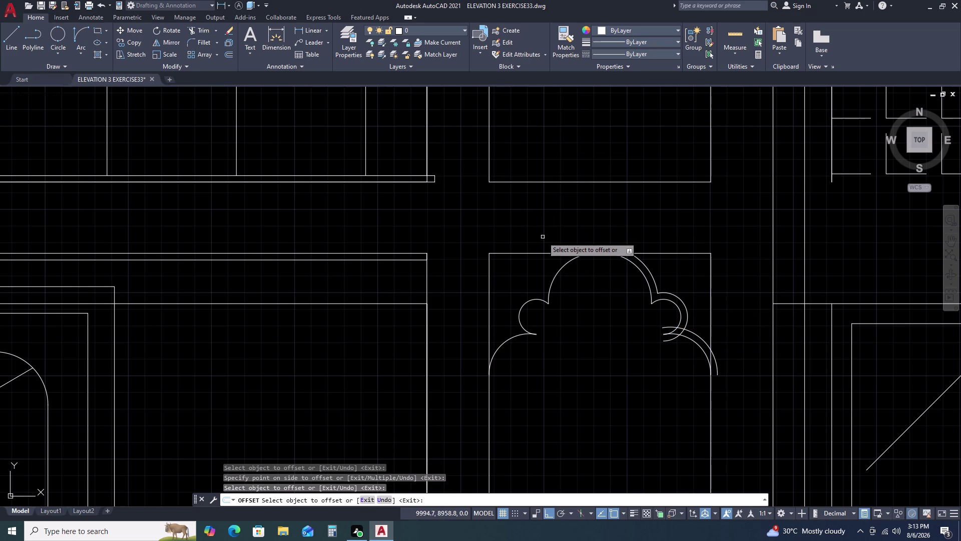
Offset the arch curve outward to create its second outline.
click(556, 274)
click(553, 257)
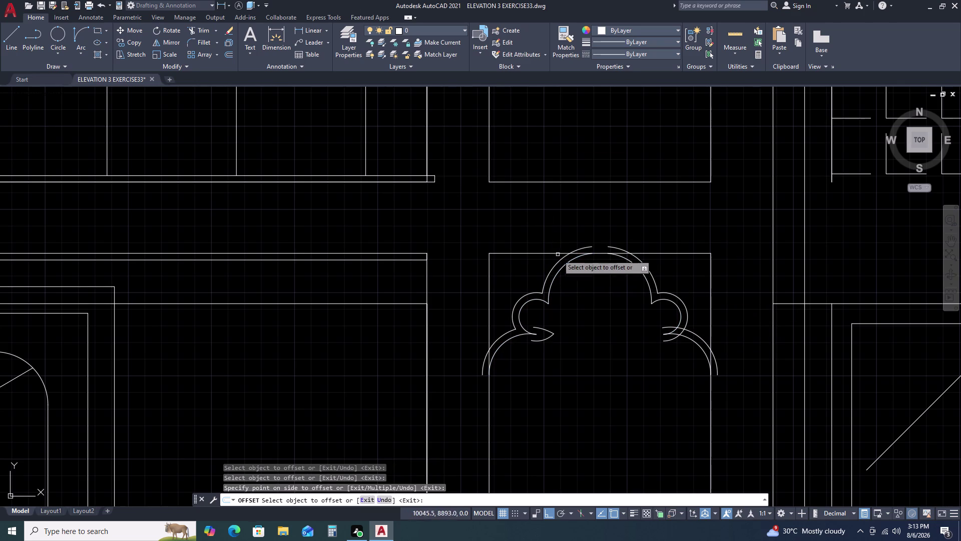
key(Escape)
Erase the stray offset fragment left near the arch's left cusp.
click(548, 334)
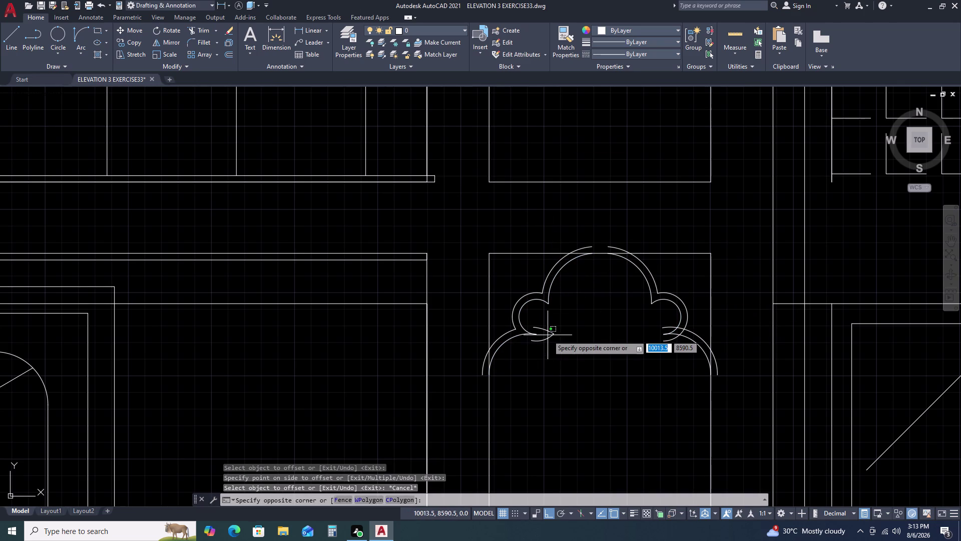
click(541, 319)
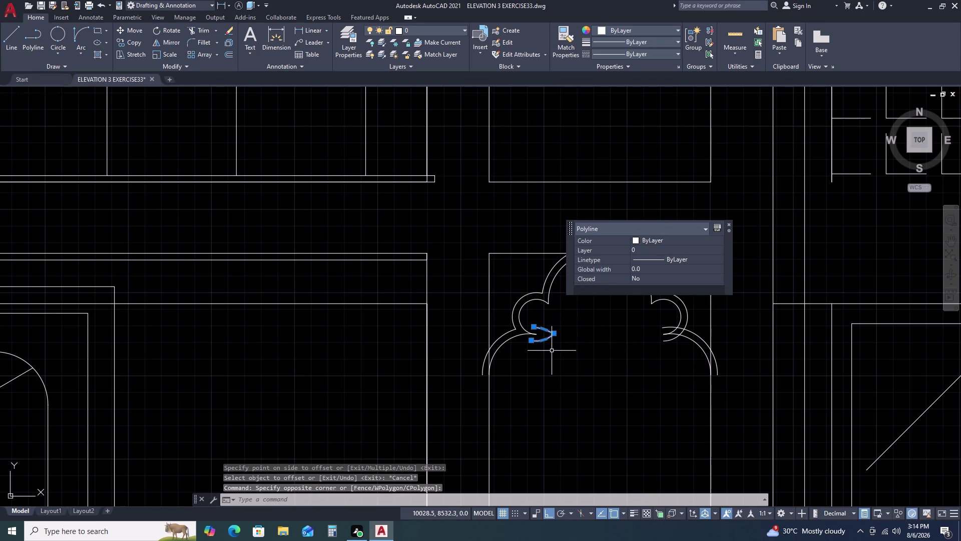
key(Delete)
scroll(up, 3)
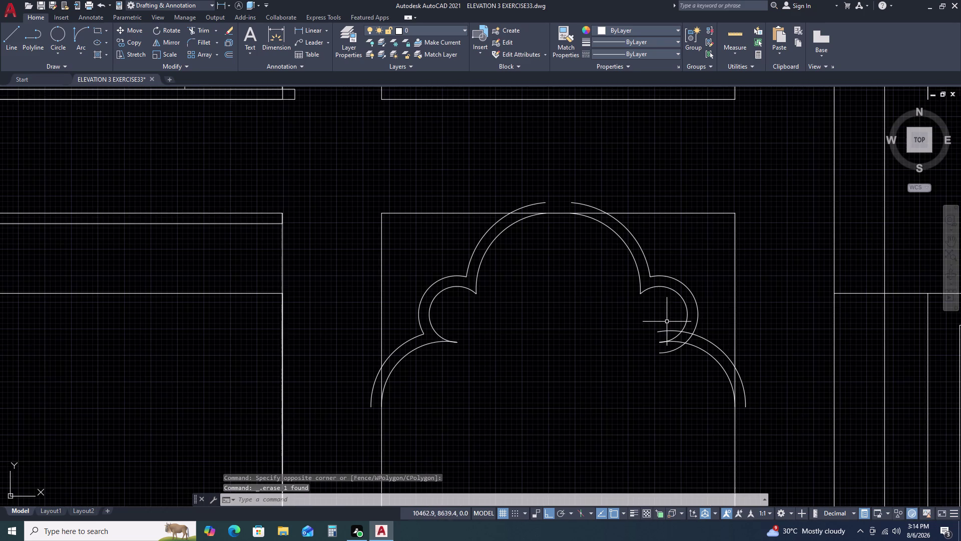
scroll(up, 3)
text(TR)
key(space)
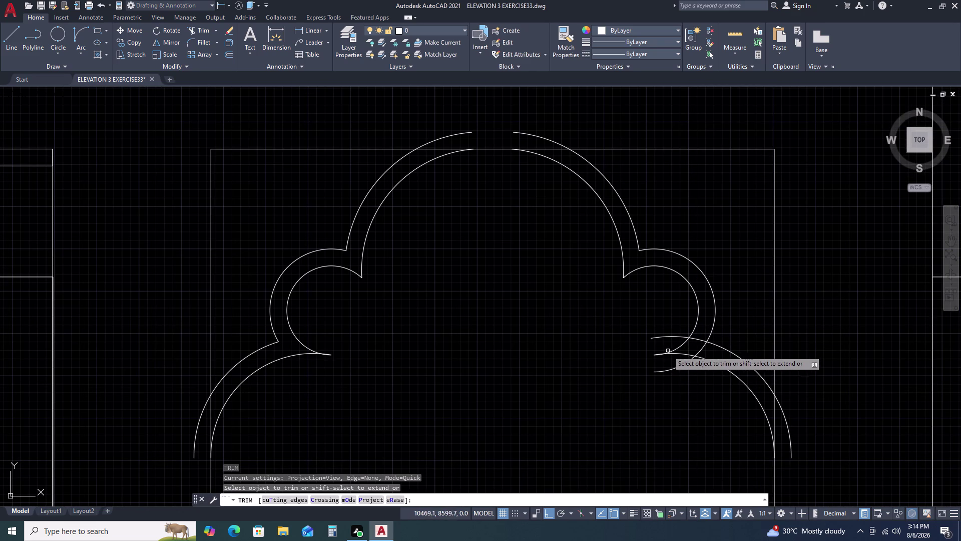
Trim the overlapping arc ends at the right cusp and lower right.
click(660, 336)
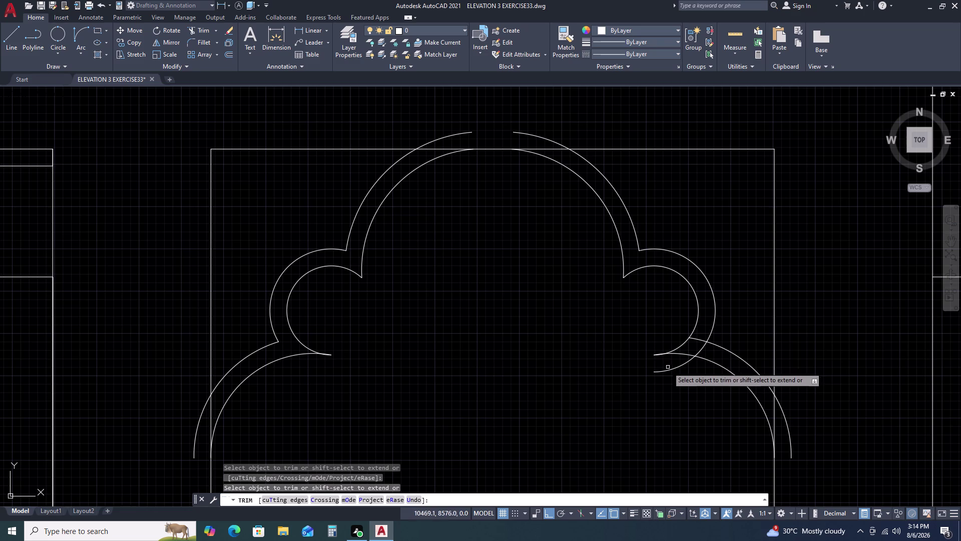
click(669, 370)
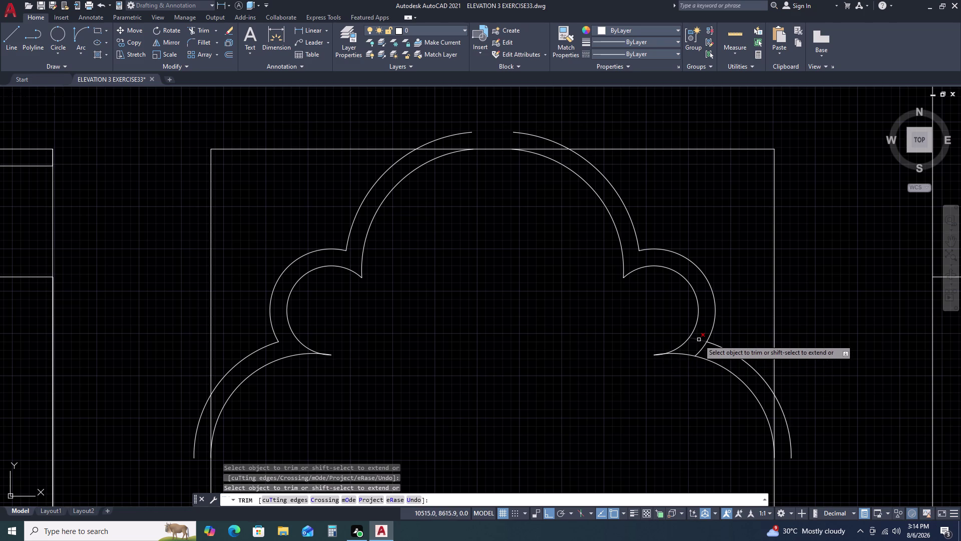
click(699, 340)
click(703, 347)
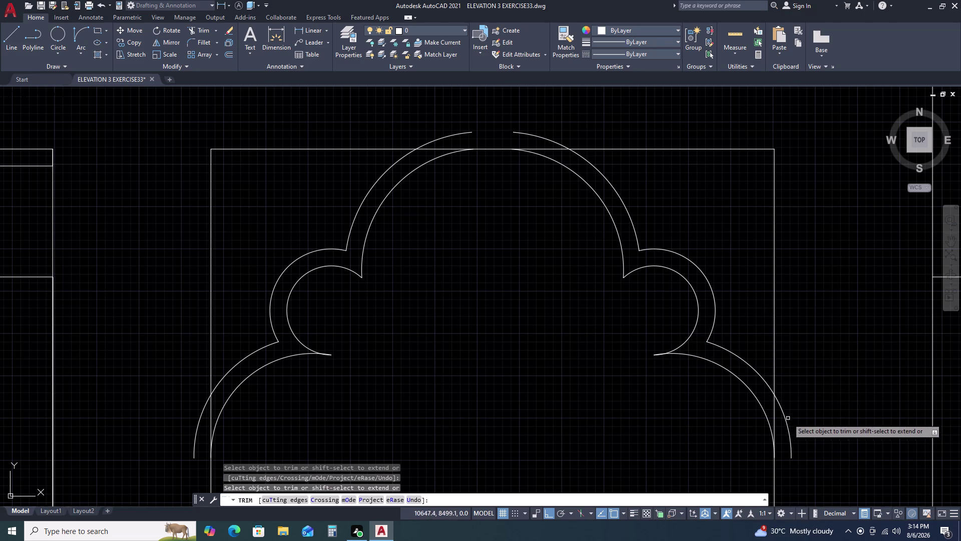
click(787, 417)
Fence-trim the remaining overlaps, including the outer arc at the panel top.
click(783, 442)
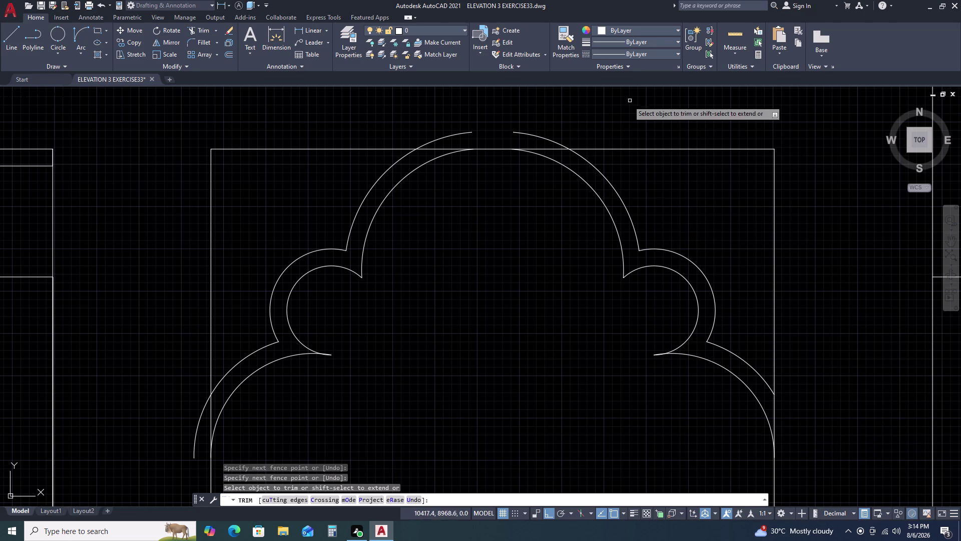
click(464, 131)
click(462, 135)
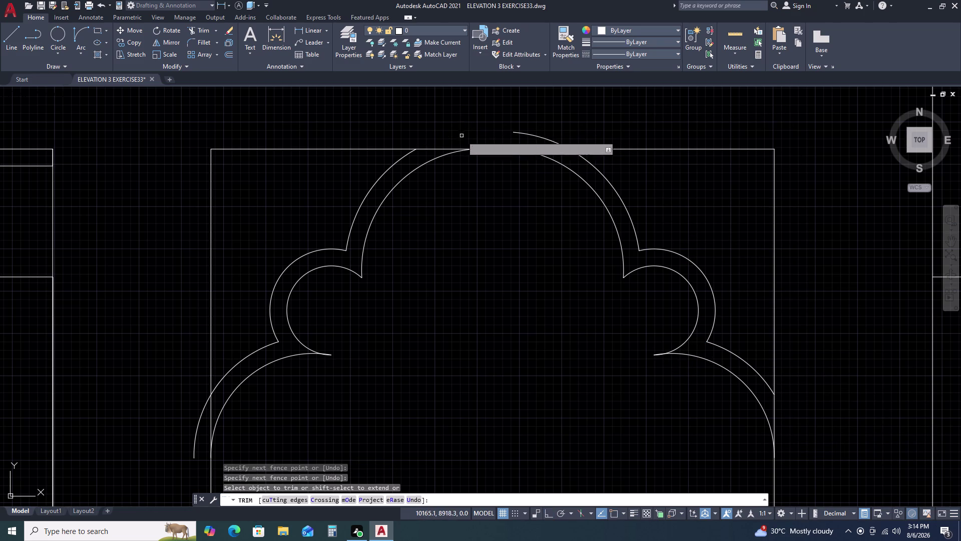
click(521, 133)
scroll(down, 3)
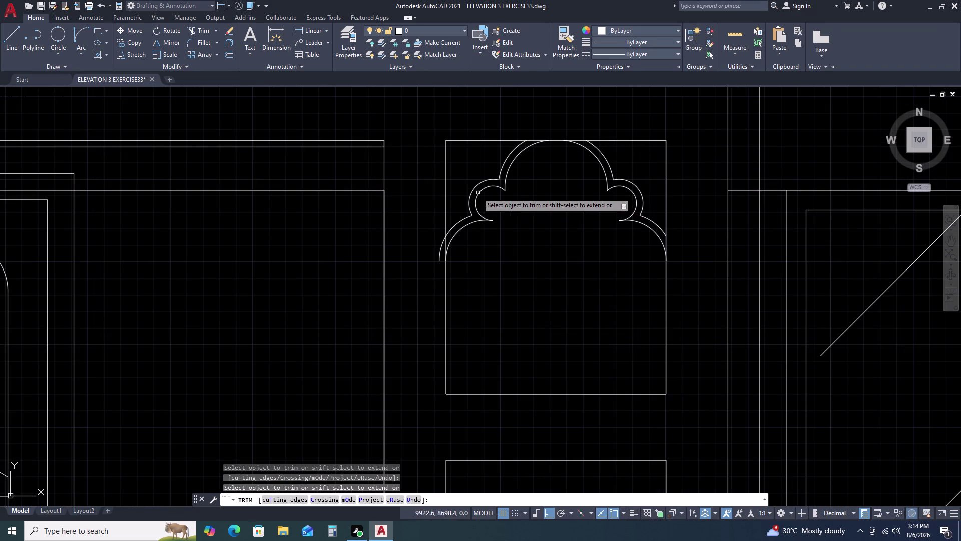
click(440, 253)
key(Escape)
Zoom out to the drawing extents, then return to the previous arch view.
scroll(down, 3)
scroll(down, 3)
middle_drag(658, 305, 616, 225)
middle_click(606, 206)
middle_click(605, 205)
scroll(down, 3)
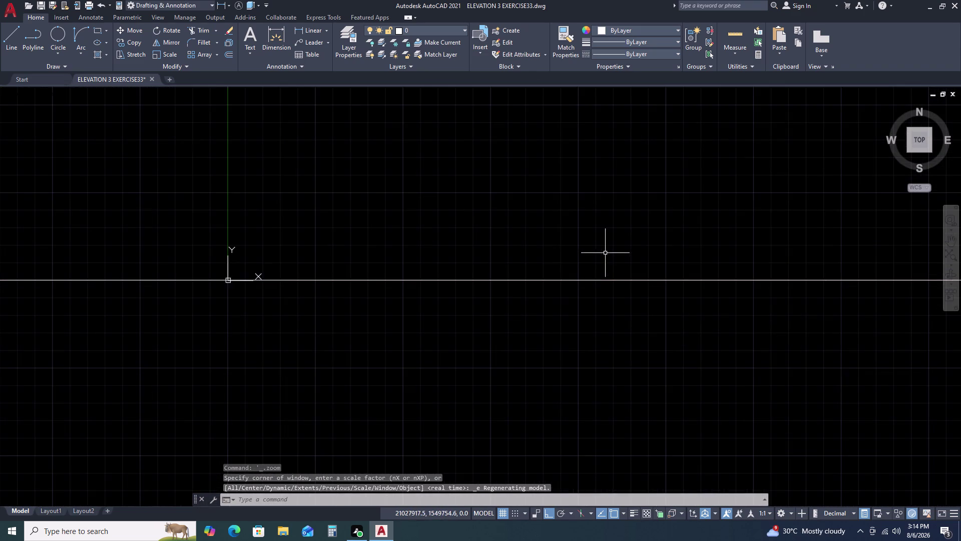
scroll(down, 3)
key(Escape)
key(Escape)
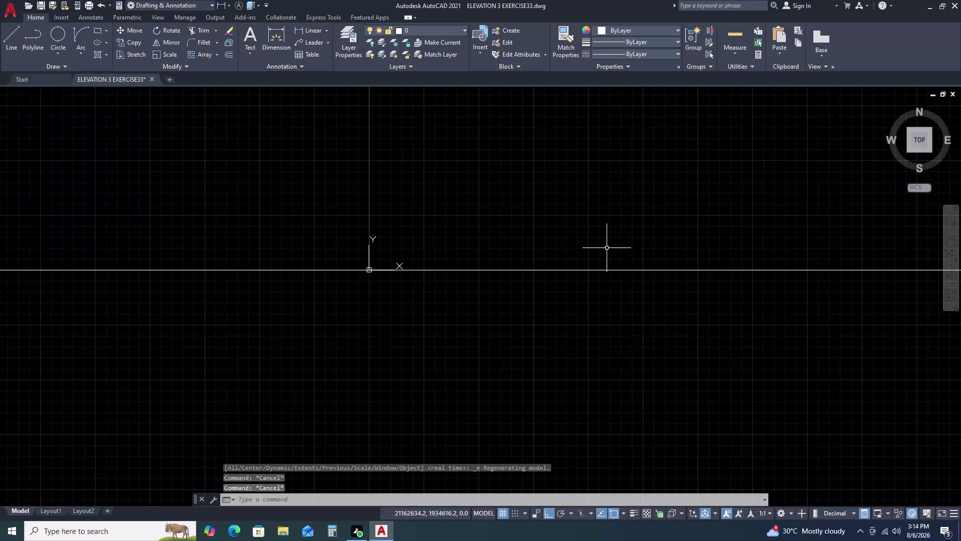
key(ctrl+z)
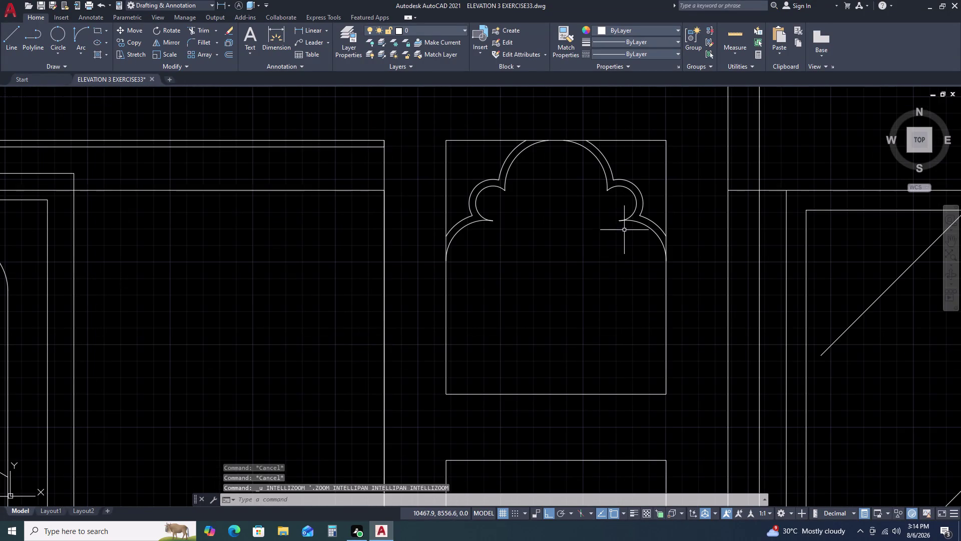
scroll(down, 3)
Save the drawing and pan across more of the elevation.
key(ctrl+s)
key(ctrl+s)
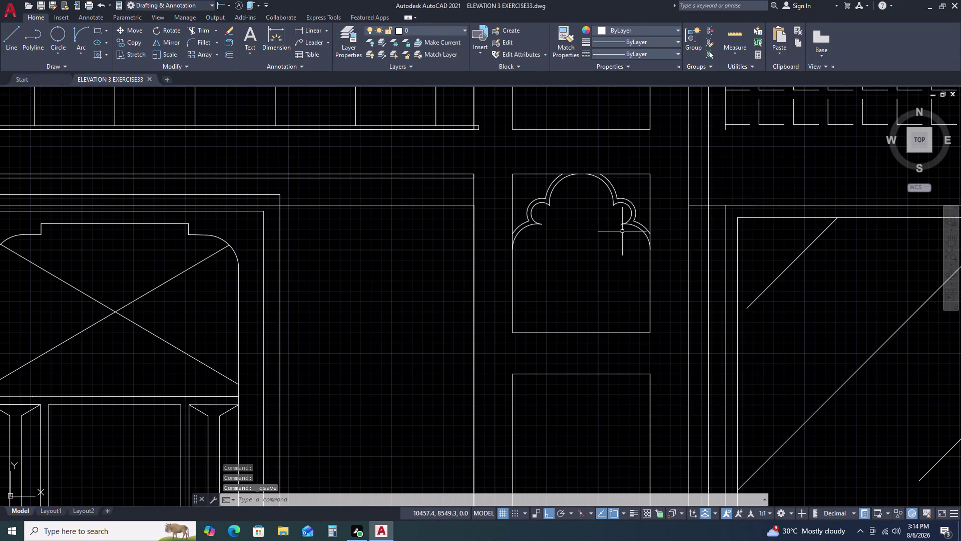
scroll(down, 3)
middle_drag(615, 309, 612, 292)
middle_drag(601, 258, 593, 228)
middle_drag(593, 224, 593, 220)
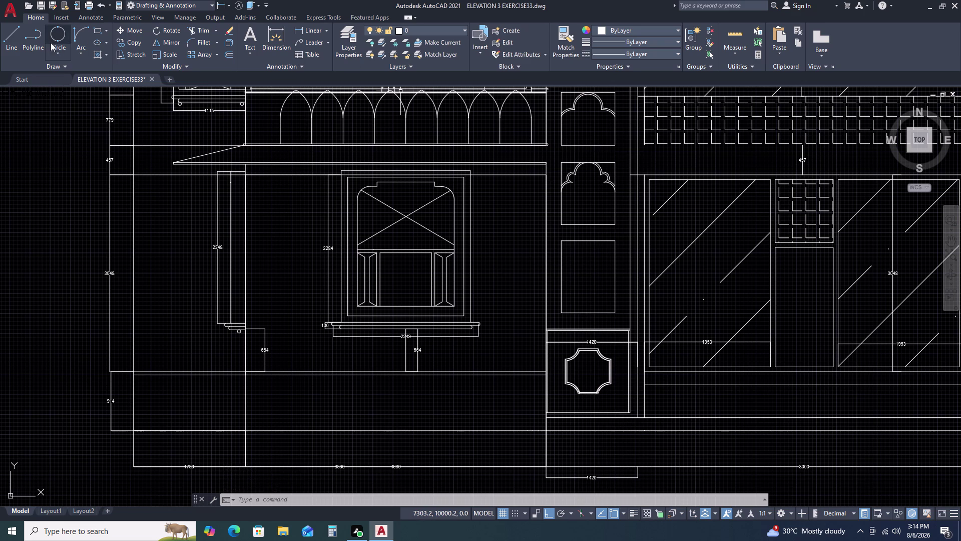
Draw the side arc rising from the lower panel's left edge.
click(76, 36)
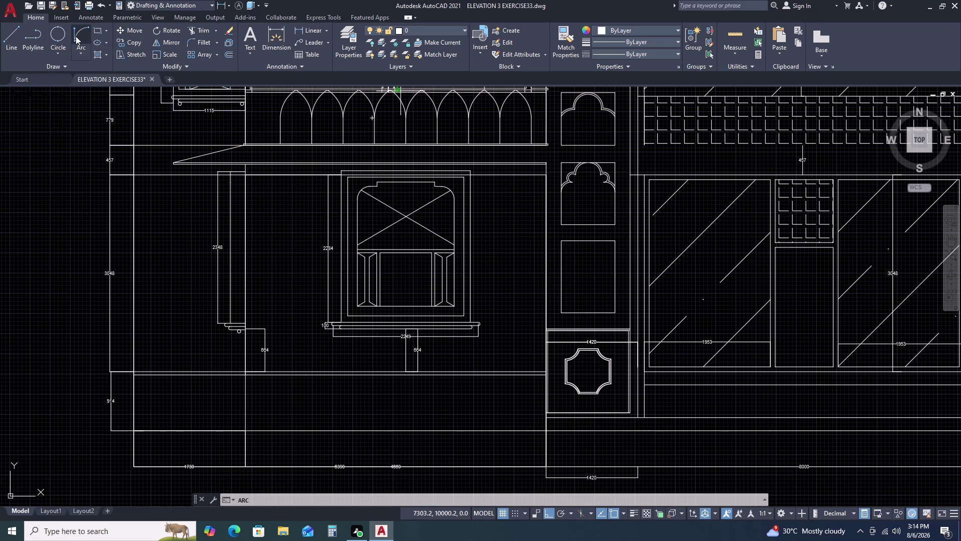
click(560, 275)
click(569, 263)
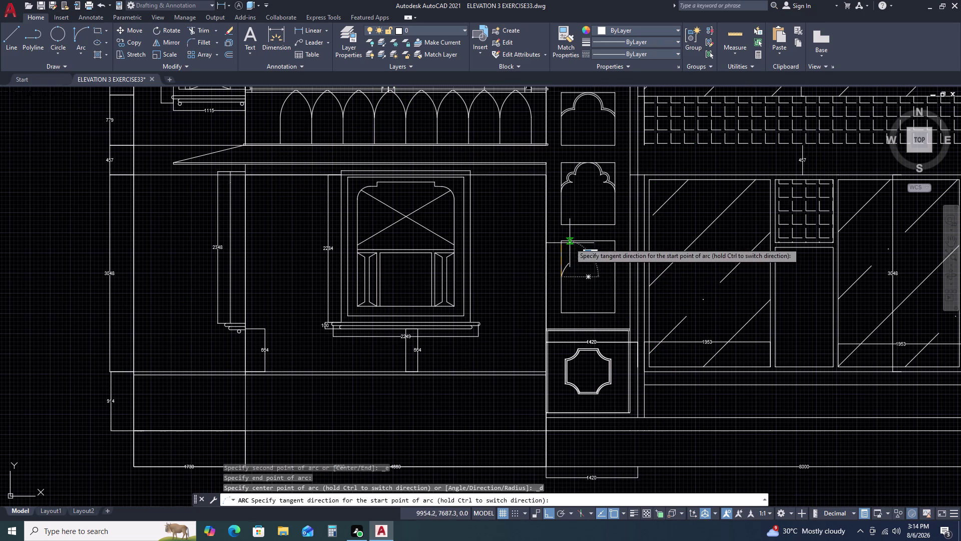
click(569, 243)
Draw the round lobe arc above the side arc.
key(space)
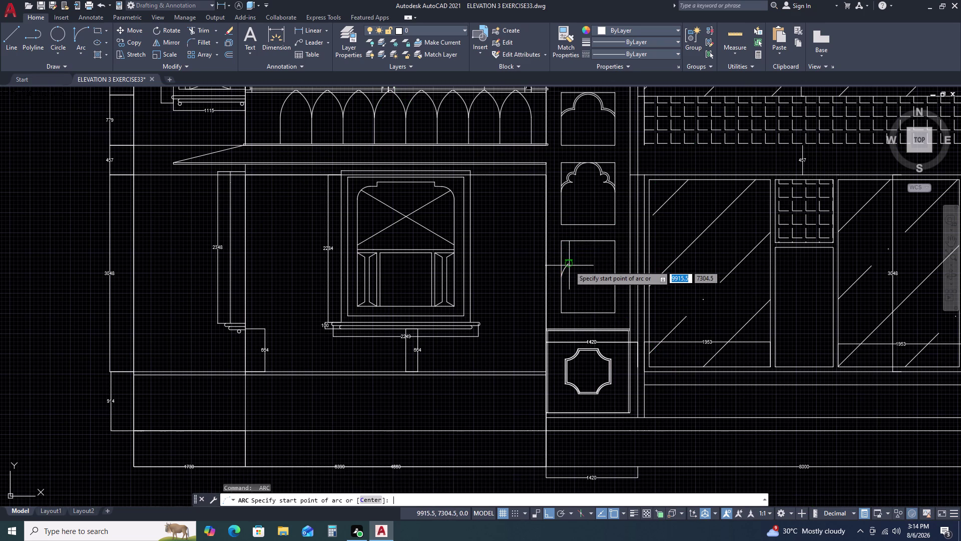
click(569, 266)
click(568, 262)
click(578, 258)
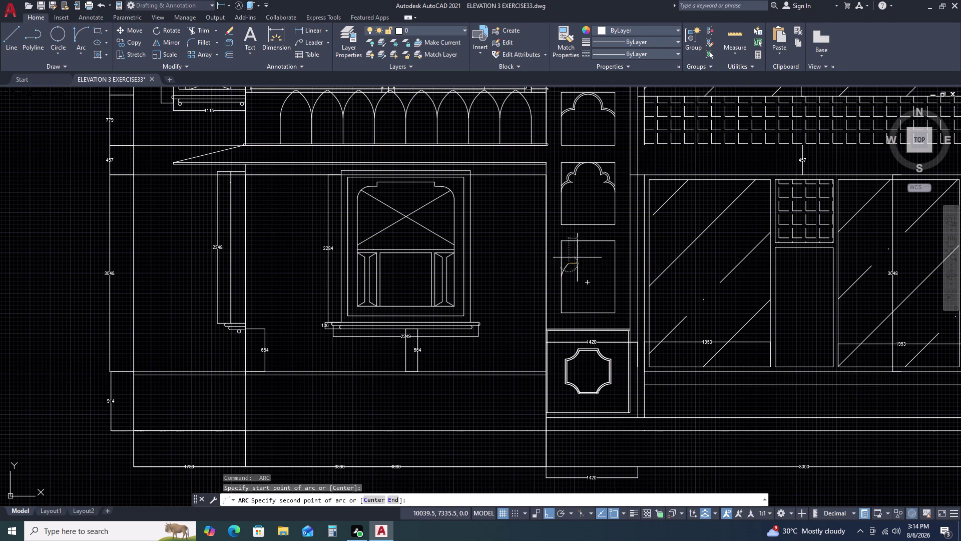
click(578, 244)
Zoom in on the new arcs and try grabbing the side arc's grips.
scroll(up, 3)
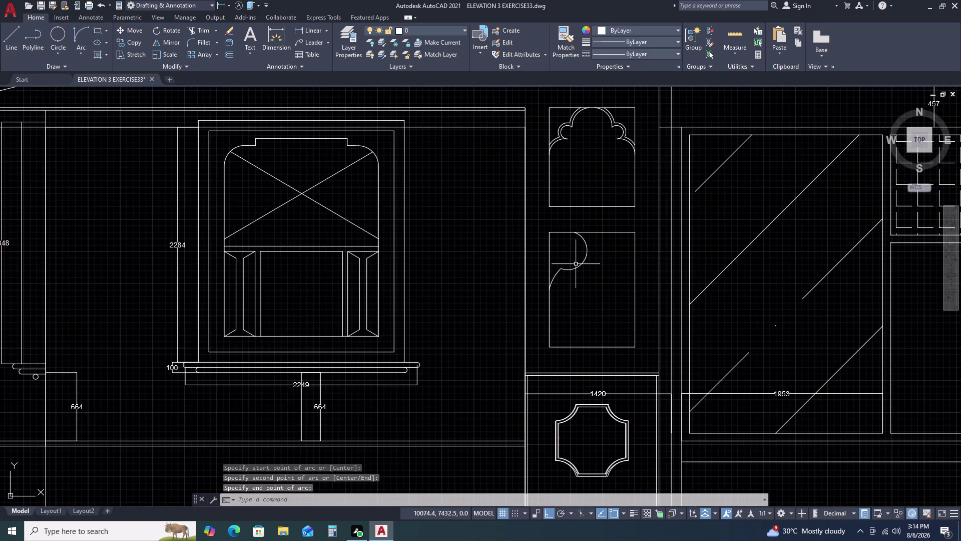
scroll(up, 3)
click(555, 265)
scroll(up, 3)
click(551, 288)
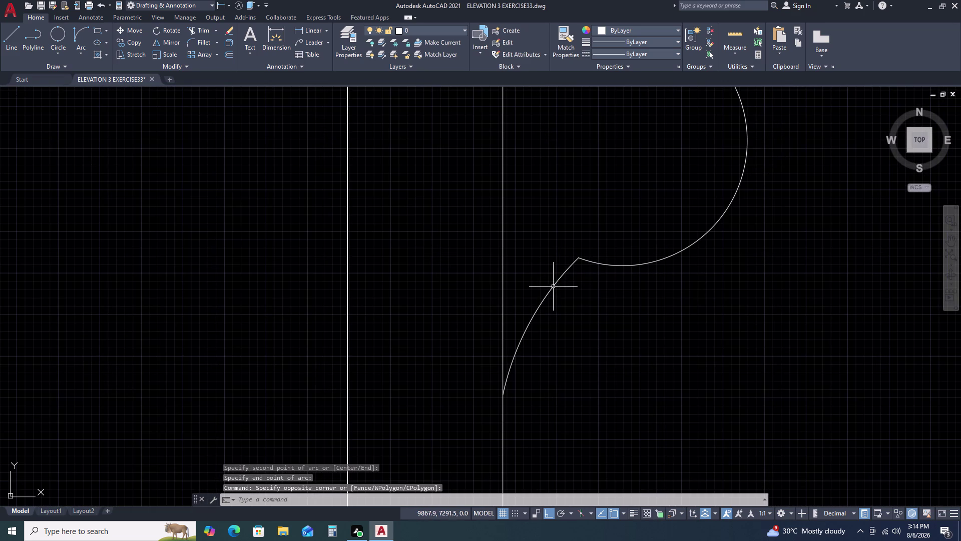
click(553, 287)
double_click(577, 258)
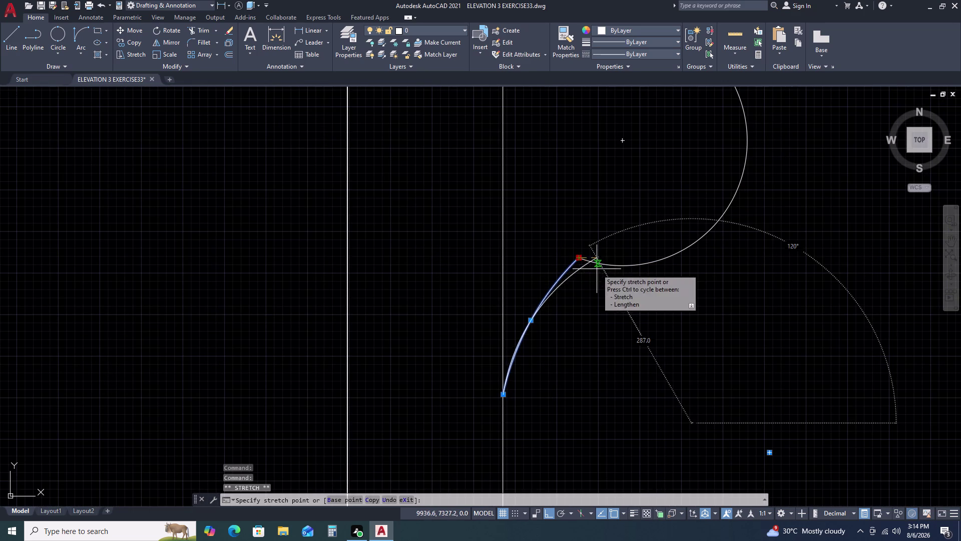
right_click(600, 274)
click(600, 273)
click(601, 277)
key(Escape)
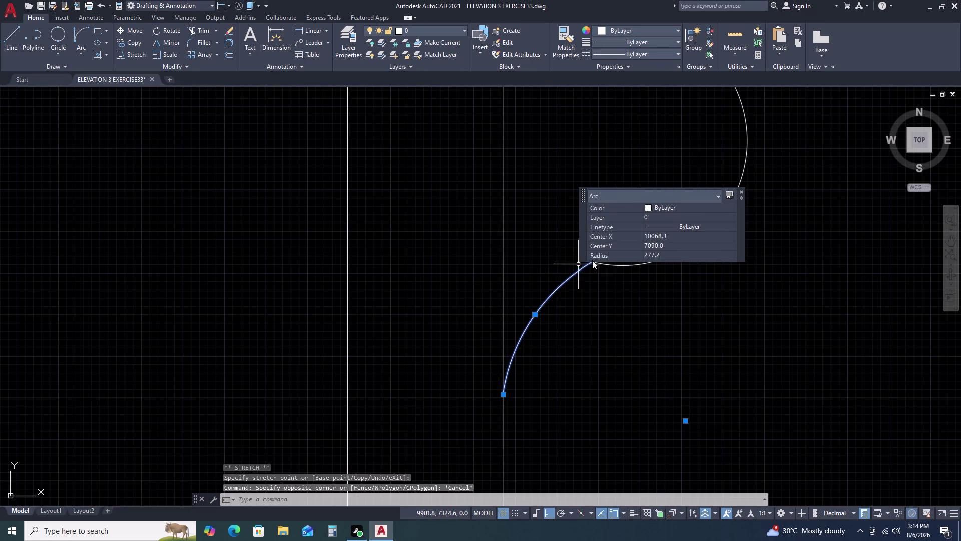
key(Escape)
Drag the side arc's upper end grip onto the lobe.
click(598, 257)
scroll(up, 3)
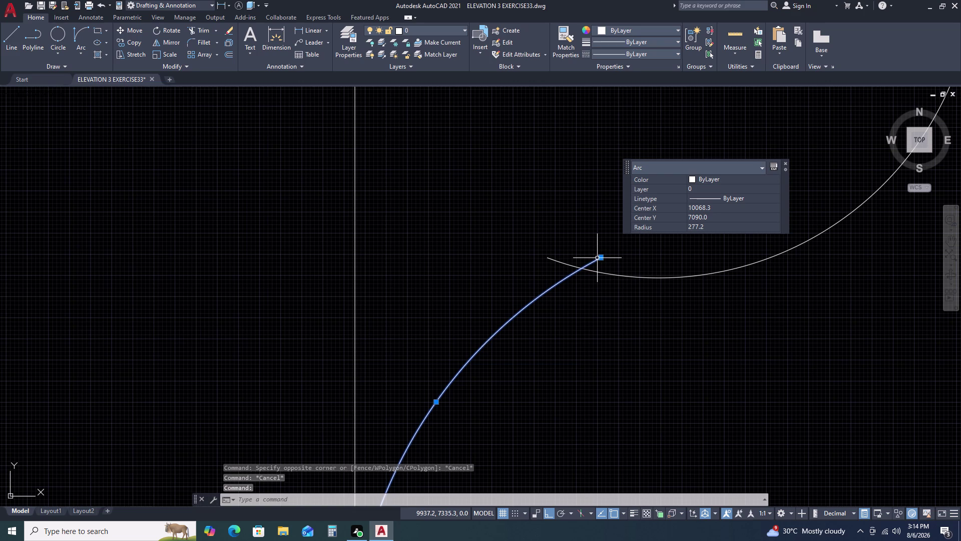
click(602, 257)
click(606, 273)
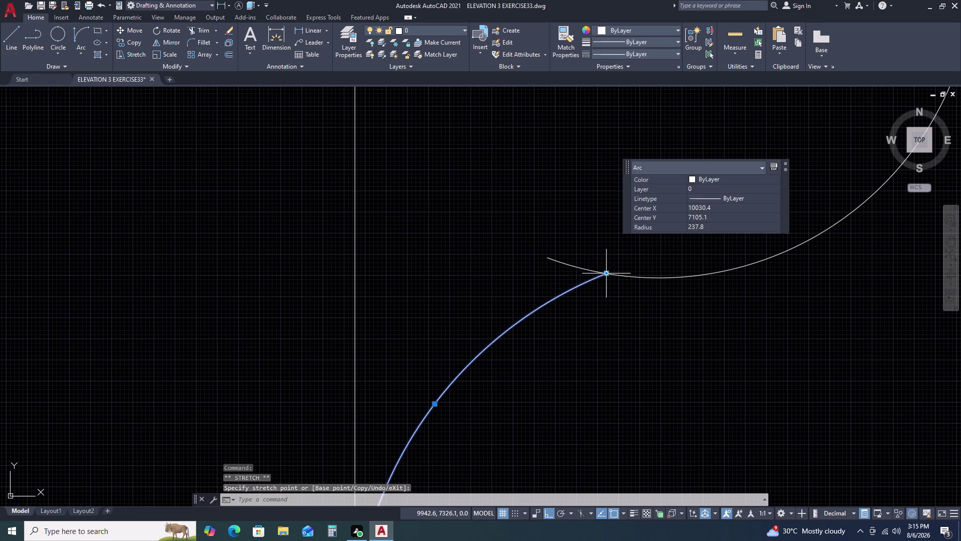
key(Escape)
scroll(down, 3)
scroll(down, 3)
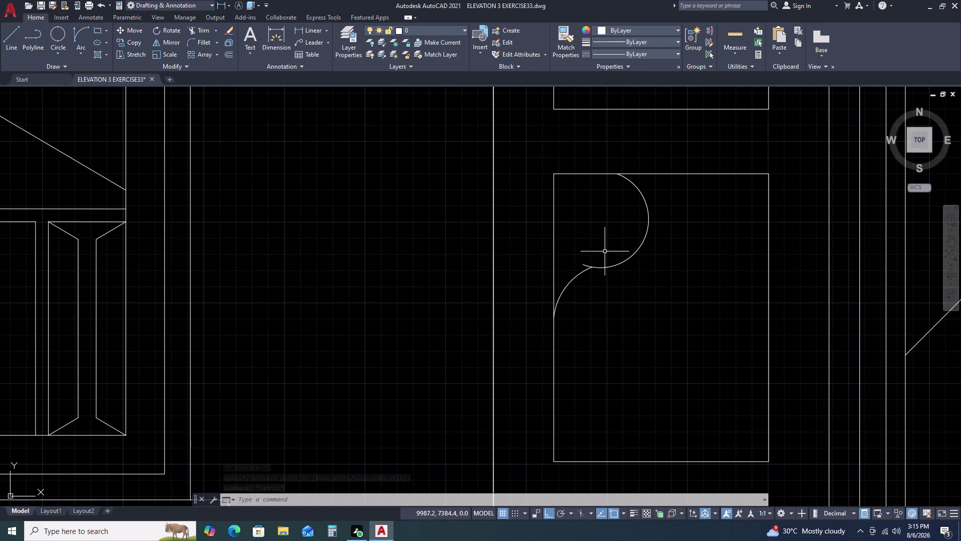
Reshape the side arc's curvature with its middle grip.
click(574, 273)
click(569, 289)
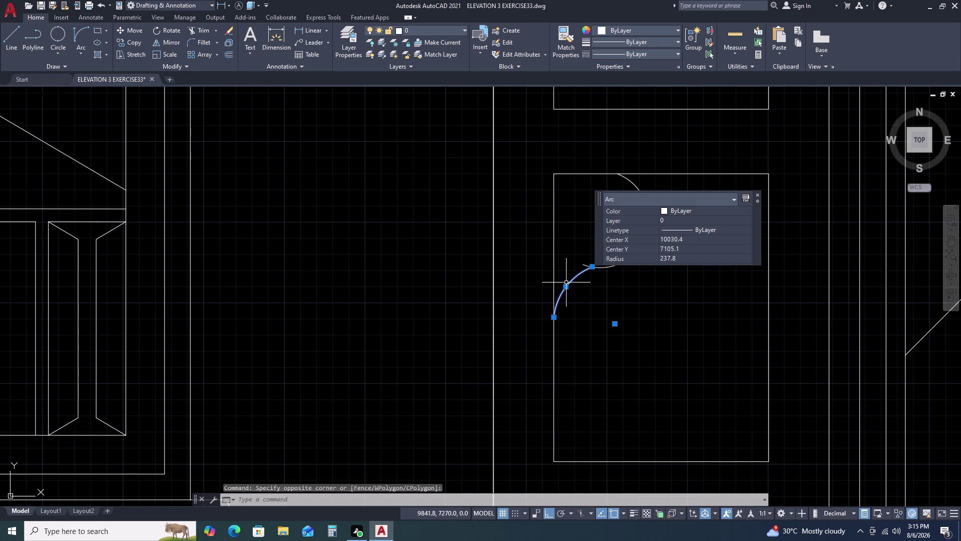
click(567, 286)
click(567, 286)
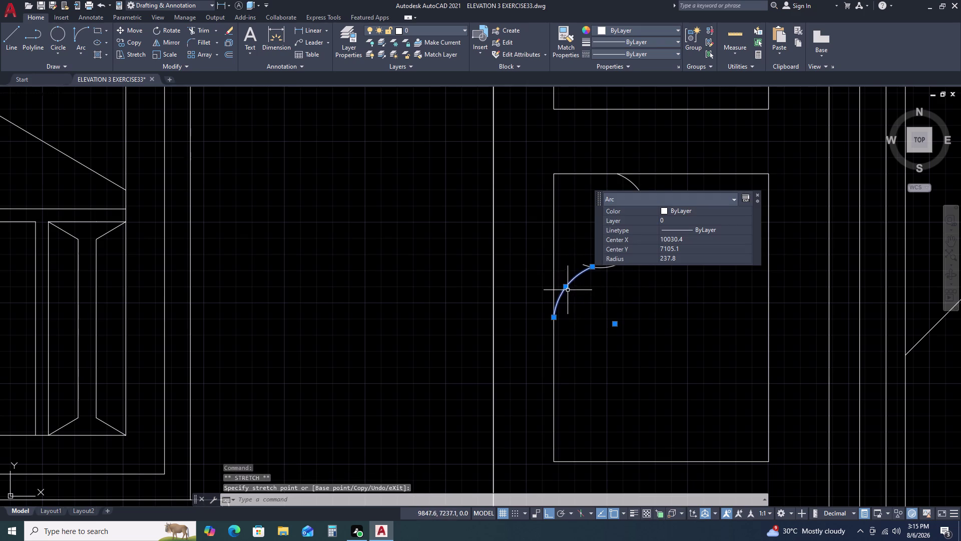
click(567, 288)
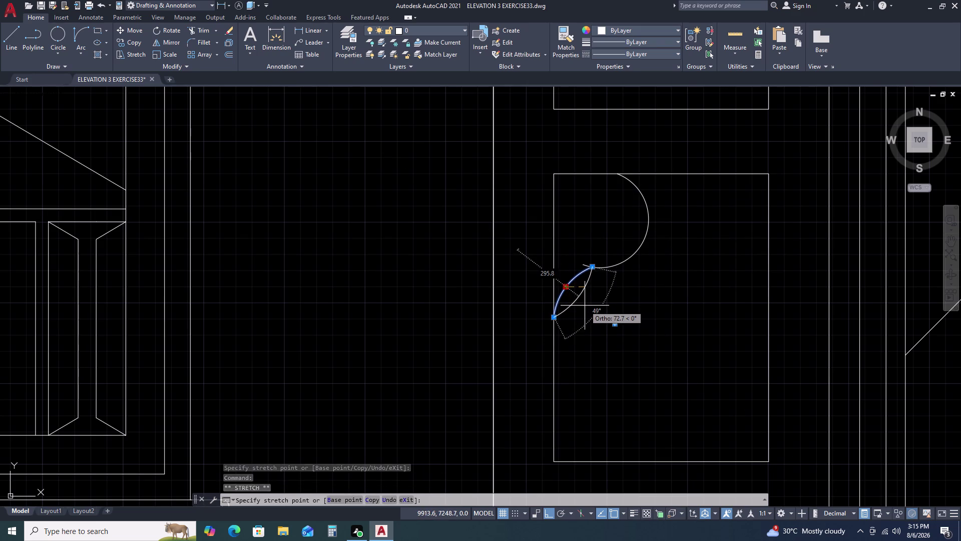
click(585, 306)
click(601, 269)
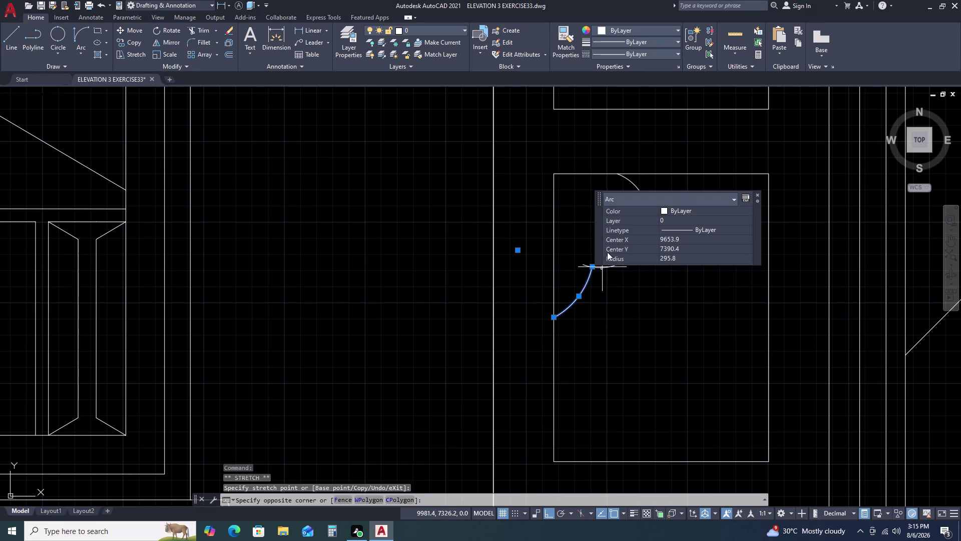
click(605, 256)
key(Escape)
key(Escape)
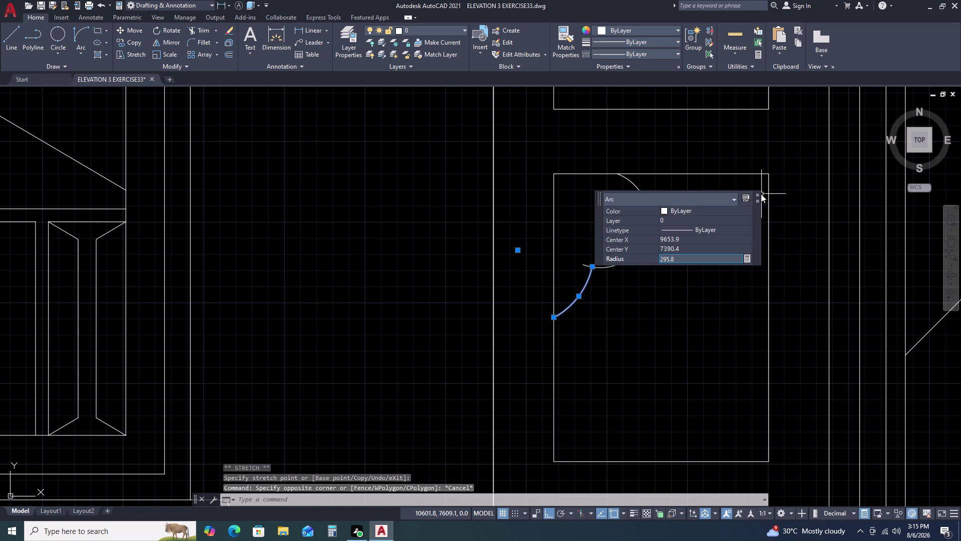
Select both arcs and try flipping the half-circle arc's curve.
click(760, 195)
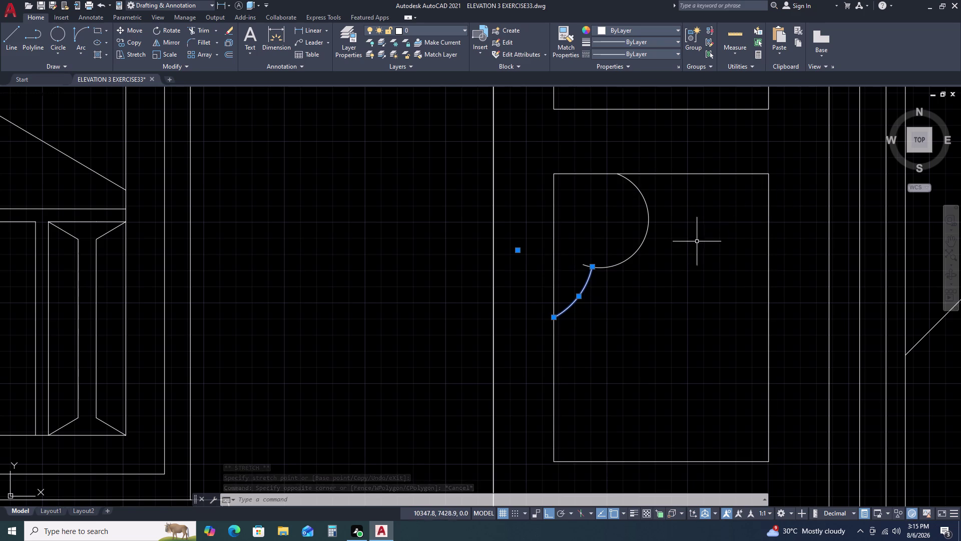
drag(659, 236, 653, 237)
click(635, 216)
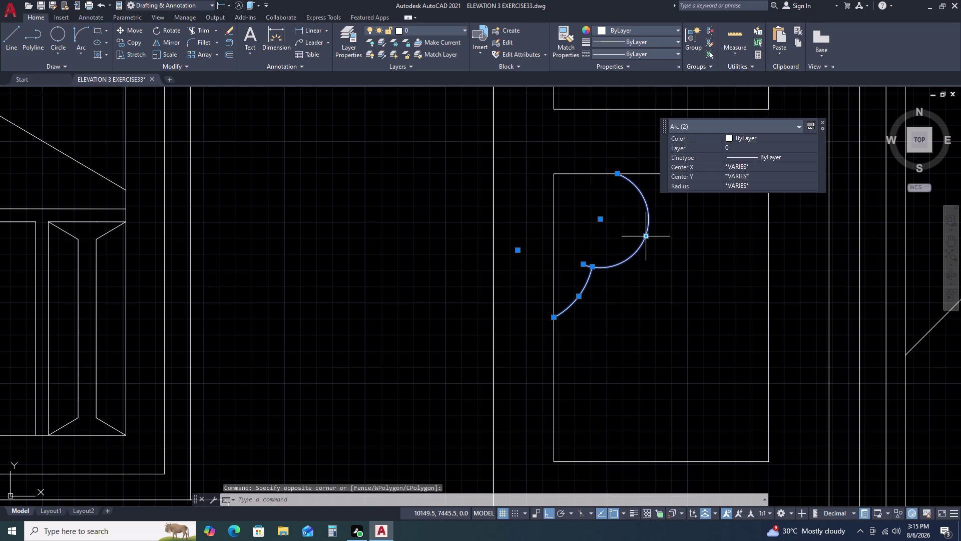
click(648, 238)
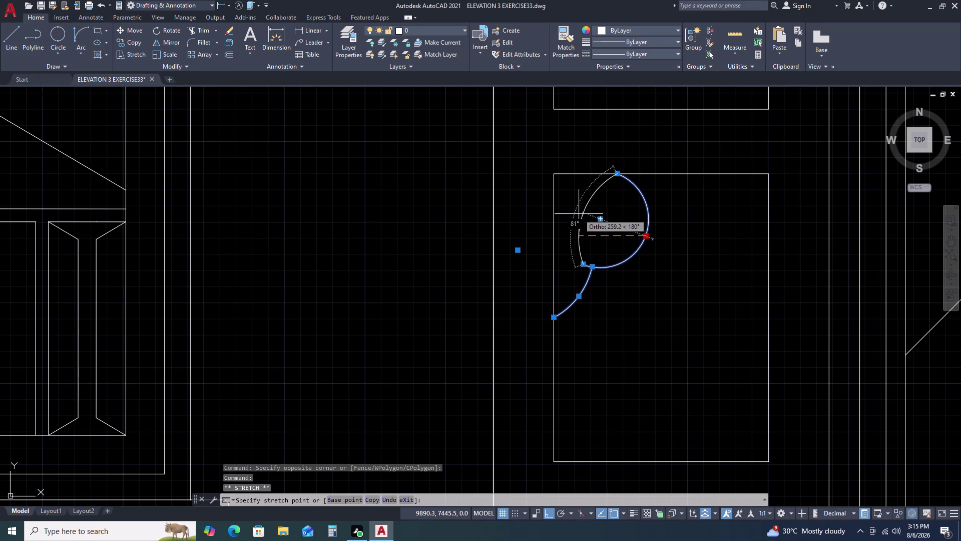
click(579, 205)
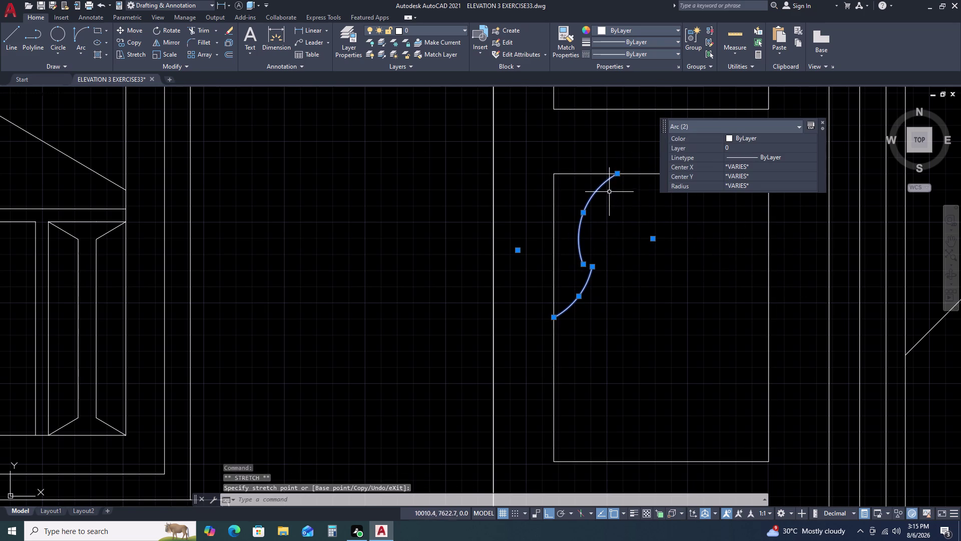
key(Escape)
Move the upper arc to a new position with MOVE.
click(600, 184)
text(M)
key(space)
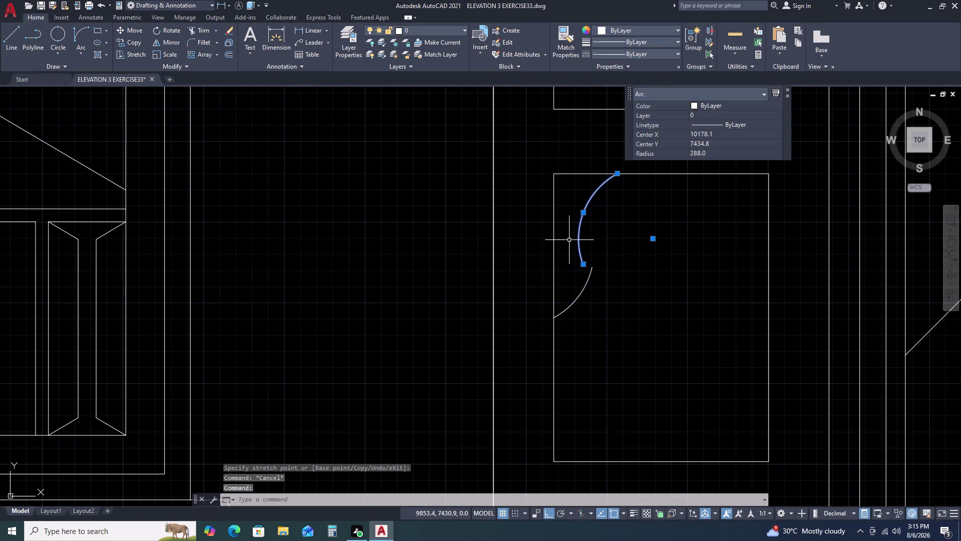
double_click(583, 266)
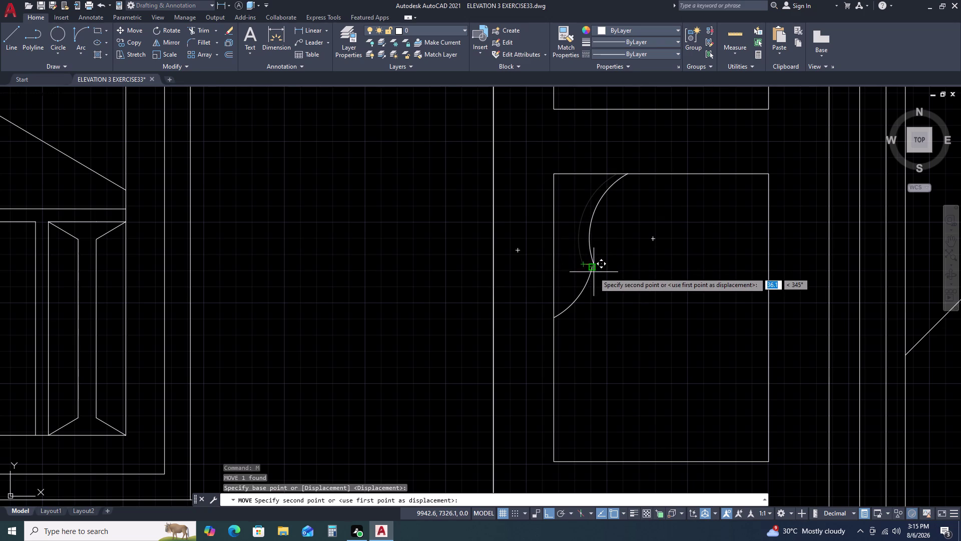
click(594, 267)
double_click(608, 195)
double_click(592, 204)
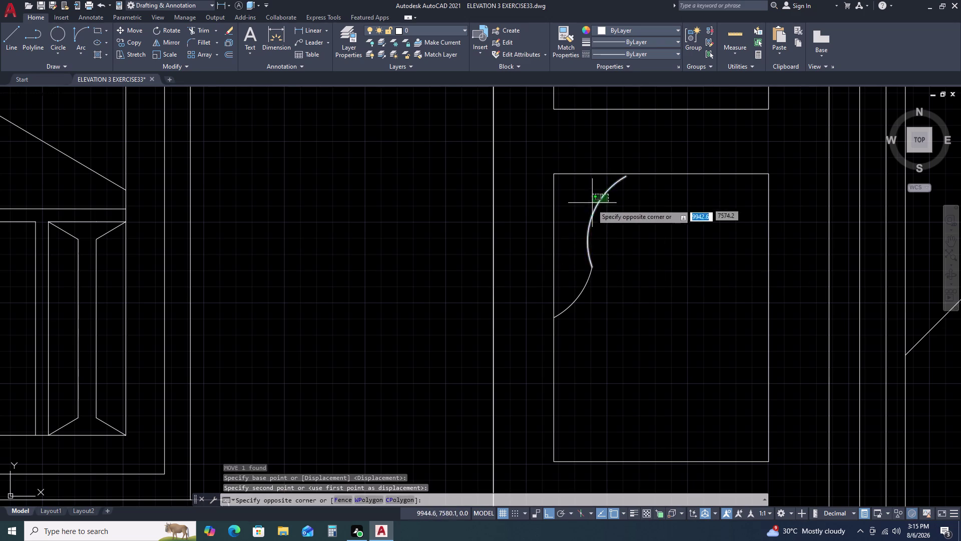
Recentre the view and reshape the upper arc to a smaller radius.
middle_drag(613, 188, 532, 229)
middle_click(528, 229)
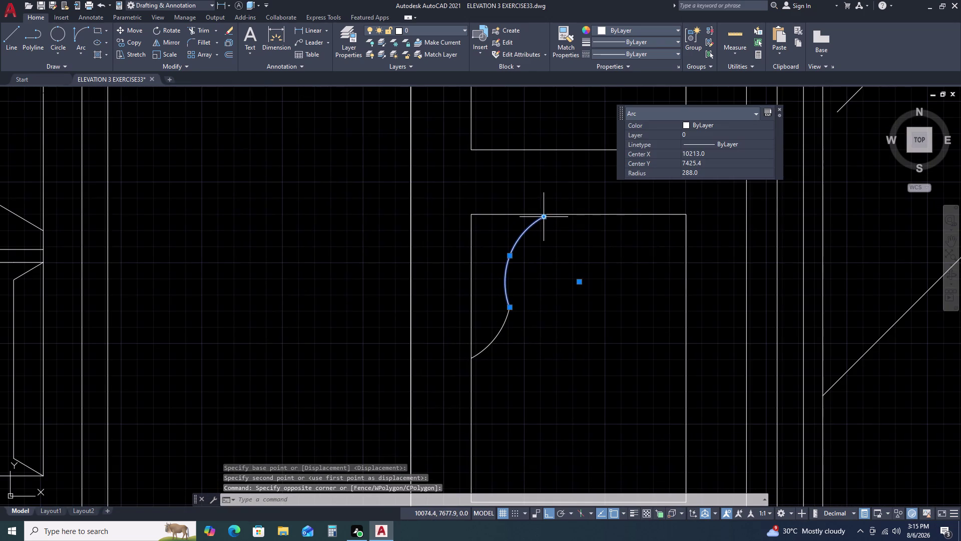
double_click(544, 218)
double_click(531, 248)
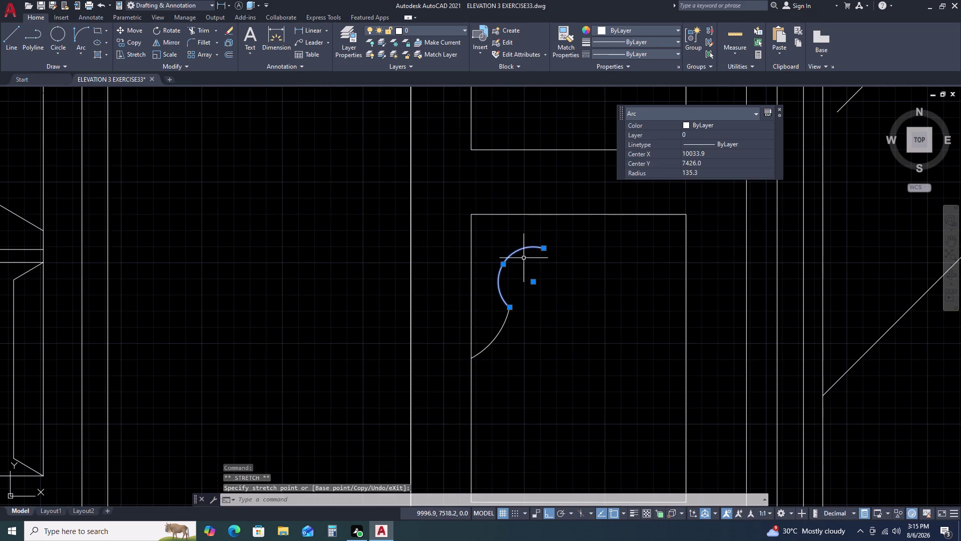
double_click(502, 264)
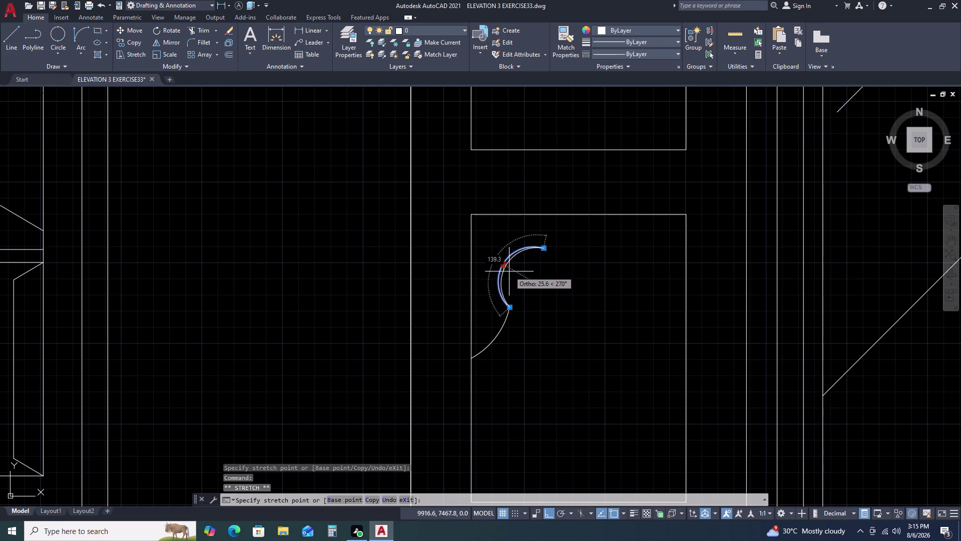
double_click(522, 284)
key(Escape)
Select the two trial arcs and delete them.
scroll(down, 3)
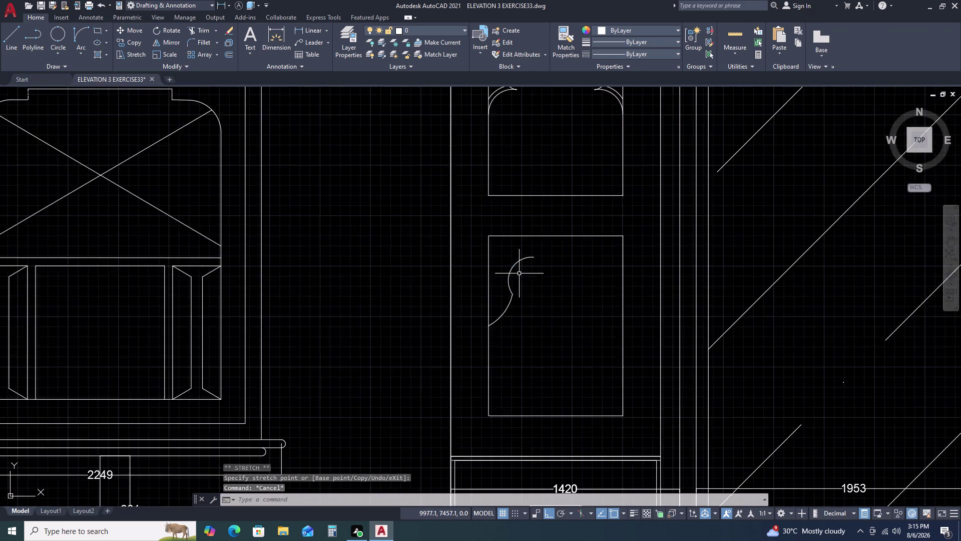
scroll(down, 3)
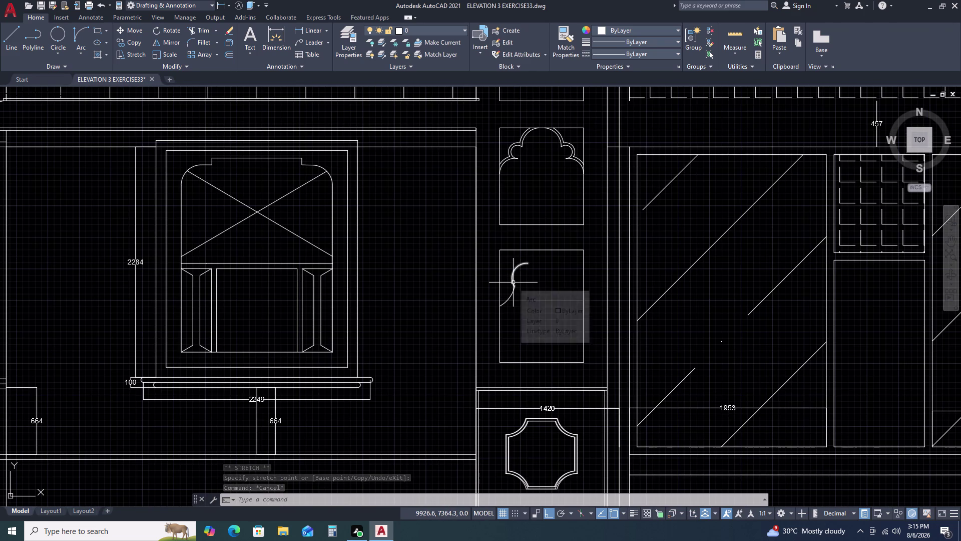
scroll(up, 3)
click(542, 256)
click(509, 313)
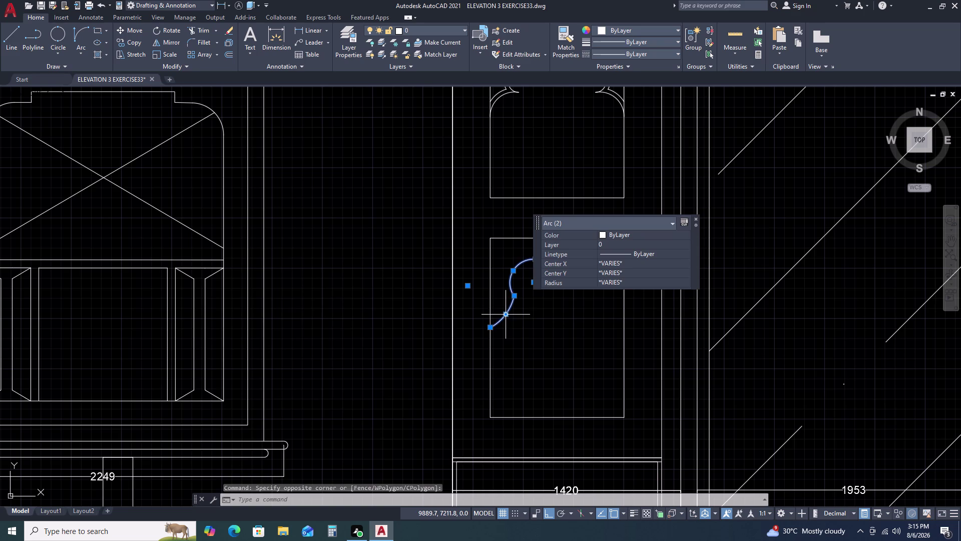
key(Delete)
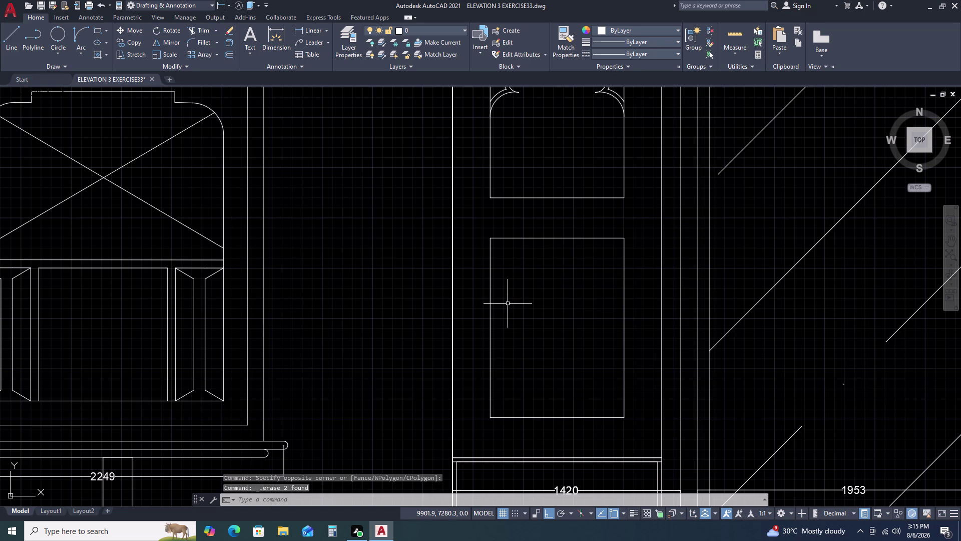
Draw a five-arc wavy polyline upward from the lower panel's left edge.
key(p)
key(l)
key(space)
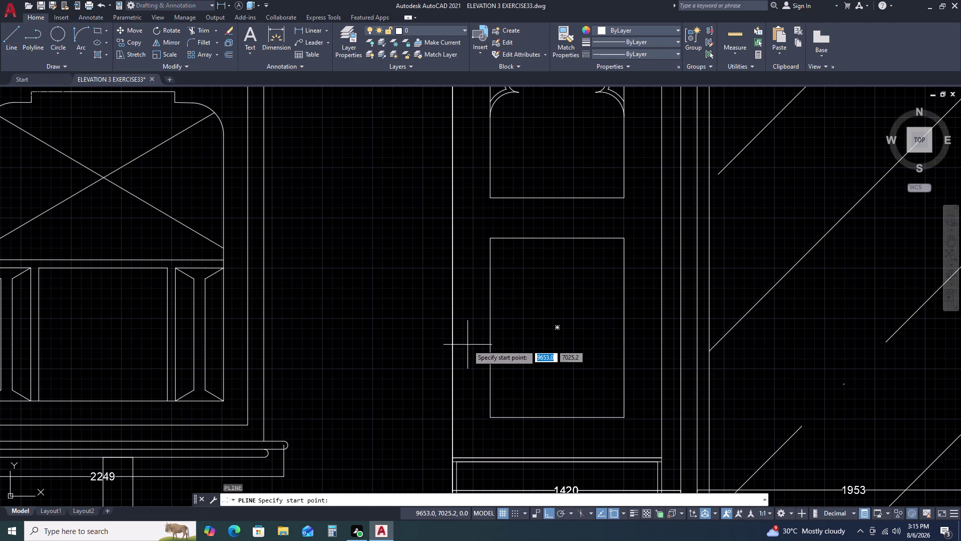
click(490, 319)
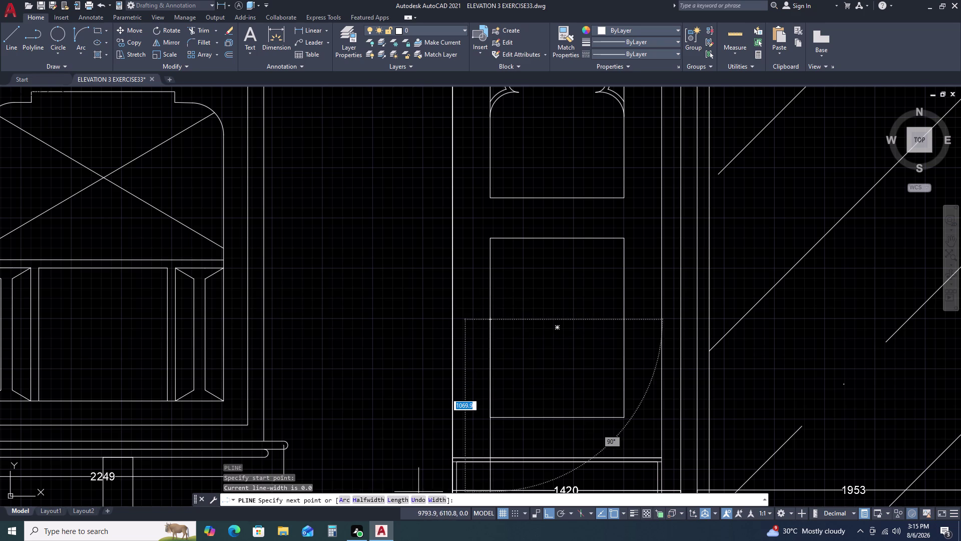
click(343, 498)
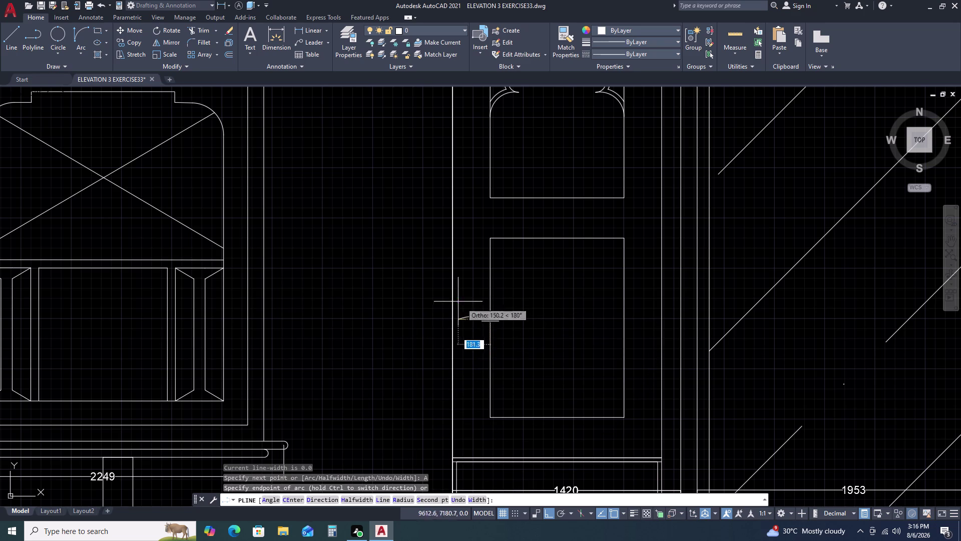
double_click(501, 302)
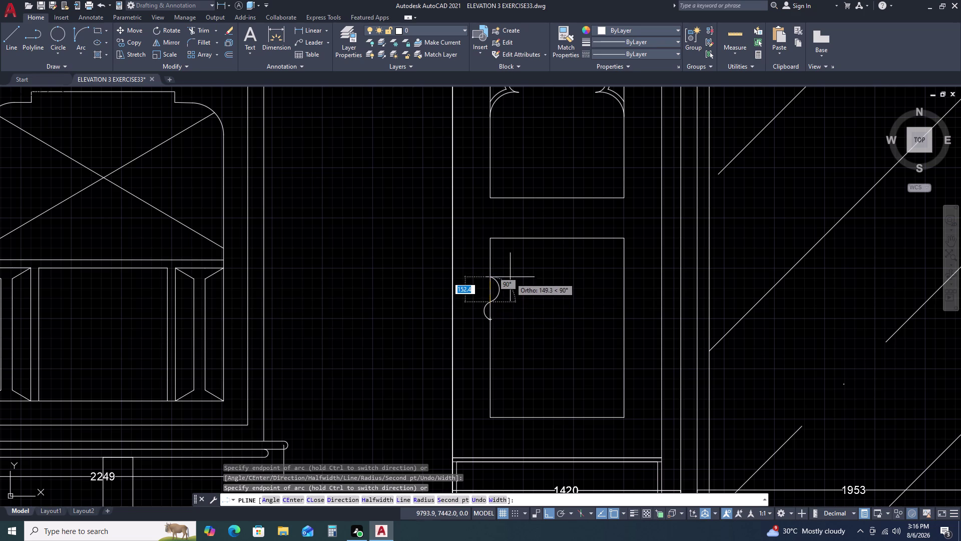
double_click(510, 276)
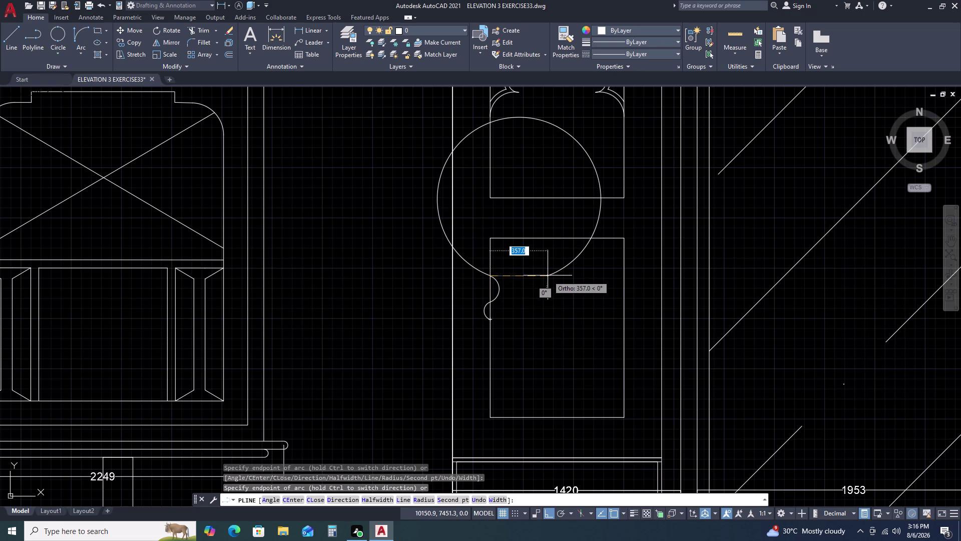
double_click(491, 264)
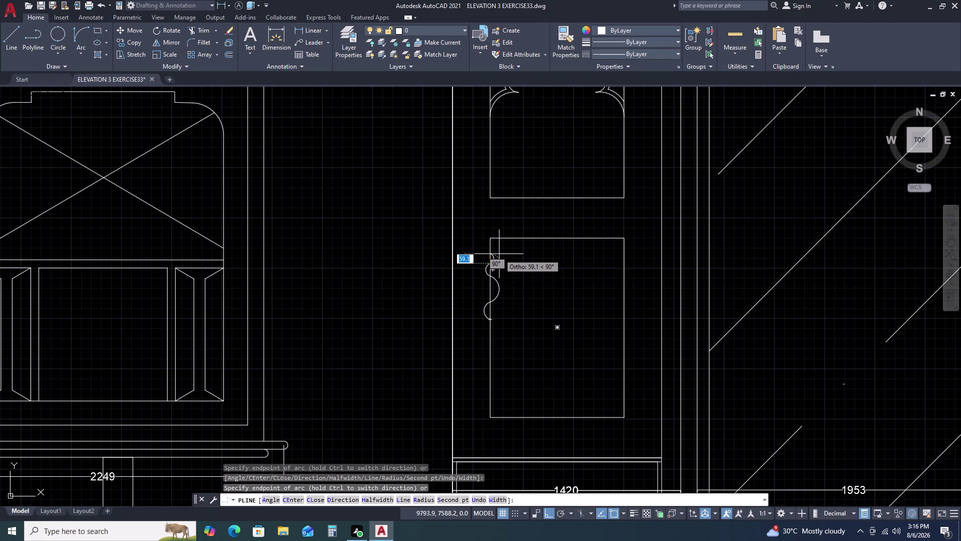
click(499, 254)
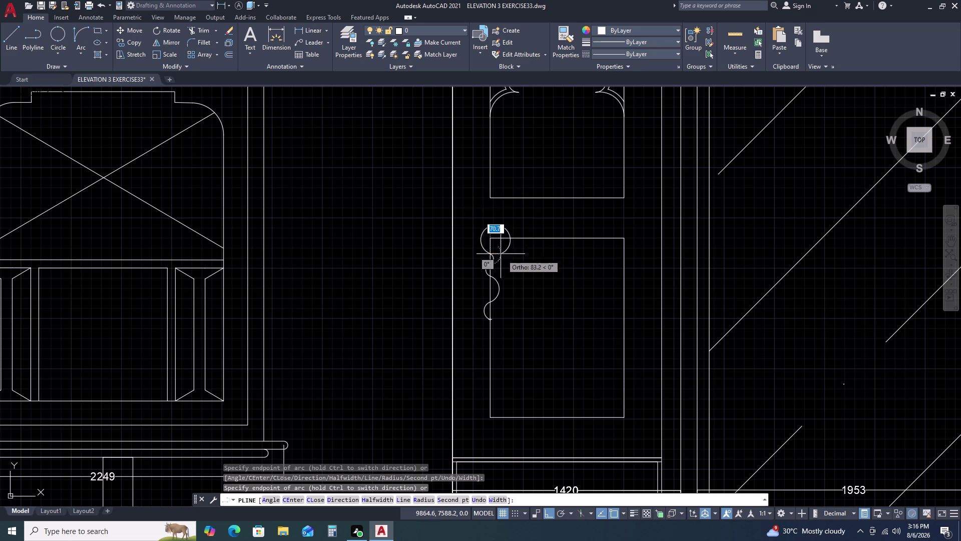
scroll(up, 3)
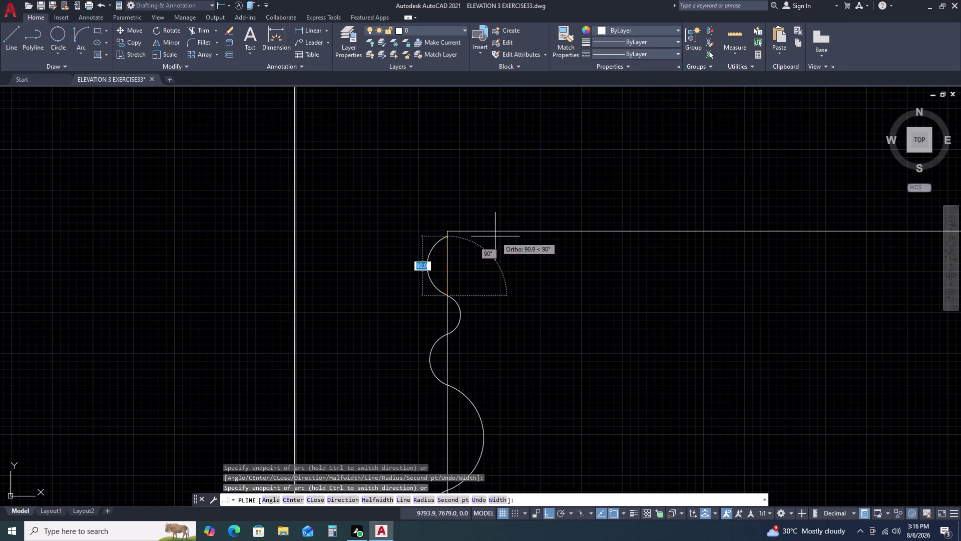
click(471, 254)
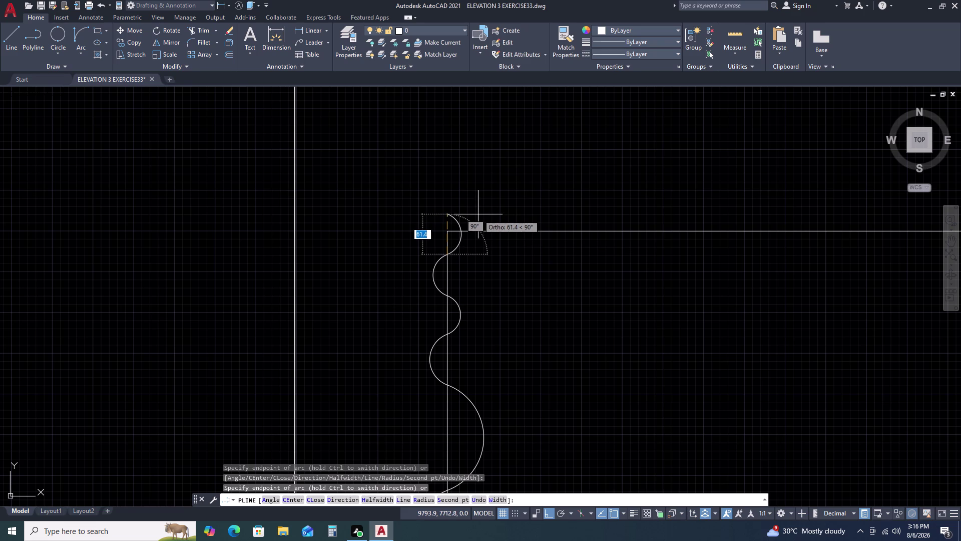
key(Escape)
scroll(down, 3)
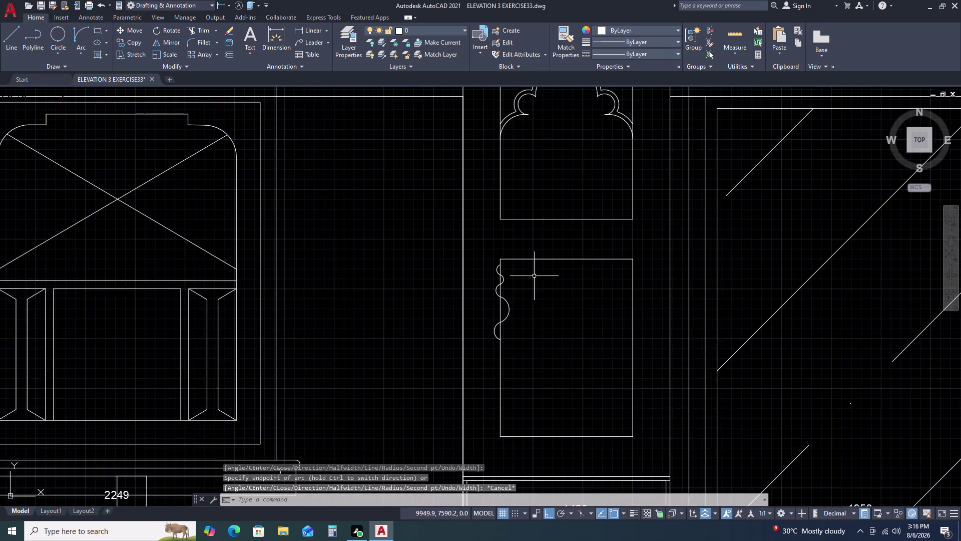
scroll(down, 3)
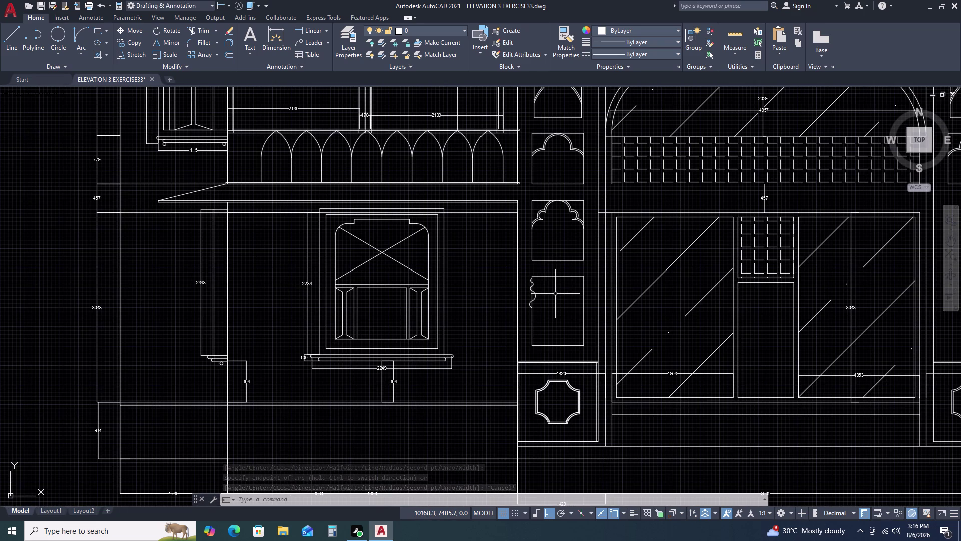
scroll(down, 3)
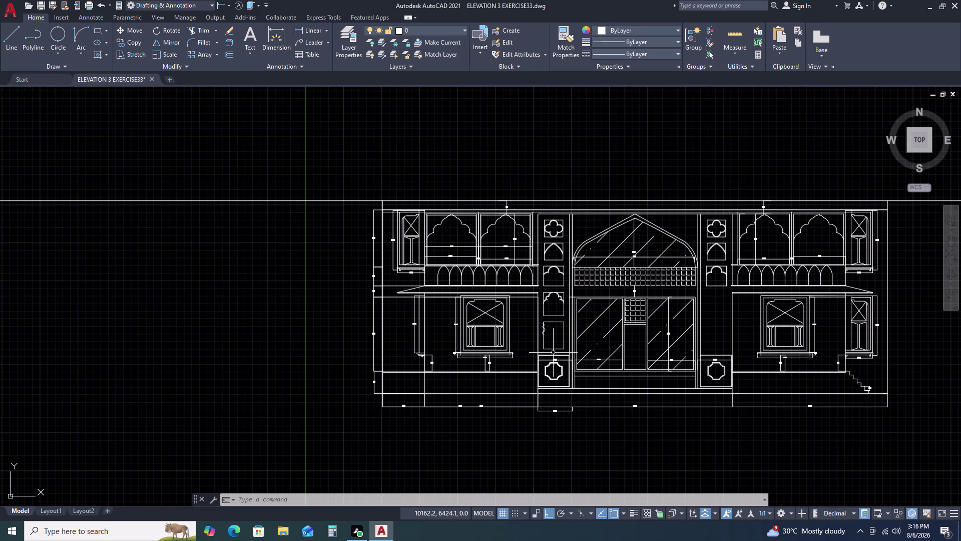
scroll(up, 3)
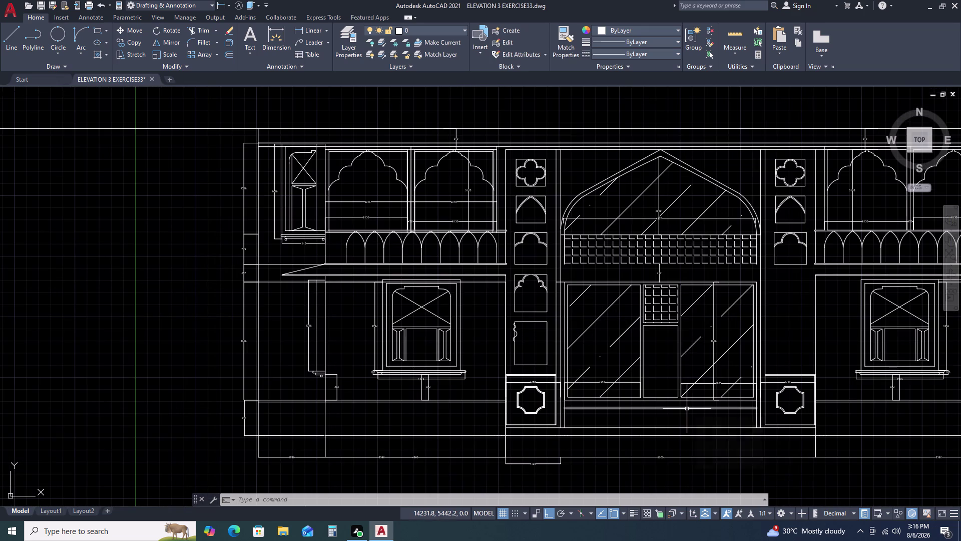
key(r)
key(e)
key(v)
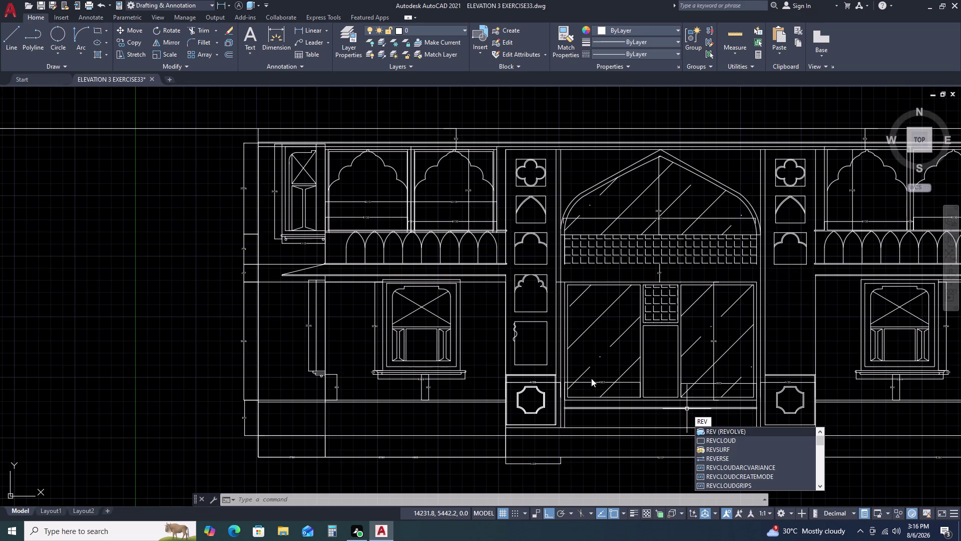
click(747, 441)
click(95, 340)
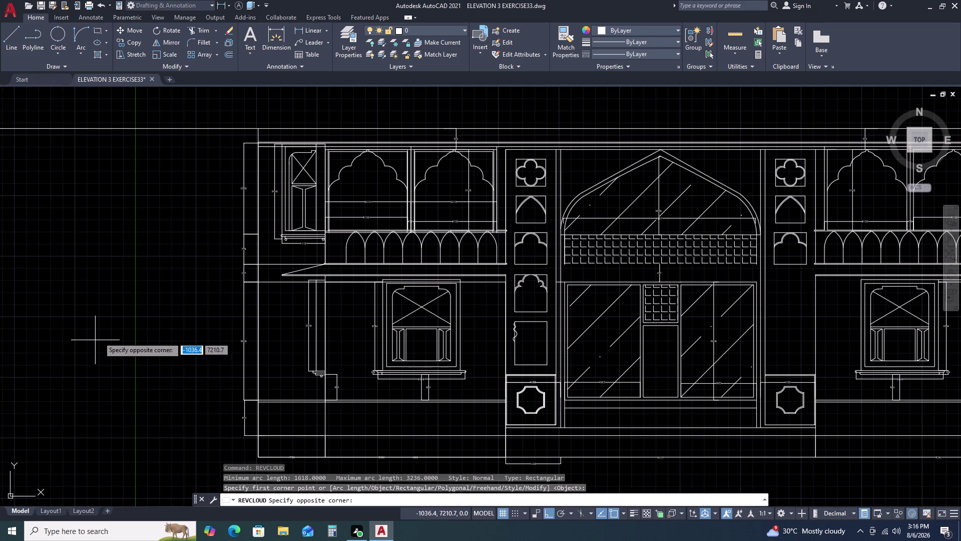
scroll(up, 3)
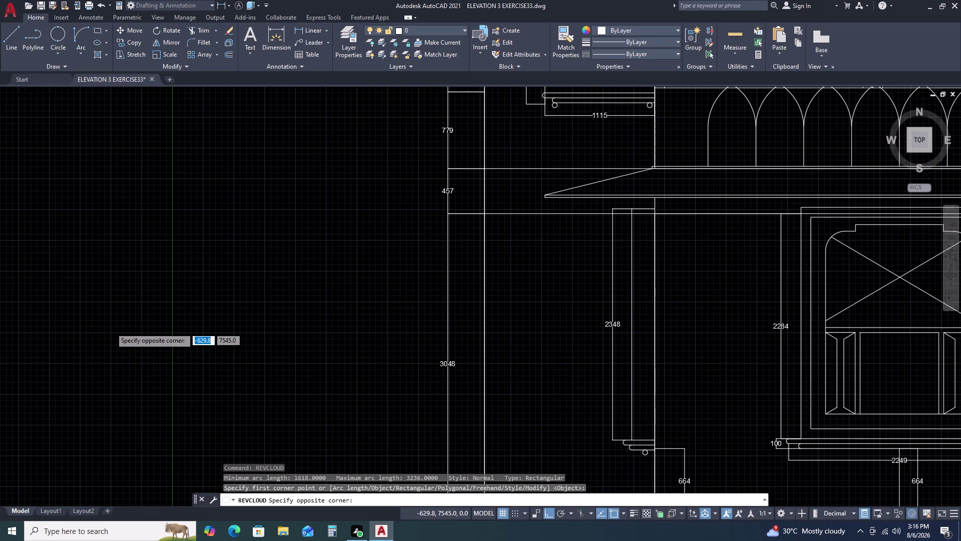
key(Escape)
key(Escape)
key(Escape)
key(Escape)
key(Escape)
key(Escape)
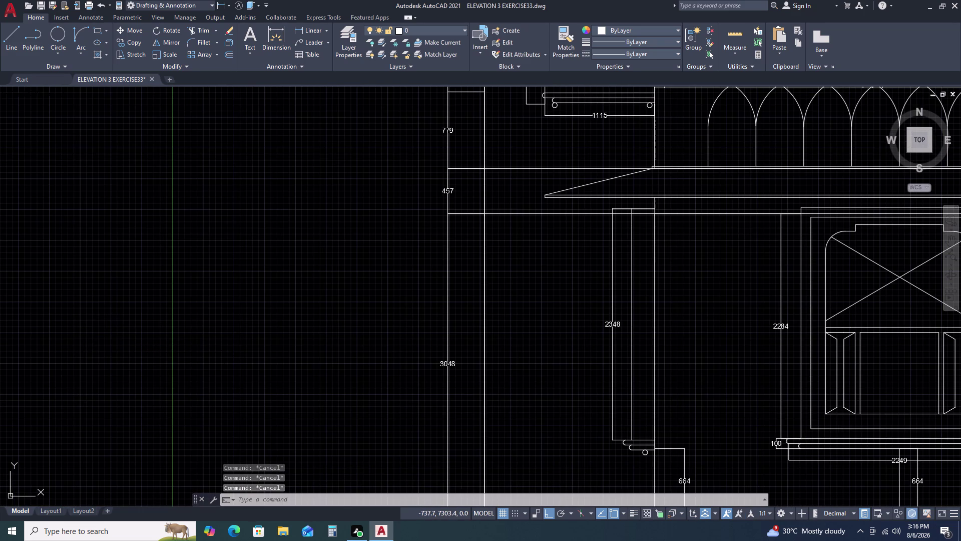
key(Escape)
key(Escape)
scroll(down, 3)
scroll(down, 3)
scroll(up, 3)
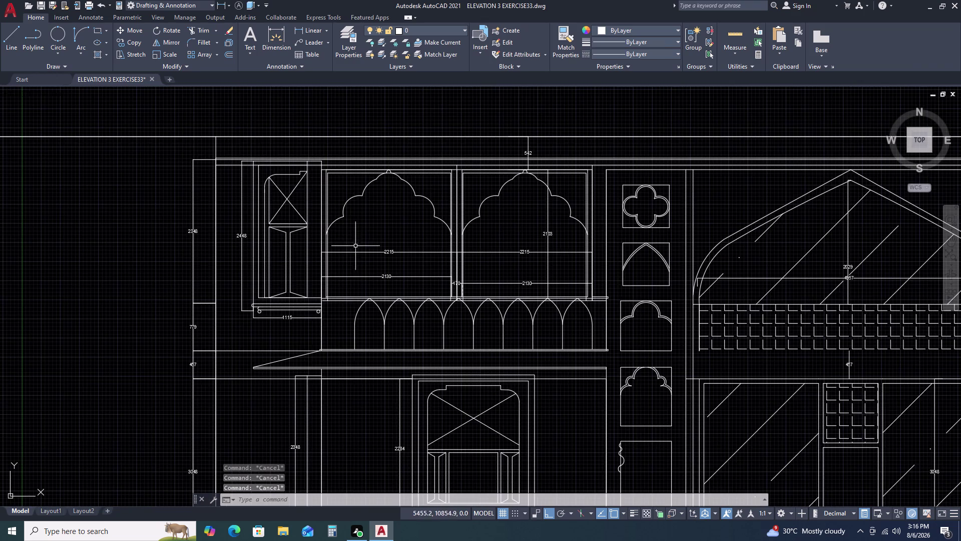
scroll(up, 3)
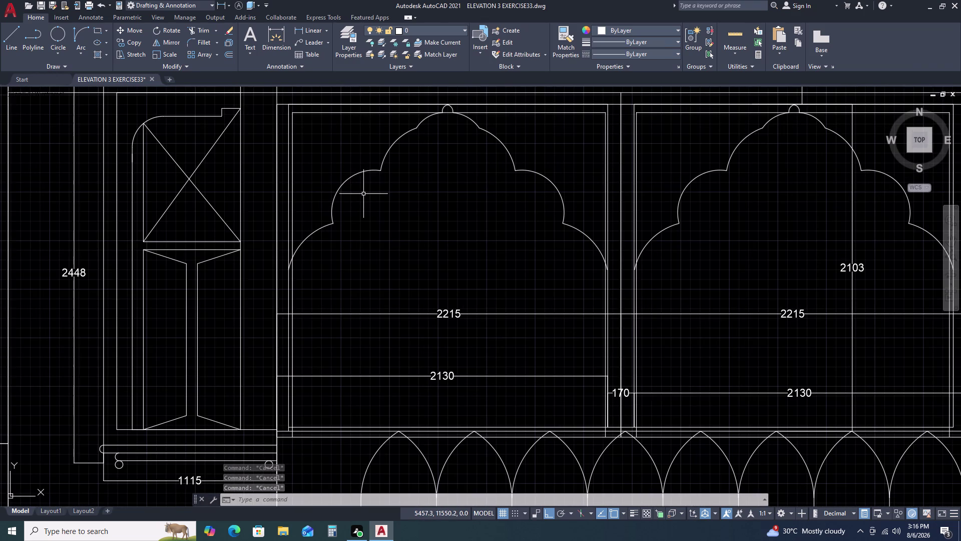
scroll(down, 3)
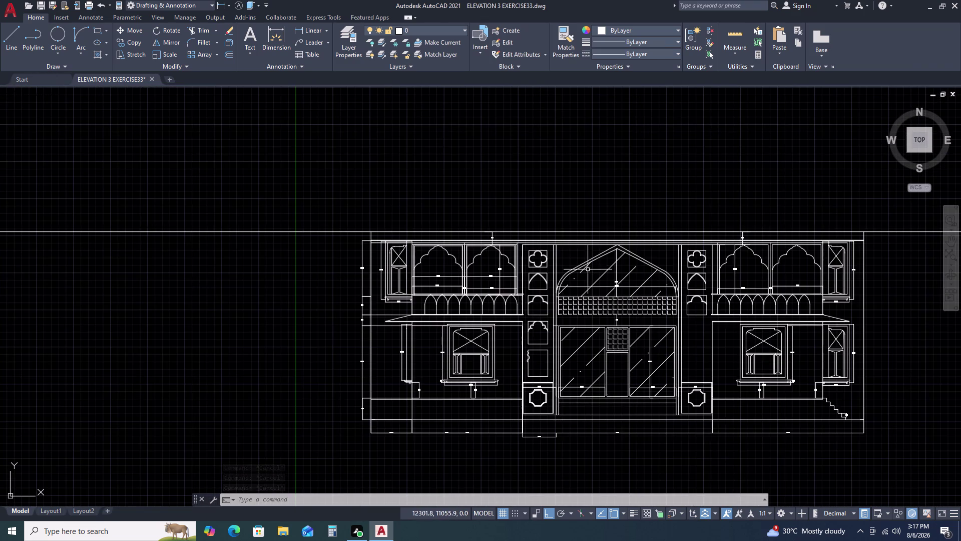
scroll(up, 3)
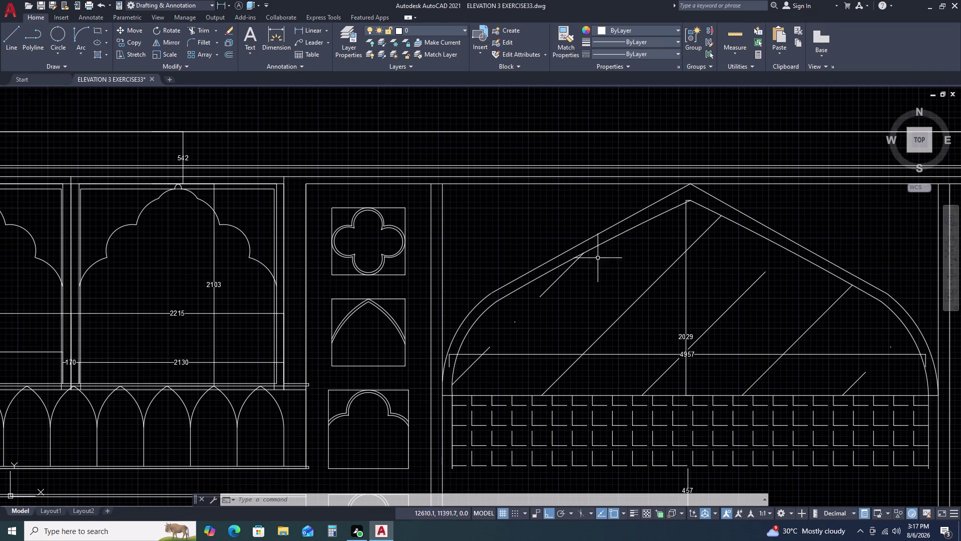
scroll(down, 3)
scroll(down, 3)
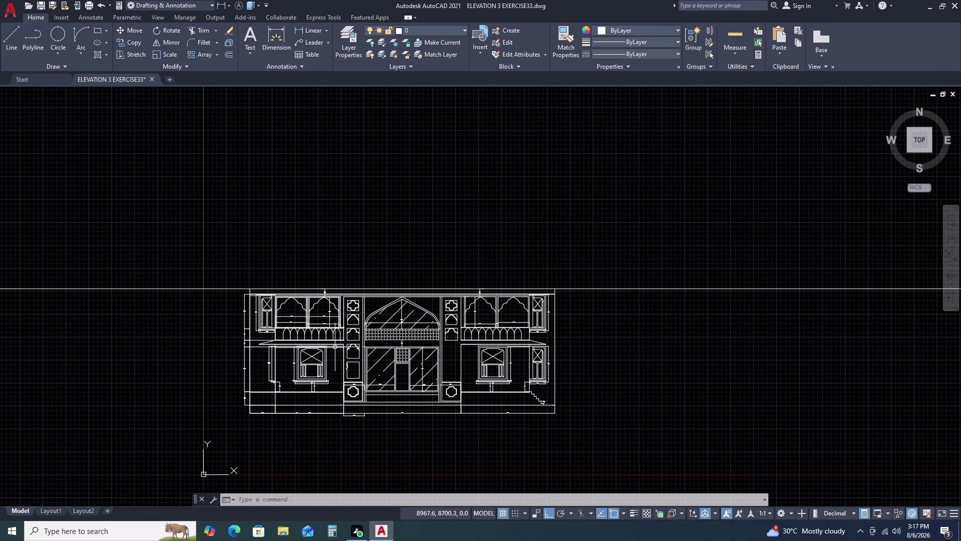
text(RE)
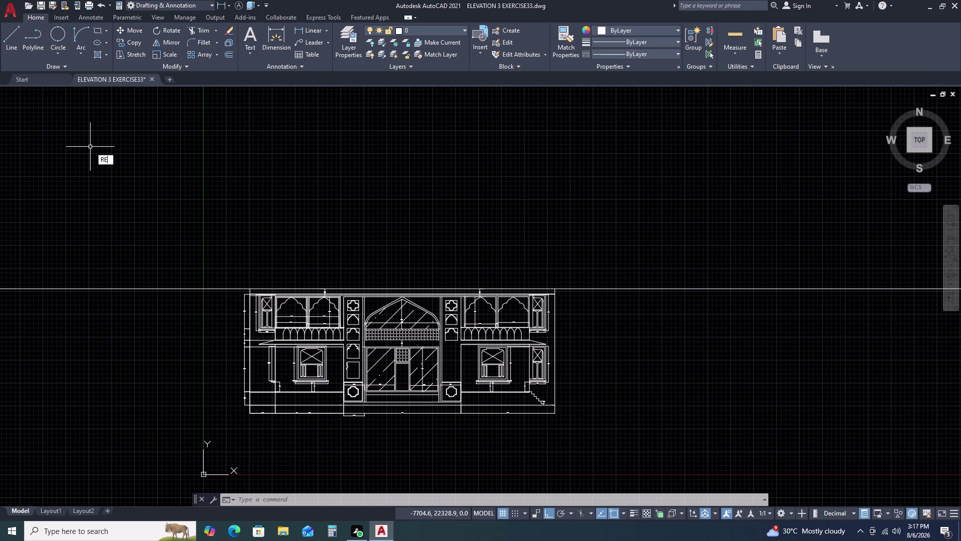
text(V)
key(space)
key(Escape)
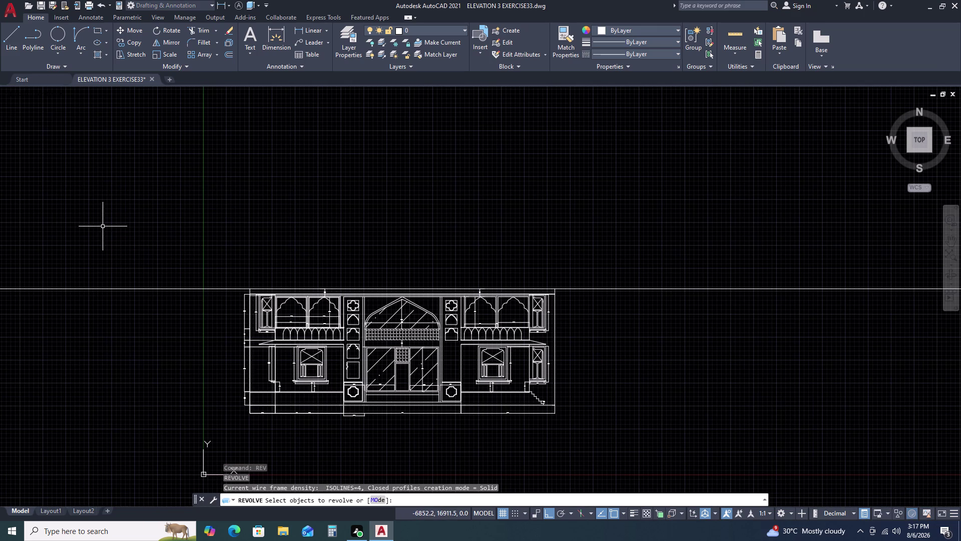
key(Escape)
key(Escape)
key(Escape)
key(Escape)
text(RE)
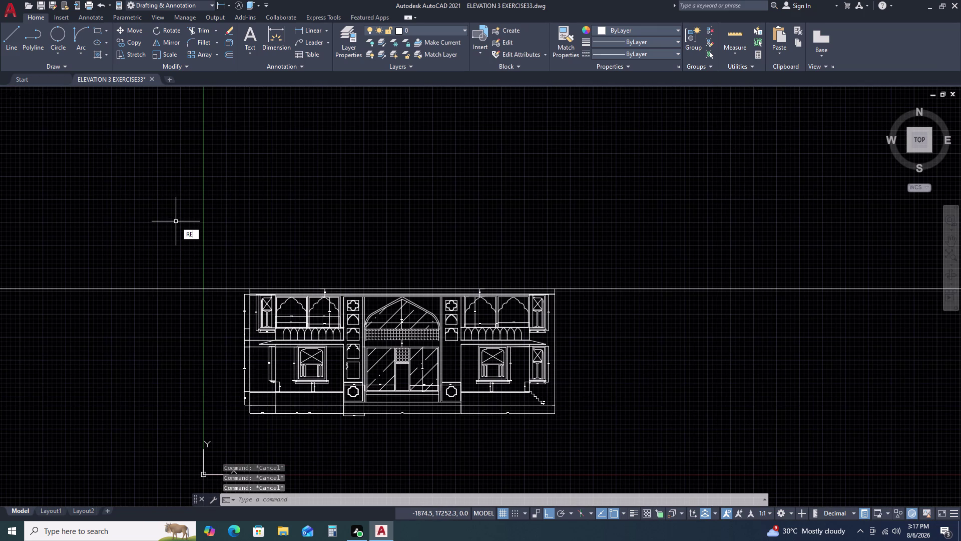
text(VC)
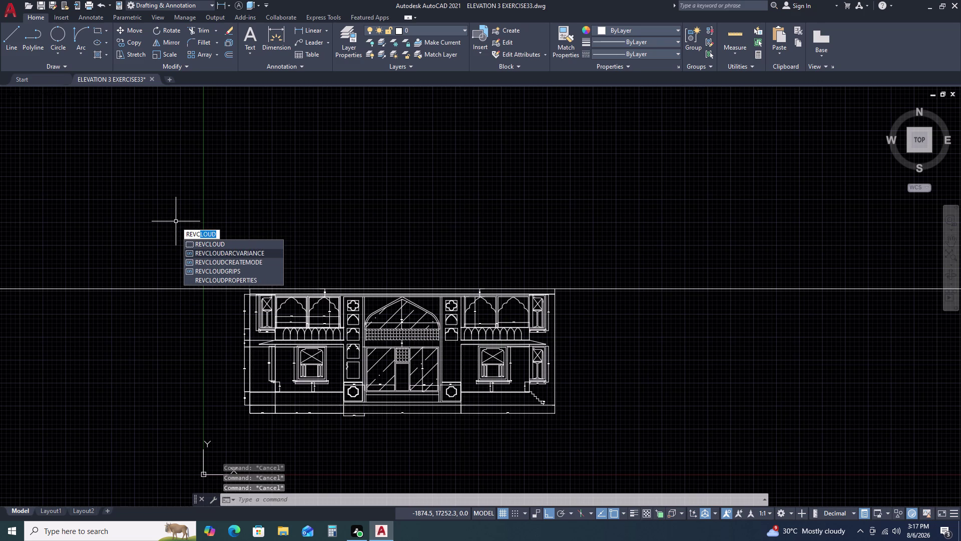
click(211, 243)
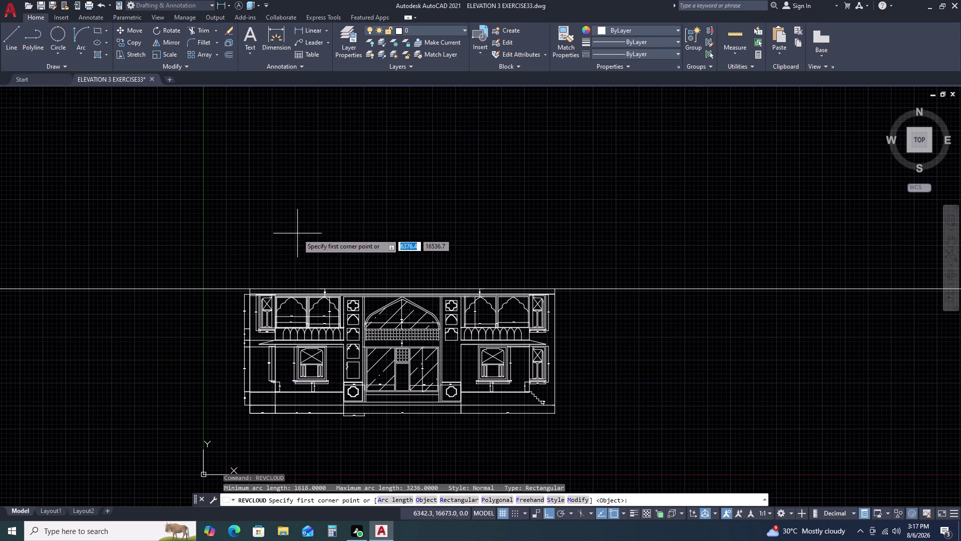
click(298, 238)
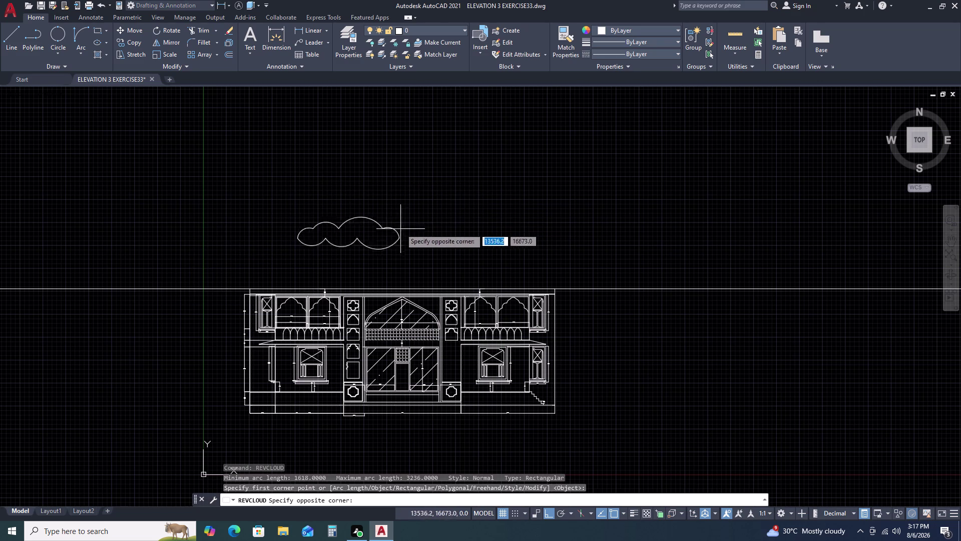
scroll(up, 3)
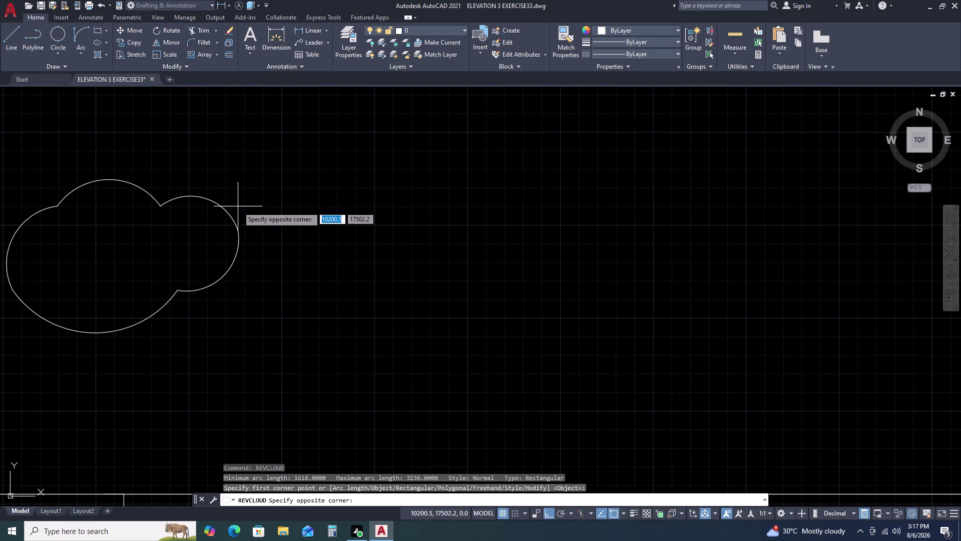
key(Escape)
scroll(down, 3)
scroll(down, 3)
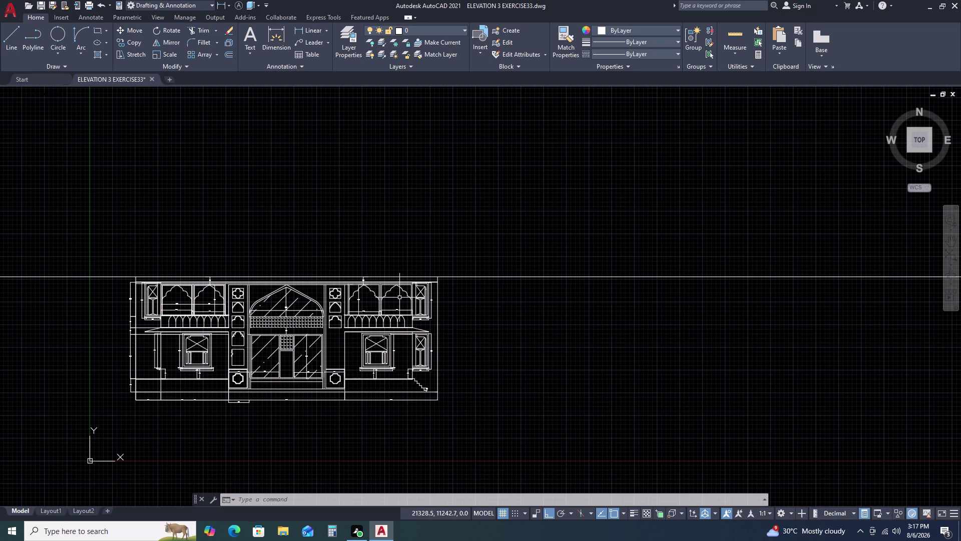
middle_drag(239, 380, 294, 357)
middle_click(359, 333)
scroll(up, 3)
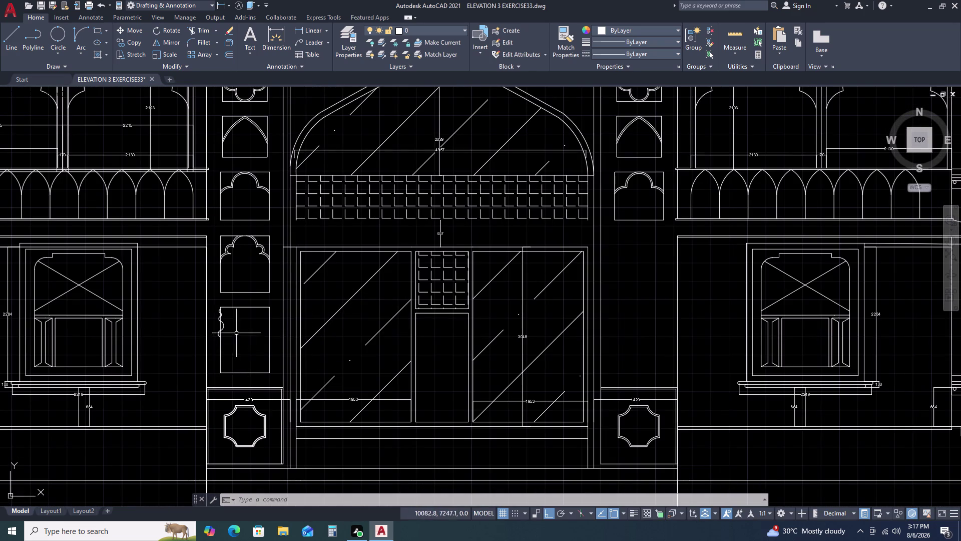
middle_drag(230, 328, 245, 319)
middle_drag(252, 313, 257, 308)
middle_click(259, 305)
scroll(down, 3)
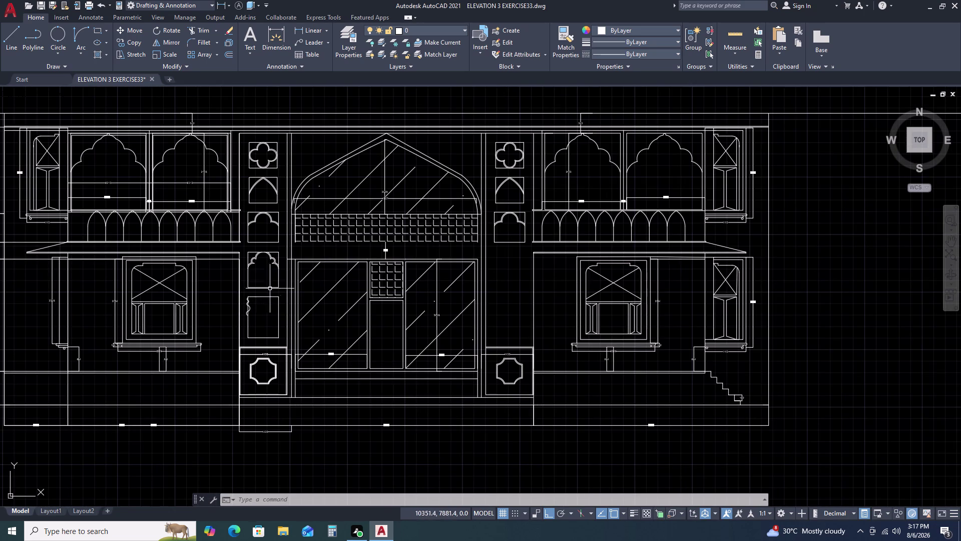
scroll(up, 3)
middle_drag(280, 178, 332, 183)
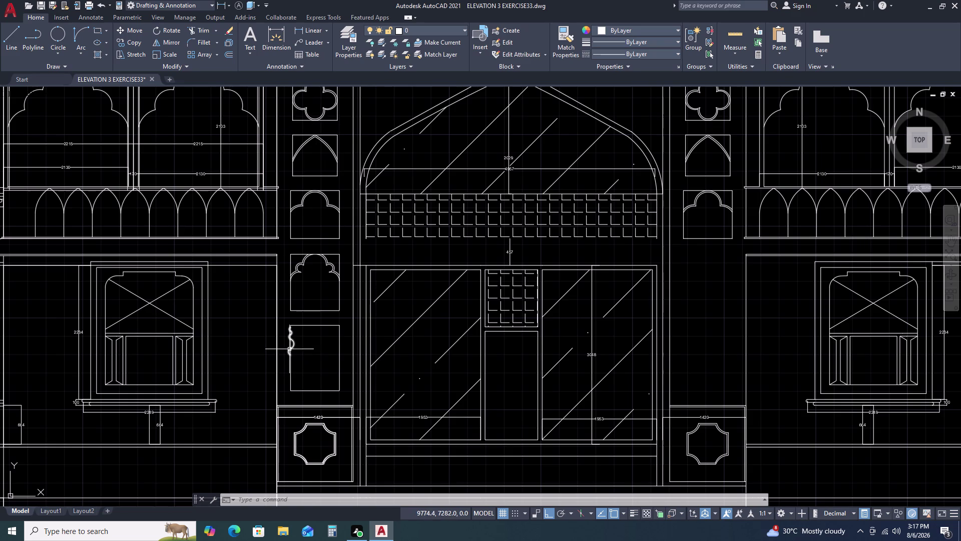
scroll(up, 3)
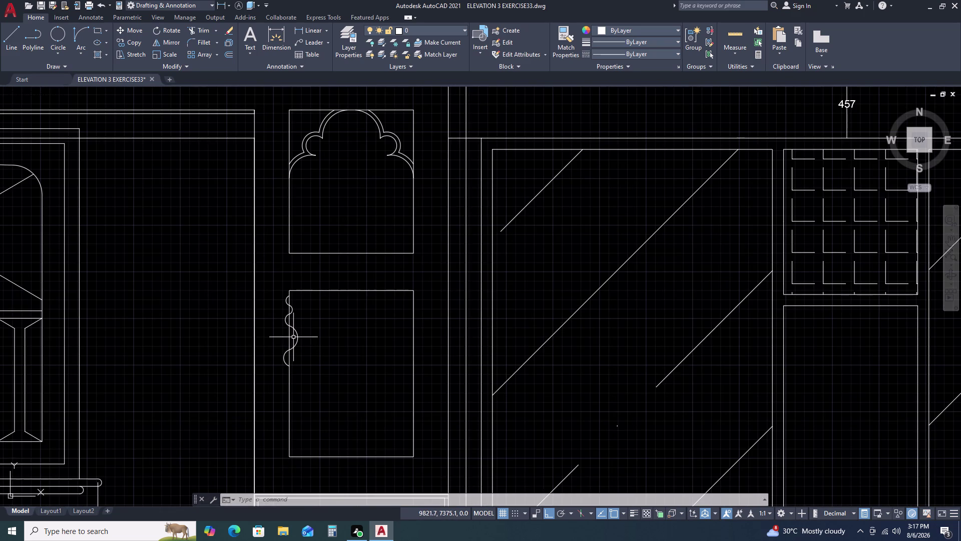
scroll(down, 3)
scroll(down, 3)
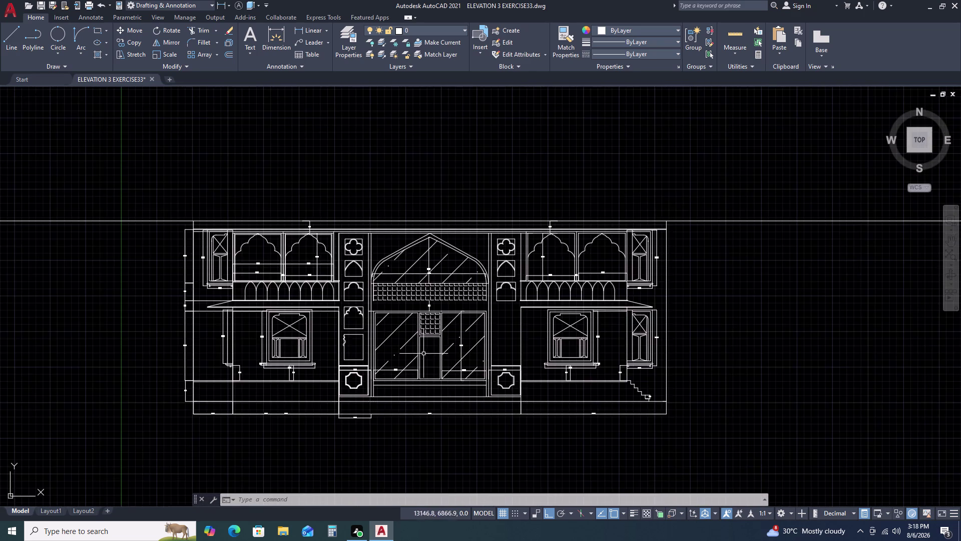
scroll(down, 3)
key(p)
key(l)
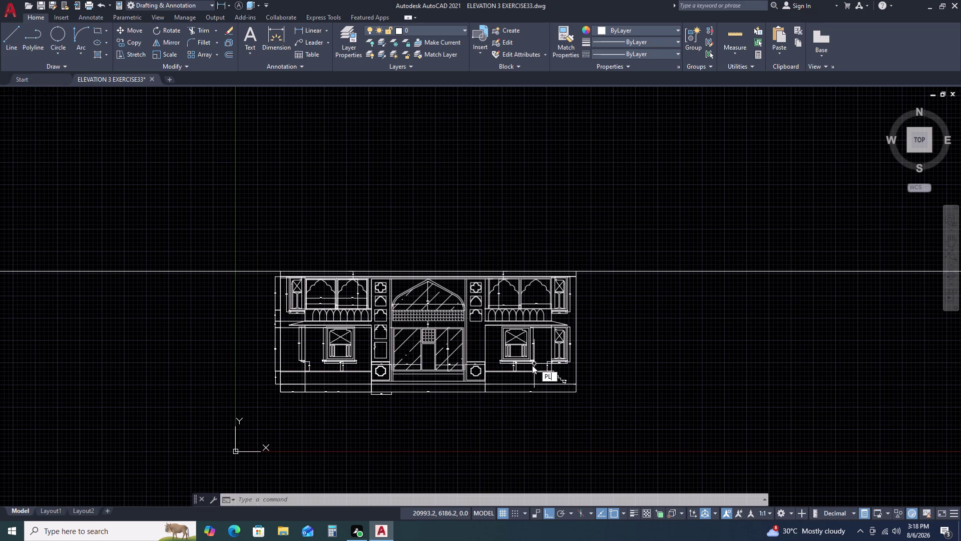
key(space)
click(614, 379)
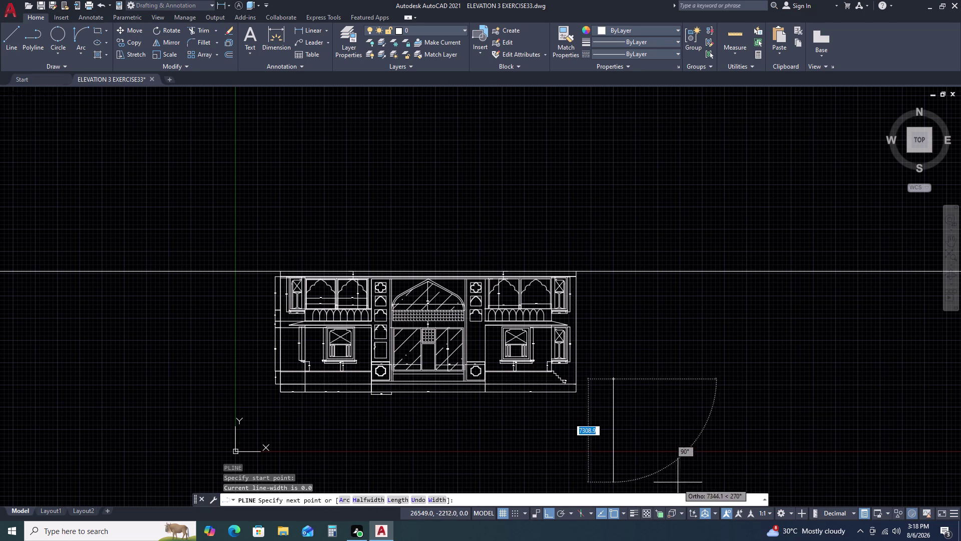
key(Escape)
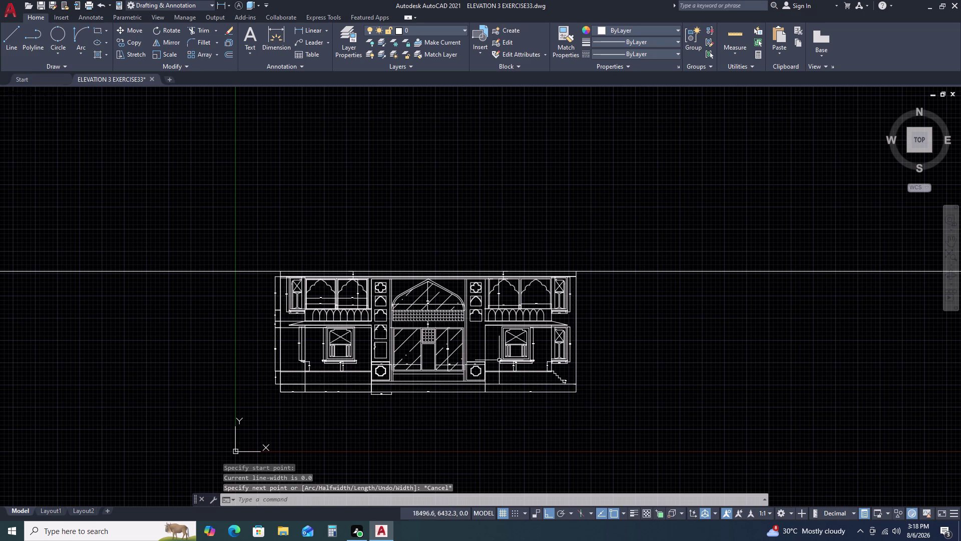
scroll(up, 3)
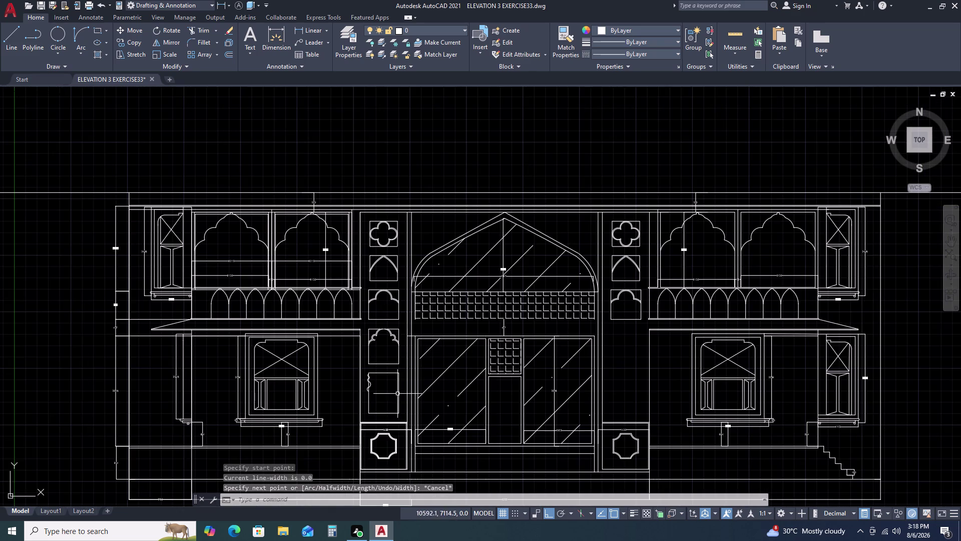
middle_drag(401, 383, 412, 361)
middle_drag(433, 321, 446, 300)
middle_click(450, 293)
scroll(up, 3)
middle_drag(414, 378, 423, 345)
middle_click(433, 306)
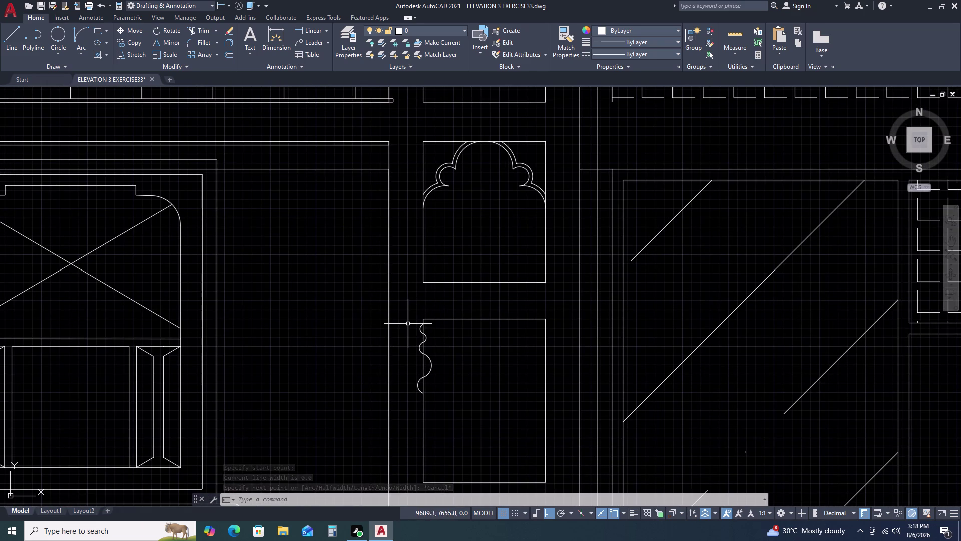
Select the wavy line and grab its top endpoint grip, then cancel the stretch.
click(421, 329)
scroll(up, 3)
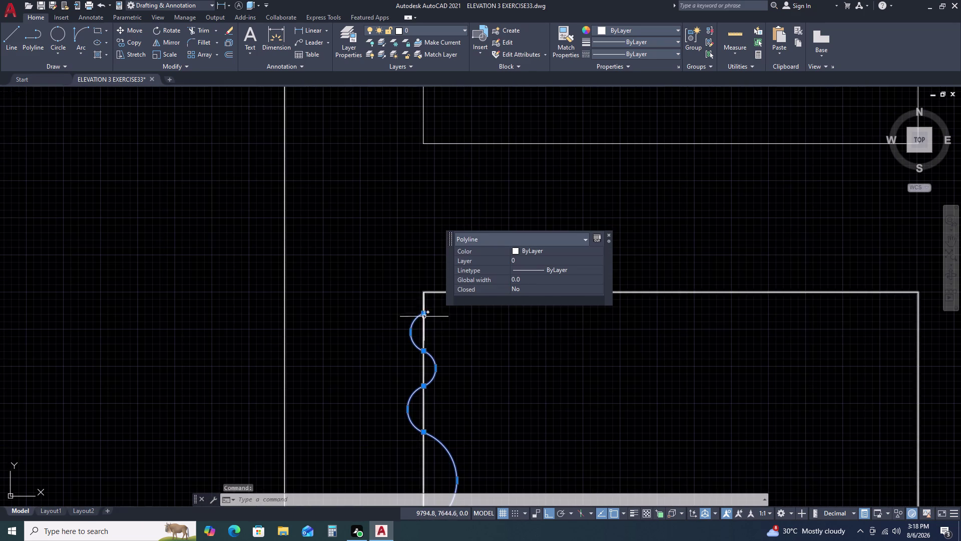
click(424, 312)
key(Escape)
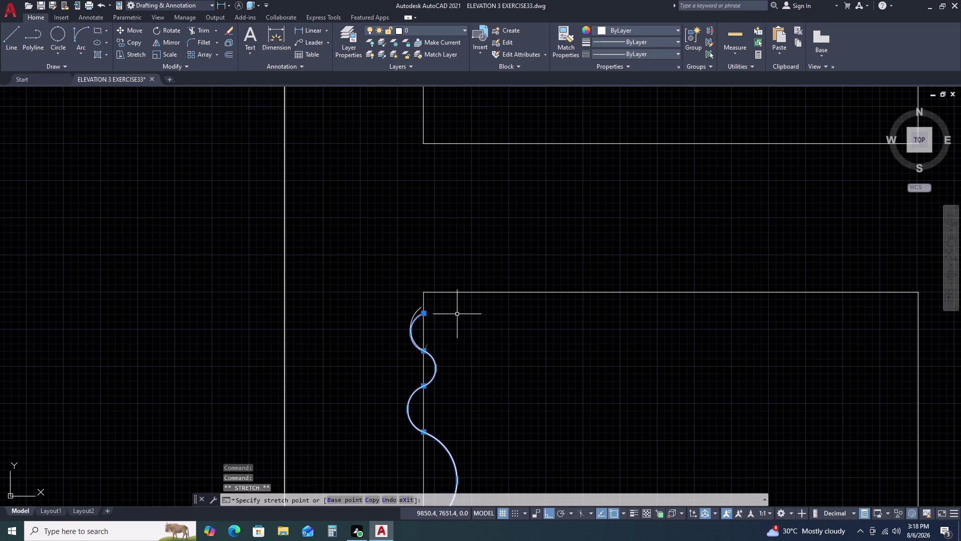
scroll(down, 3)
Rotate the wavy line about its lower end to a diagonal angle, with ortho off.
middle_drag(479, 381, 490, 343)
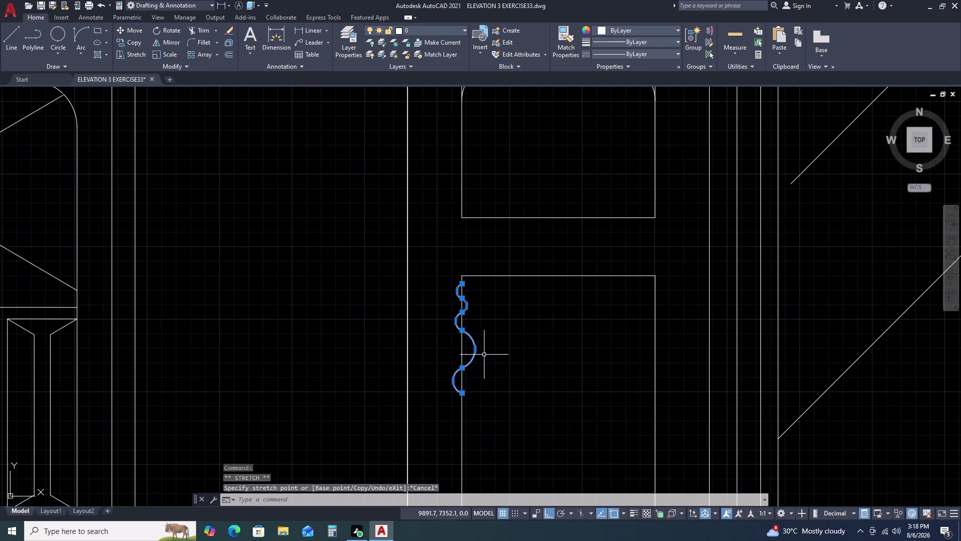
text(RO)
key(space)
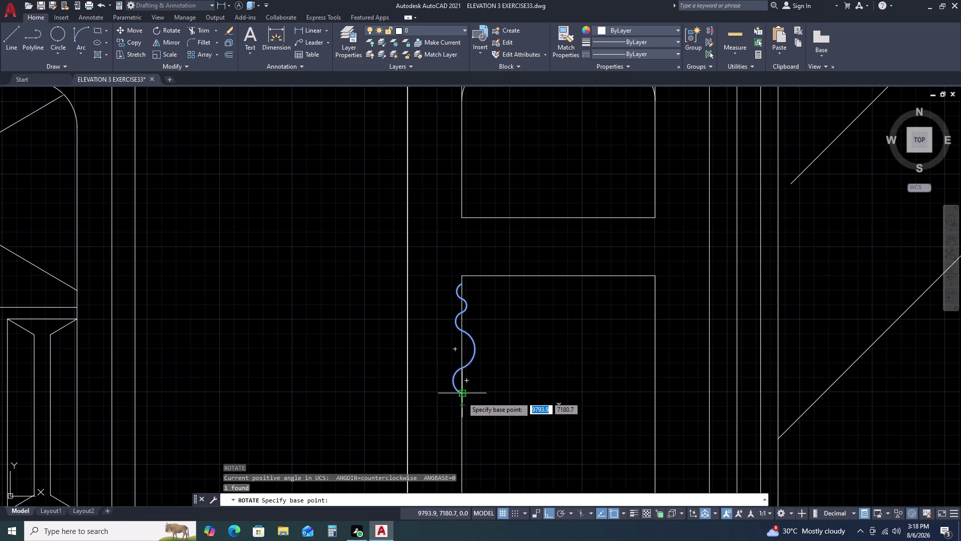
click(462, 397)
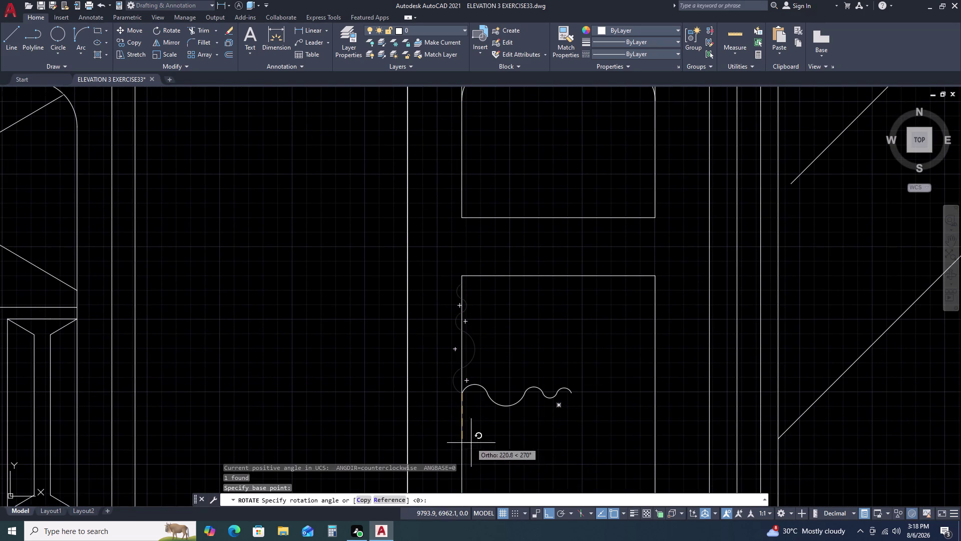
key(F8)
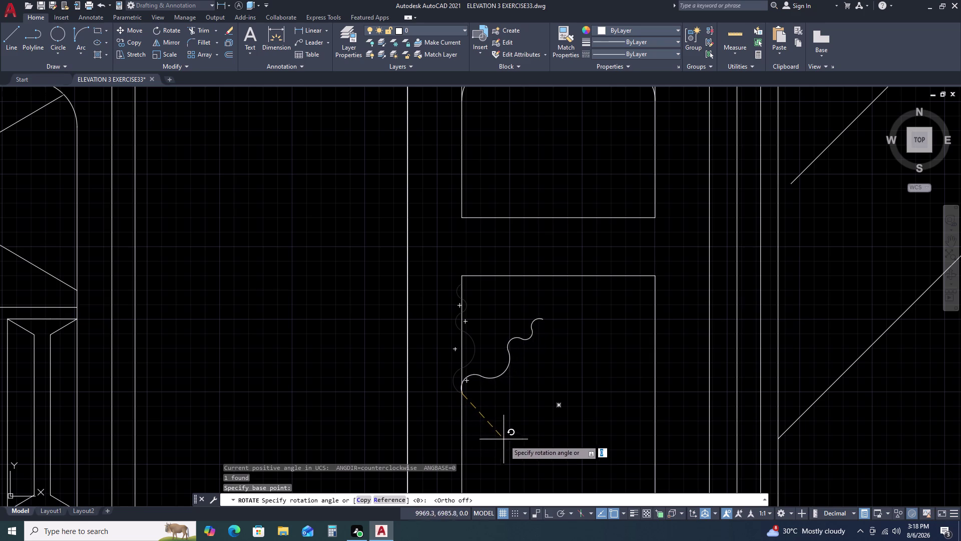
click(538, 449)
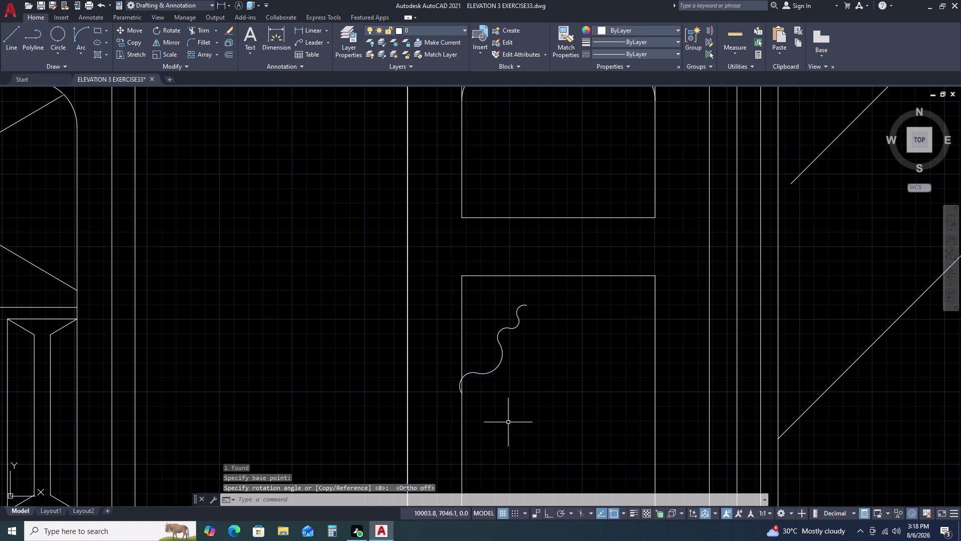
scroll(up, 3)
Drag the rotated wavy line's middle vertex downward, then cancel the stretch.
click(521, 308)
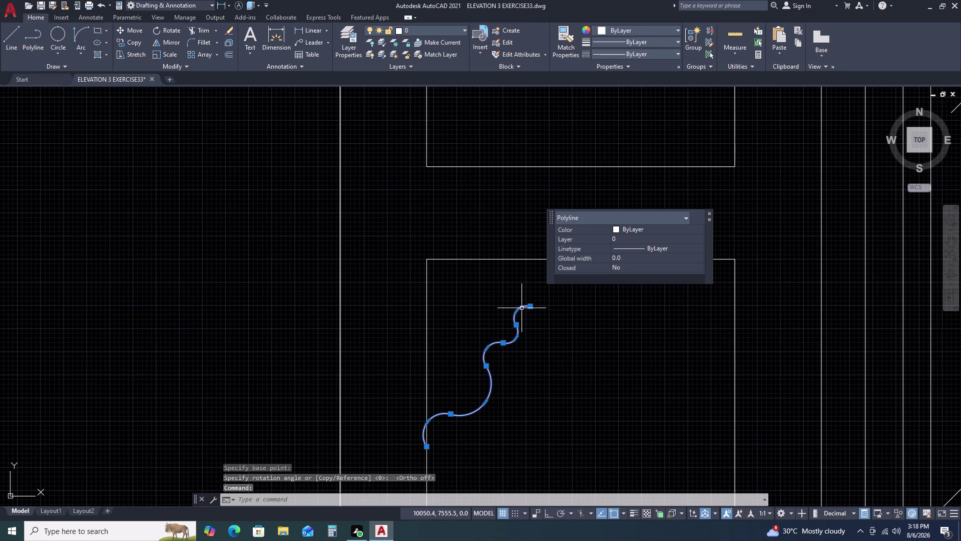
click(486, 368)
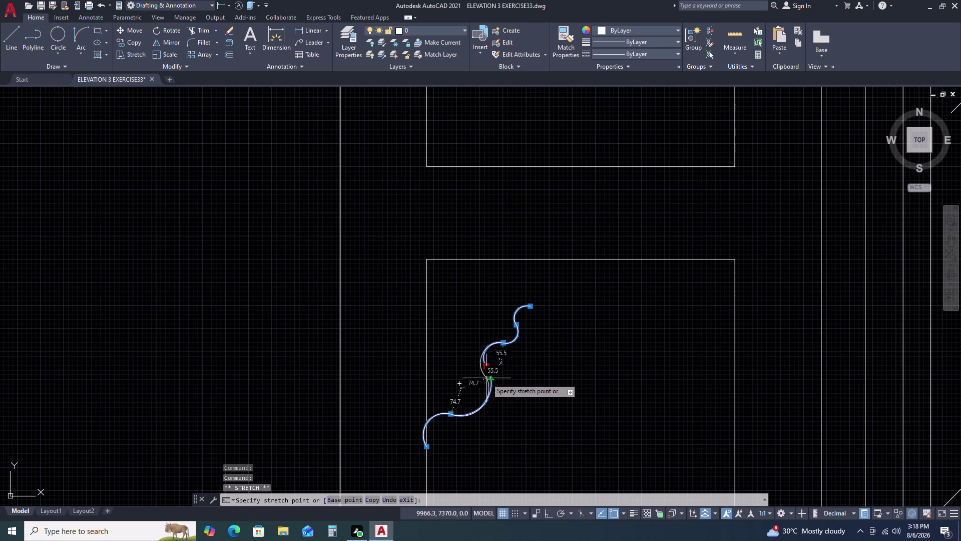
click(486, 383)
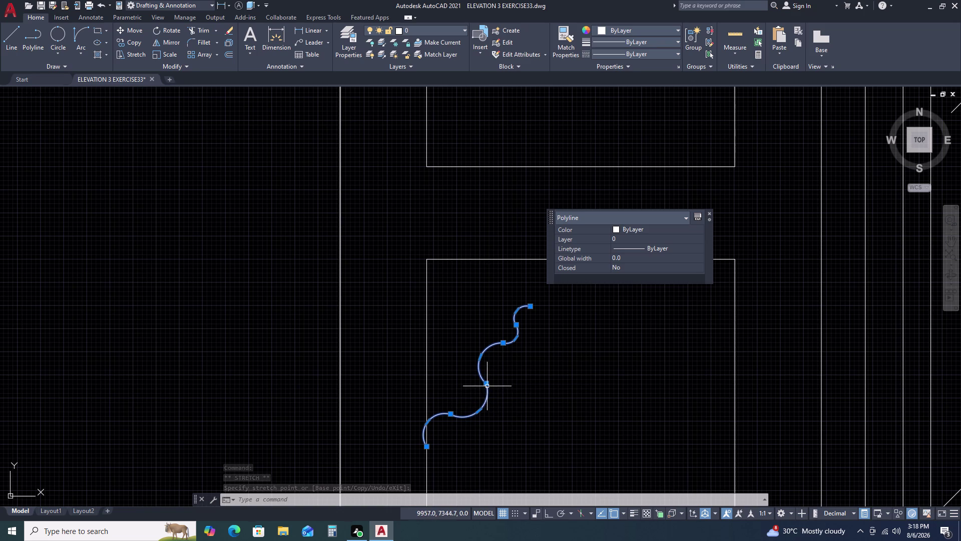
key(Escape)
Reposition two vertices of the wavy curve to adjust its bends, then clear the selection.
middle_drag(451, 417, 466, 365)
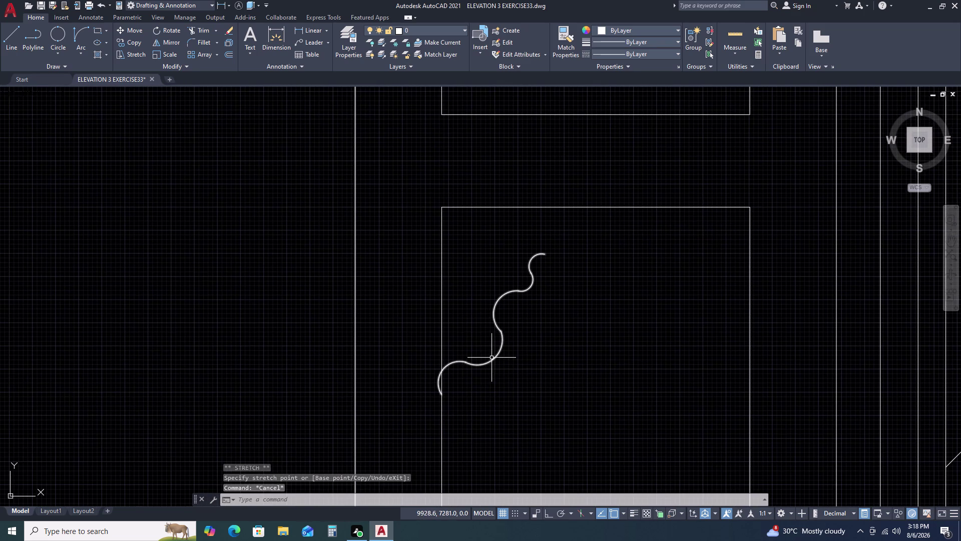
click(492, 358)
click(499, 359)
click(496, 357)
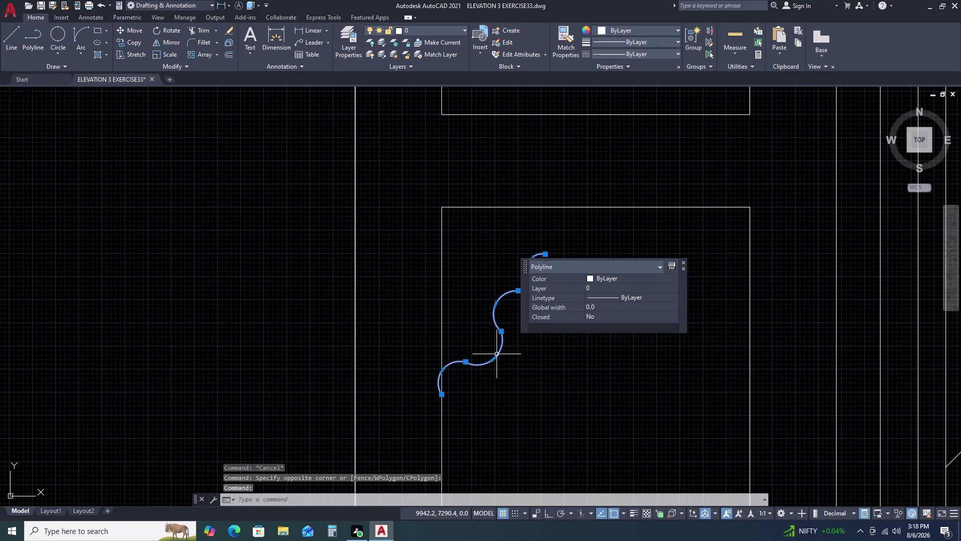
click(495, 357)
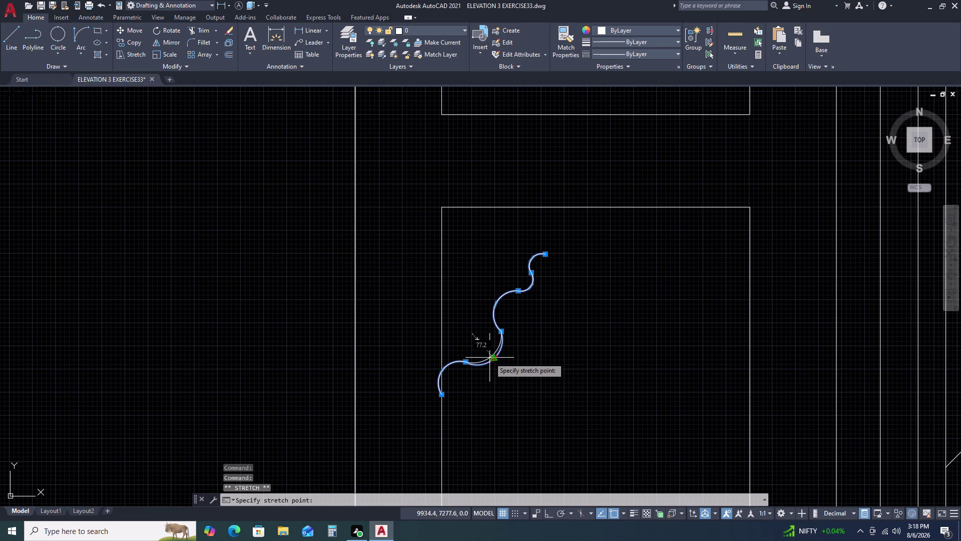
click(488, 359)
click(503, 331)
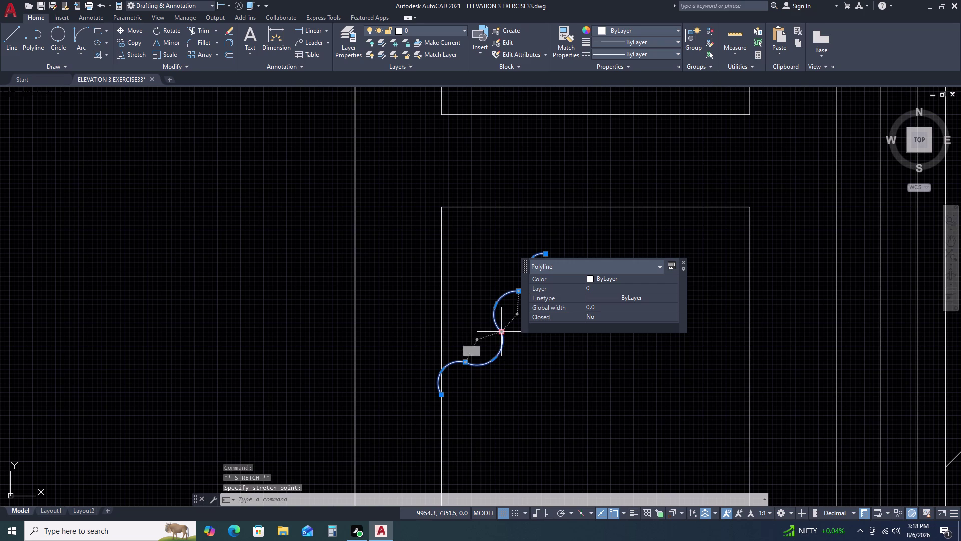
click(493, 334)
key(Escape)
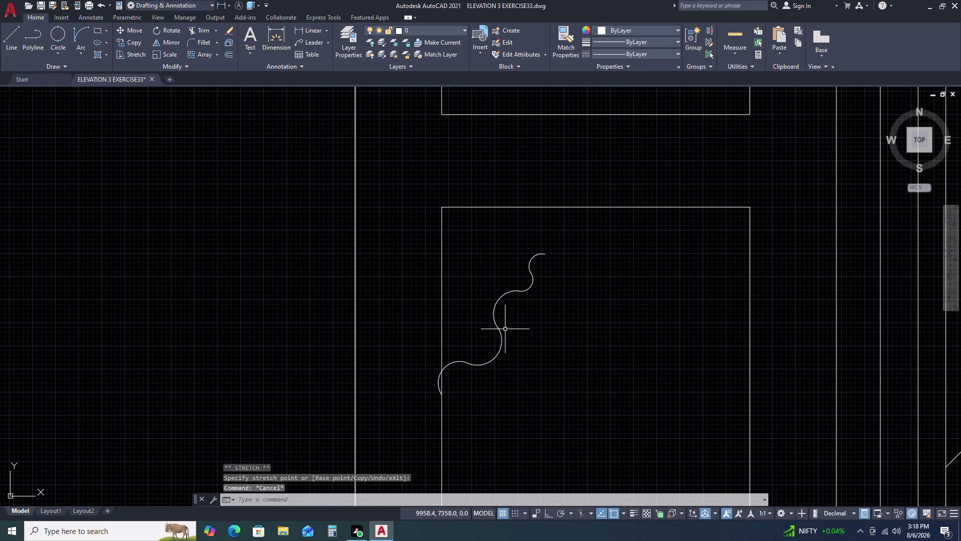
scroll(down, 3)
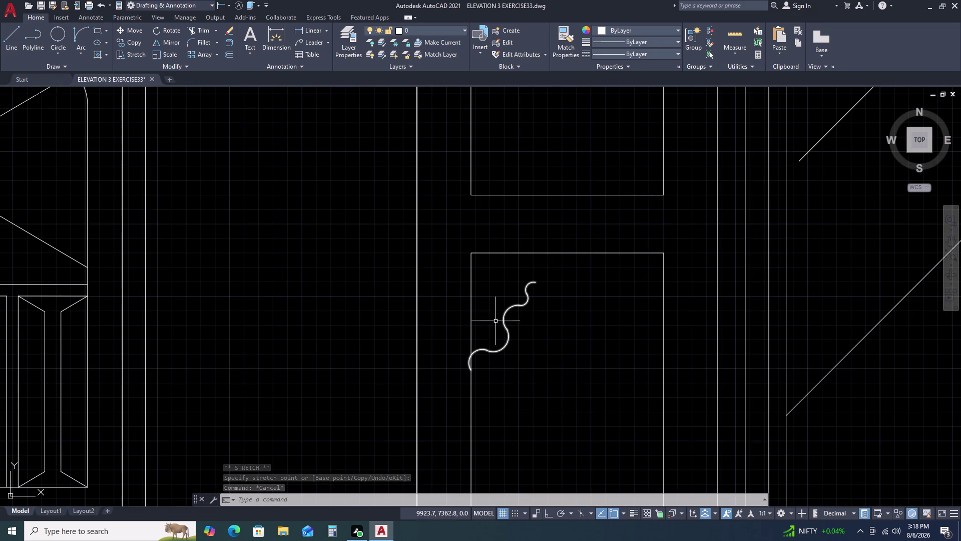
scroll(up, 3)
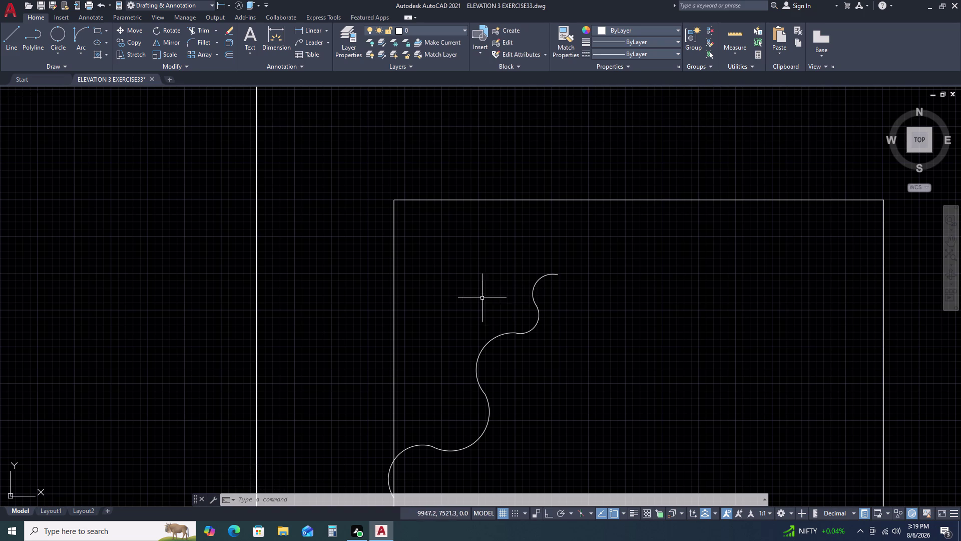
Draw a polyline arc curling down from the panel's top edge, right of the wavy curve.
text(PL)
key(space)
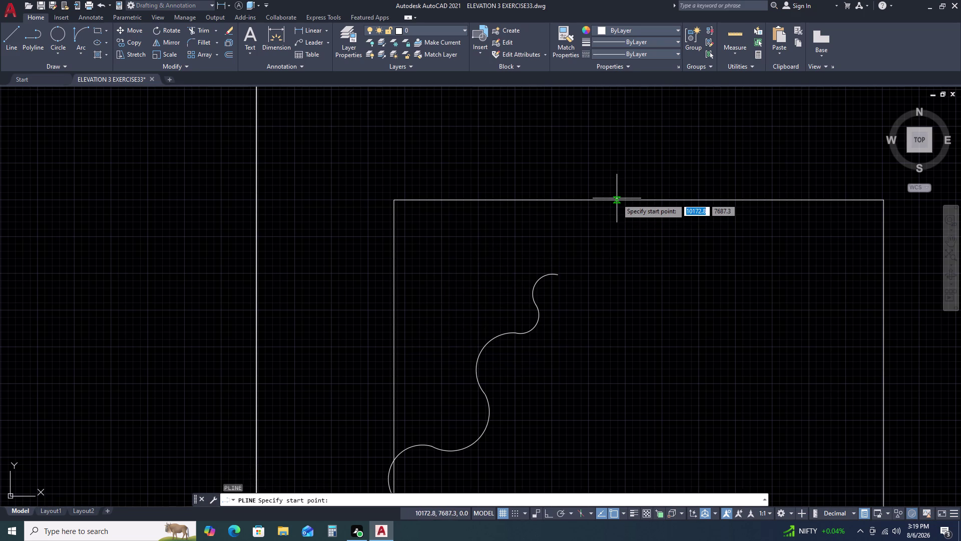
click(640, 198)
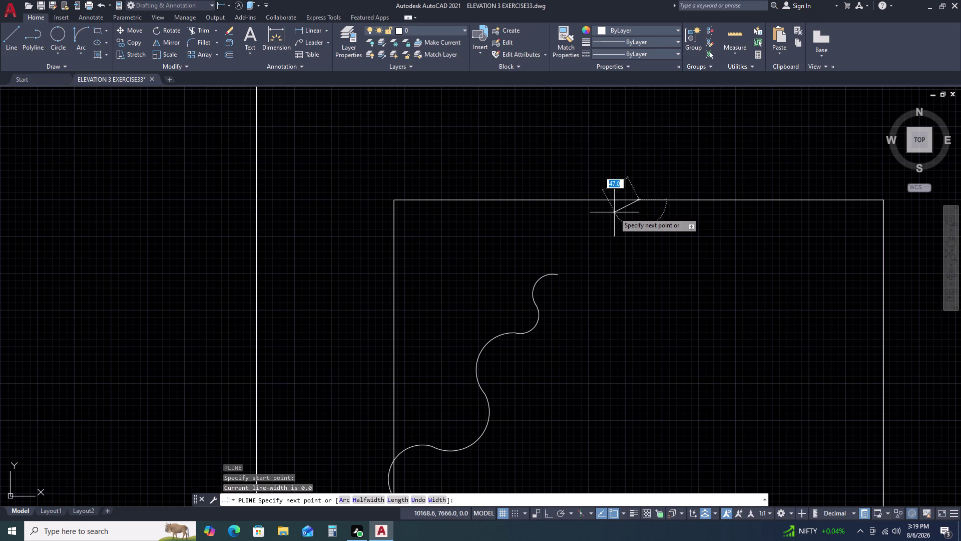
click(342, 496)
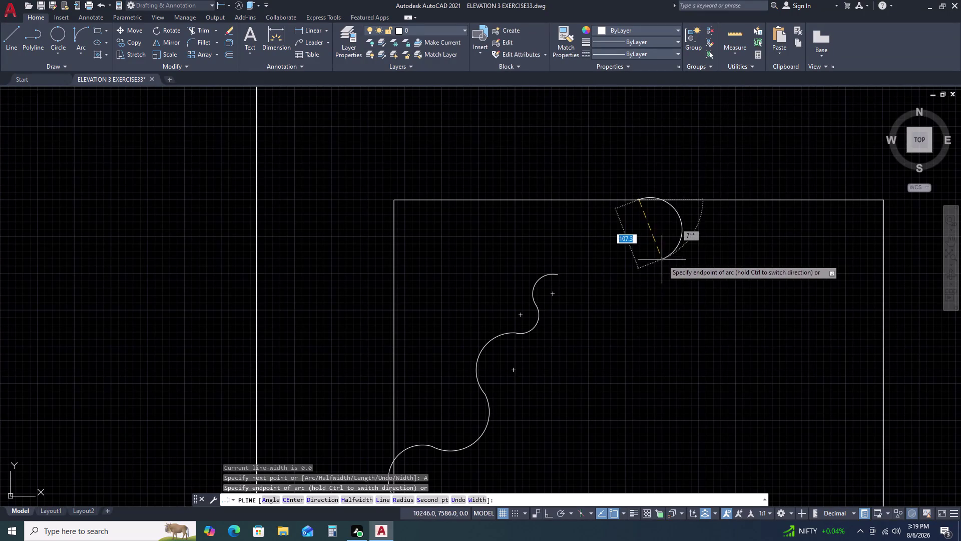
click(692, 237)
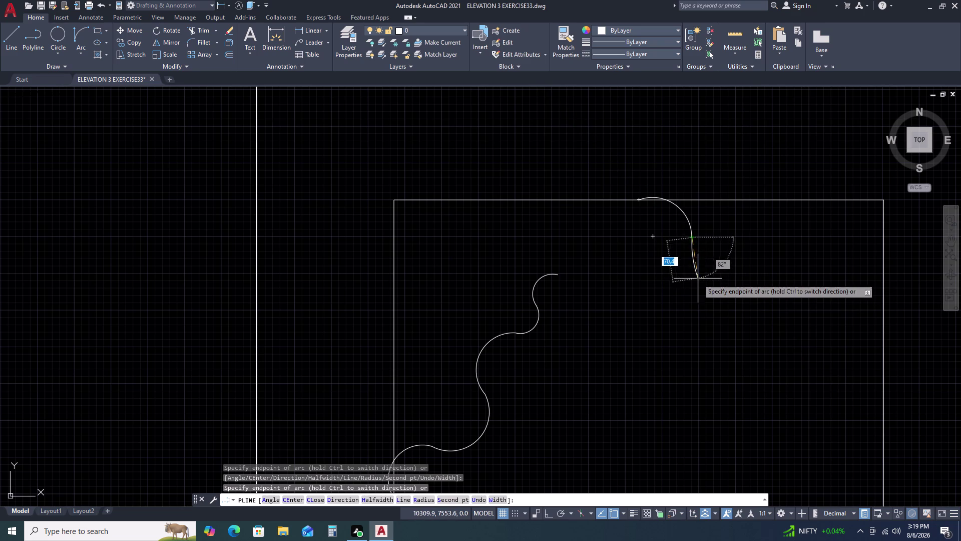
click(677, 273)
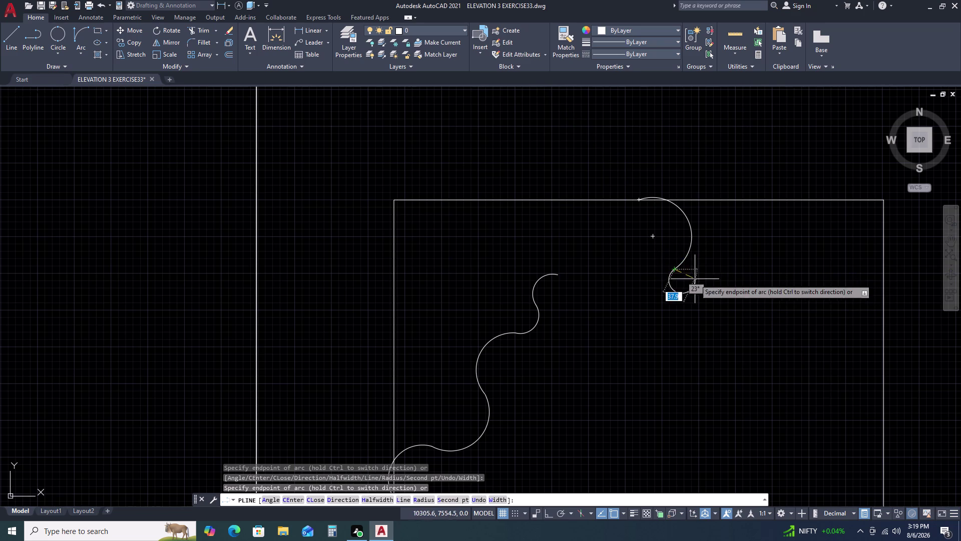
key(Escape)
middle_drag(486, 399, 488, 373)
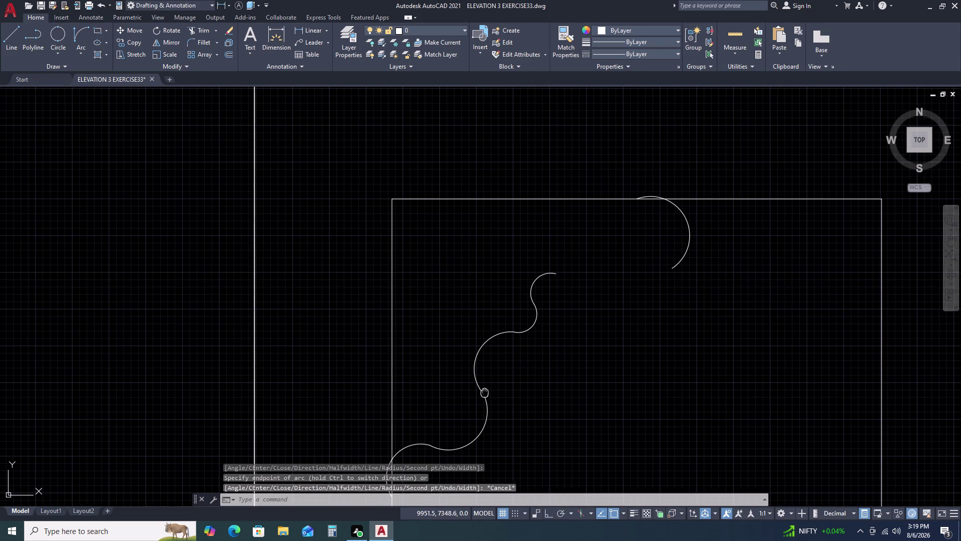
middle_drag(488, 374, 520, 303)
Move the wavy curve so its lower end snaps onto the panel's left edge.
click(458, 346)
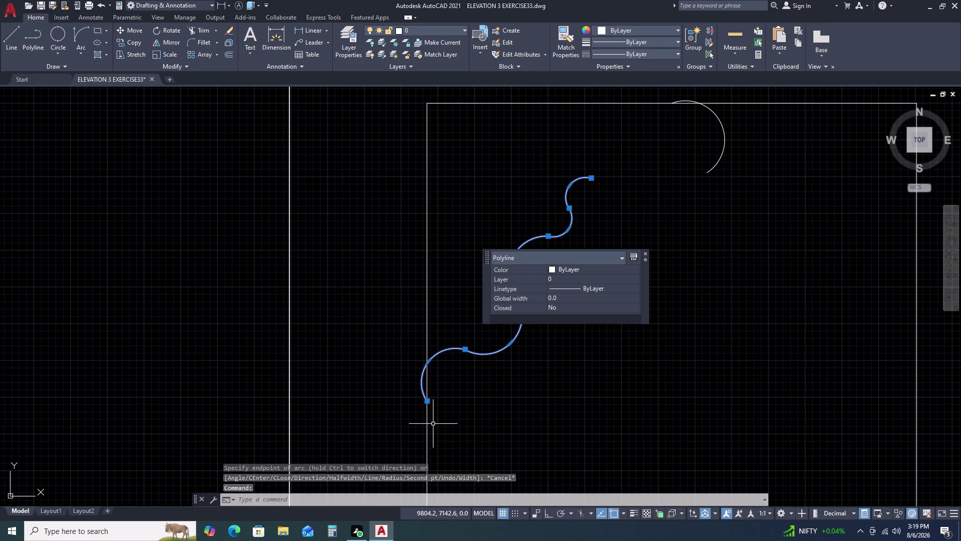
key(m)
key(space)
click(424, 402)
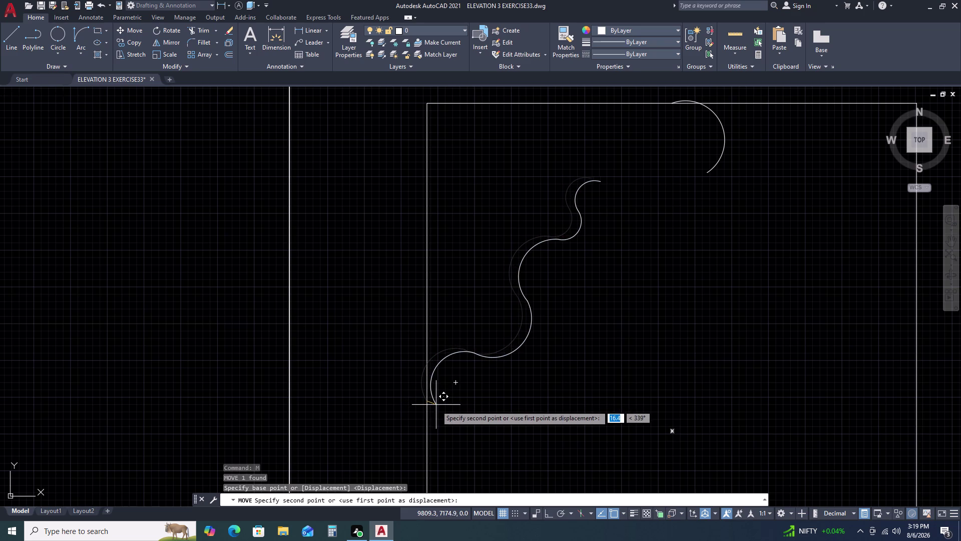
click(435, 408)
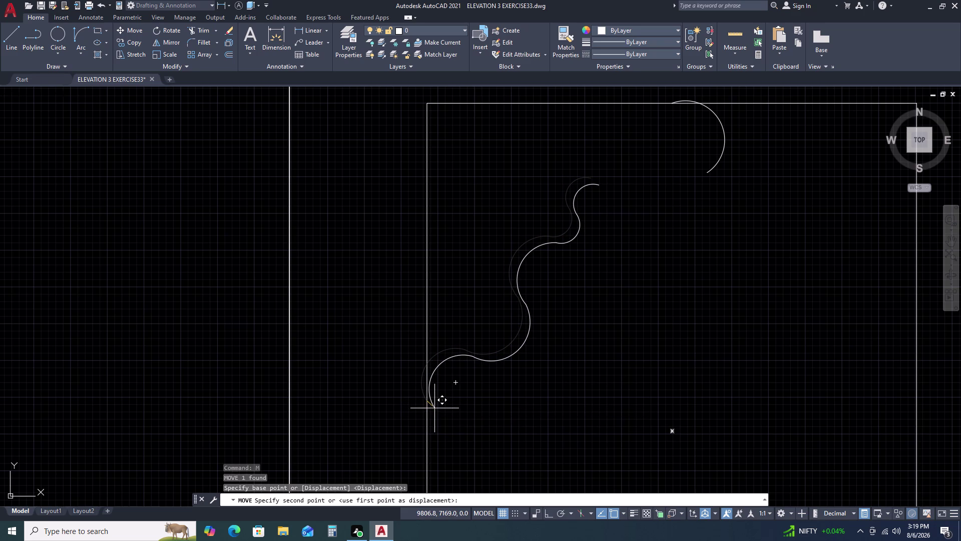
click(445, 355)
click(444, 374)
text(M)
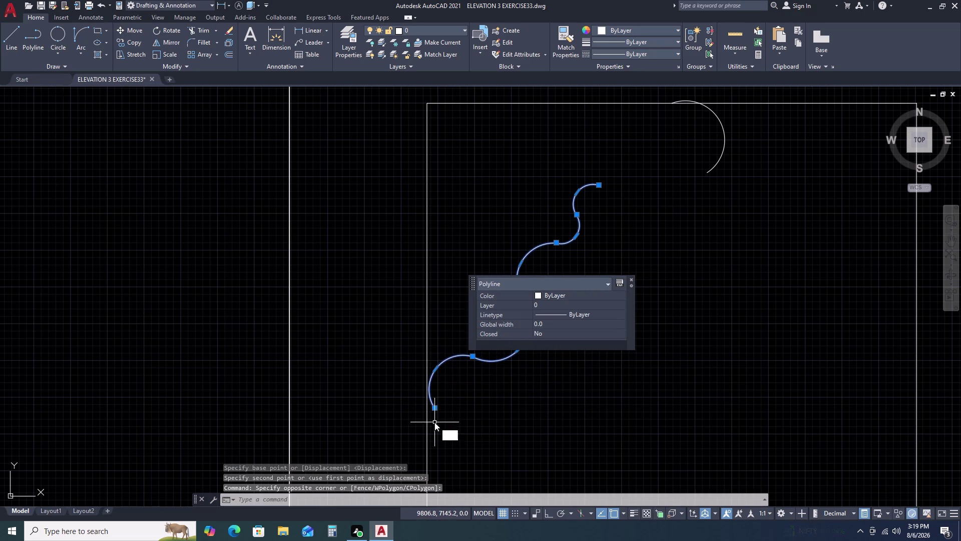
key(space)
click(431, 389)
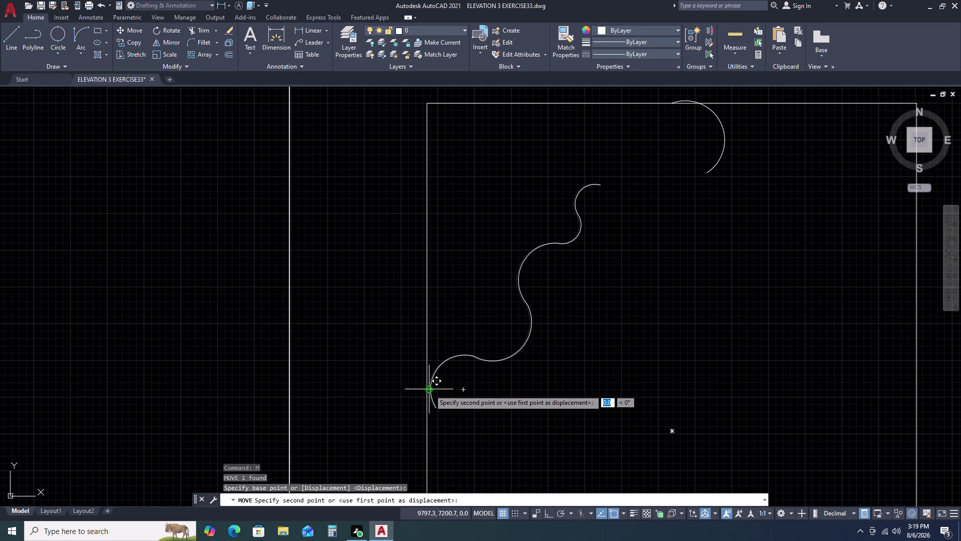
scroll(up, 3)
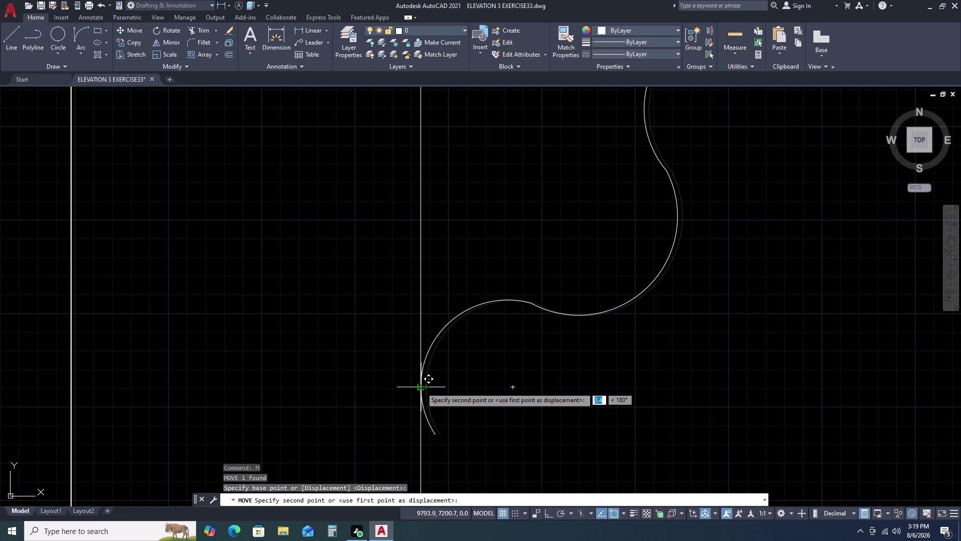
click(421, 387)
Trim the wavy curve's end that overhangs past the left edge.
text(TR)
key(space)
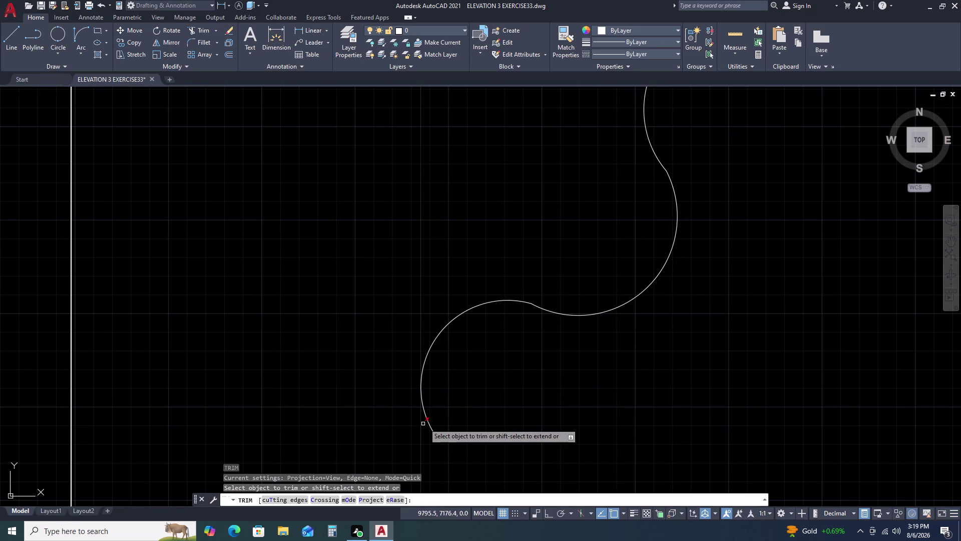
click(428, 421)
scroll(down, 3)
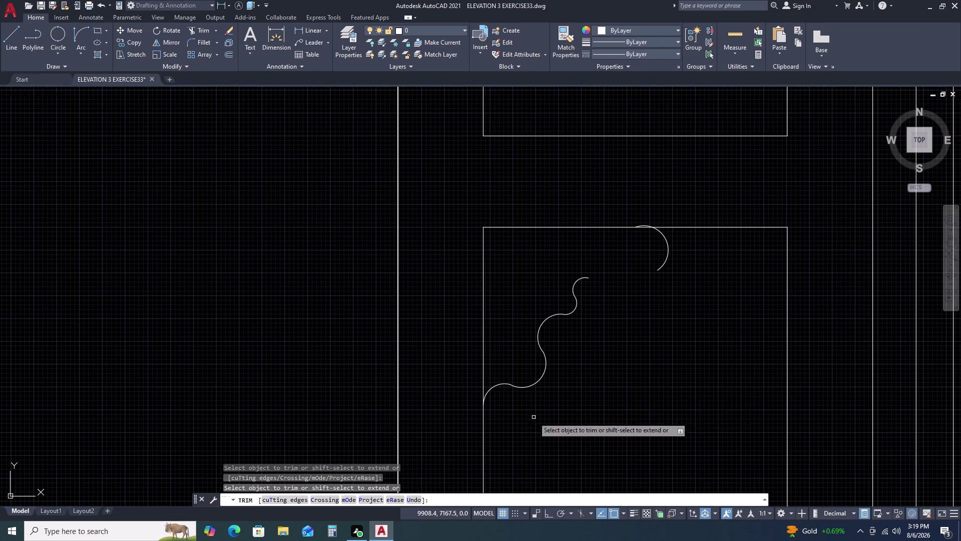
key(Escape)
Select the new arc at the panel top, then start and cancel trimming around it.
click(670, 245)
drag(670, 245, 659, 246)
double_click(650, 248)
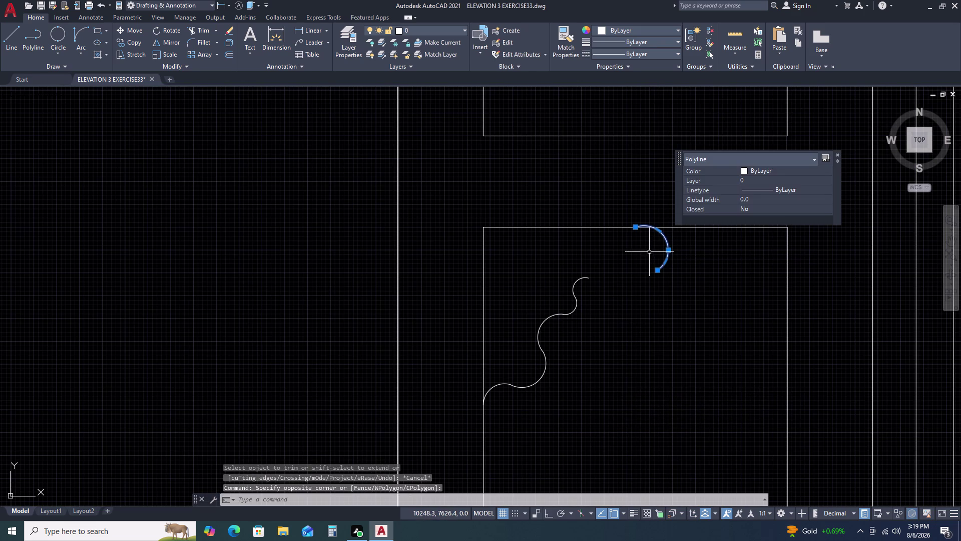
key(space)
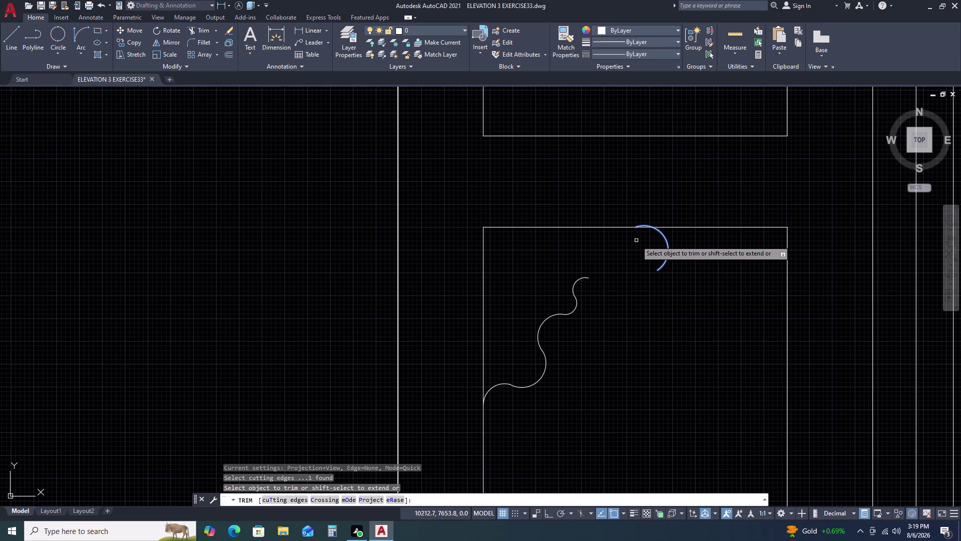
key(Escape)
key(Escape)
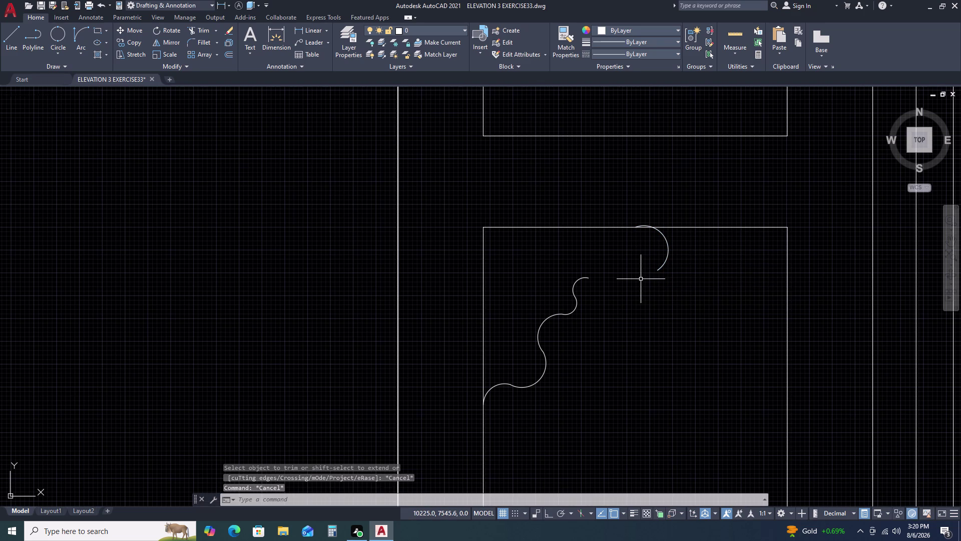
Begin mirroring the top arc with MI, picking the arc as the object.
text(MI)
key(space)
click(660, 269)
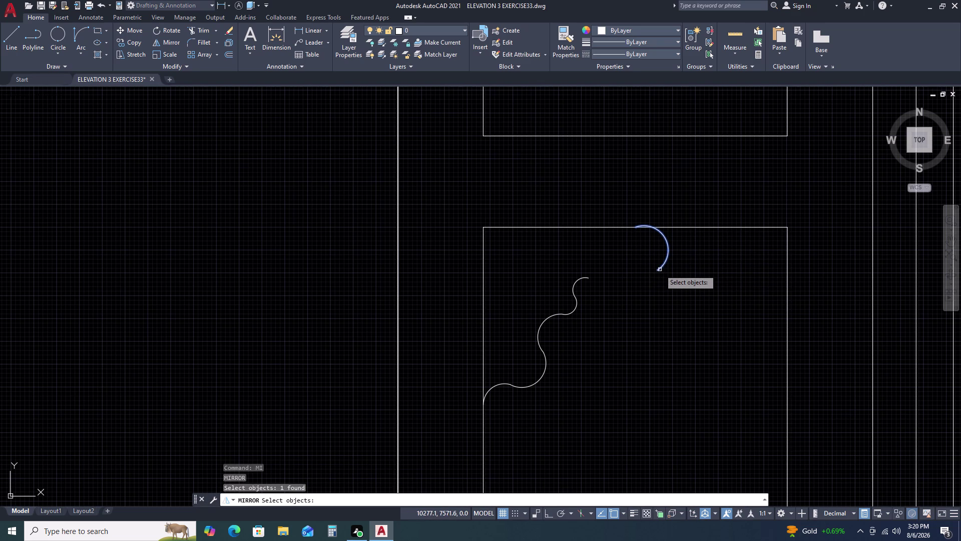
Mirror the arc across a vertical axis through its top, keeping the original.
key(space)
double_click(634, 227)
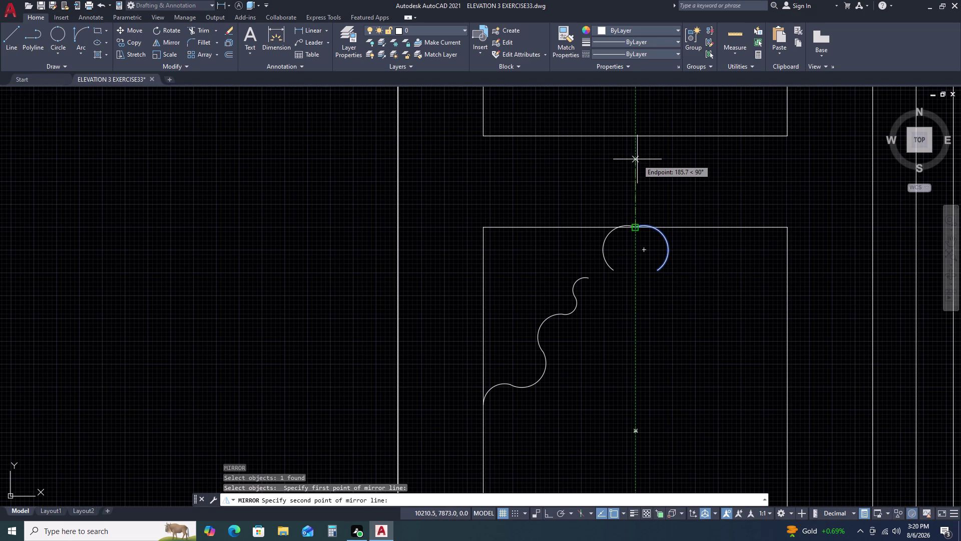
double_click(632, 163)
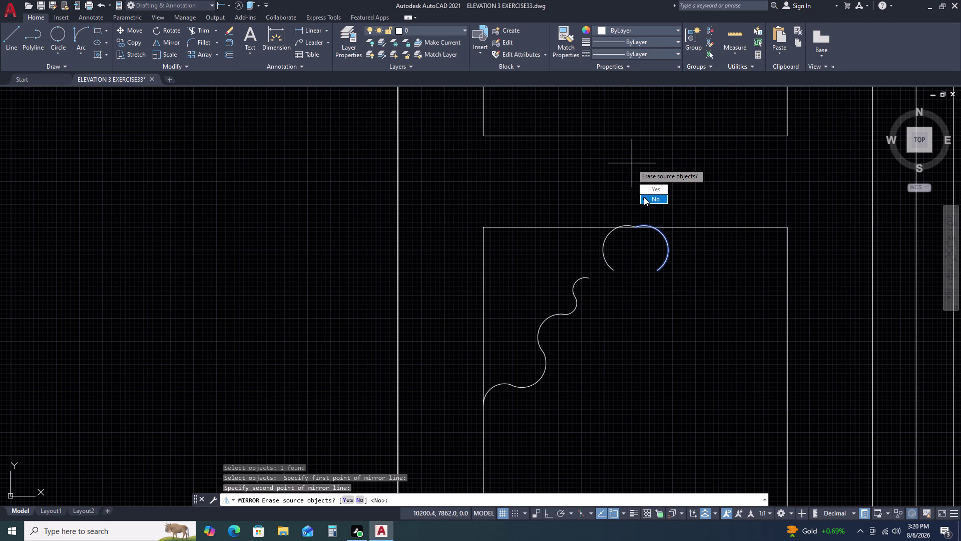
click(647, 199)
double_click(632, 163)
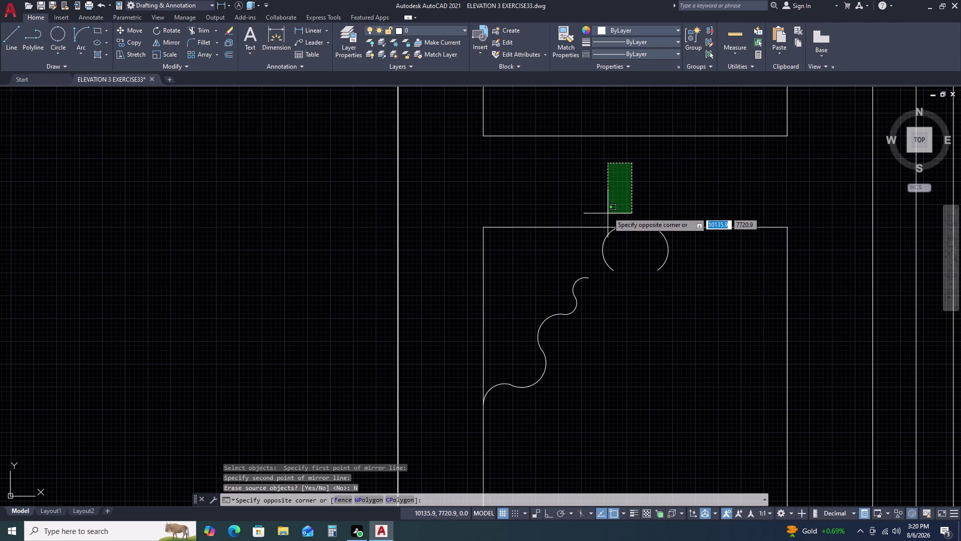
double_click(606, 203)
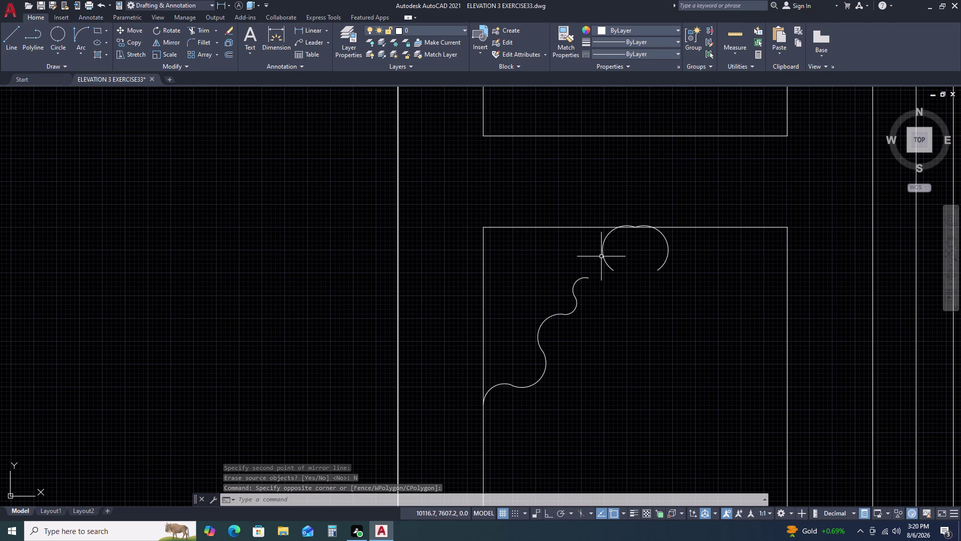
Attempt polyline edits on the mirrored arc and the scalloped curve, then cancel.
double_click(603, 254)
key(Escape)
double_click(607, 262)
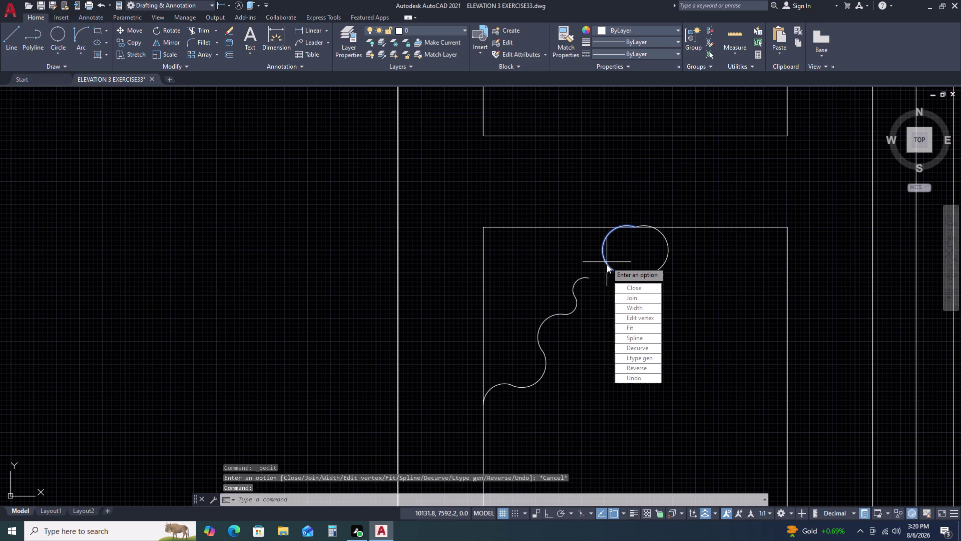
key(Escape)
key(Escape)
key(Escape)
click(606, 260)
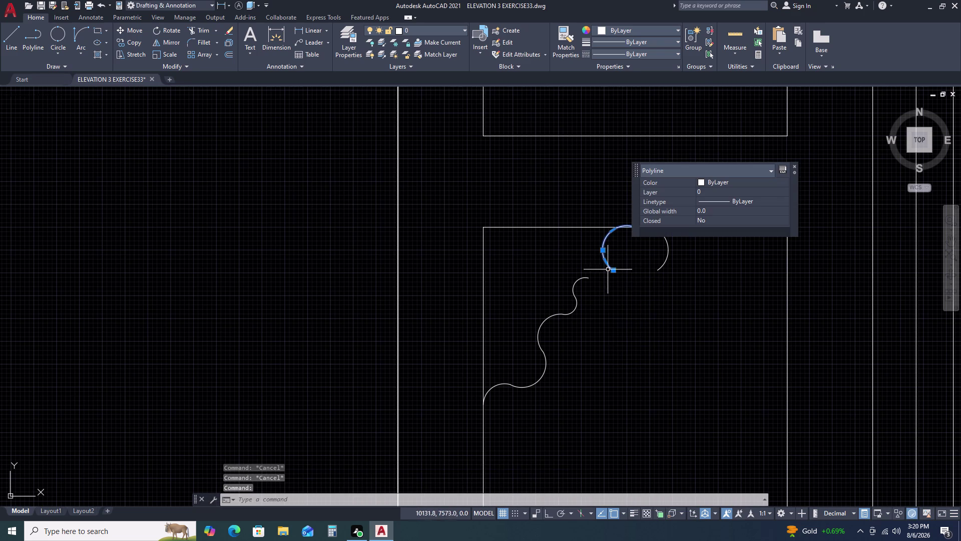
double_click(612, 270)
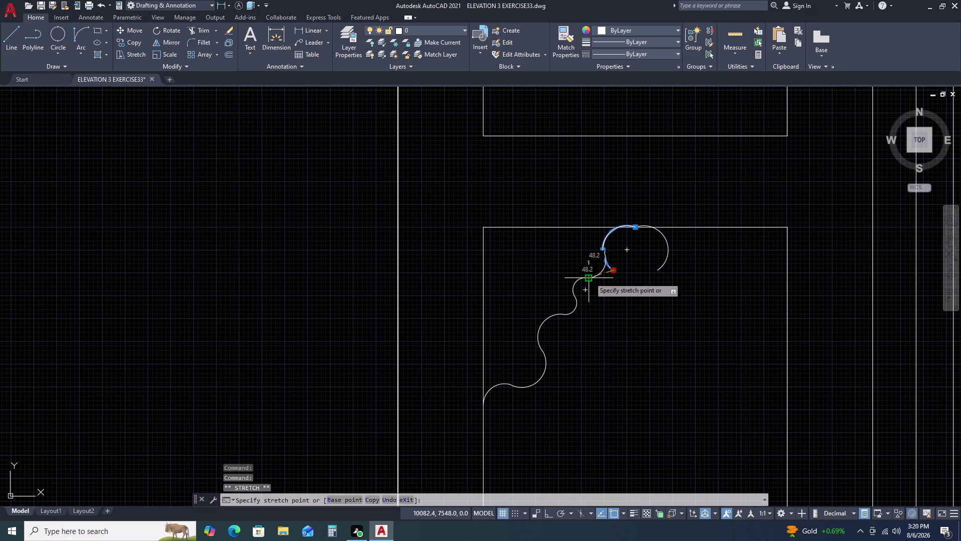
double_click(589, 276)
key(Escape)
key(Escape)
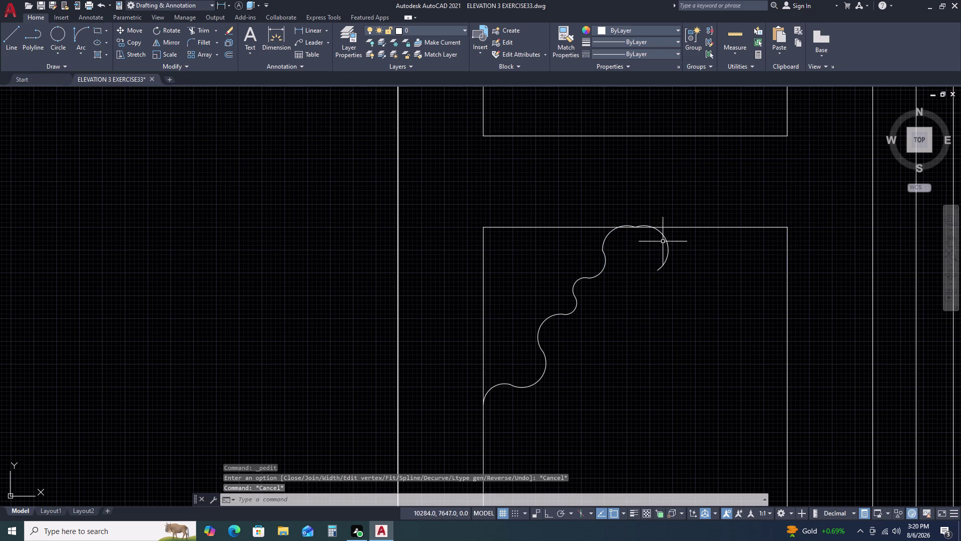
Repeatedly try editing and deleting the top arc, cancelling each attempt.
double_click(665, 236)
key(Delete)
key(Delete)
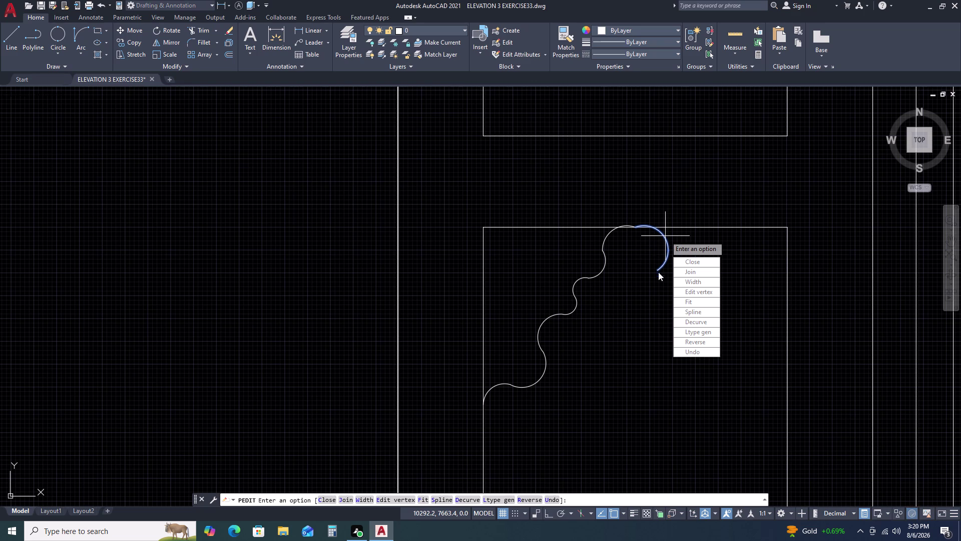
key(Escape)
double_click(665, 262)
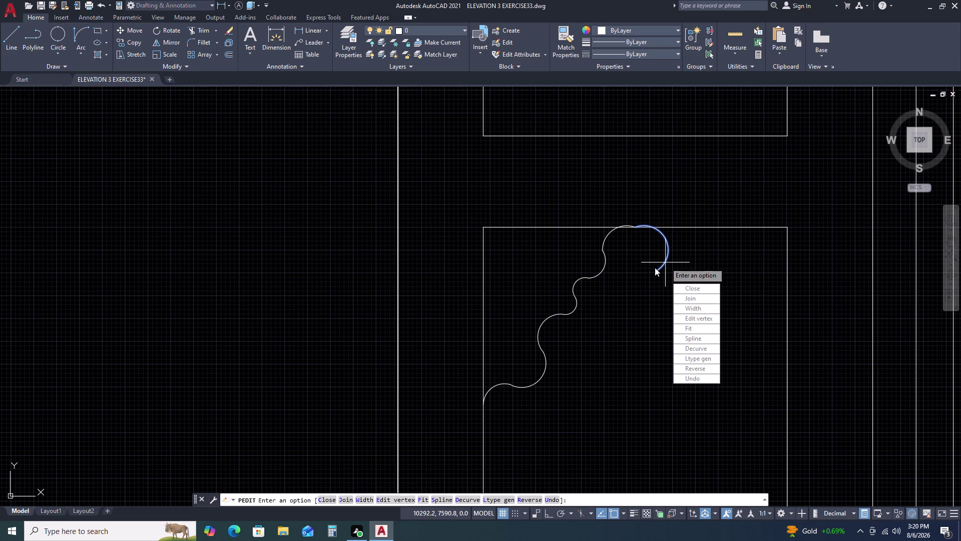
key(Delete)
key(Escape)
key(Escape)
key(Escape)
key(Escape)
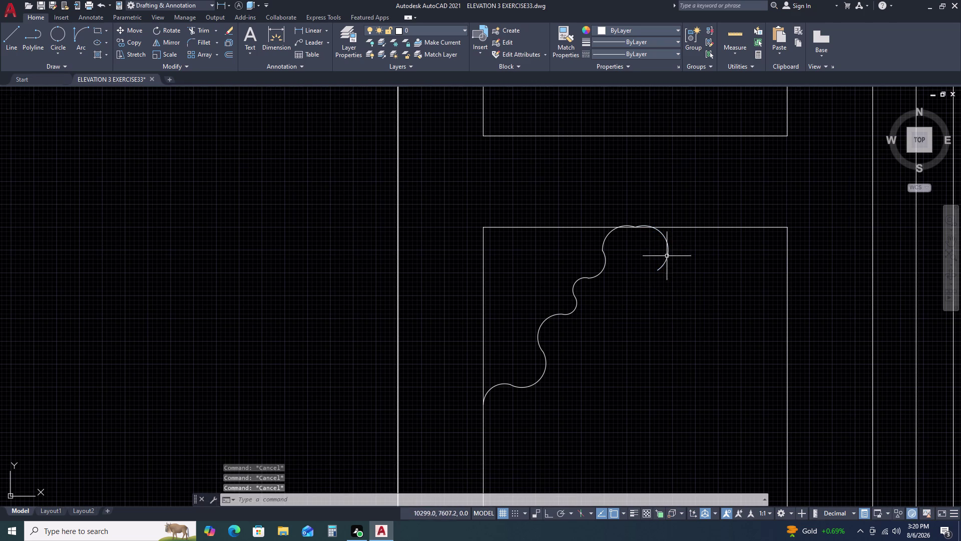
double_click(666, 264)
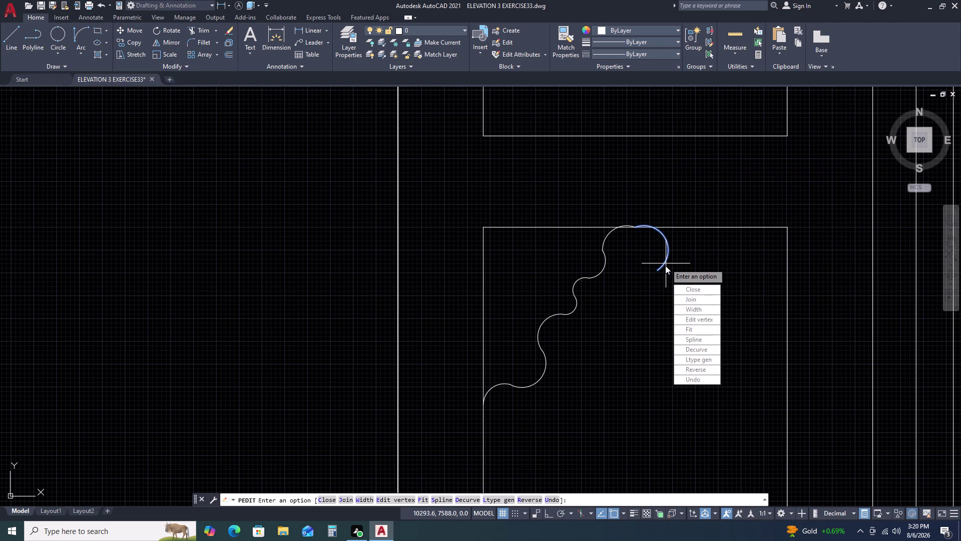
key(Delete)
key(Delete)
key(Escape)
key(Escape)
key(Escape)
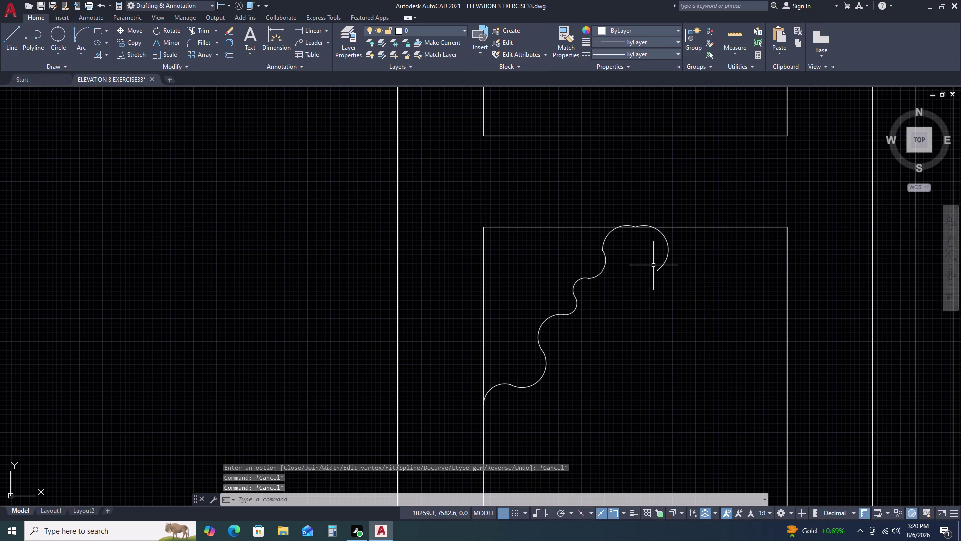
key(Escape)
key(Escape)
Undo the last curve edit and try Decurve on the arc before cancelling.
double_click(668, 240)
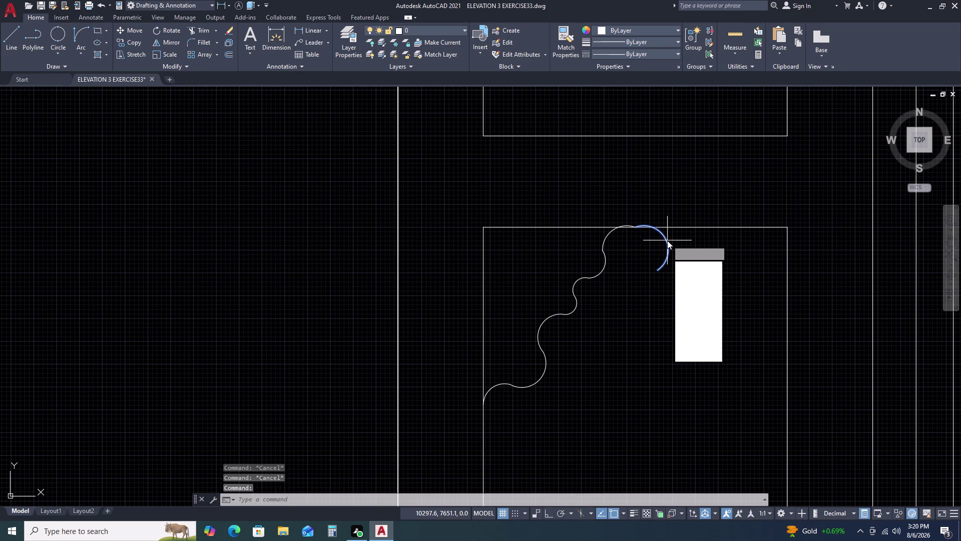
key(Delete)
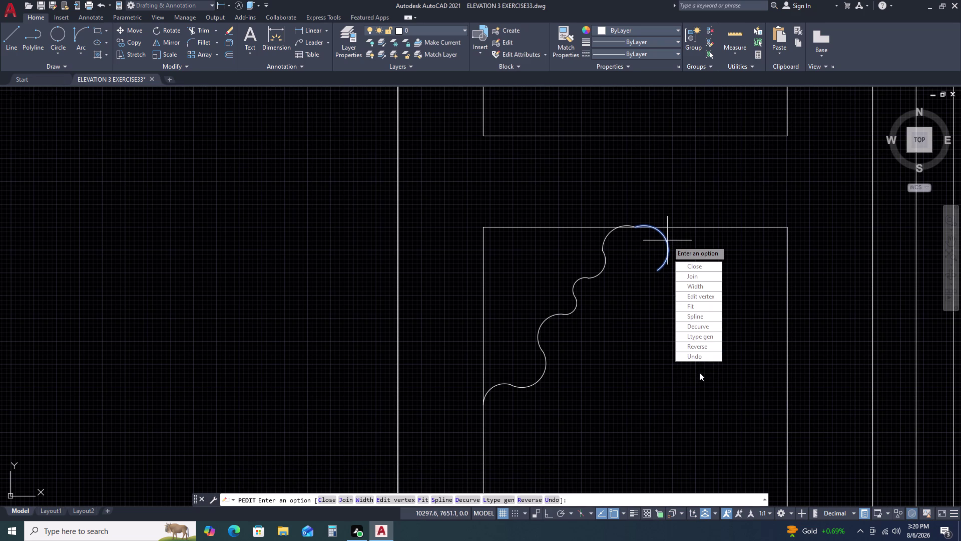
click(700, 358)
click(667, 240)
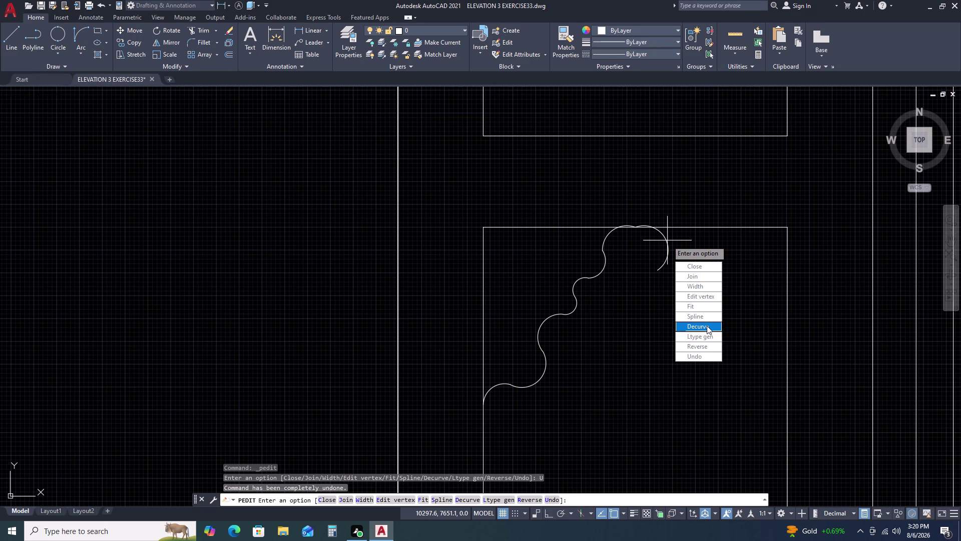
double_click(689, 254)
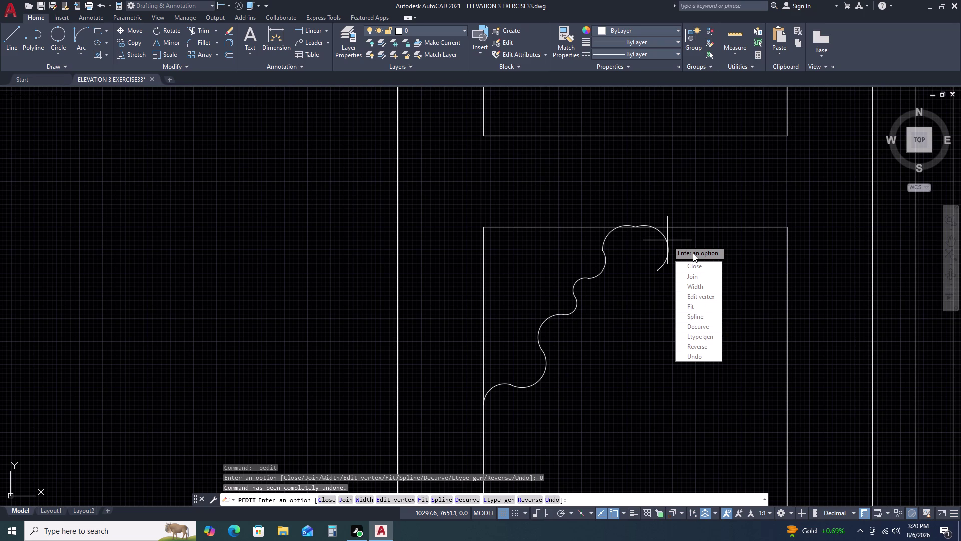
key(d)
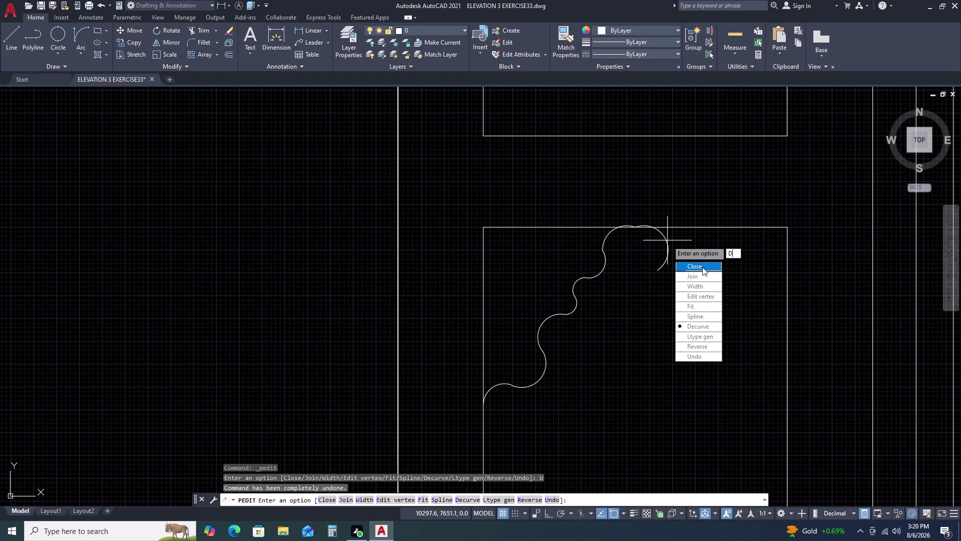
key(Escape)
key(Escape)
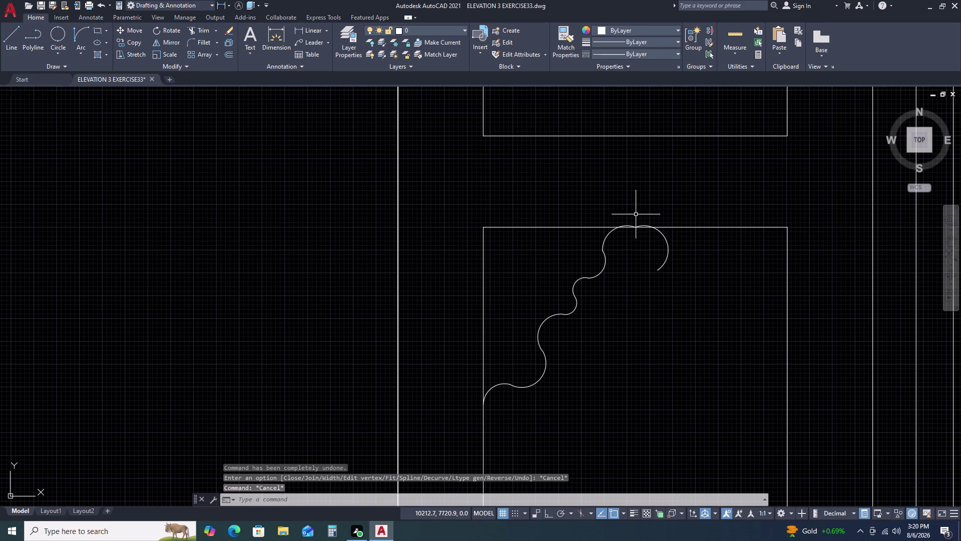
Delete the stray arc at the top of the panel.
double_click(634, 211)
click(672, 280)
key(Delete)
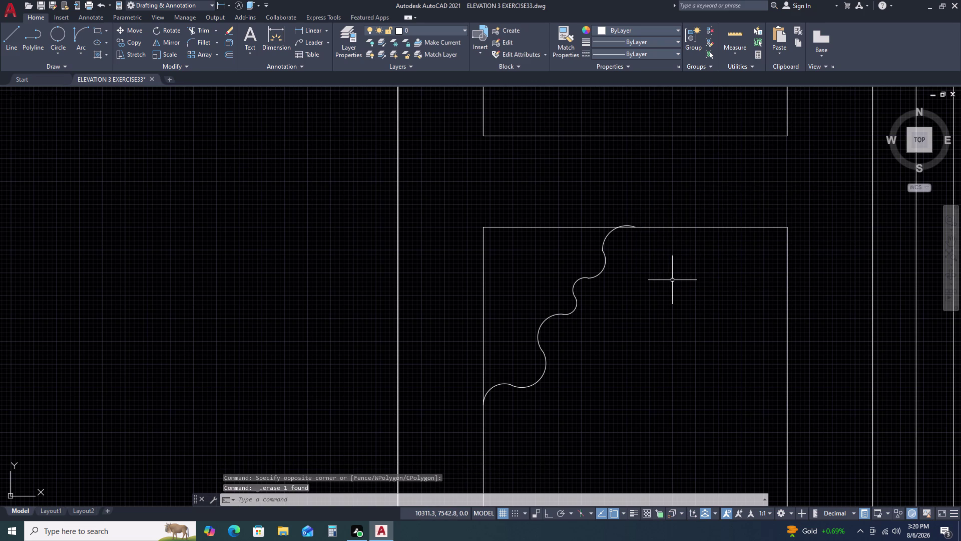
Try grip-stretching the scalloped curve's upper arc, then cancel.
scroll(up, 3)
double_click(598, 233)
click(591, 251)
click(589, 253)
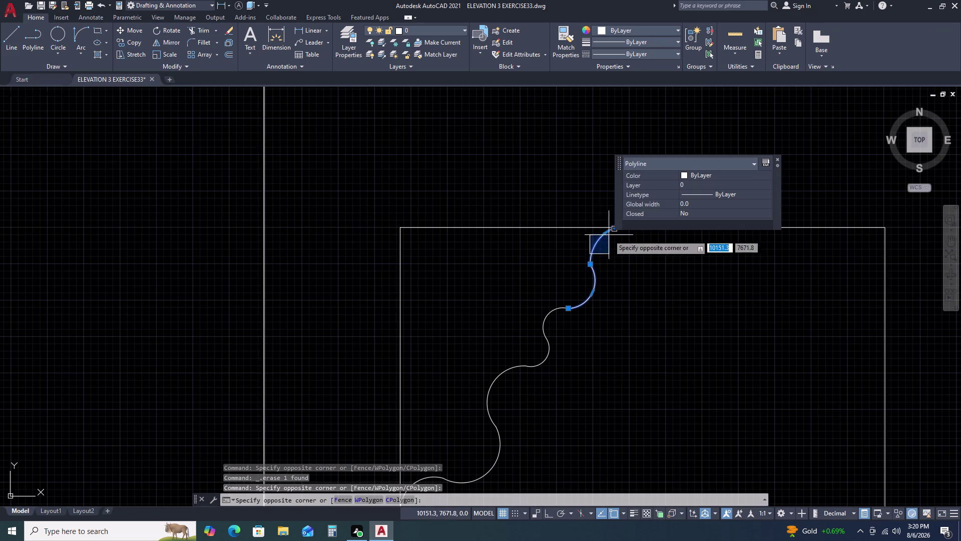
scroll(up, 3)
middle_drag(588, 227, 484, 195)
click(453, 198)
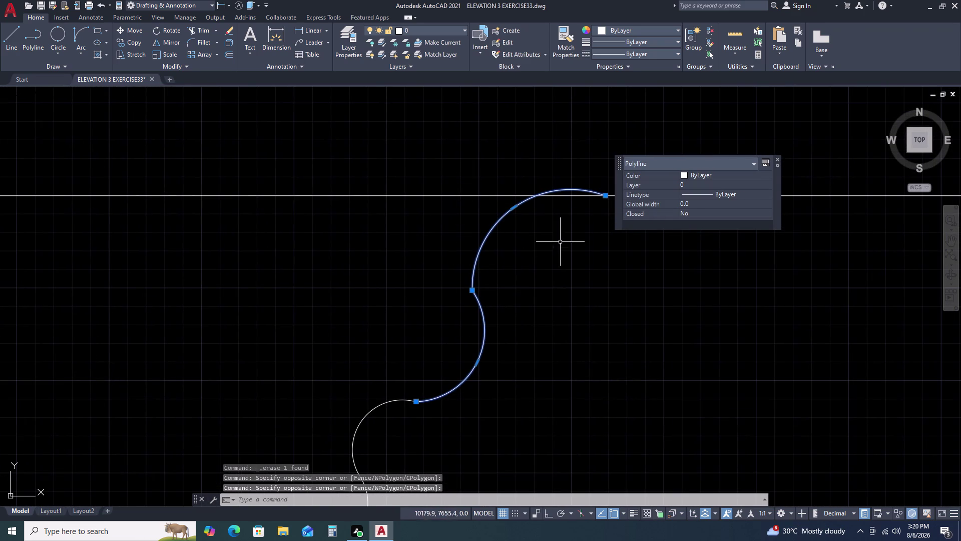
middle_drag(540, 222, 465, 172)
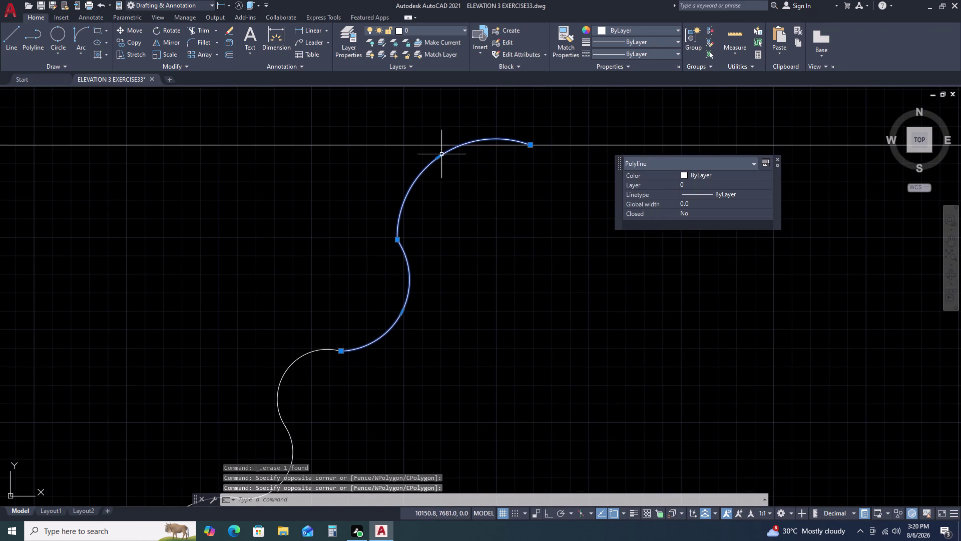
click(439, 154)
click(441, 174)
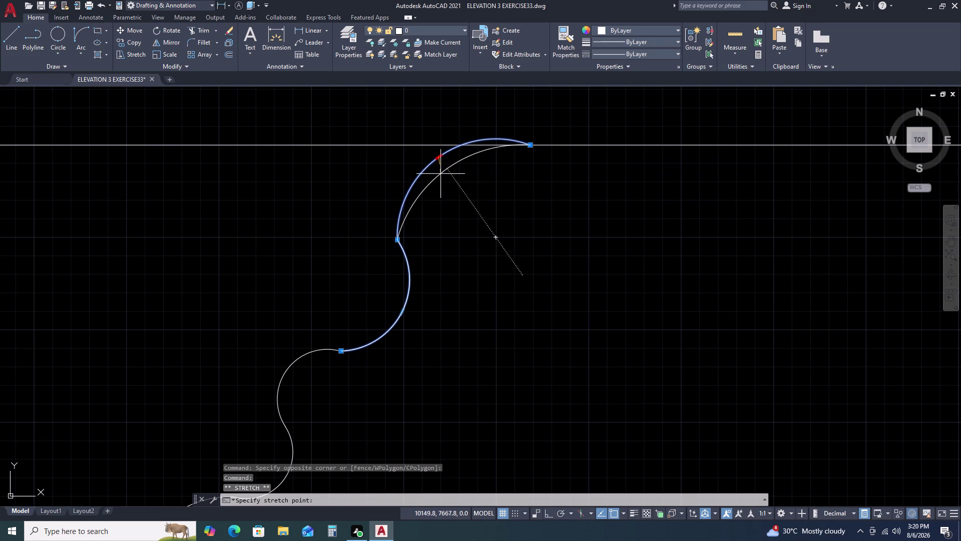
key(Escape)
Grip-move the scalloped curve's cusp vertex to a new spot.
click(404, 246)
click(392, 256)
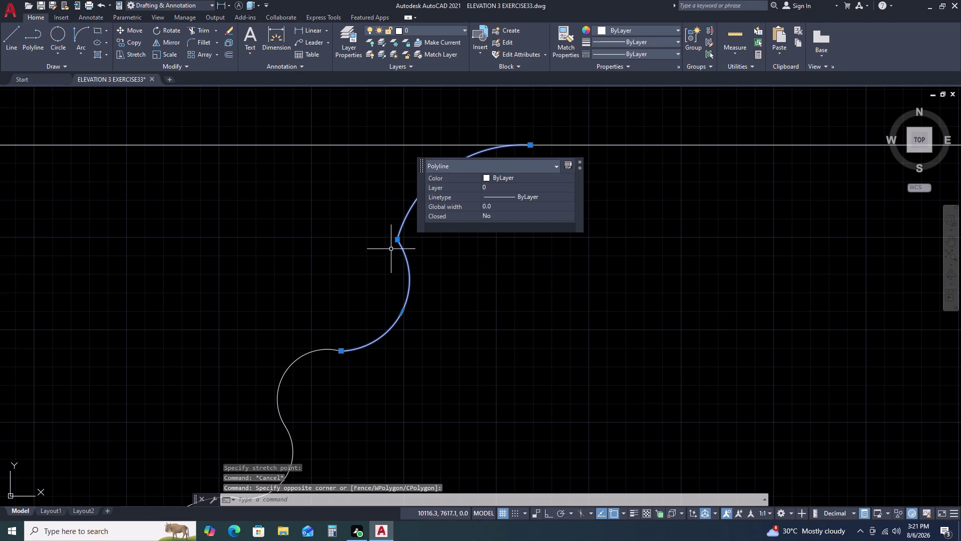
scroll(up, 3)
click(404, 225)
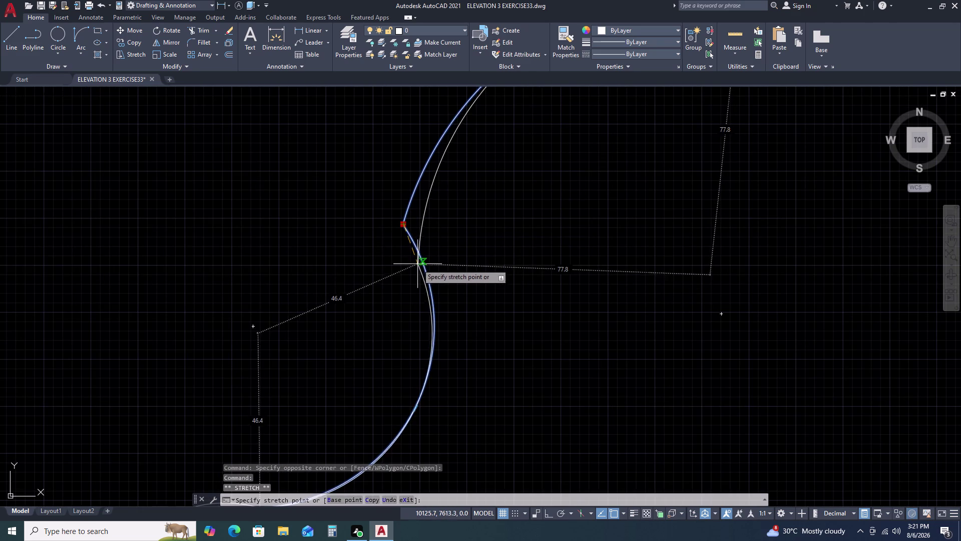
click(424, 267)
key(Escape)
scroll(down, 3)
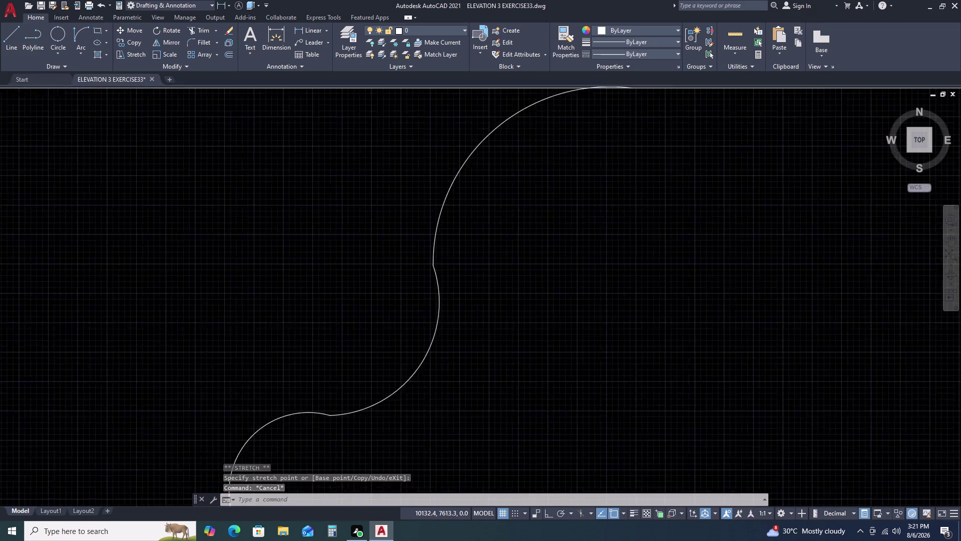
scroll(down, 3)
middle_drag(490, 288, 507, 220)
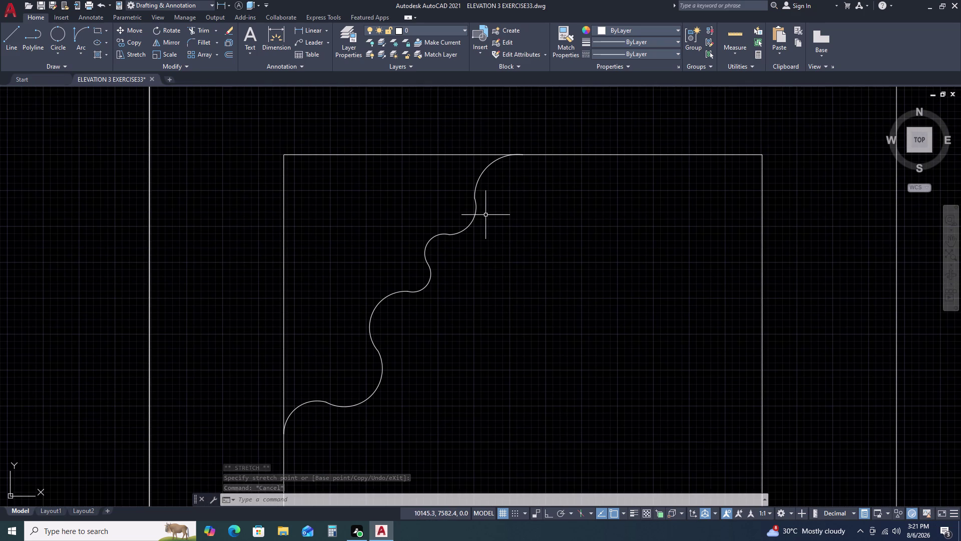
scroll(down, 3)
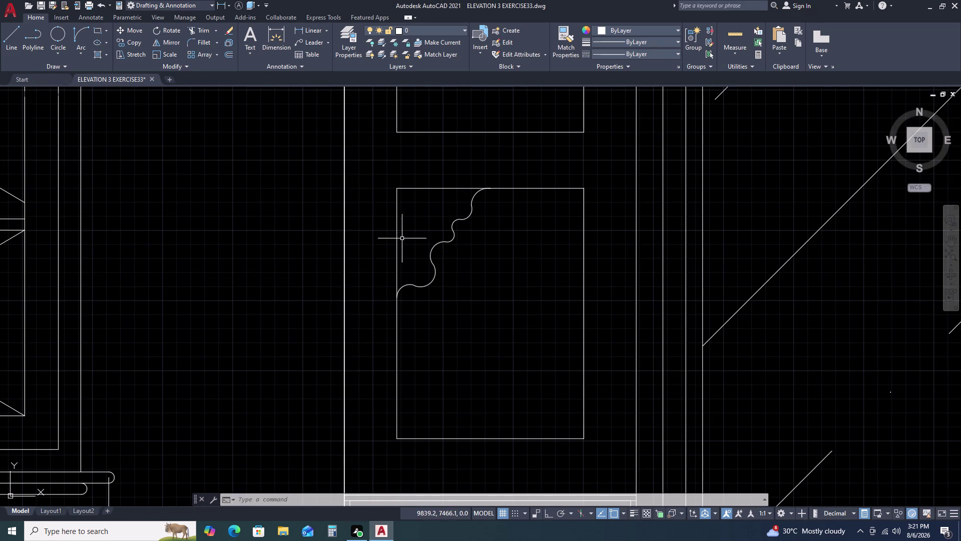
Grip-drag the scalloped curve's lower end to a new position.
click(431, 258)
scroll(up, 3)
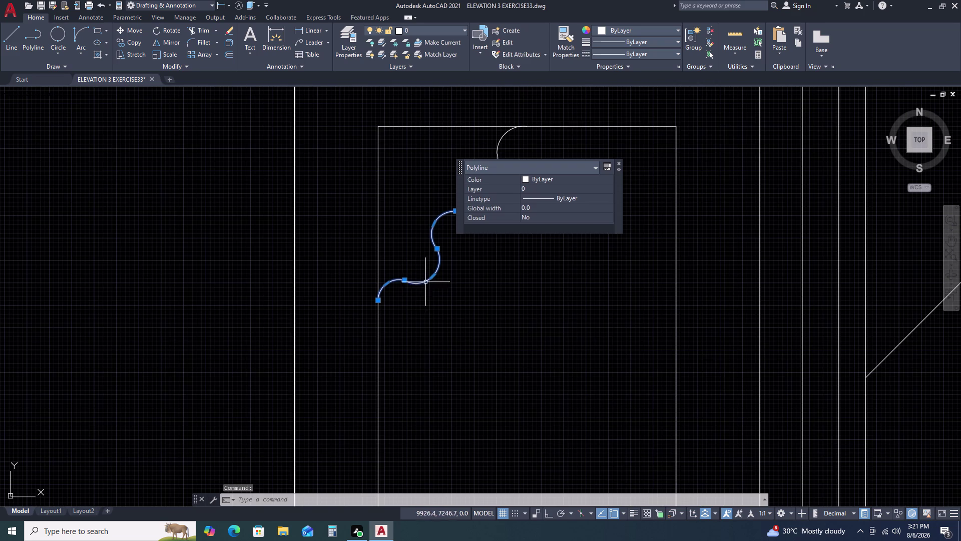
scroll(down, 3)
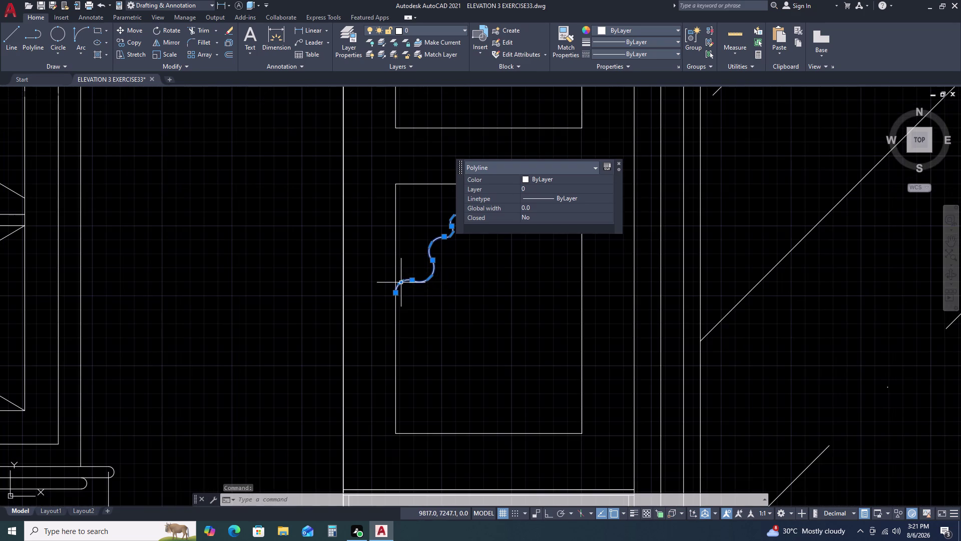
middle_drag(404, 283, 438, 234)
click(431, 245)
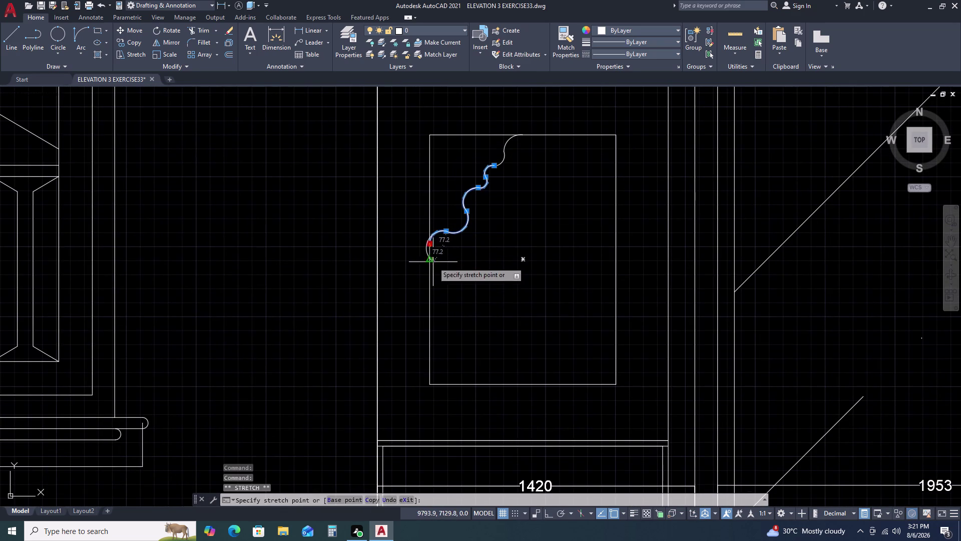
click(451, 301)
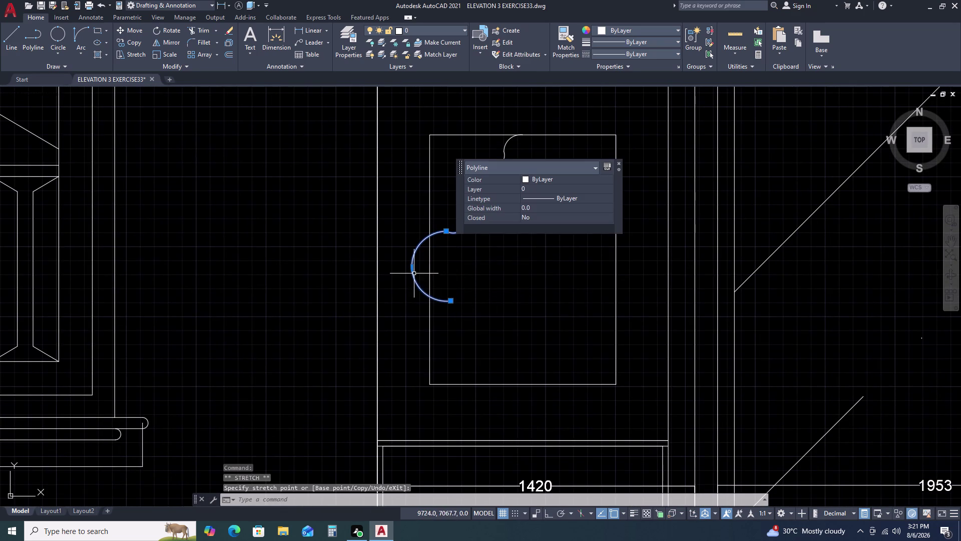
middle_drag(414, 272, 359, 221)
middle_drag(317, 239, 315, 243)
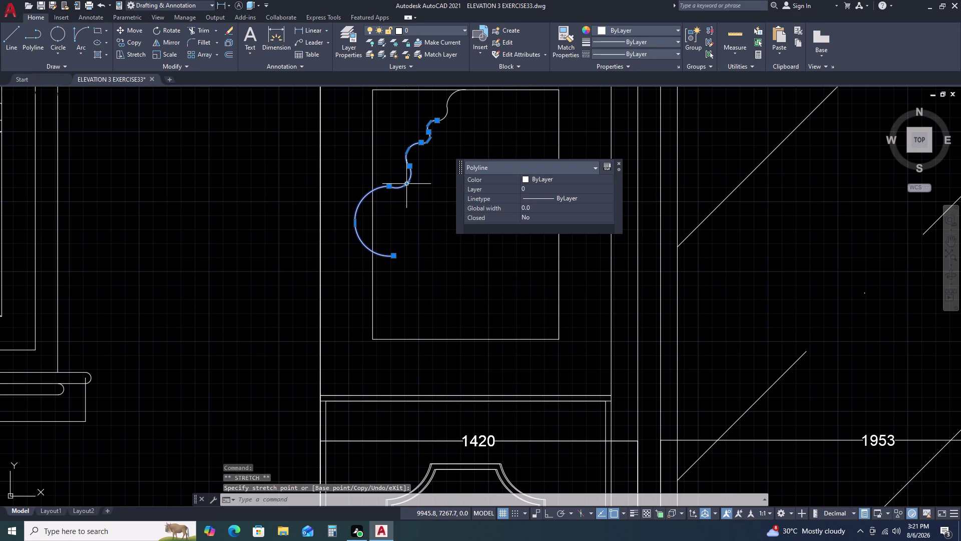
Erase the scalloped curve and select the leftover arc at the panel top.
click(407, 183)
key(Escape)
key(Delete)
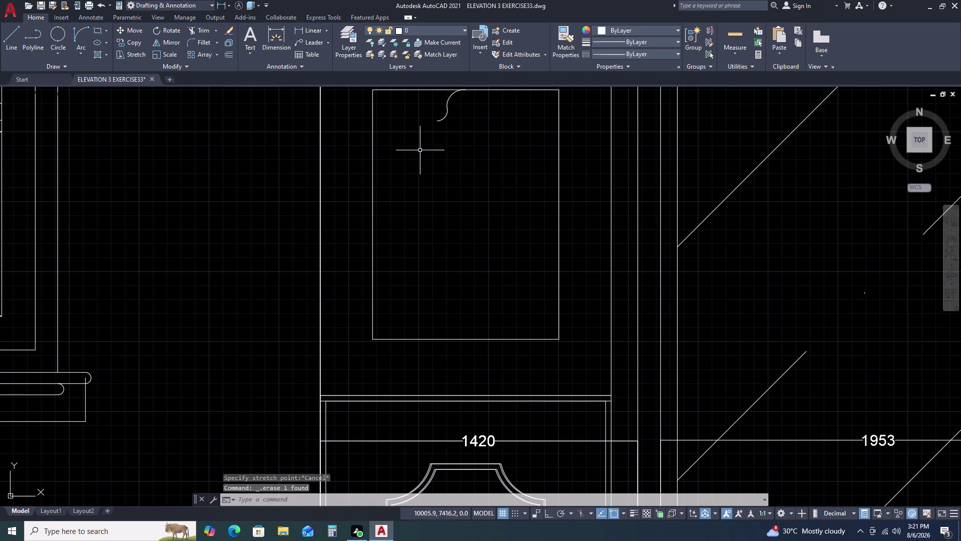
drag(444, 108, 445, 114)
click(441, 139)
Erase the leftover arc and draw a two-arc S-curve polyline from the panel's left edge.
key(Delete)
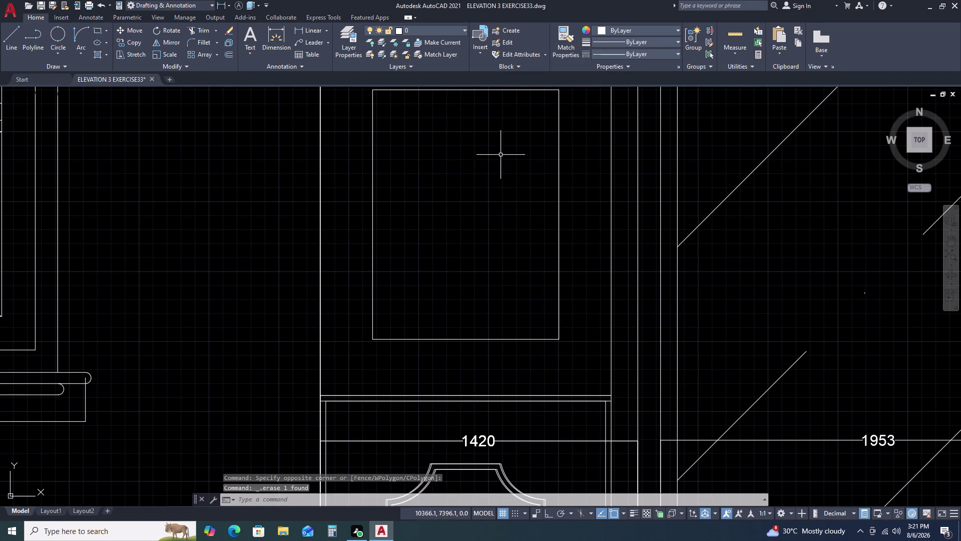
key(p)
key(l)
key(space)
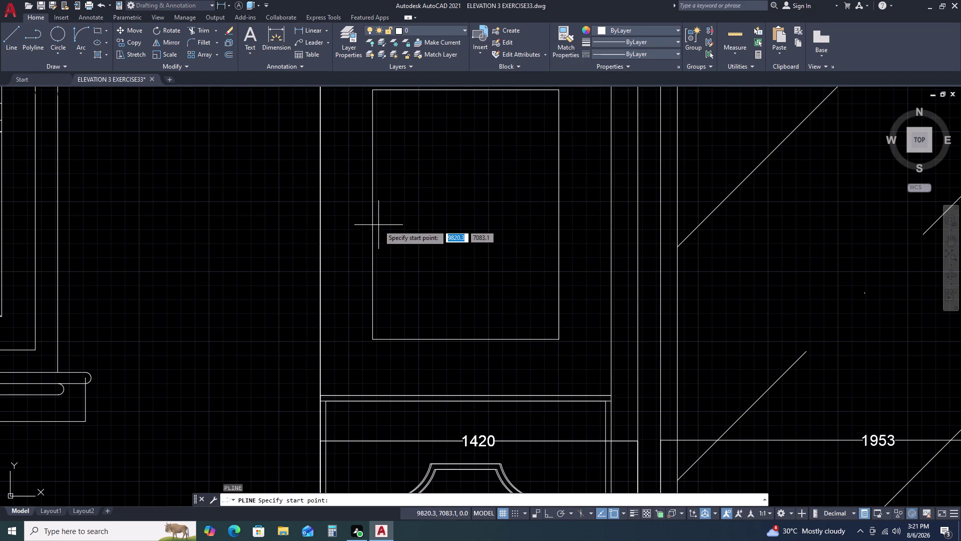
double_click(373, 238)
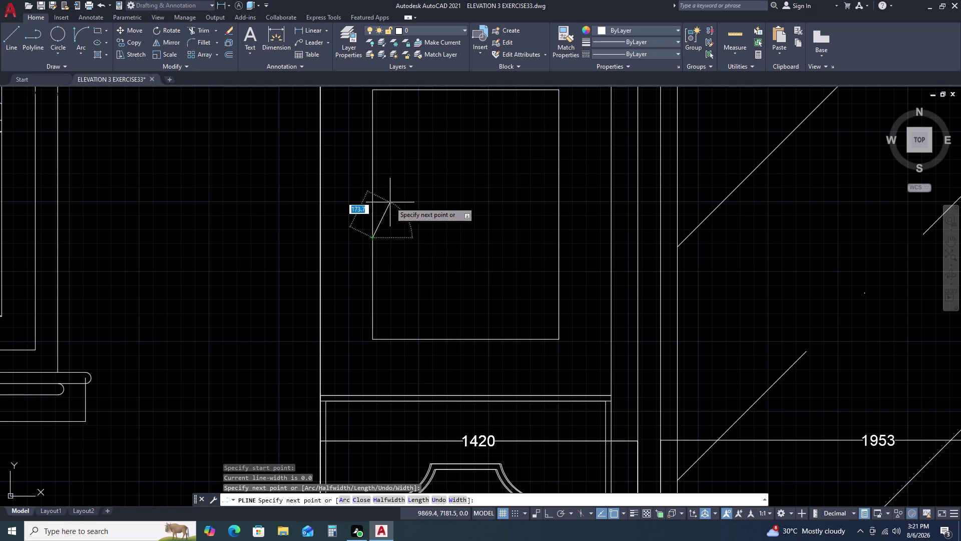
text(A)
key(space)
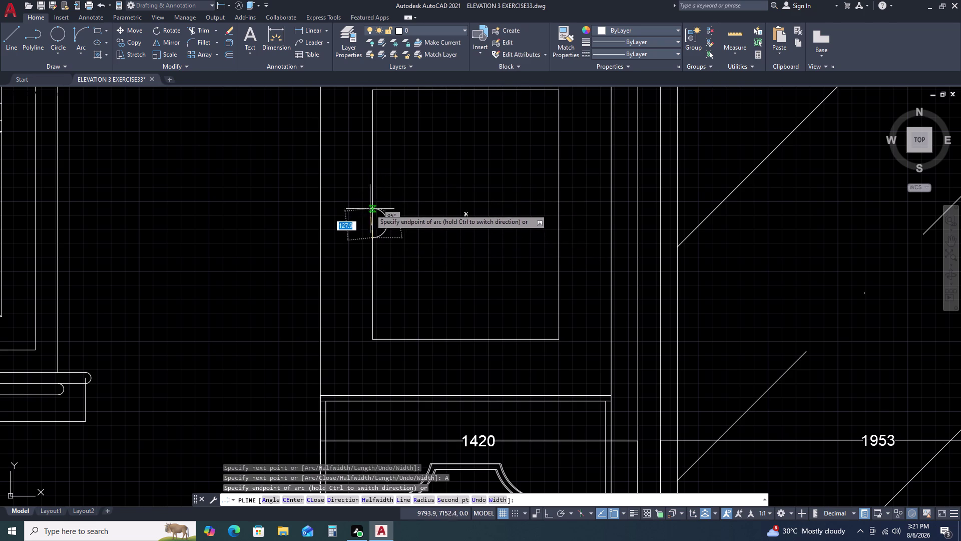
double_click(404, 194)
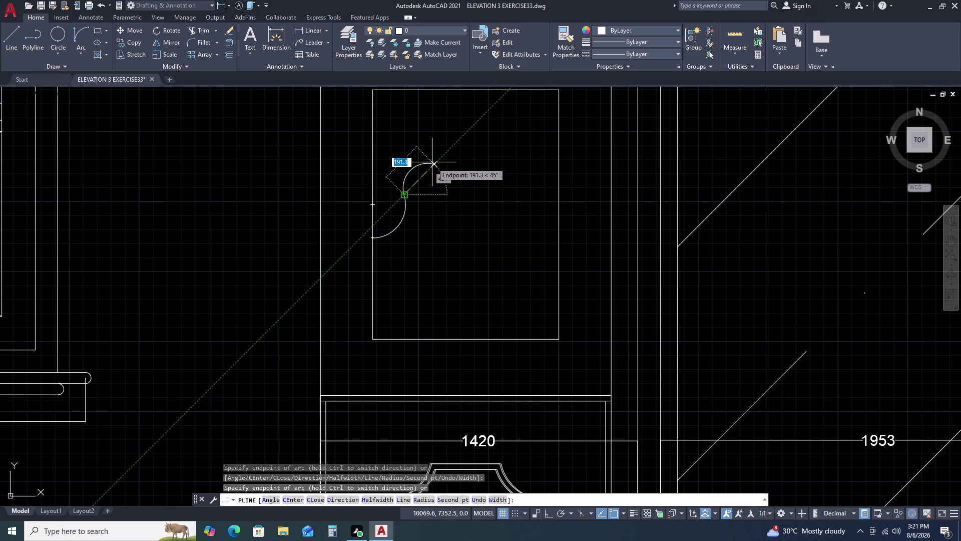
click(432, 160)
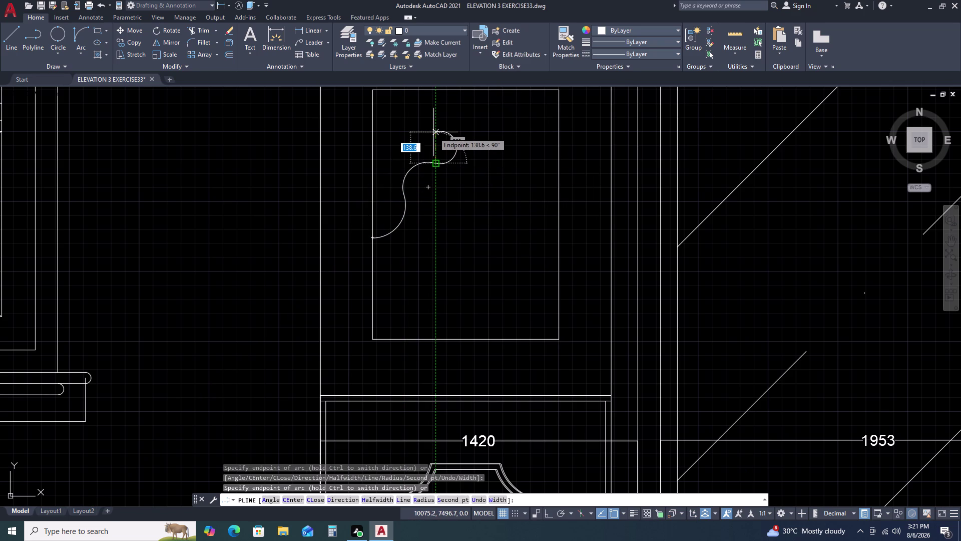
key(Escape)
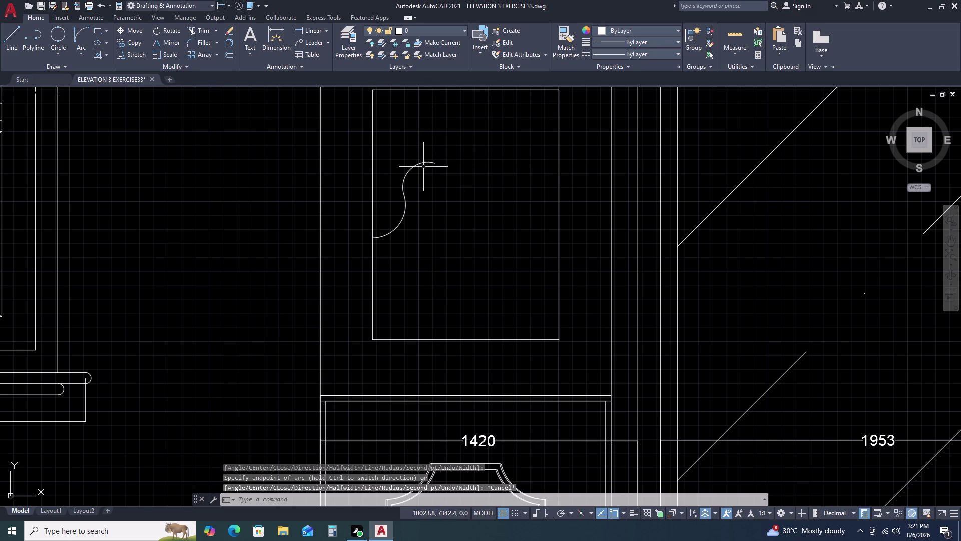
Try PEDIT options on the S-curve, then cancel.
scroll(down, 3)
double_click(421, 158)
double_click(410, 186)
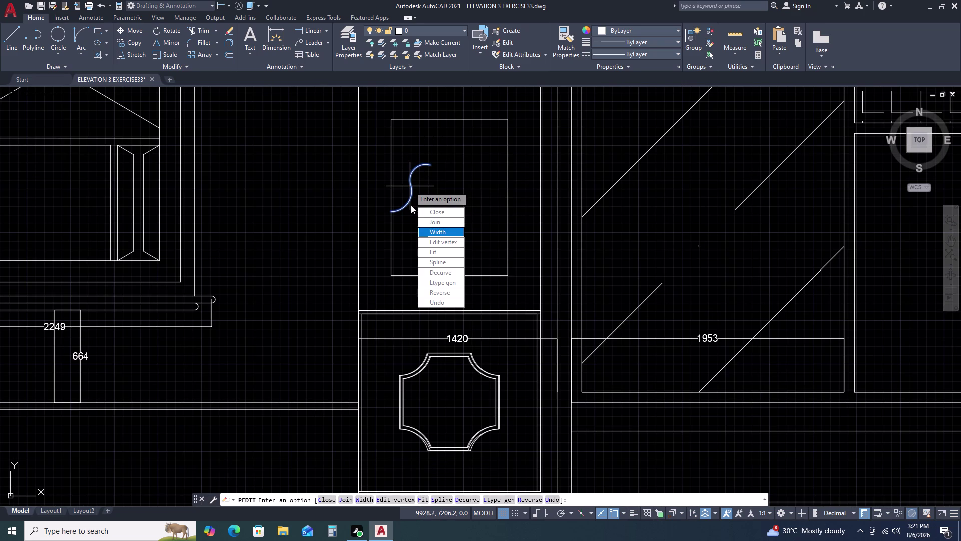
key(s)
key(c)
key(space)
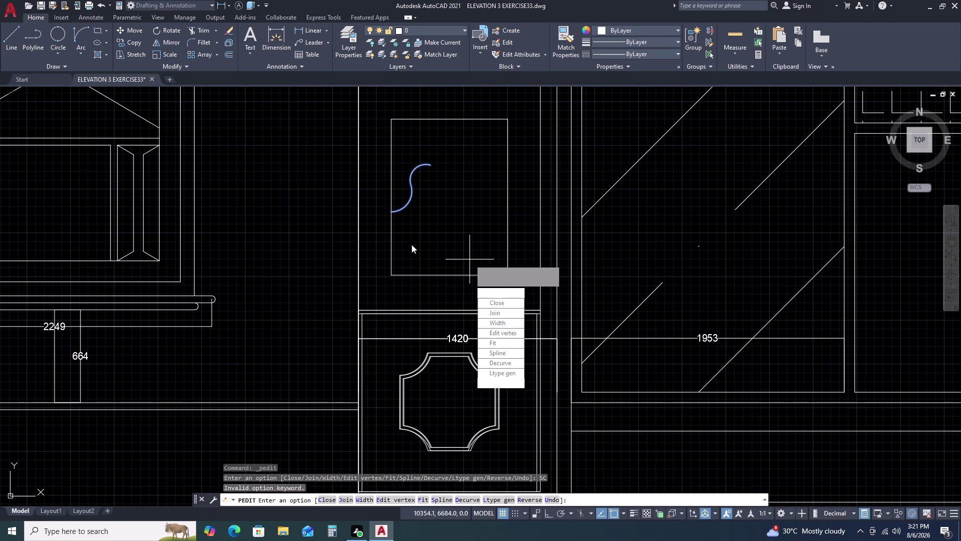
key(Escape)
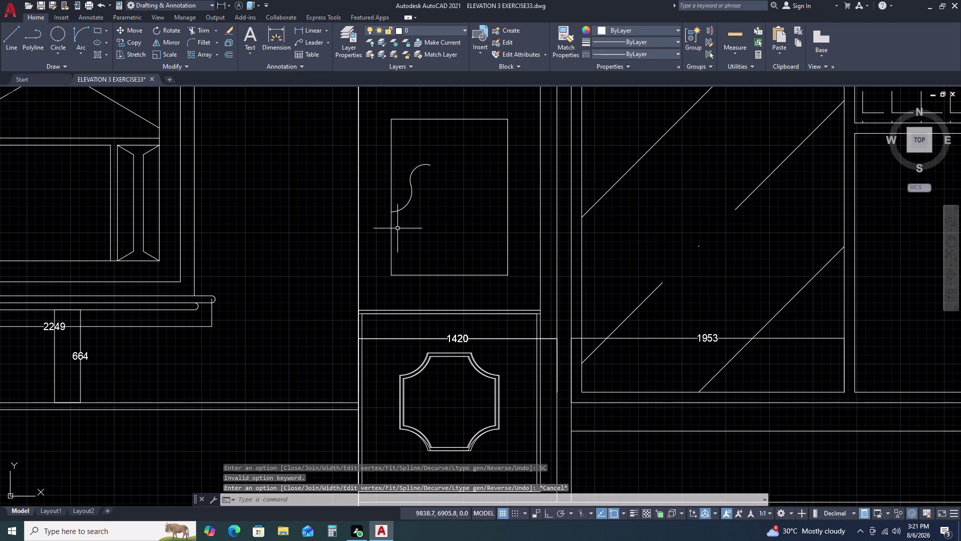
key(Escape)
key(Escape)
Try grip-reshaping the S-curve's upper arc, then cancel.
click(415, 166)
scroll(up, 3)
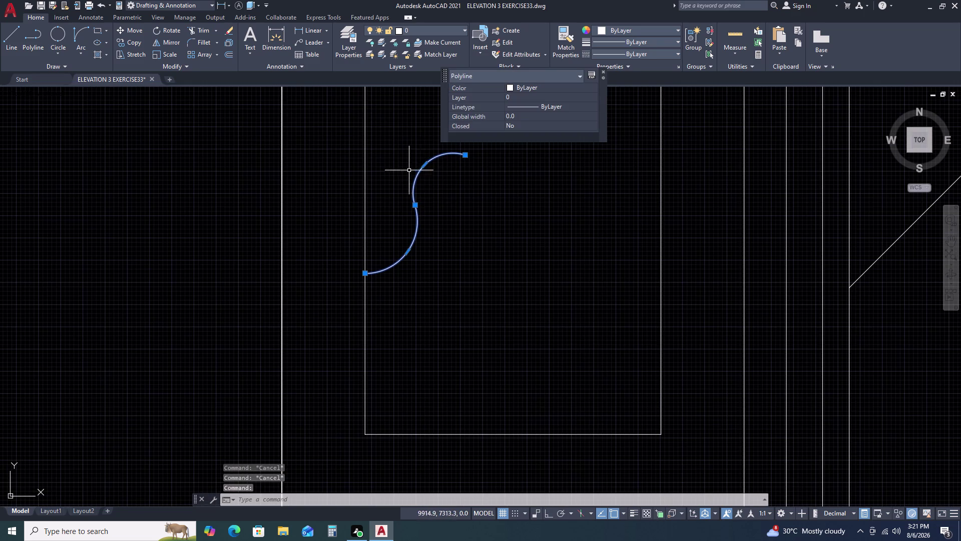
click(426, 165)
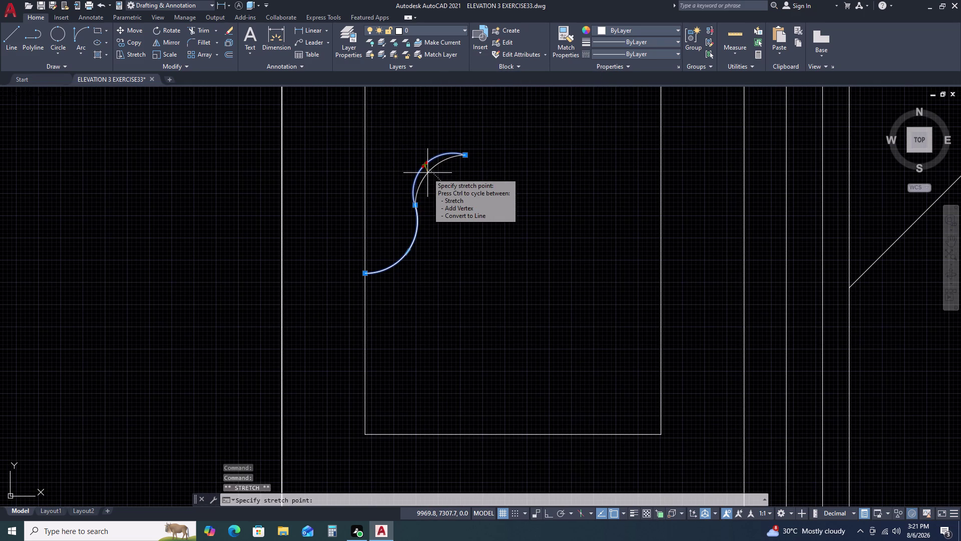
click(428, 172)
key(Escape)
scroll(down, 3)
middle_drag(444, 169, 445, 206)
middle_click(444, 218)
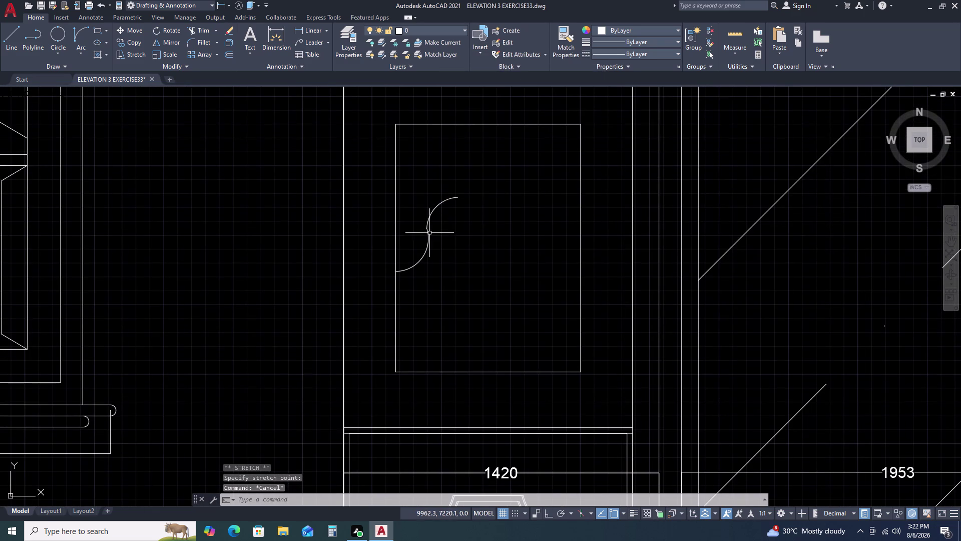
Grip-drag the vertex joining the two arcs to reshape the middle bend.
click(427, 236)
scroll(up, 3)
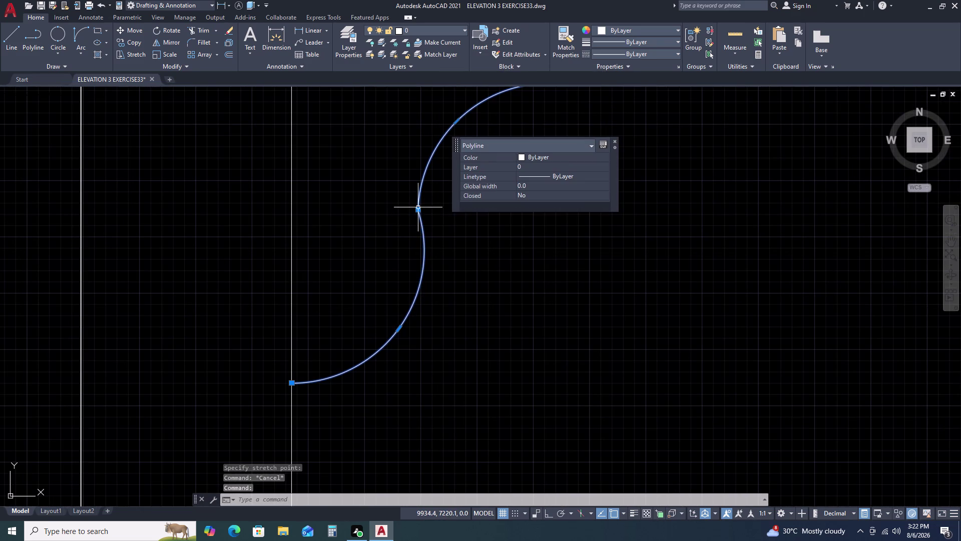
click(418, 207)
click(419, 212)
click(419, 215)
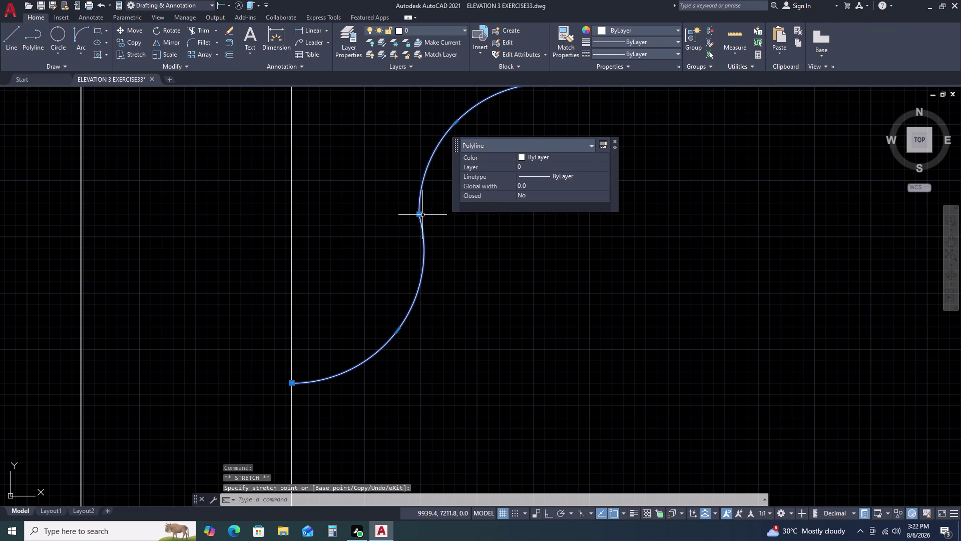
click(418, 215)
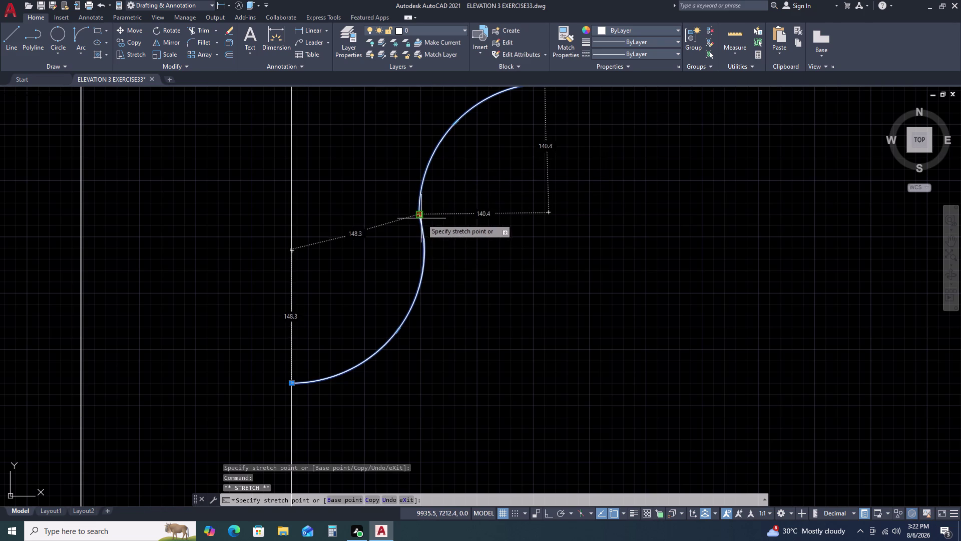
click(433, 223)
scroll(down, 3)
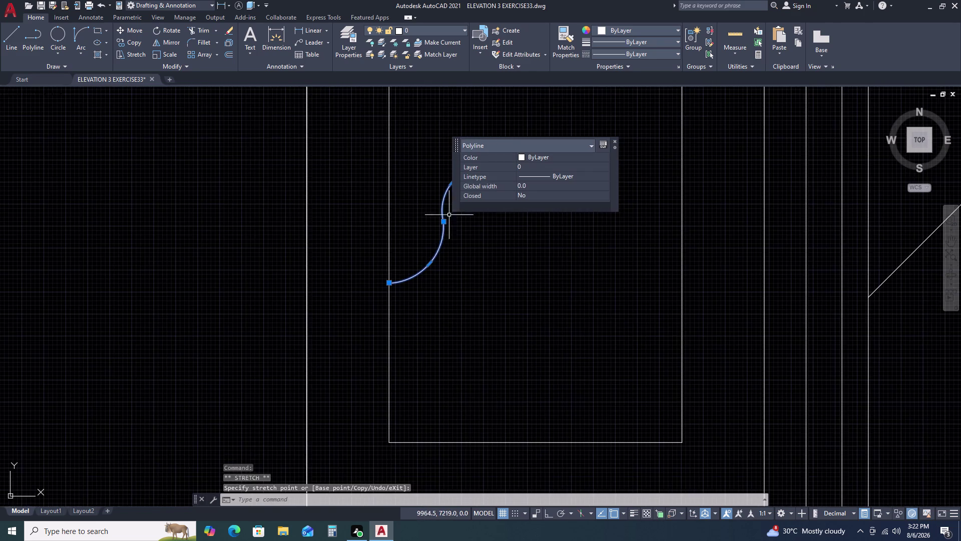
middle_drag(449, 214, 398, 271)
middle_click(397, 272)
middle_drag(396, 273, 389, 283)
middle_click(388, 284)
key(Escape)
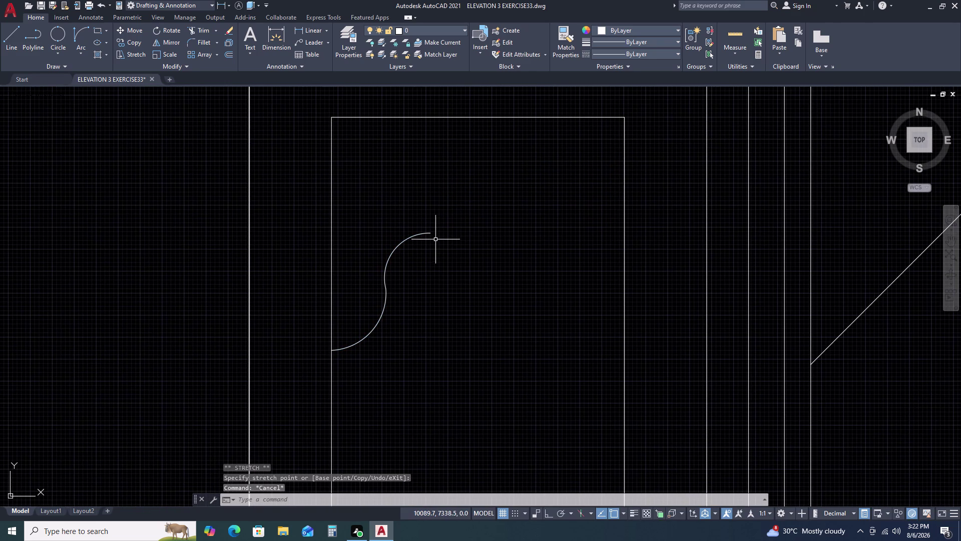
scroll(down, 3)
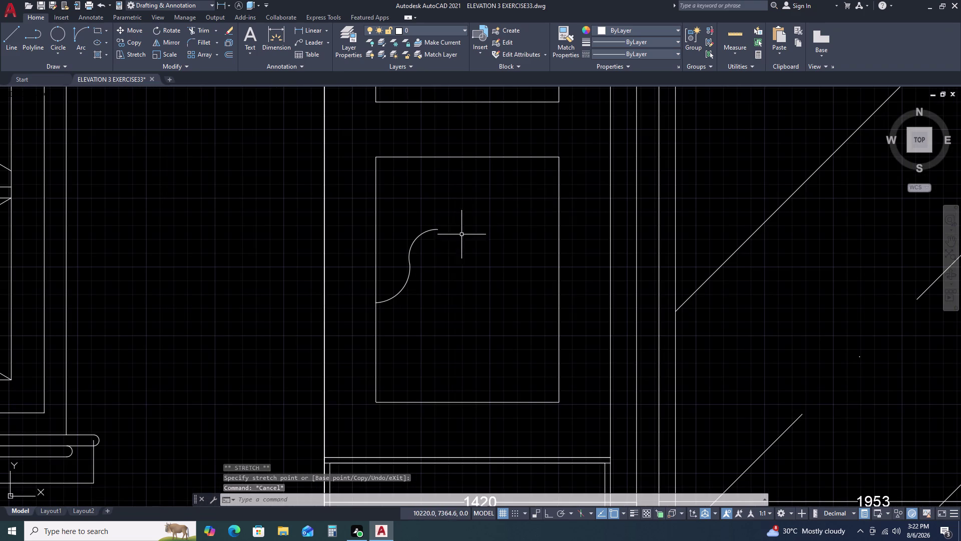
Draw a short polyline segment extending from the S-curve's top end.
key(p)
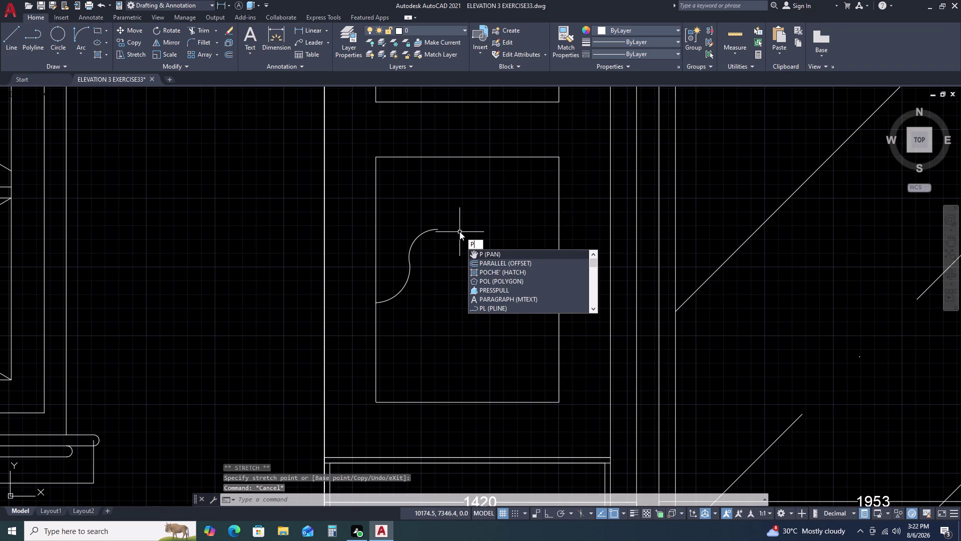
text(L)
key(space)
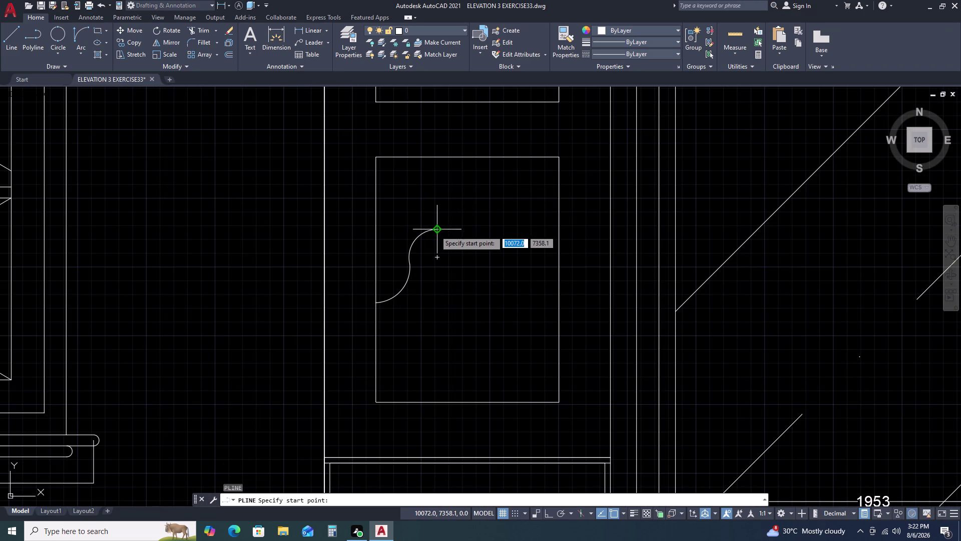
click(435, 230)
key(a)
key(space)
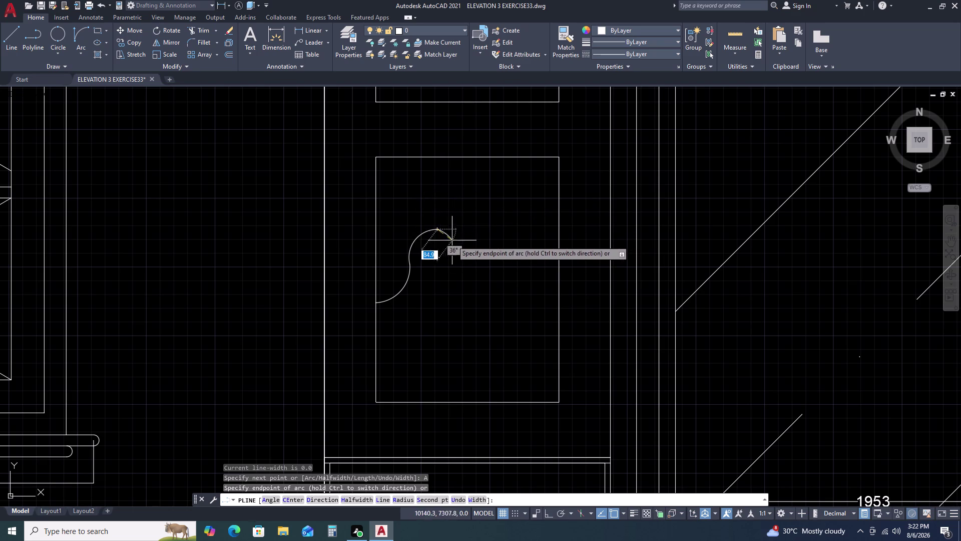
key(Escape)
key(space)
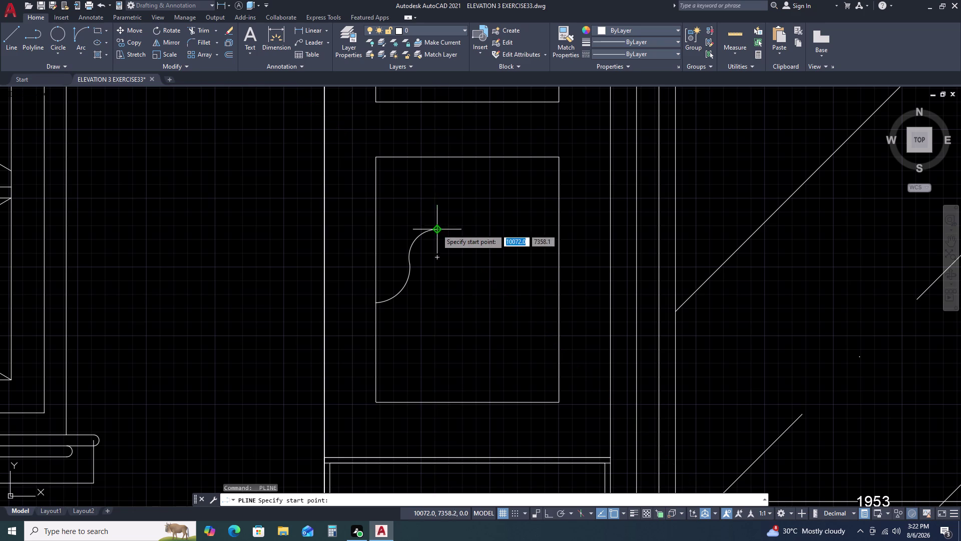
click(438, 212)
click(438, 227)
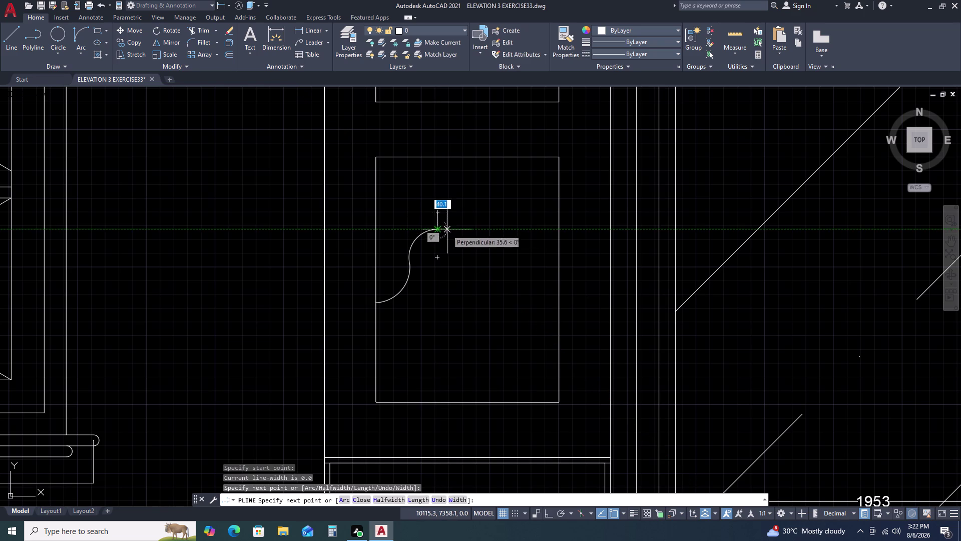
key(Escape)
Try editing the short stray segment, cancelling each attempt.
double_click(438, 216)
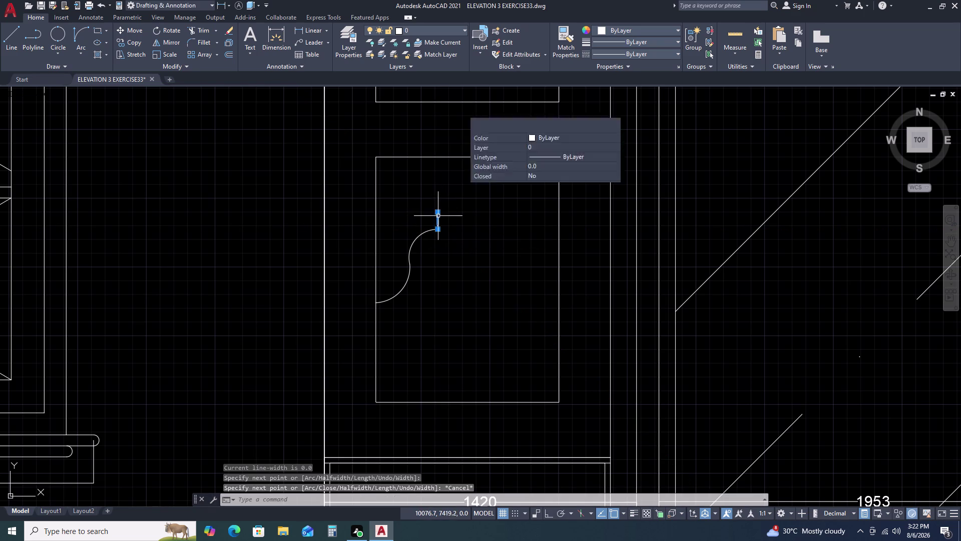
key(Delete)
key(Escape)
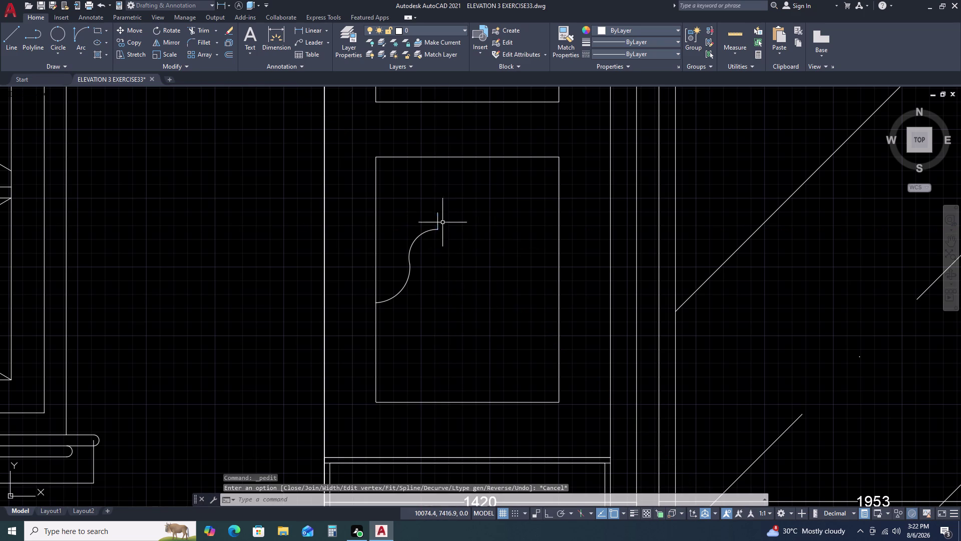
double_click(436, 217)
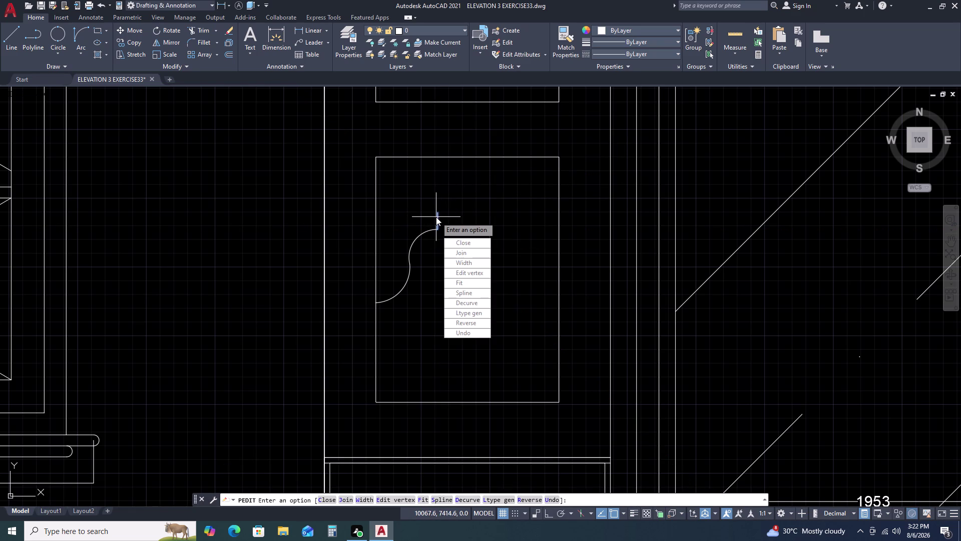
key(Delete)
key(Delete)
key(Escape)
key(Escape)
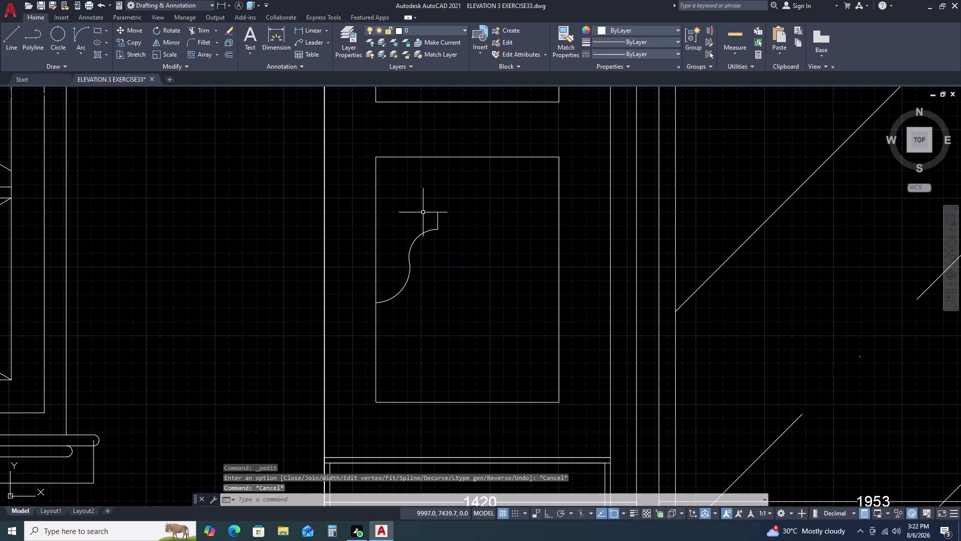
Erase the short stray tail atop the S-curve and clear the selection.
double_click(430, 206)
triple_click(446, 235)
key(Delete)
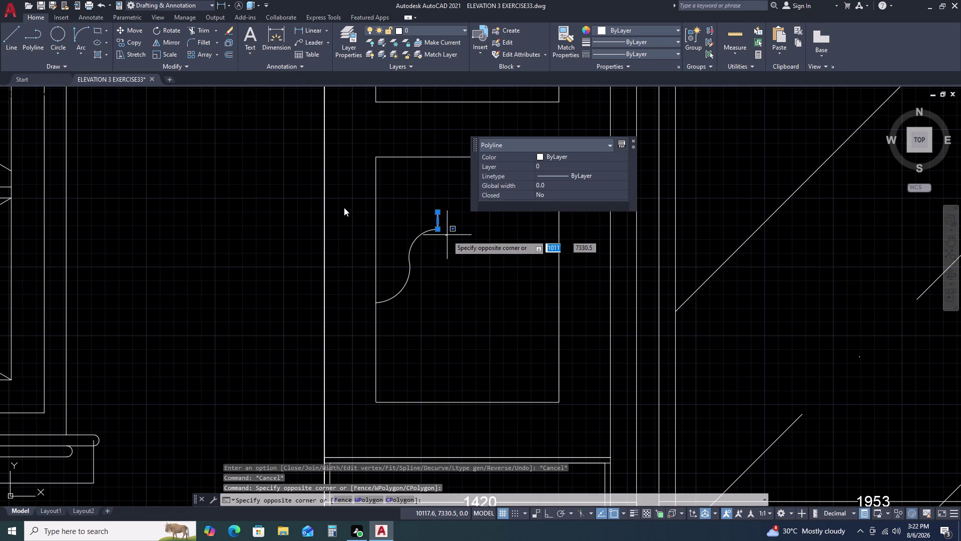
key(Delete)
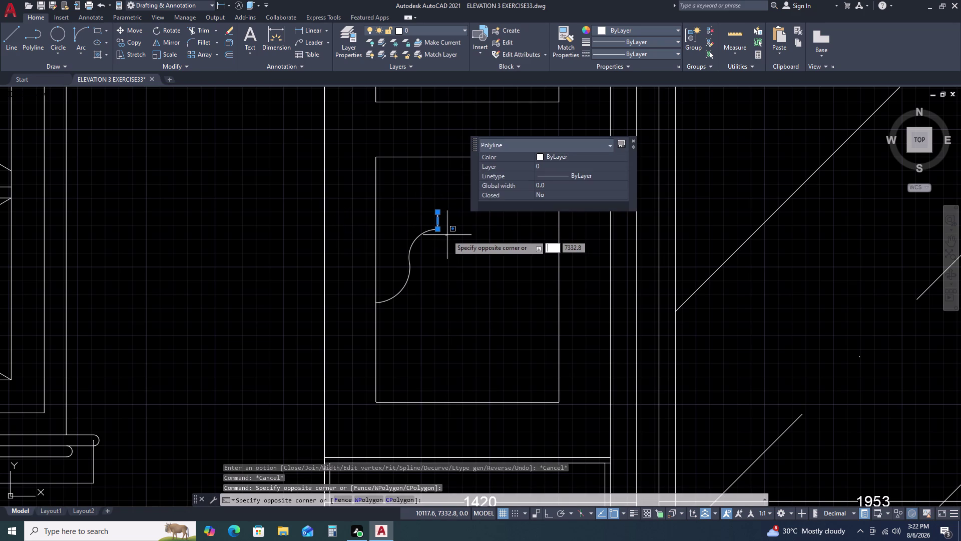
key(Escape)
key(Delete)
click(324, 231)
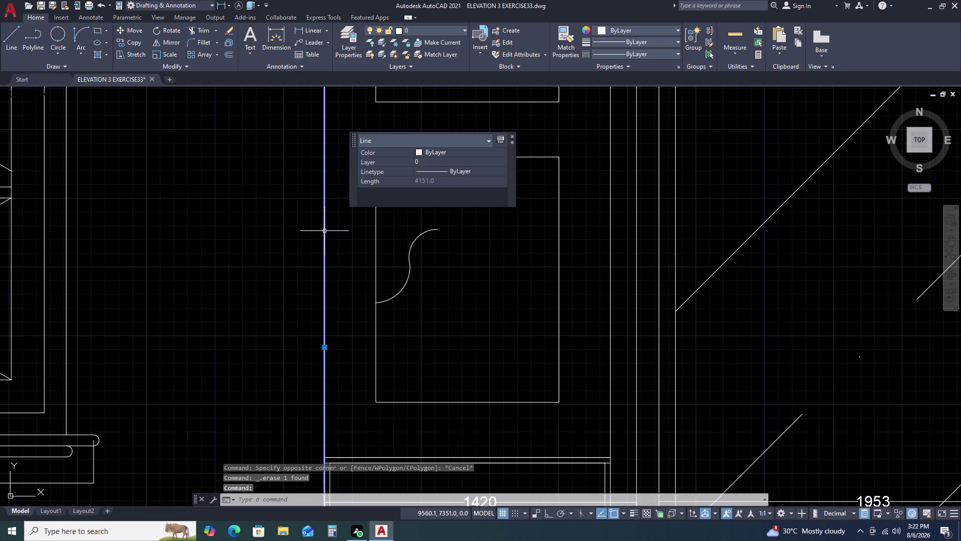
key(Delete)
scroll(down, 3)
double_click(339, 210)
key(Delete)
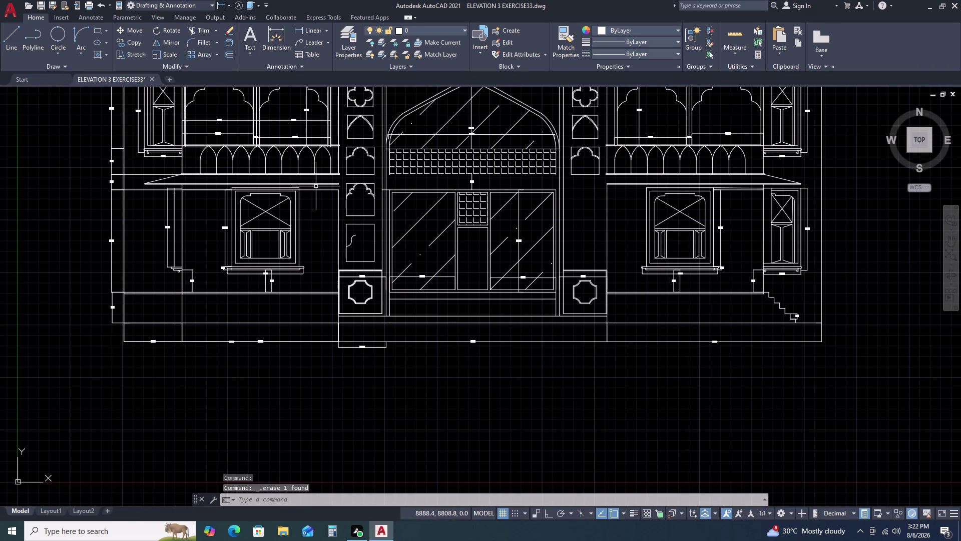
Pan and zoom the view toward the arch panels.
scroll(down, 3)
scroll(up, 3)
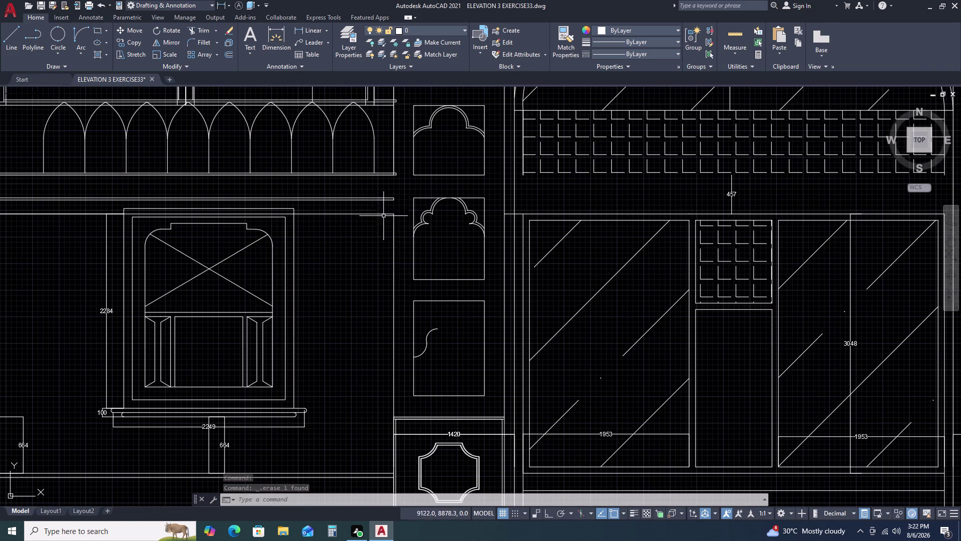
middle_drag(418, 222, 419, 199)
middle_drag(439, 328, 433, 280)
middle_drag(433, 255, 433, 238)
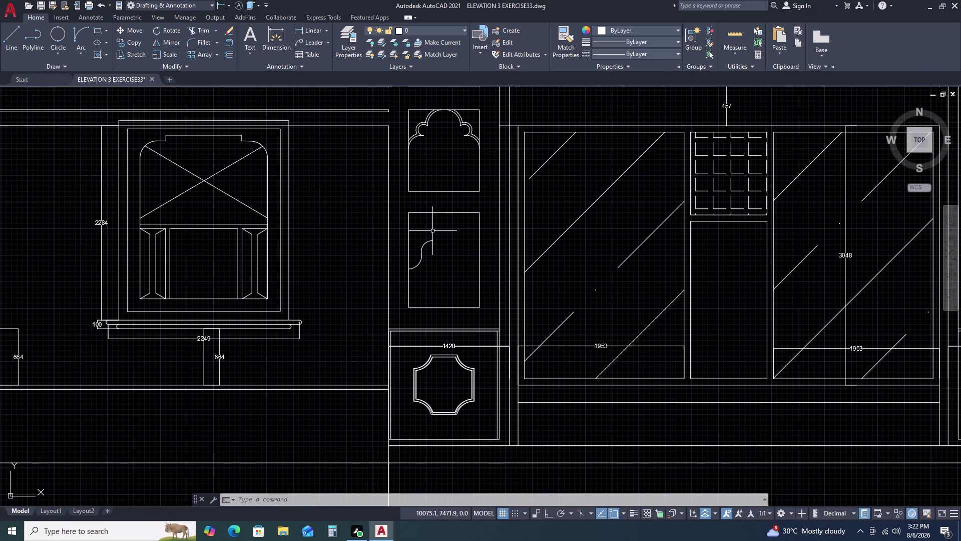
scroll(up, 3)
Draw a two-arc scallop polyline starting at the arch curve's top end.
key(p)
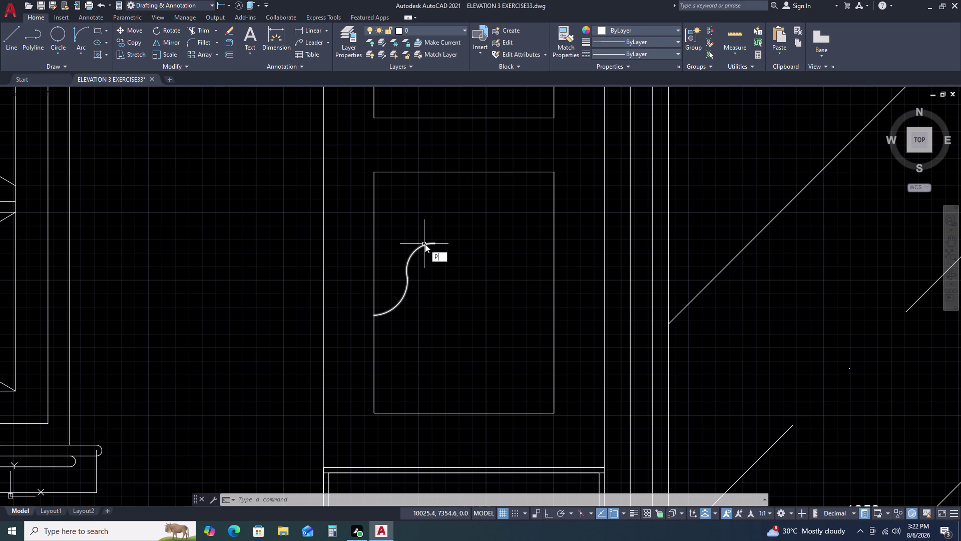
key(l)
key(space)
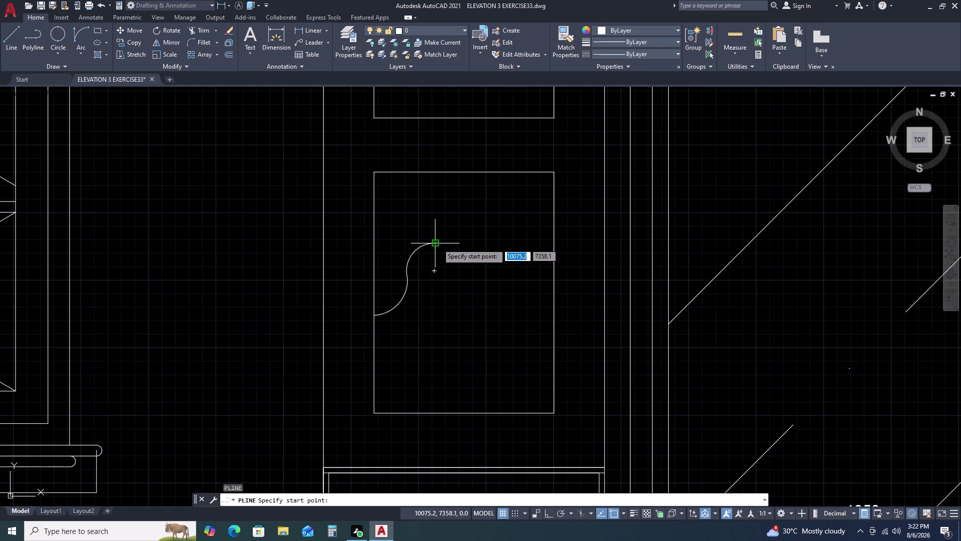
double_click(437, 244)
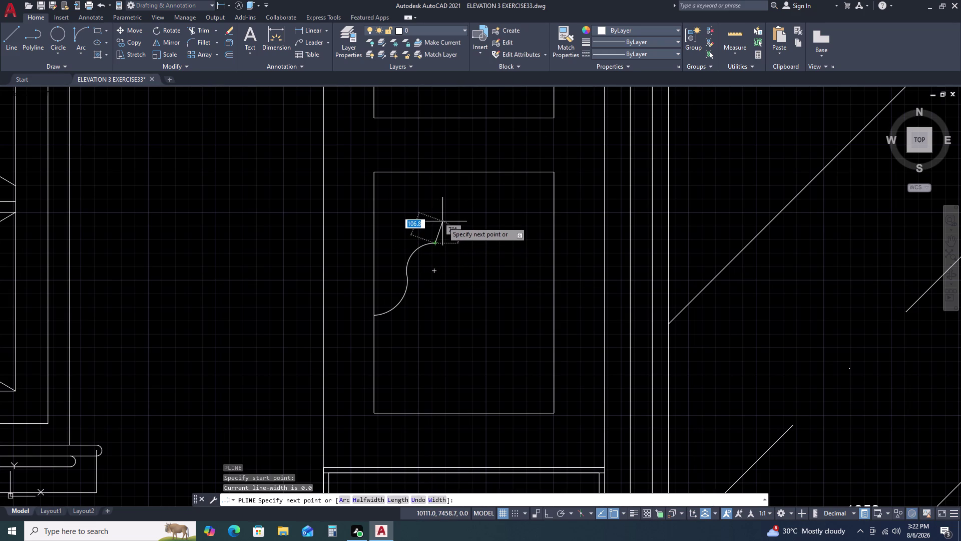
key(a)
key(space)
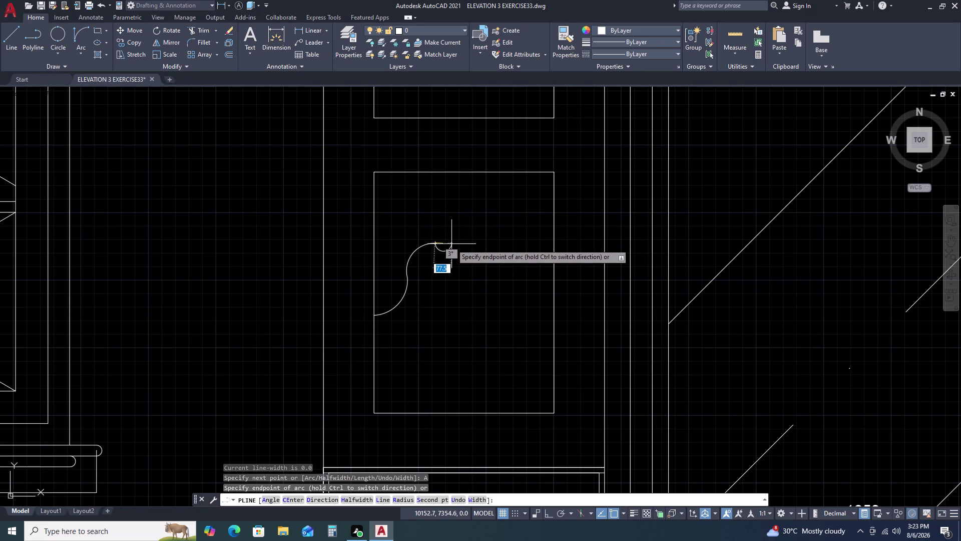
double_click(451, 244)
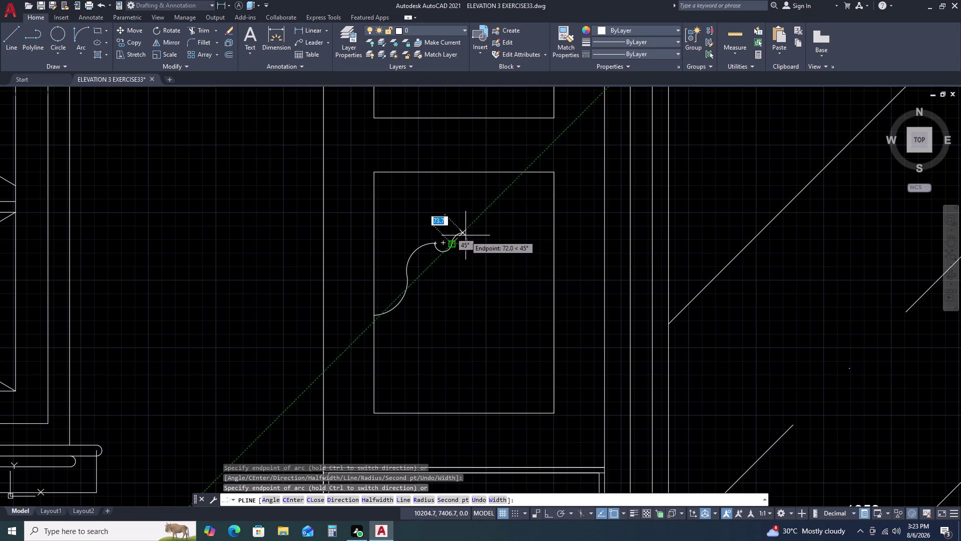
double_click(470, 239)
key(Escape)
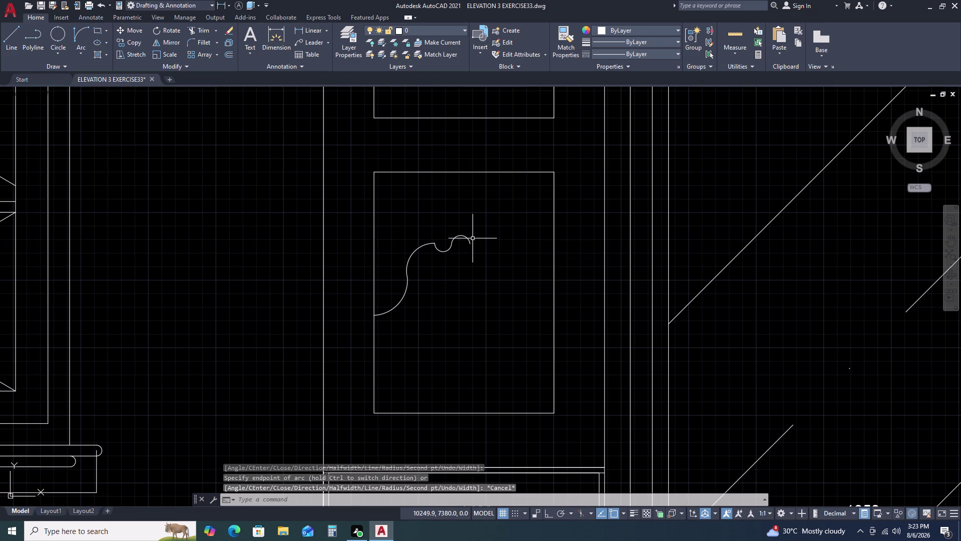
double_click(476, 225)
double_click(462, 238)
Rotate the small scallop arc piece a first time.
key(r)
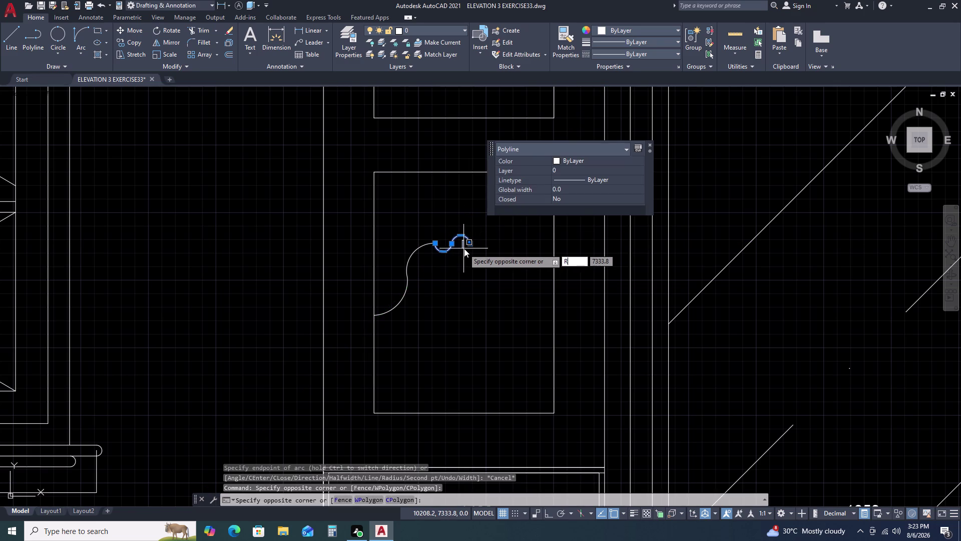
text(O)
key(space)
drag(472, 242, 469, 234)
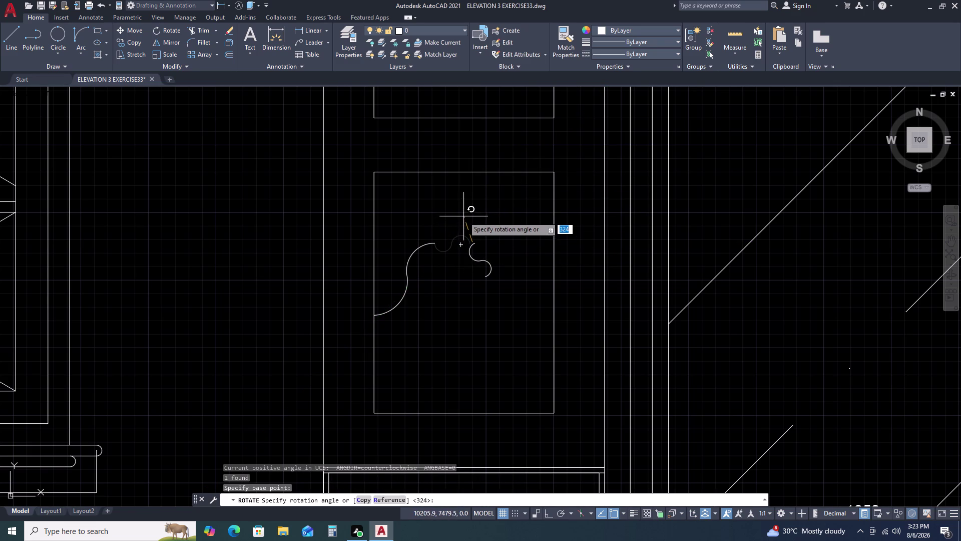
click(478, 222)
click(476, 242)
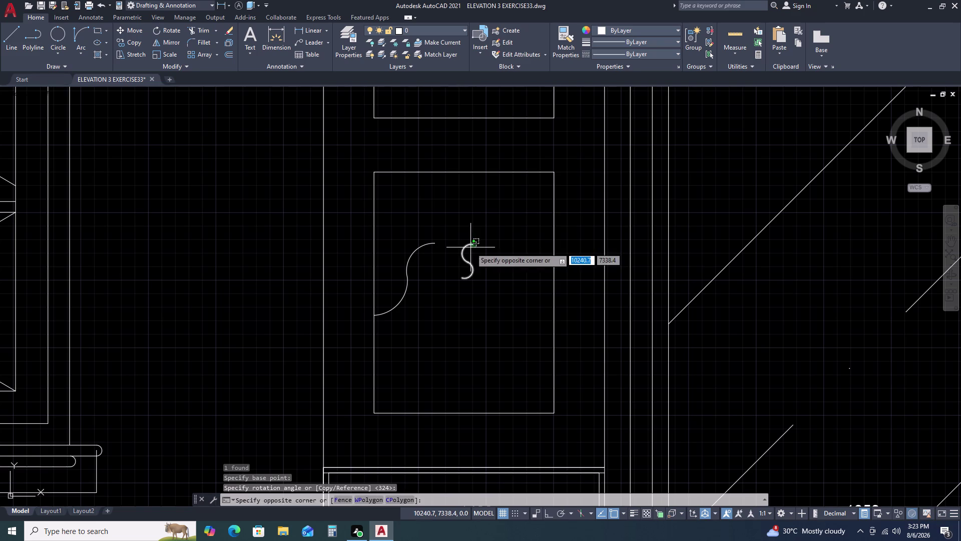
click(470, 246)
Move the small arc piece up to the arch curve's top.
key(m)
key(space)
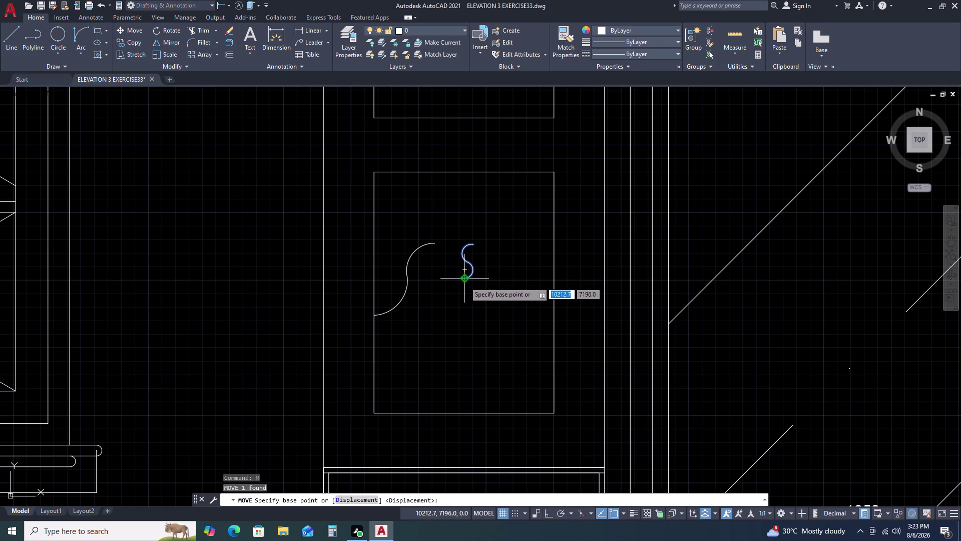
click(465, 280)
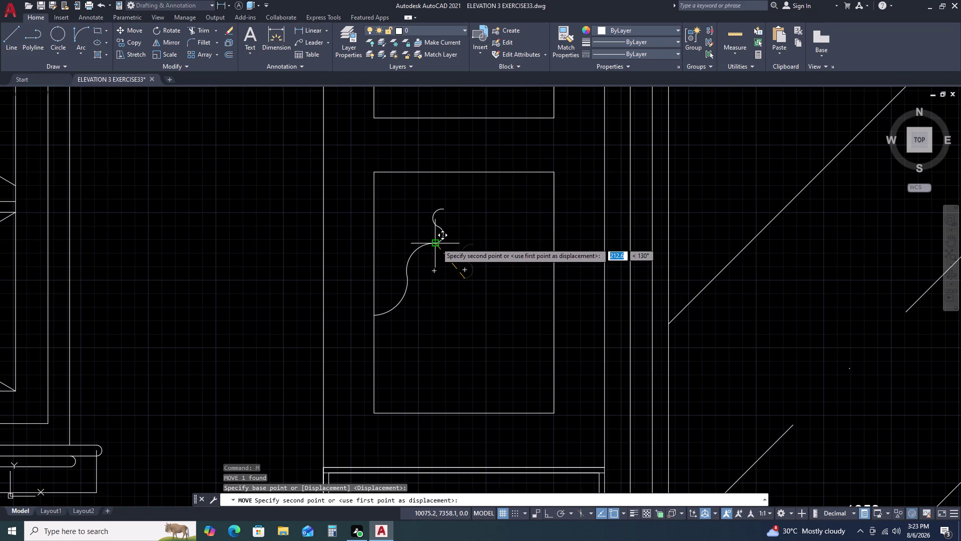
click(437, 243)
click(438, 223)
click(424, 217)
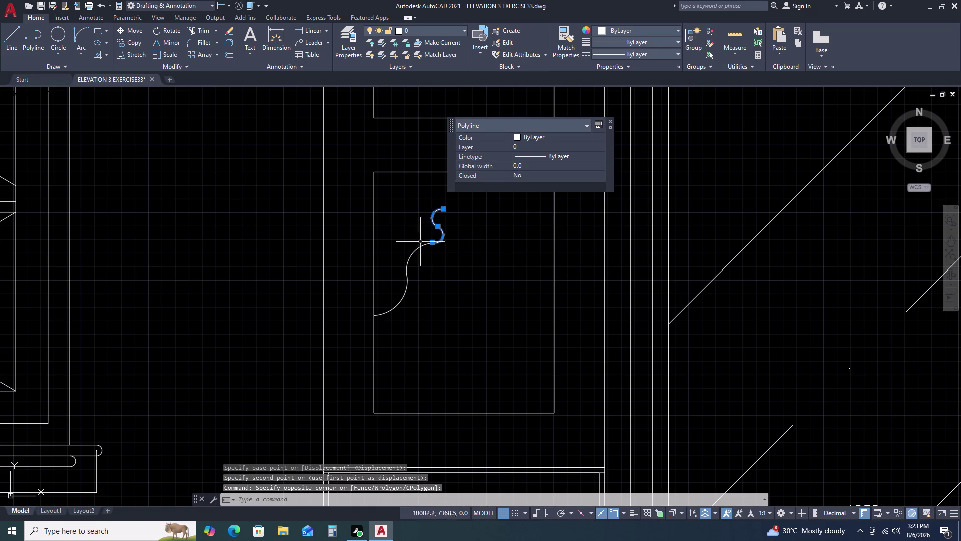
Rotate the small arc piece again, pivoting at the arch curve's top end.
text(RO)
key(space)
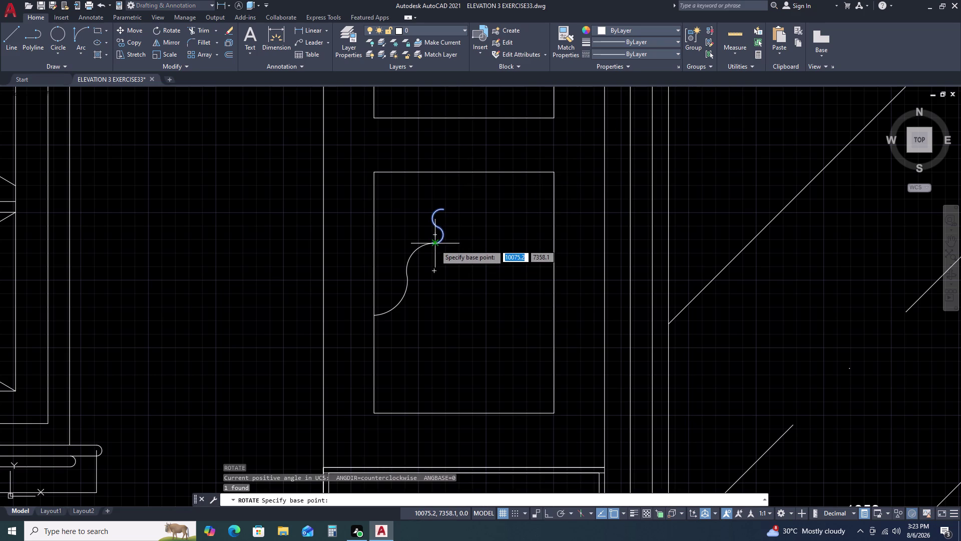
click(430, 244)
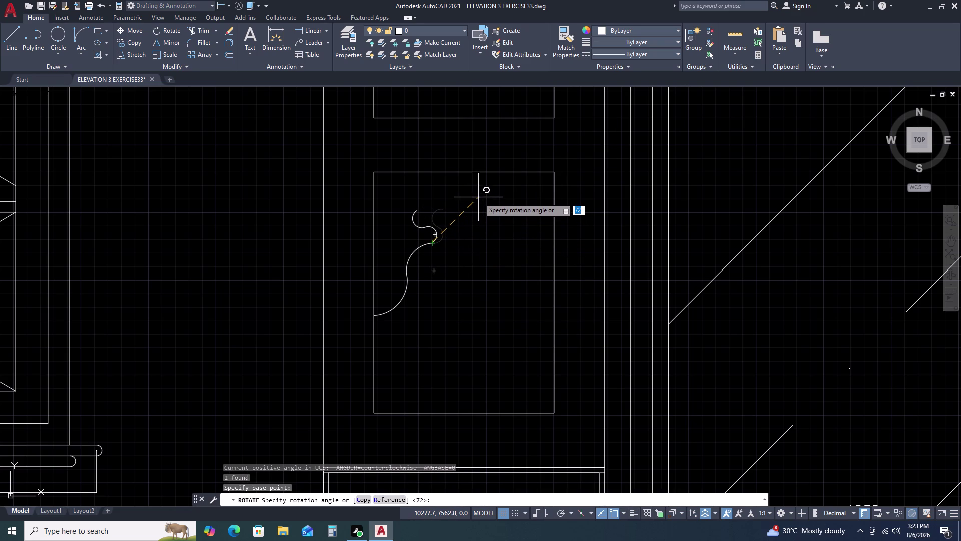
click(475, 184)
scroll(up, 3)
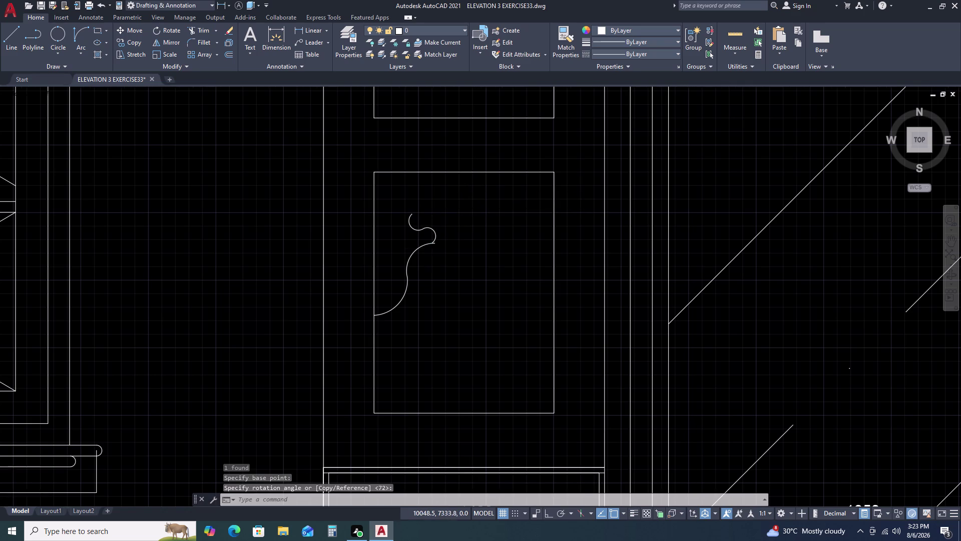
scroll(up, 3)
scroll(up, 3)
click(447, 210)
click(443, 219)
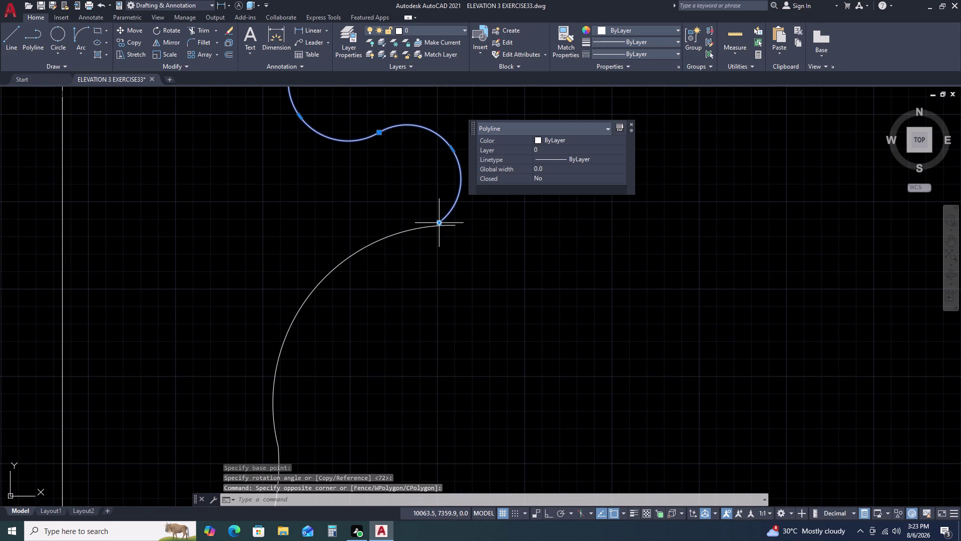
Move the small arc piece closer to the curve.
key(m)
key(space)
text(M)
key(space)
click(439, 223)
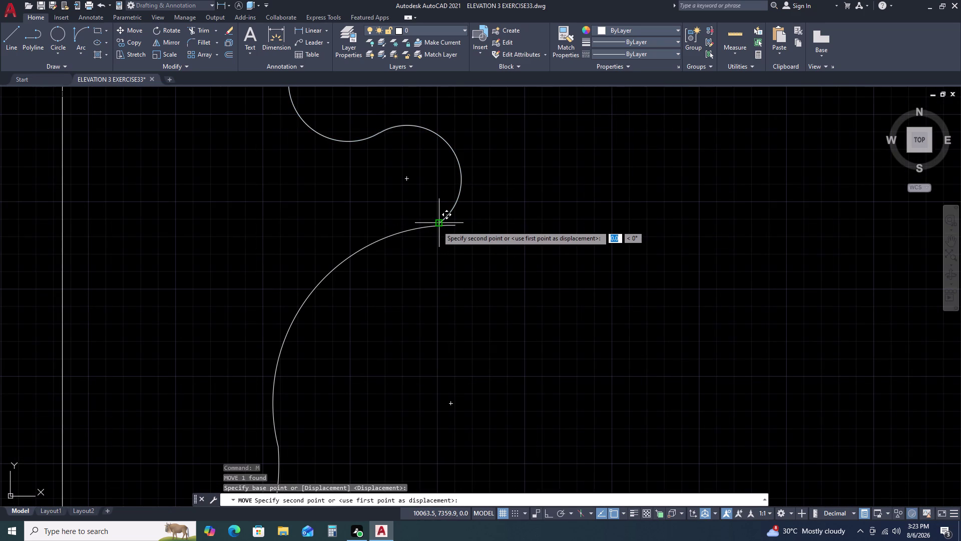
double_click(451, 225)
scroll(down, 3)
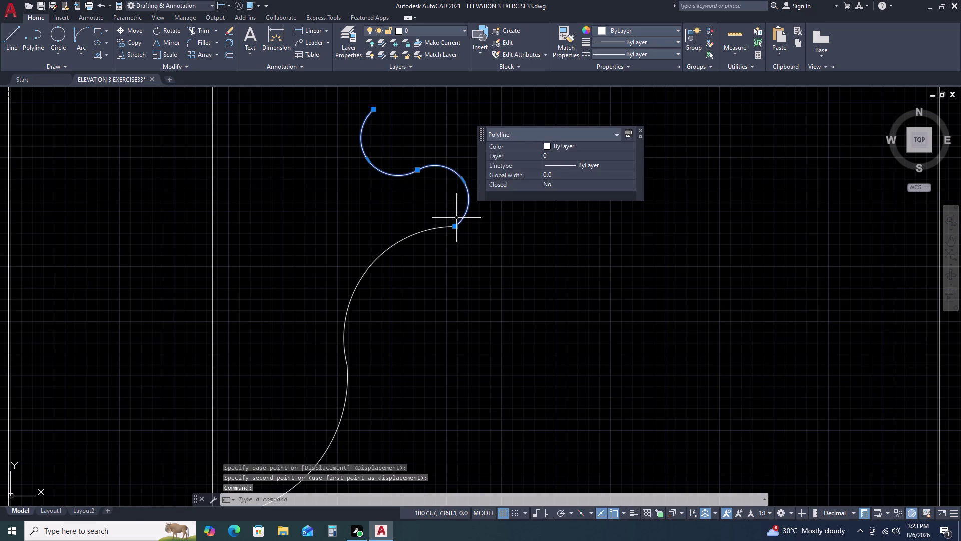
scroll(up, 3)
scroll(up, 3)
Snap the small piece's end onto the arch curve's end and recenter the panel.
text(M)
key(space)
scroll(up, 3)
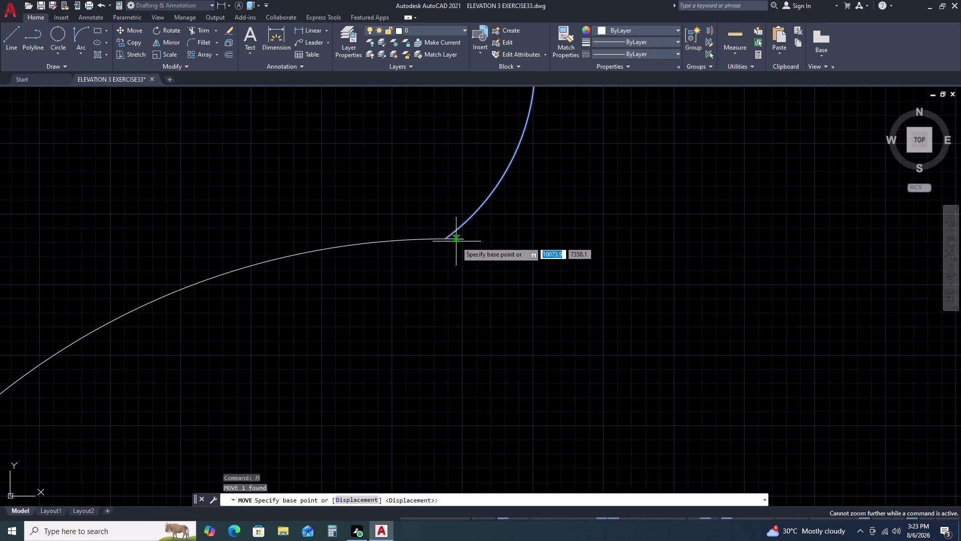
click(446, 242)
click(462, 238)
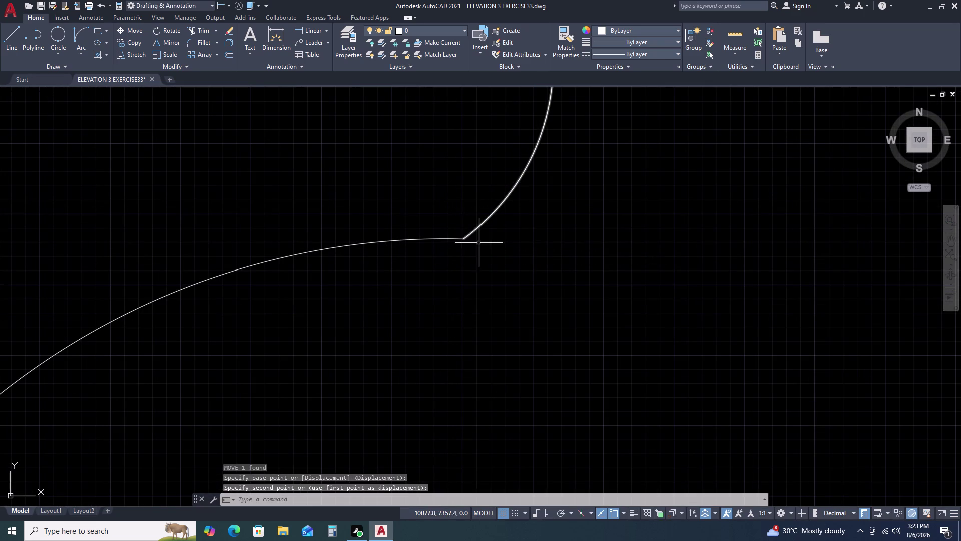
scroll(down, 3)
middle_drag(527, 228, 505, 271)
middle_click(504, 272)
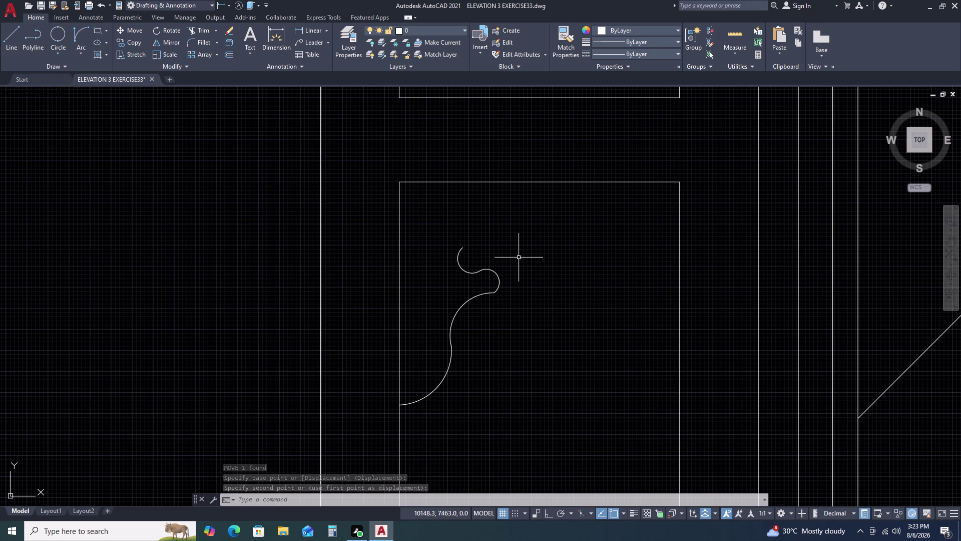
key(a)
key(Escape)
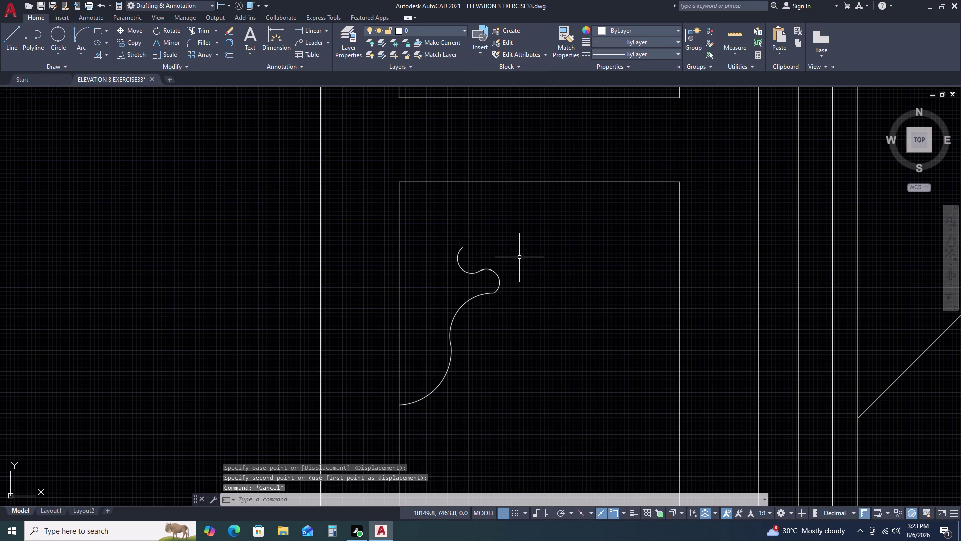
Start a polyline arc (PL, A) at the curl's end toward a large arc endpoint.
text(PL)
key(space)
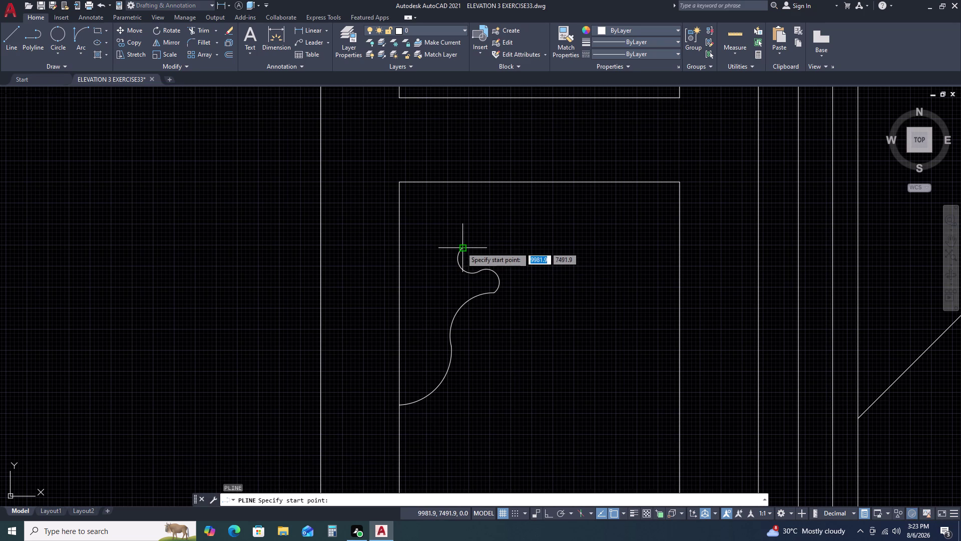
click(462, 247)
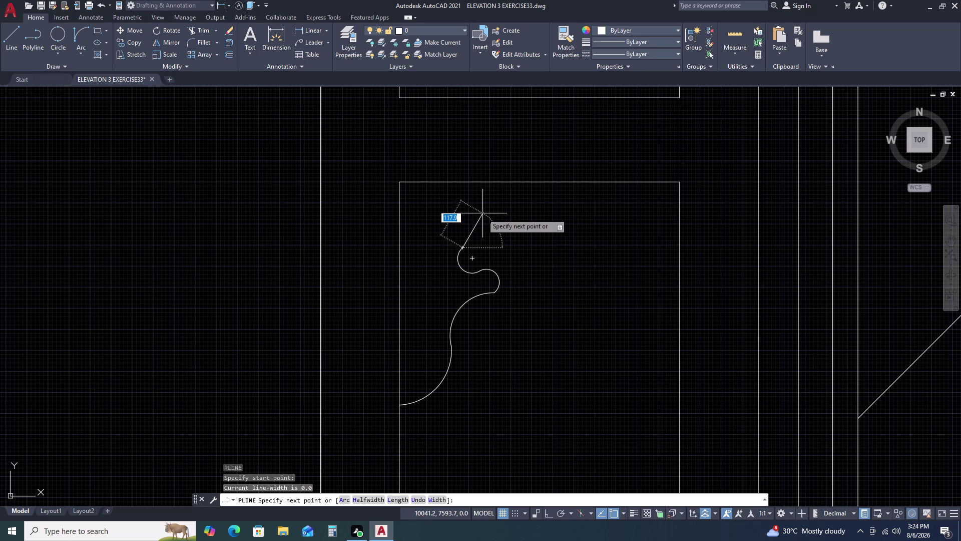
text(A)
key(space)
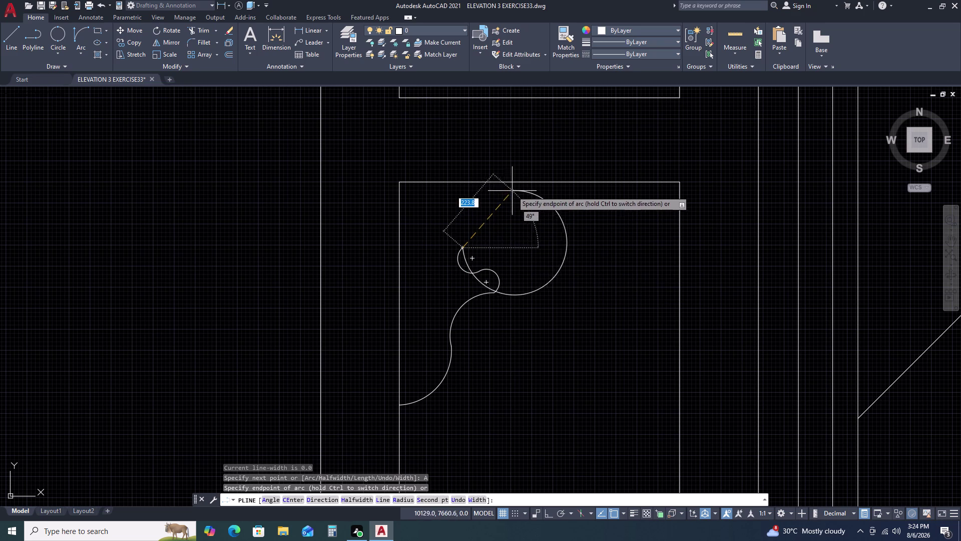
click(517, 180)
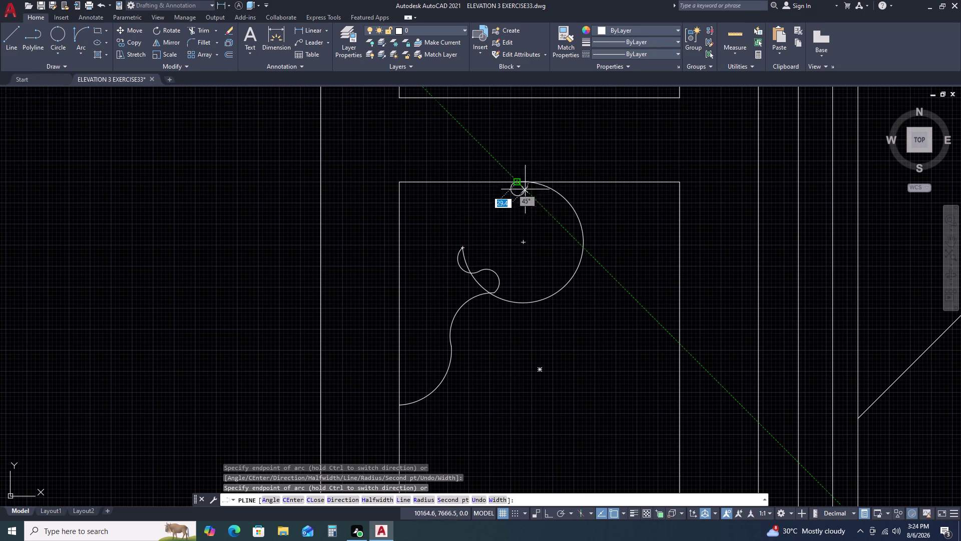
key(Escape)
End the large arc on the panel's top edge and reshape it to meet the curl.
click(580, 219)
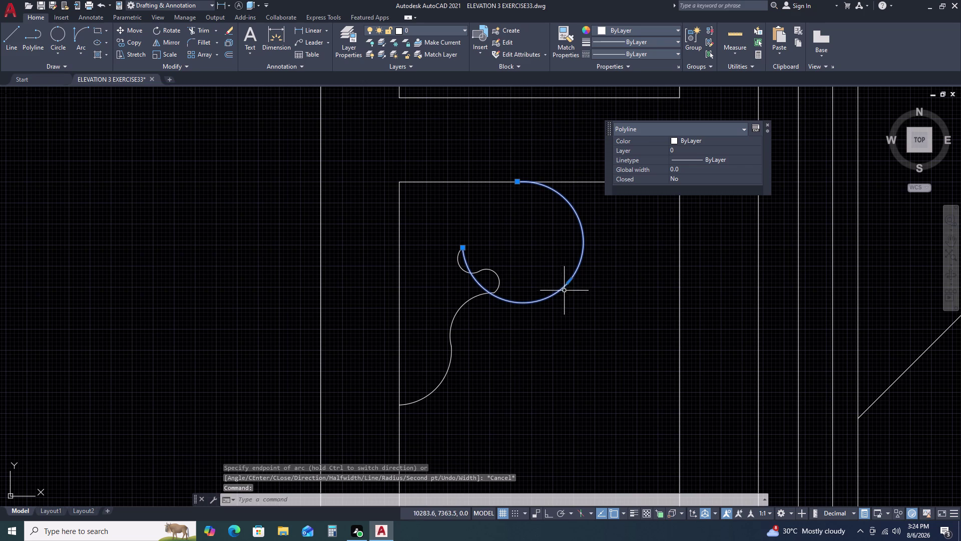
click(568, 280)
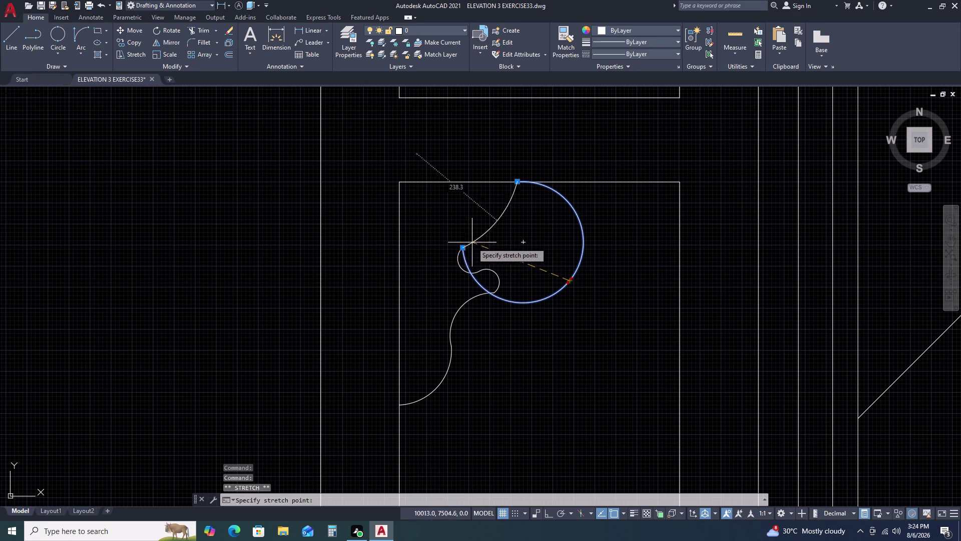
click(464, 233)
scroll(down, 3)
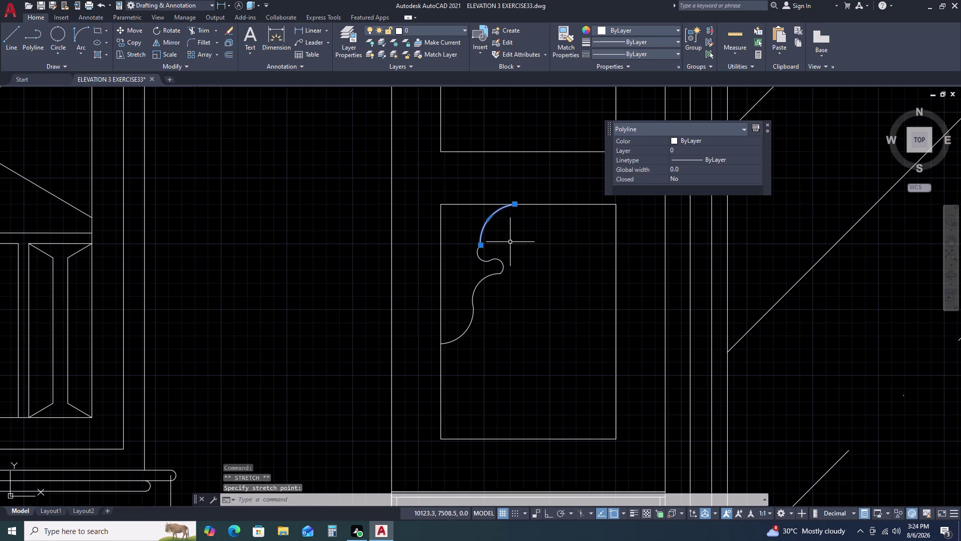
key(Escape)
Adjust the curl piece's end point.
middle_drag(499, 231, 499, 262)
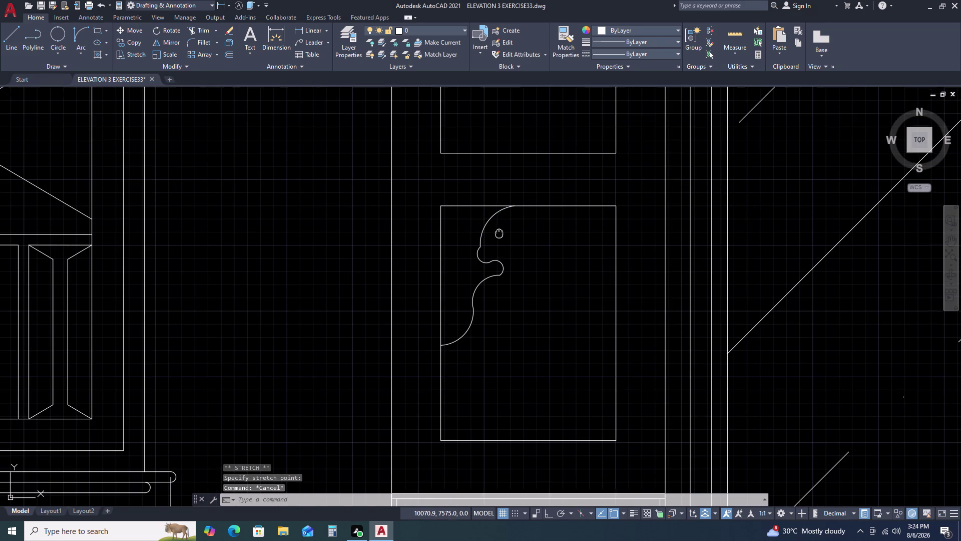
middle_drag(499, 263, 499, 271)
scroll(up, 3)
click(476, 320)
click(470, 319)
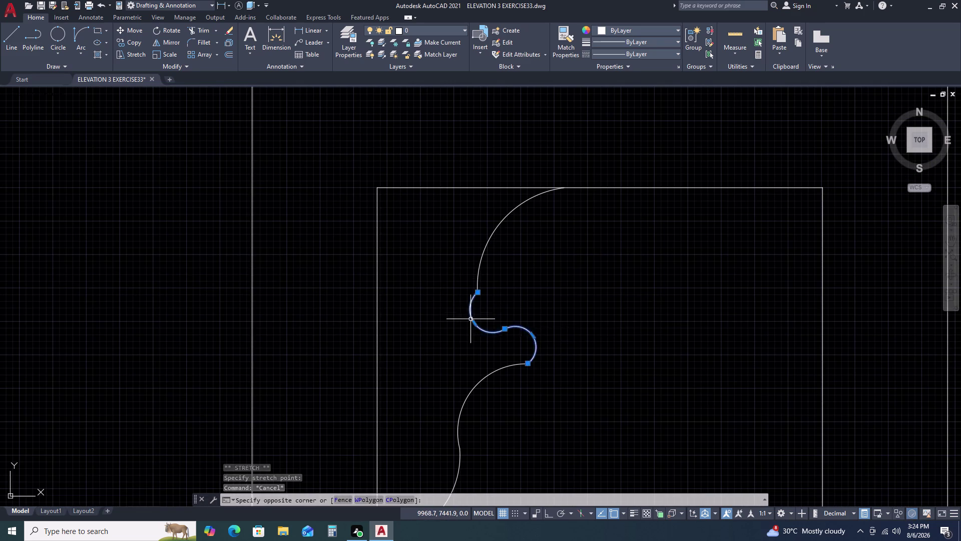
double_click(473, 325)
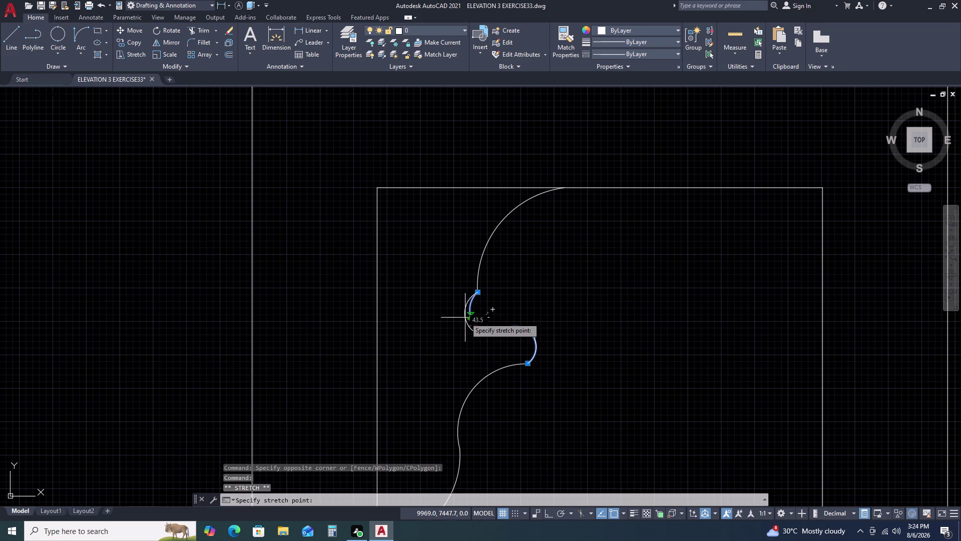
double_click(463, 312)
key(Escape)
key(Escape)
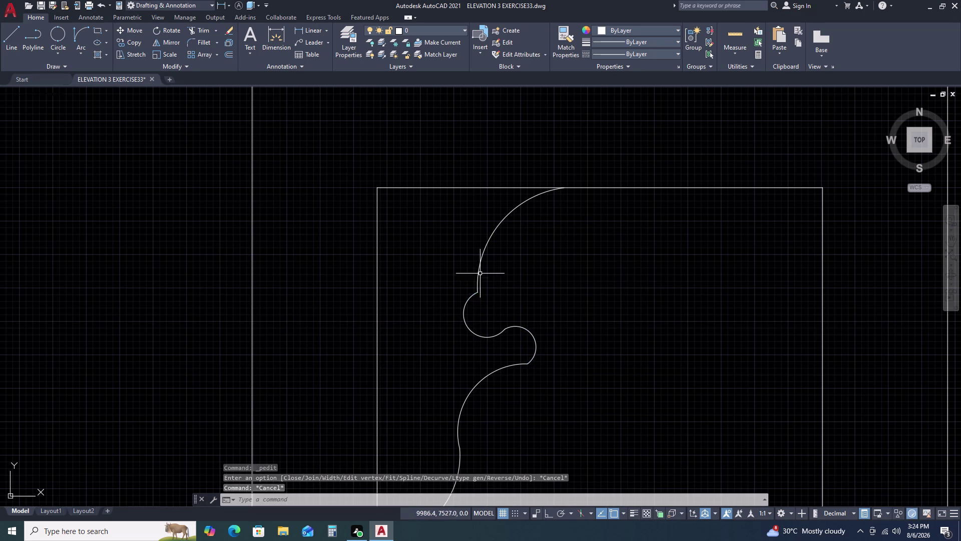
Try reshaping the end of the cusp's upper arc, then cancel the edit.
click(480, 263)
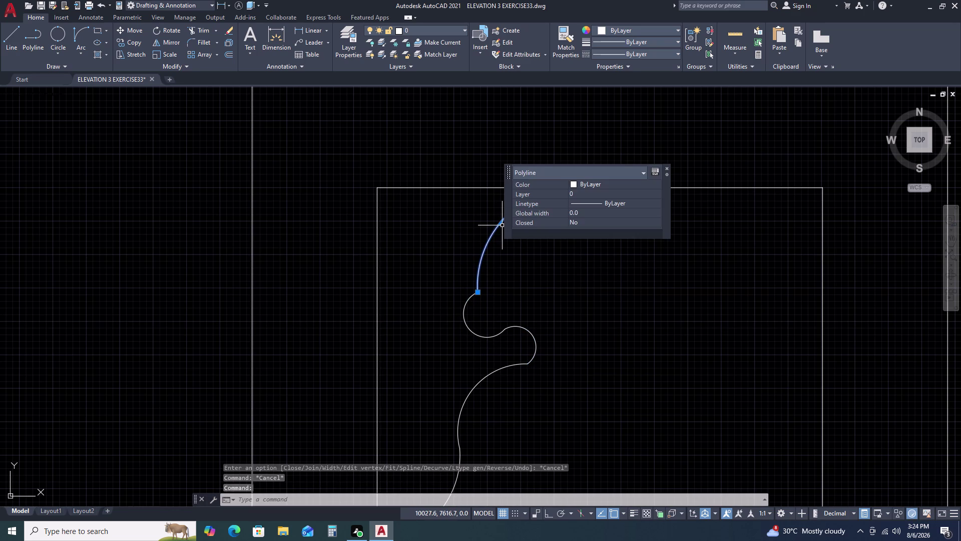
click(502, 223)
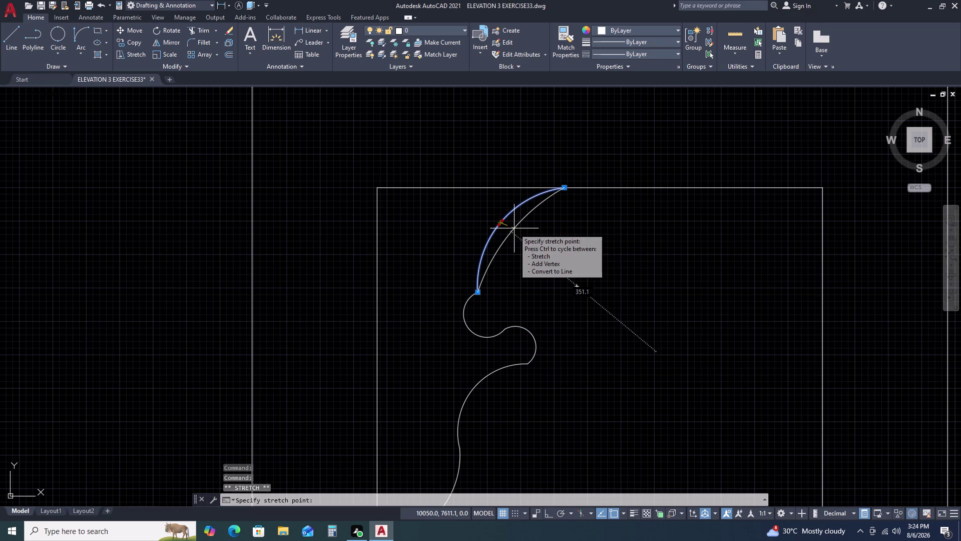
double_click(514, 229)
key(Escape)
scroll(down, 3)
middle_drag(555, 292, 520, 268)
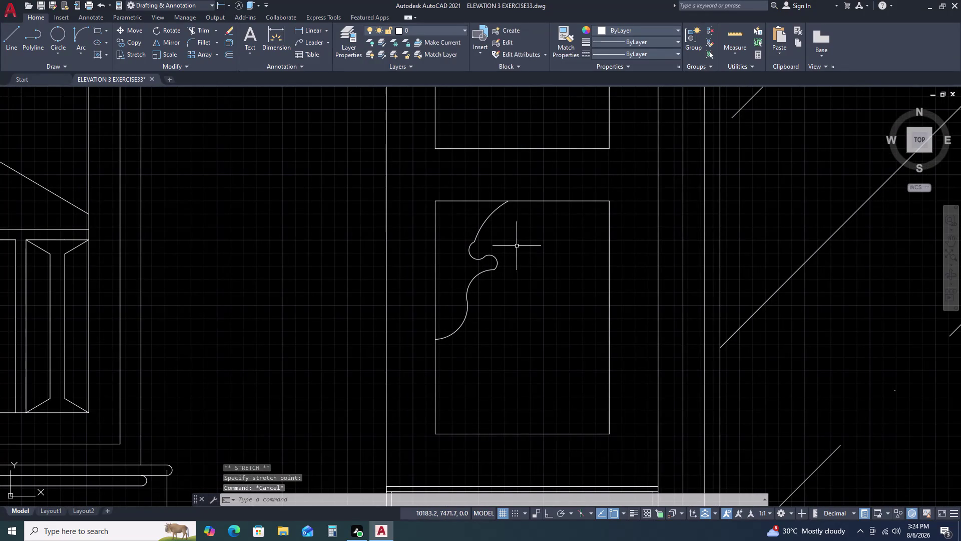
scroll(down, 3)
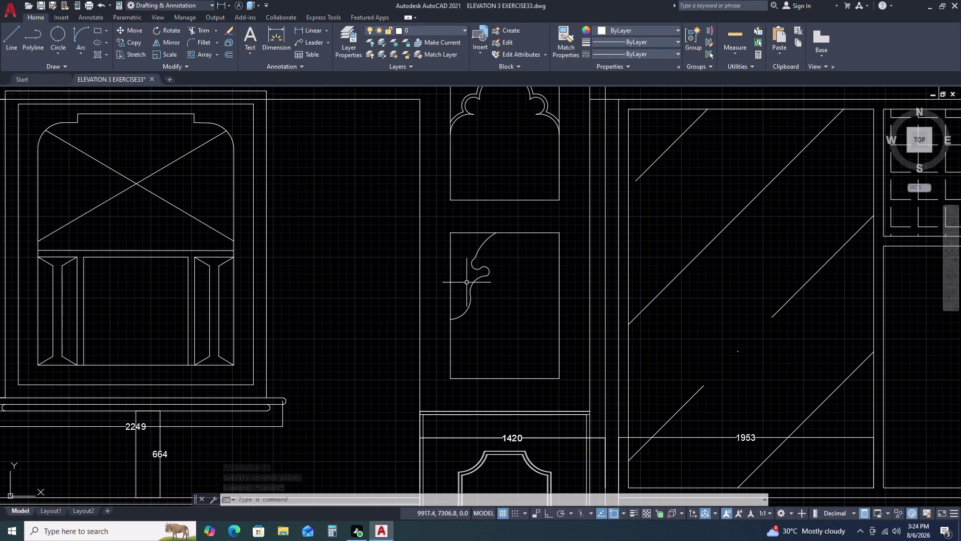
scroll(up, 3)
Select the small cusp pieces, then undo the last four curve edits.
drag(475, 264, 466, 264)
click(458, 256)
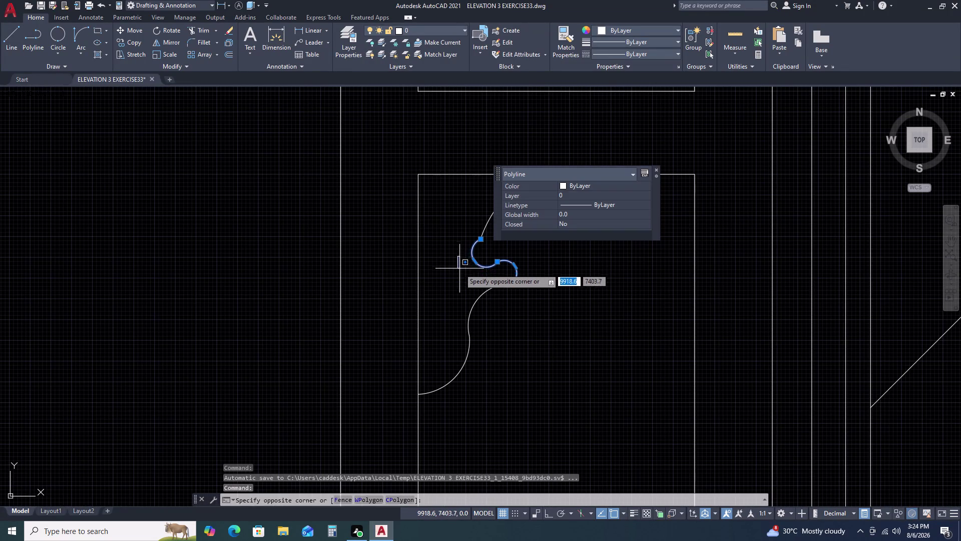
key(Escape)
key(Escape)
key(ctrl+z)
key(ctrl+z)
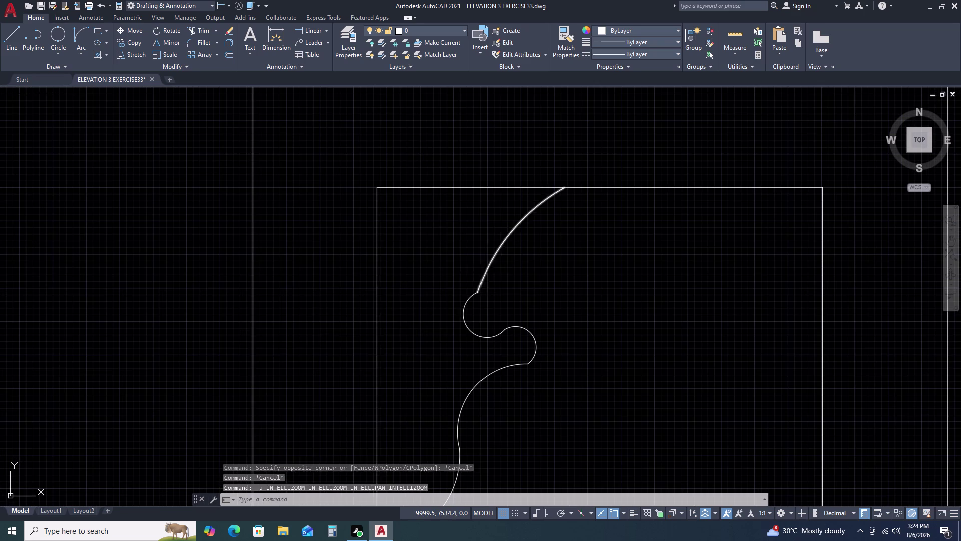
key(ctrl+z)
key(ctrl+z)
scroll(down, 3)
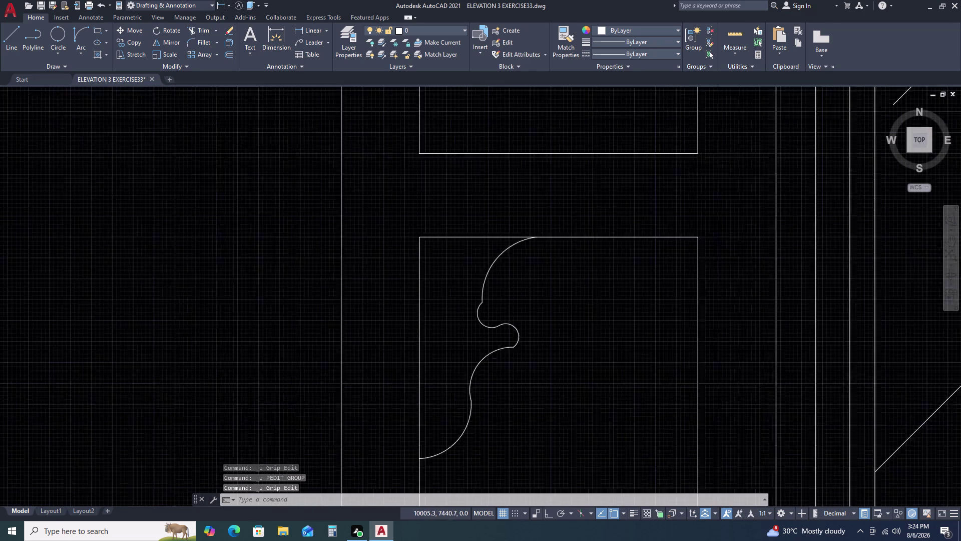
scroll(up, 3)
Move the lobe's upper end onto the arc's end and reshape the lobe's bulge.
drag(486, 319, 480, 318)
double_click(461, 303)
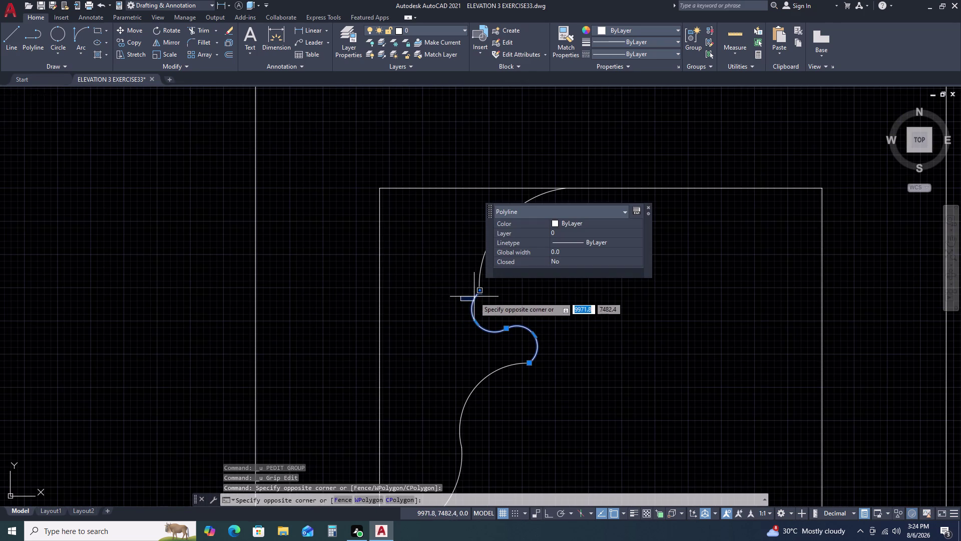
click(475, 296)
click(479, 293)
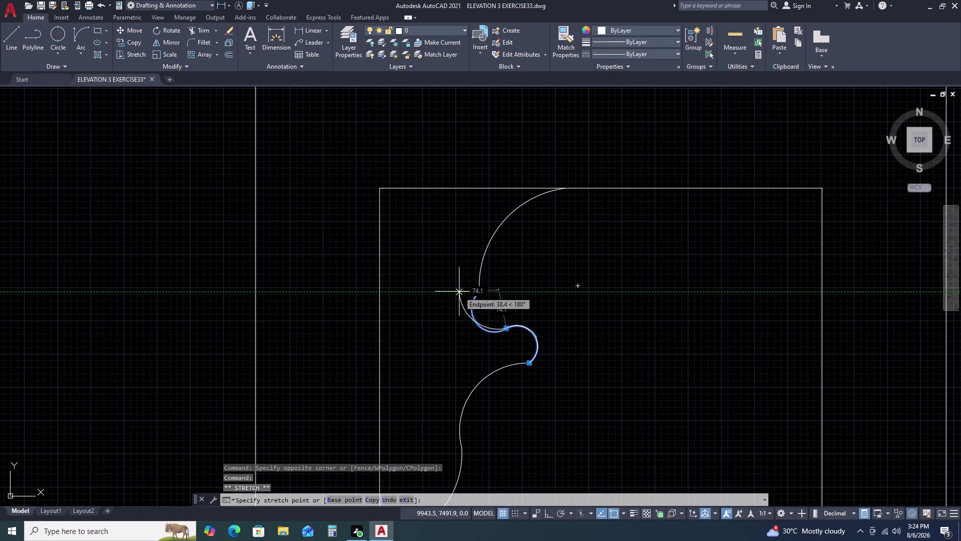
double_click(458, 290)
double_click(506, 329)
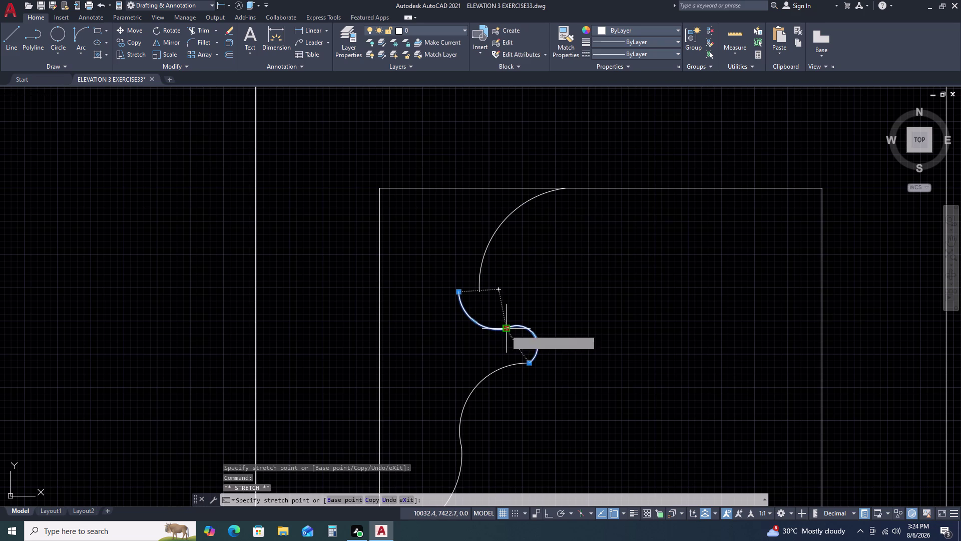
click(486, 329)
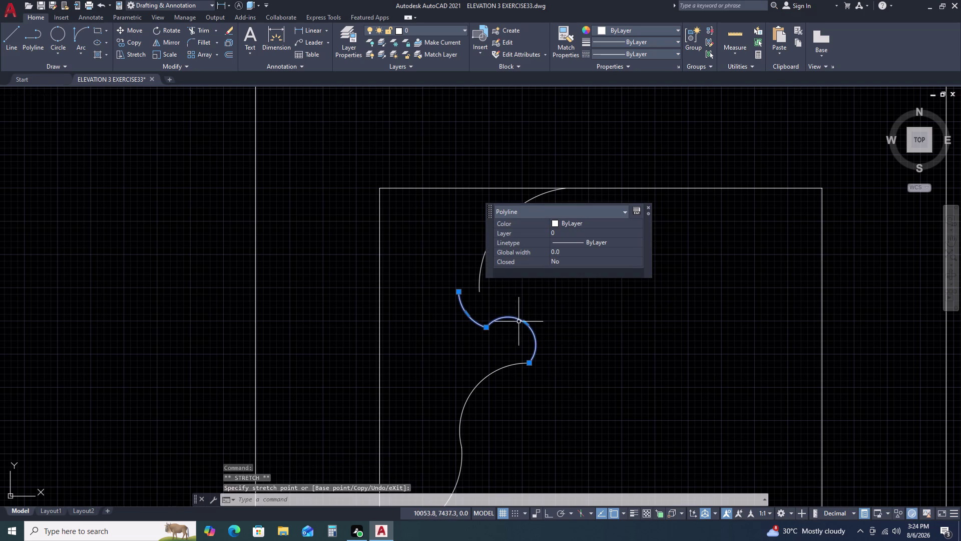
click(525, 322)
click(516, 335)
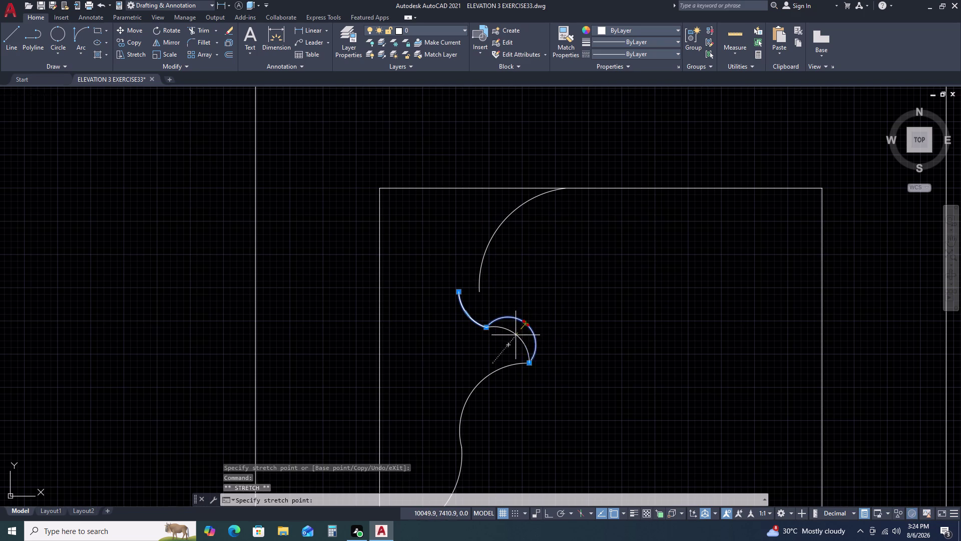
scroll(up, 3)
click(494, 286)
Move the shared end point of the lobe and arc, then deselect.
drag(494, 286, 489, 283)
drag(477, 273, 476, 267)
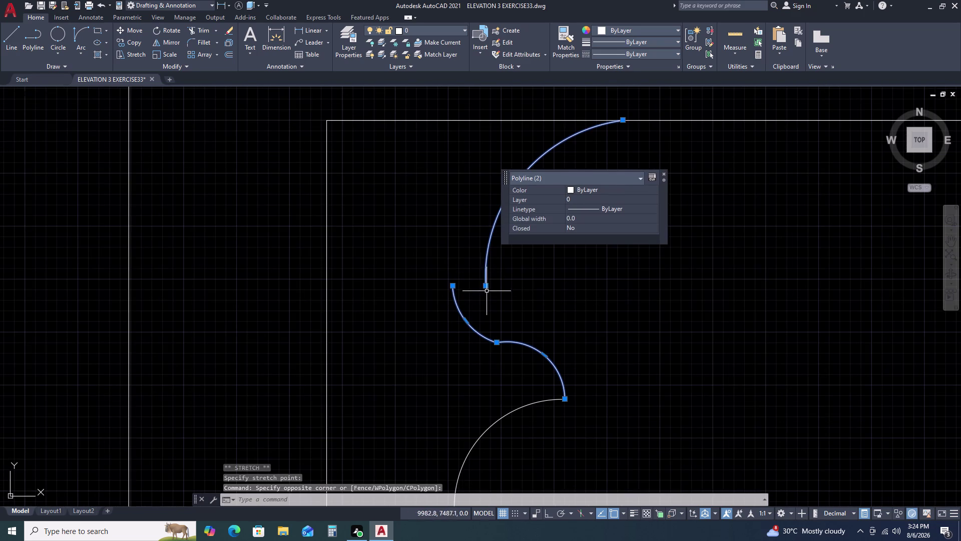
double_click(488, 288)
click(450, 283)
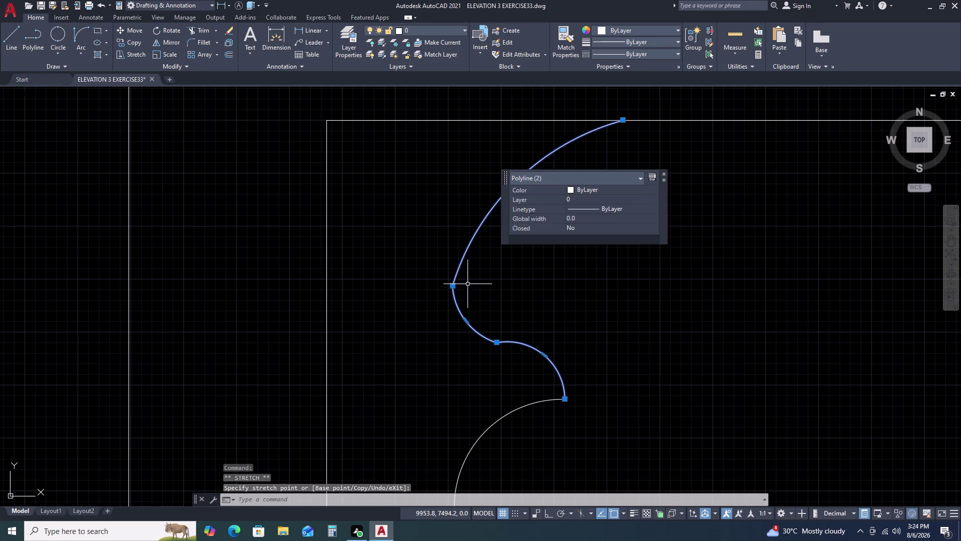
key(Escape)
scroll(down, 3)
scroll(up, 3)
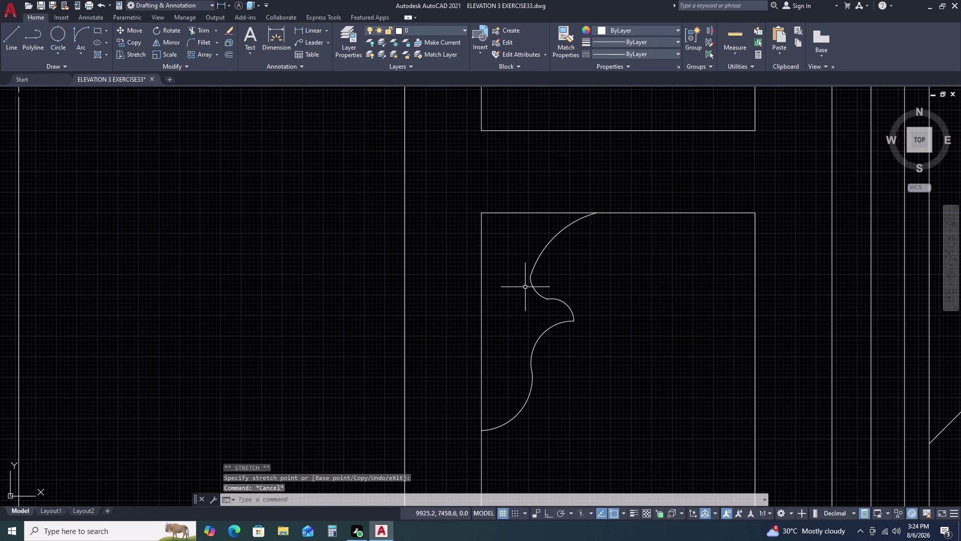
Slide the meeting point of the upper arc and lower curve along the arc.
click(529, 278)
click(529, 275)
click(529, 277)
scroll(up, 3)
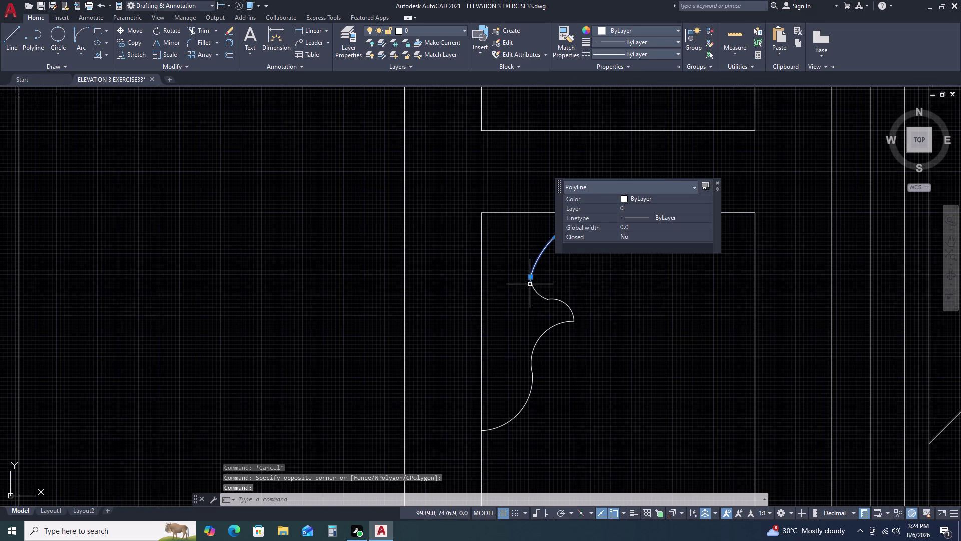
double_click(531, 287)
scroll(up, 3)
double_click(532, 287)
double_click(533, 283)
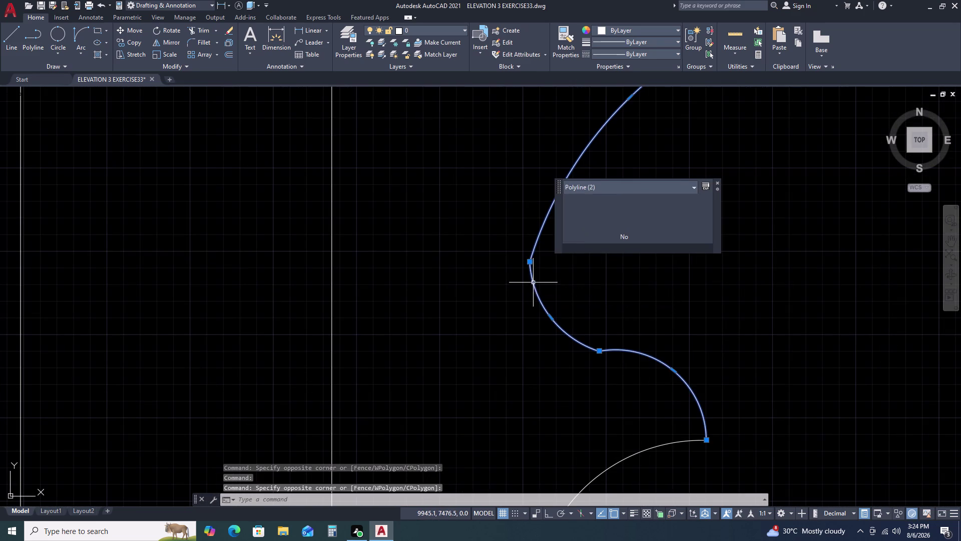
double_click(530, 262)
click(540, 263)
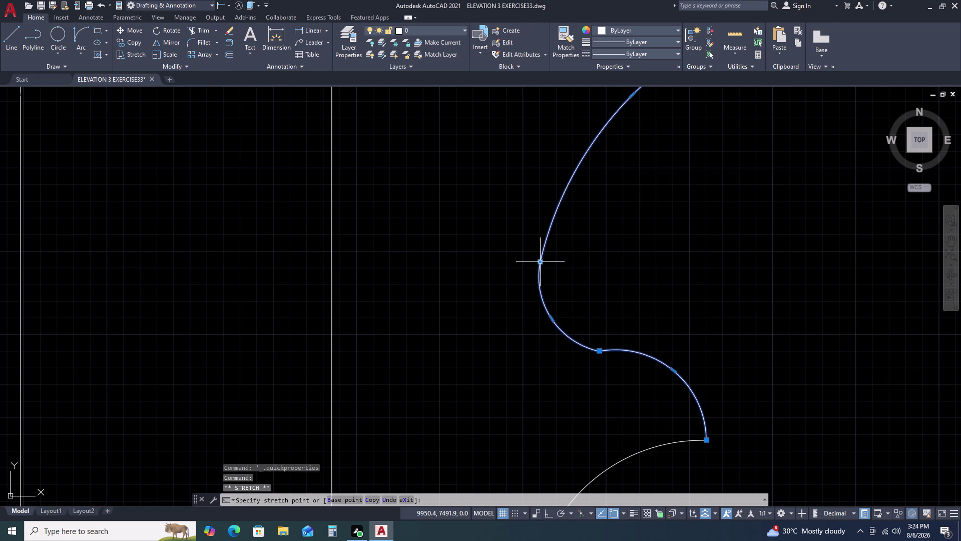
scroll(down, 3)
key(Escape)
middle_drag(667, 323, 592, 289)
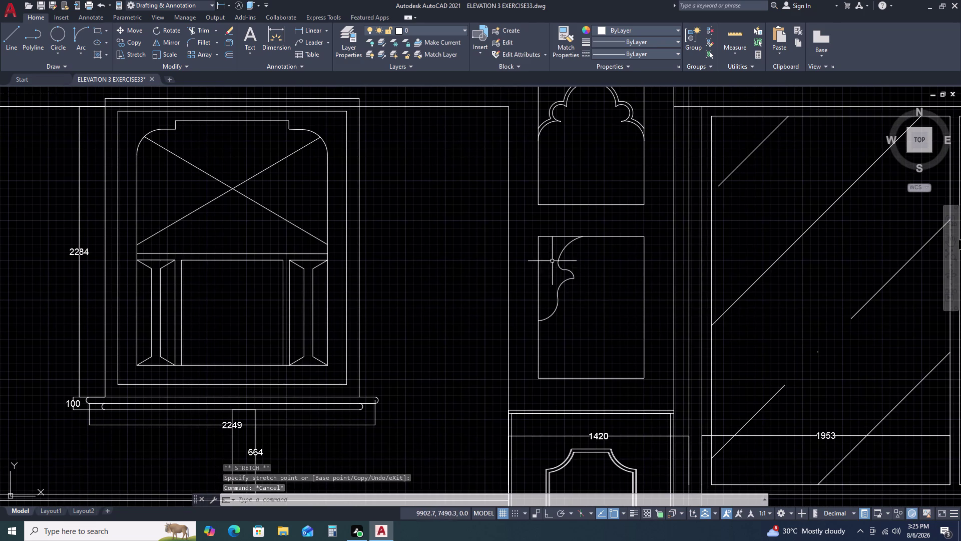
scroll(up, 3)
Reshape the top of the cusp's lower curve into a rounded knob.
click(567, 267)
scroll(up, 3)
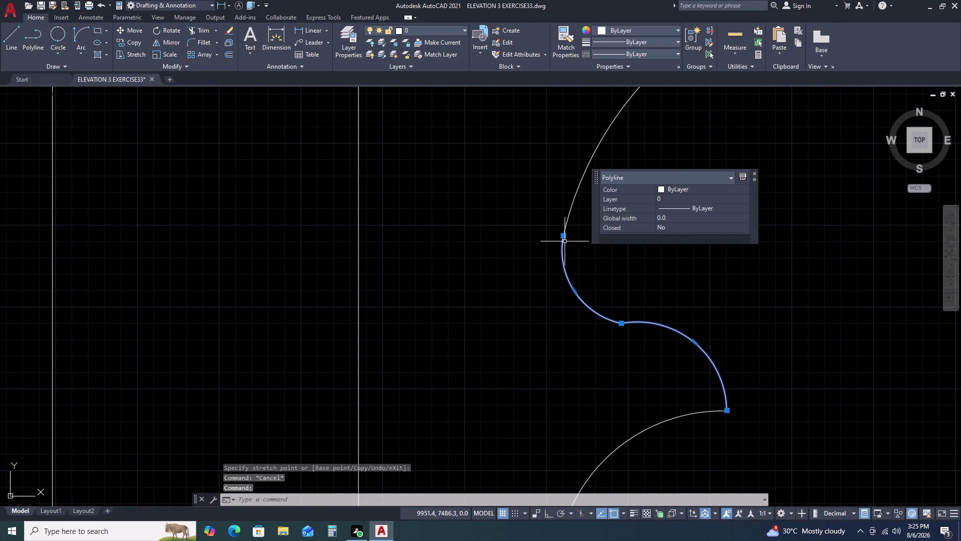
click(574, 292)
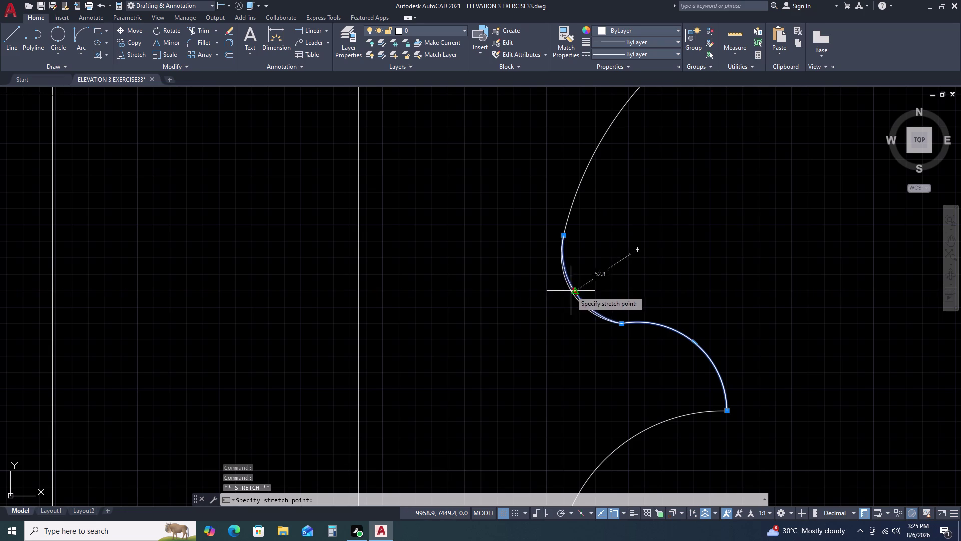
double_click(543, 296)
key(Escape)
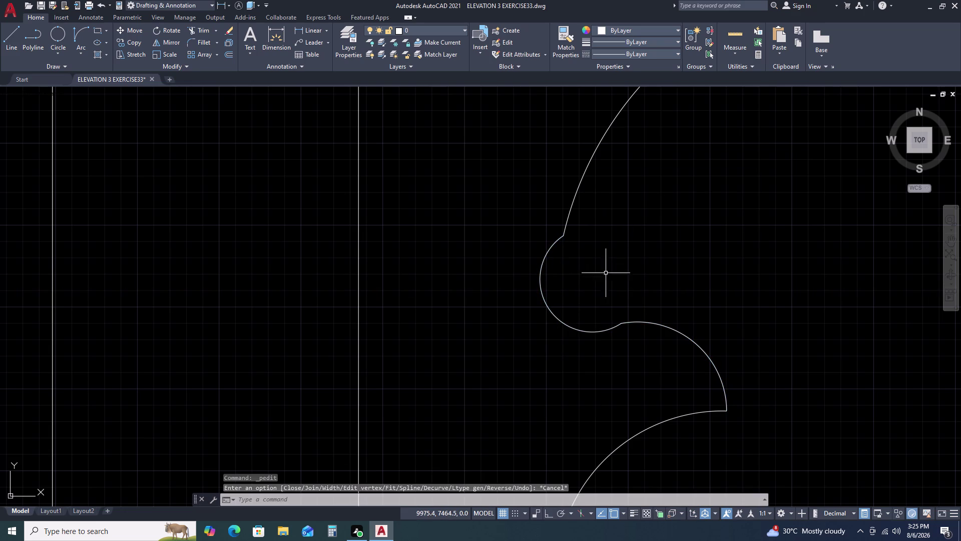
key(Escape)
scroll(down, 3)
scroll(down, 3)
middle_drag(696, 301, 657, 278)
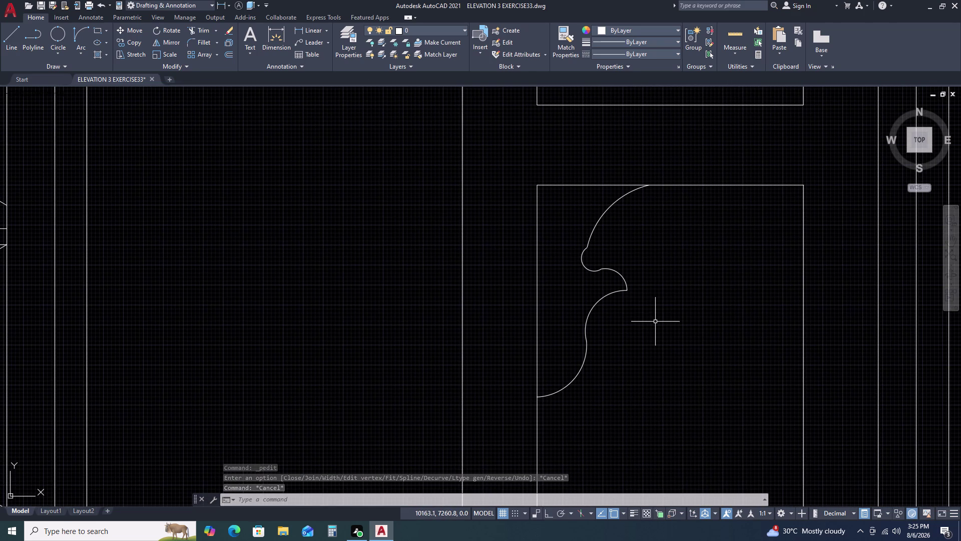
scroll(up, 3)
Try stretching the meeting point of the lower S curve and its neighbour, then deselect.
click(638, 293)
scroll(up, 3)
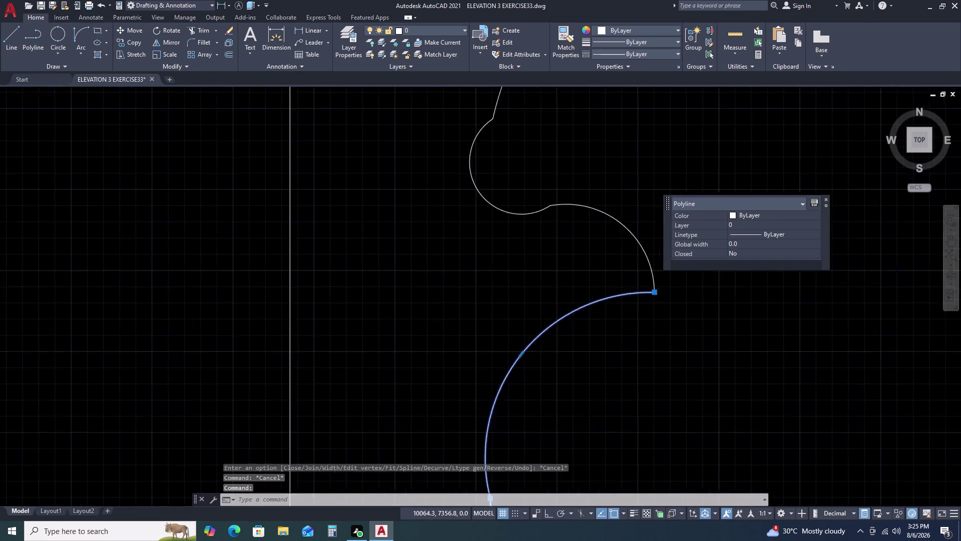
scroll(up, 3)
double_click(676, 282)
click(670, 285)
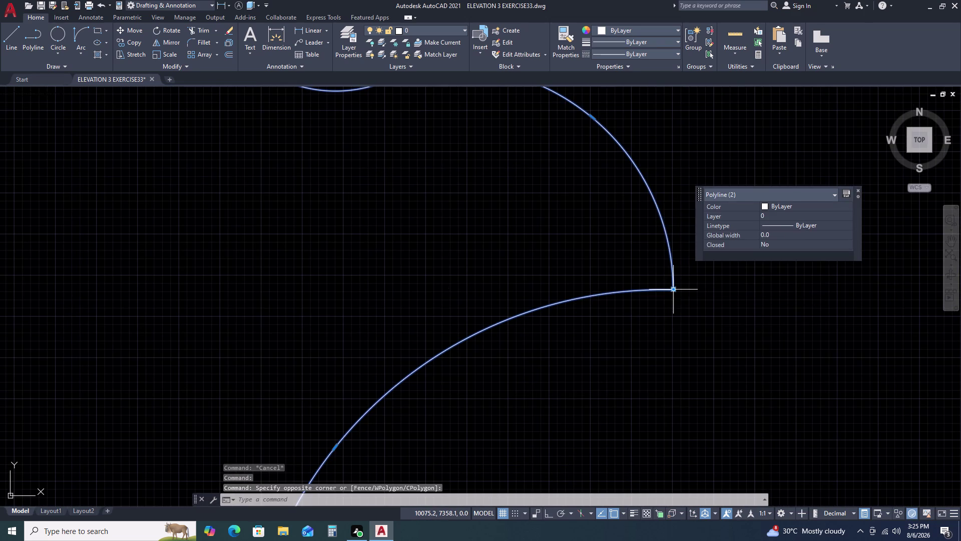
double_click(672, 289)
triple_click(659, 283)
key(Escape)
scroll(down, 3)
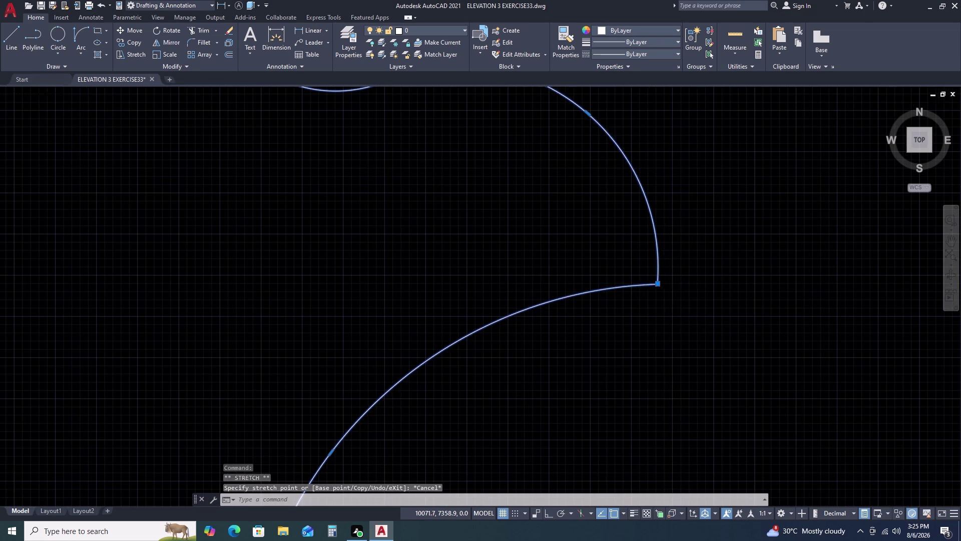
scroll(down, 3)
scroll(down, 3)
scroll(down, 3)
key(Escape)
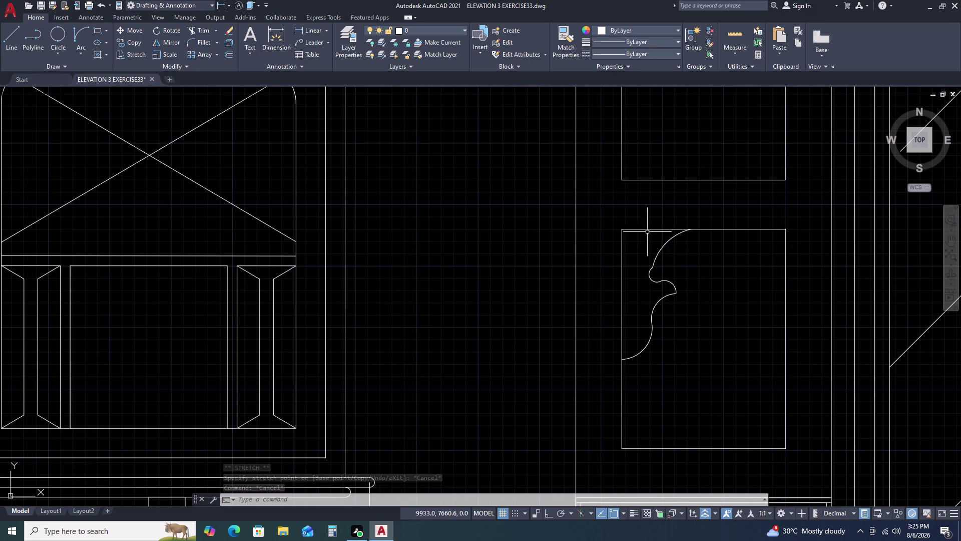
Join the cusp curve pieces into one polyline.
click(602, 209)
drag(602, 210, 602, 215)
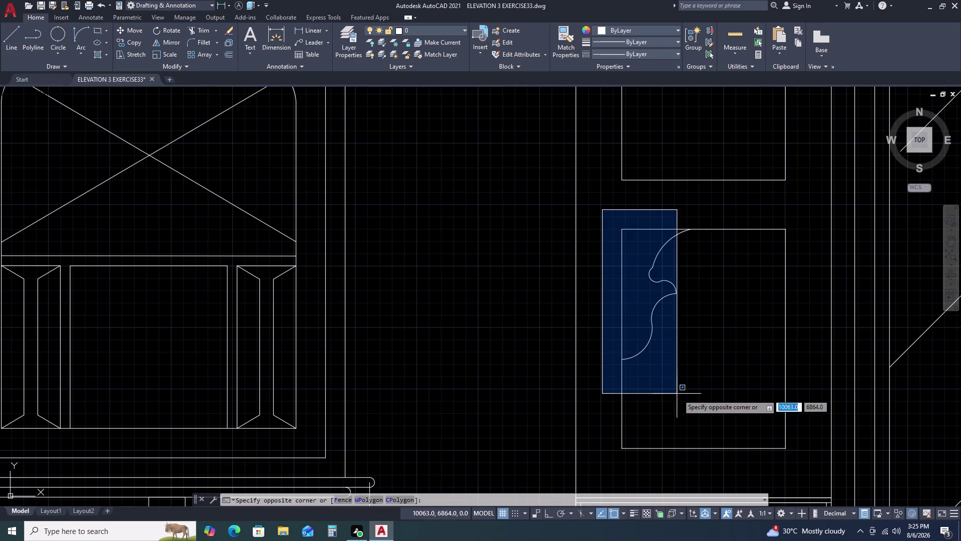
click(715, 380)
key(j)
key(Return)
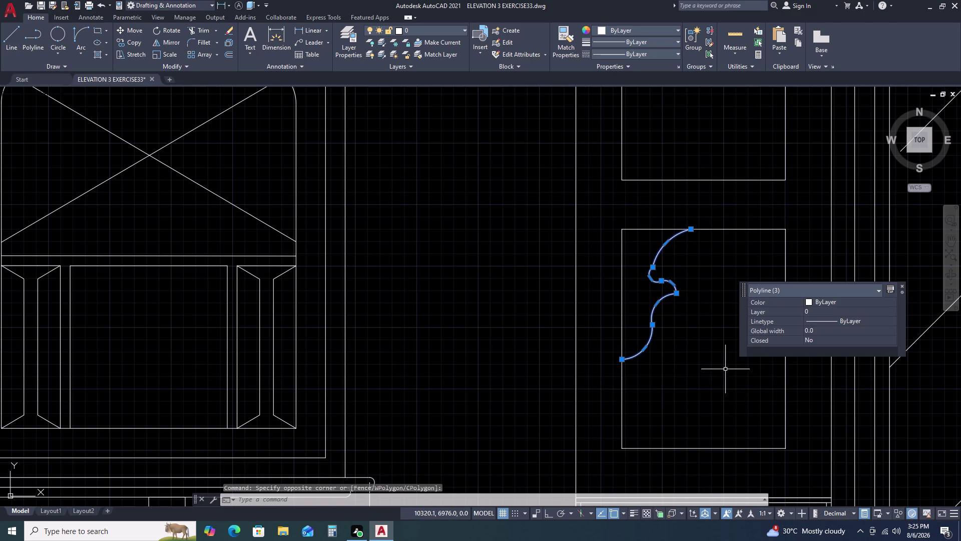
click(661, 269)
drag(661, 269, 659, 277)
double_click(653, 295)
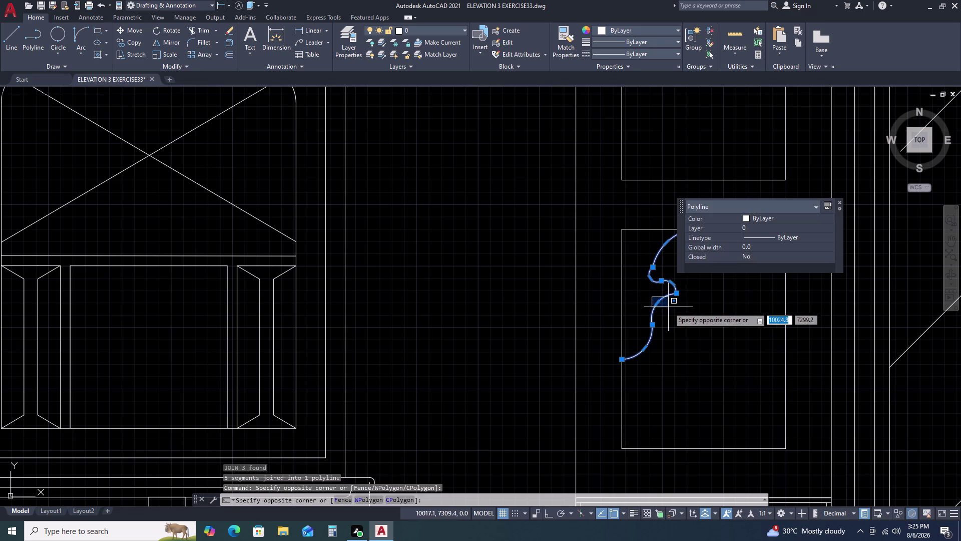
Offset the joined cusp curve by 25 to form a parallel outline.
key(o)
key(space)
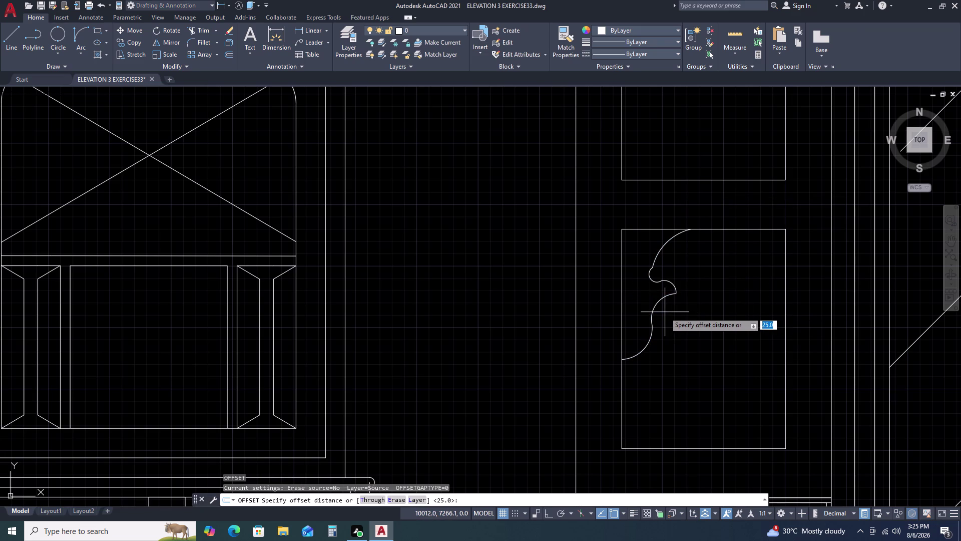
key(space)
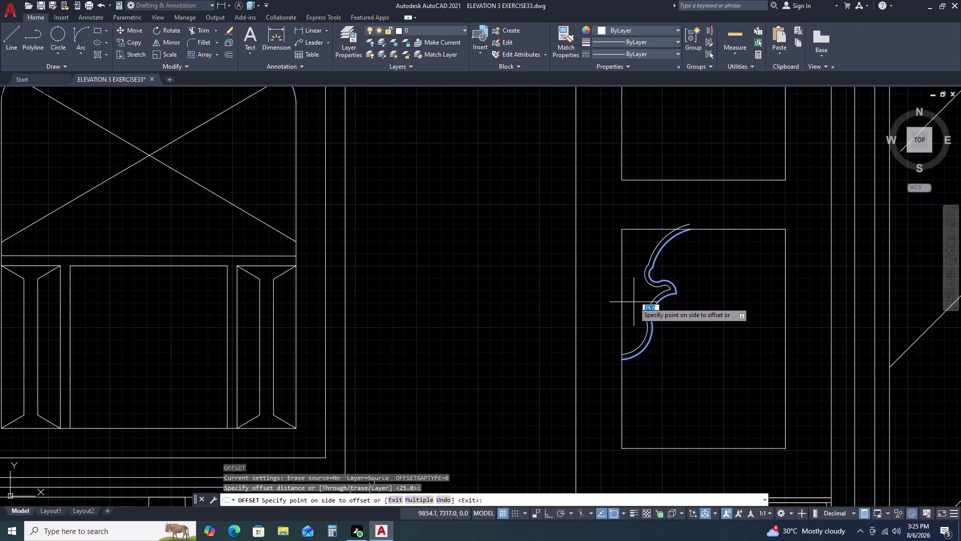
click(634, 302)
key(Escape)
scroll(up, 3)
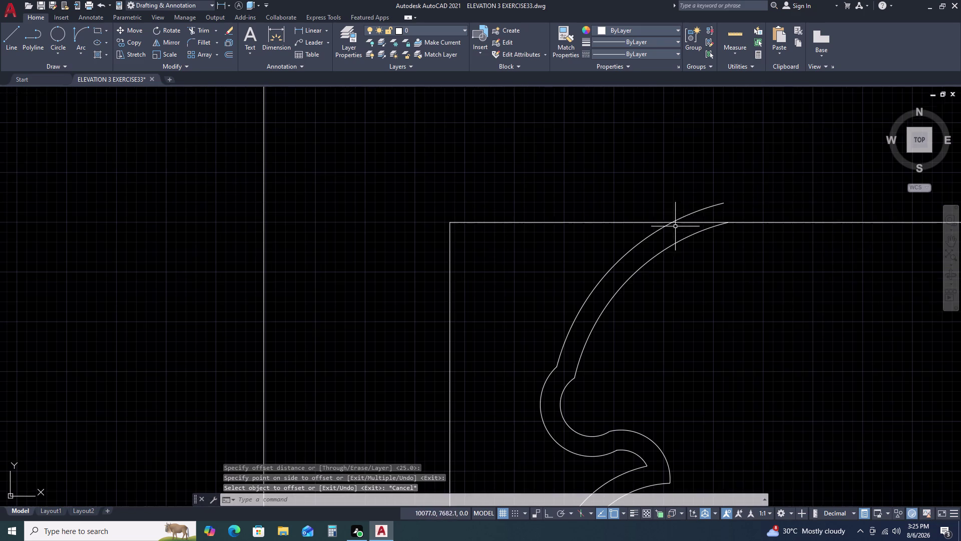
Start Trim (TR) to cut the curve ends overshooting the frame.
text(TR)
key(space)
double_click(707, 209)
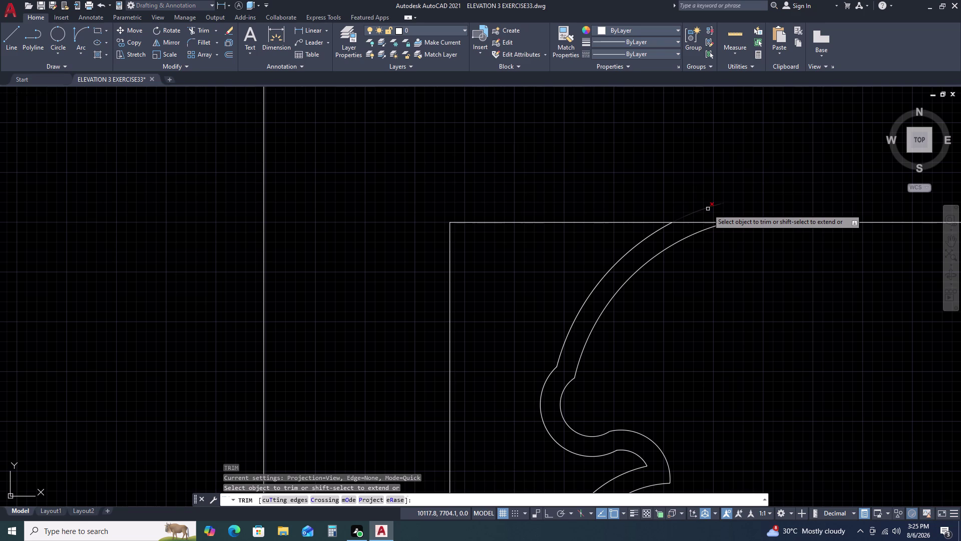
Cancel trimming and window-select the double cusp profile.
key(Escape)
scroll(down, 3)
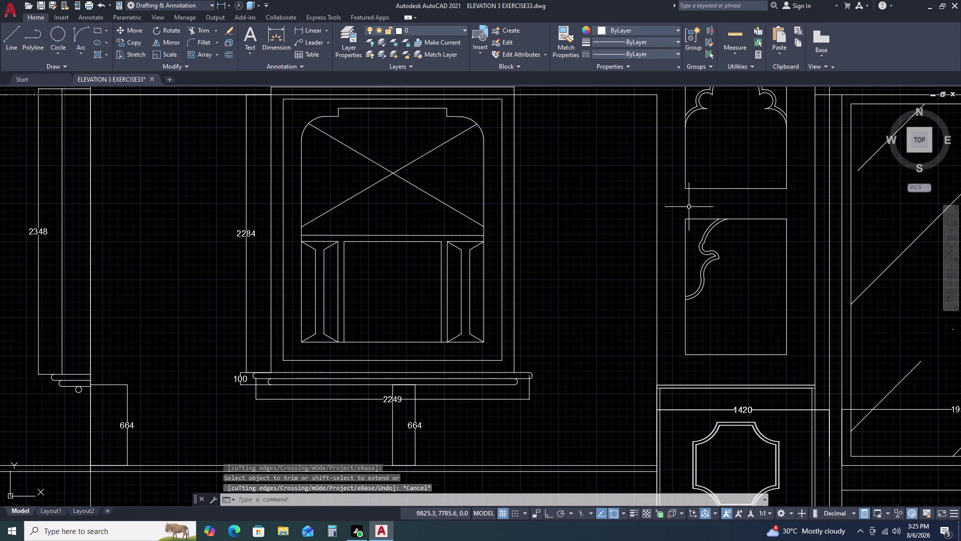
drag(674, 203, 676, 208)
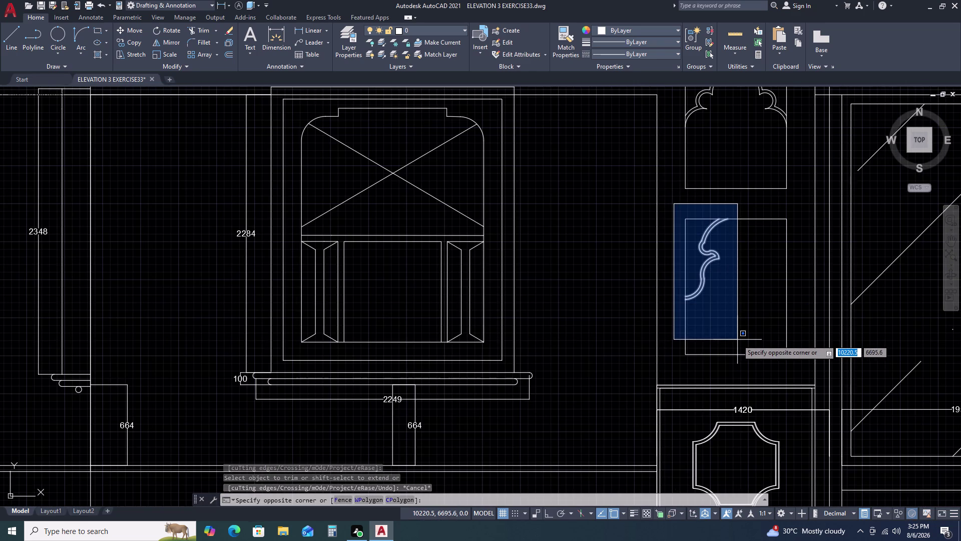
click(738, 339)
Mirror the profile about a vertical axis through the panel centre, keeping the original.
key(m)
key(i)
key(space)
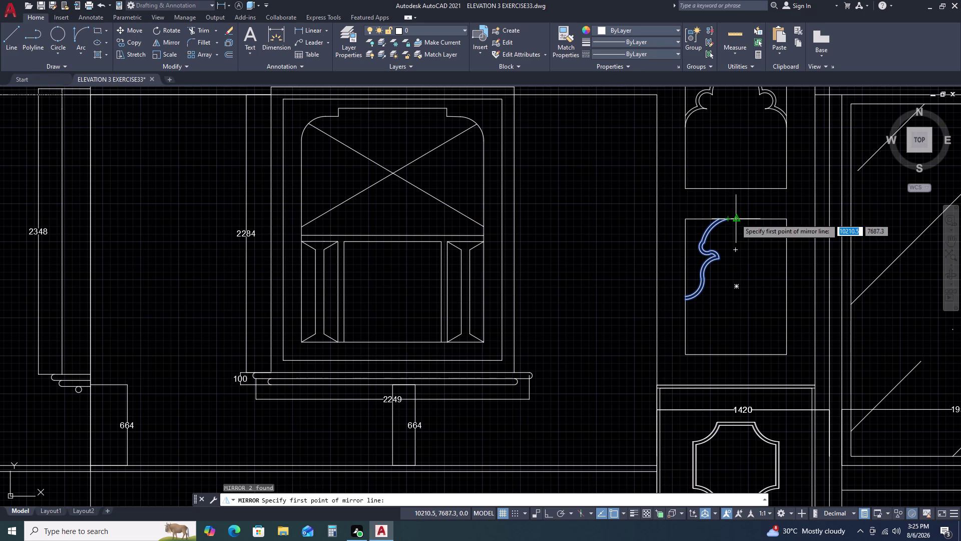
drag(736, 218, 736, 213)
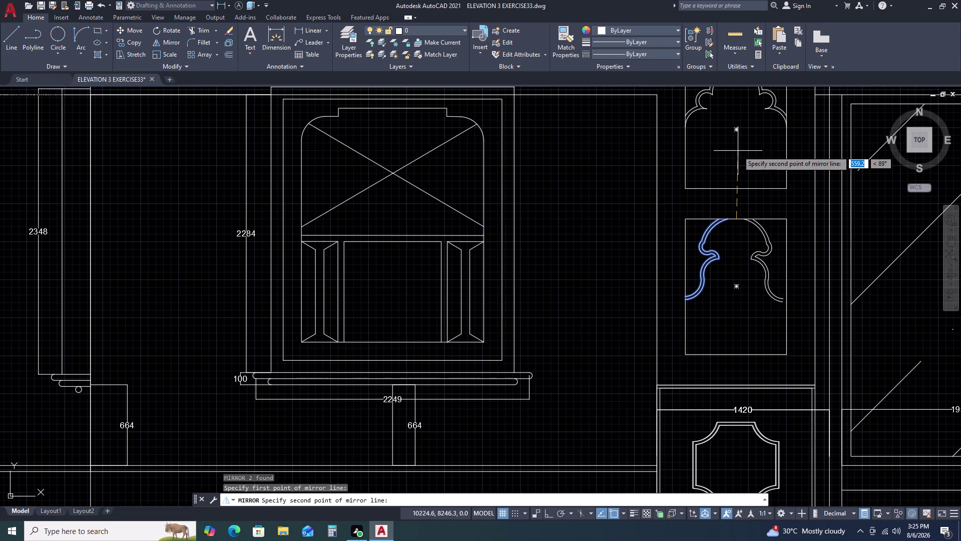
key(F8)
click(736, 152)
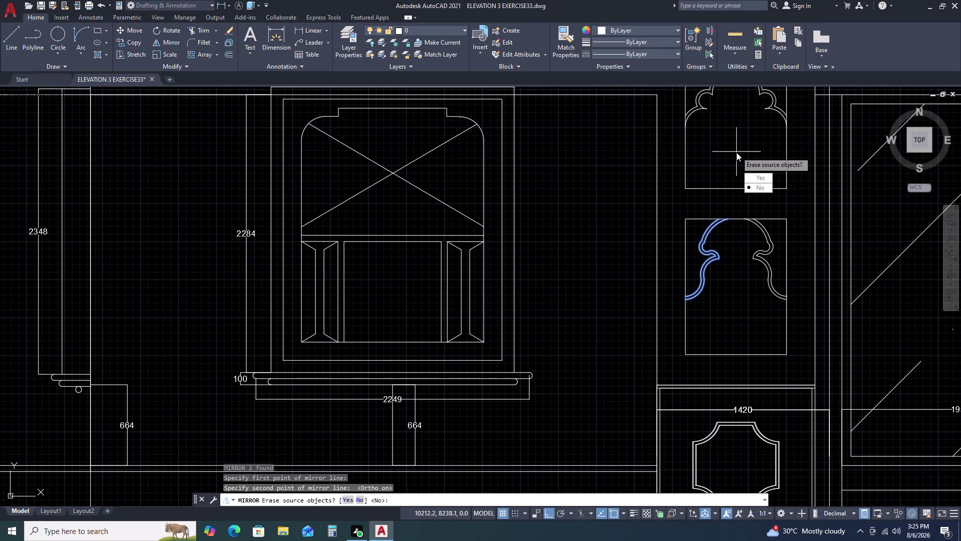
click(751, 188)
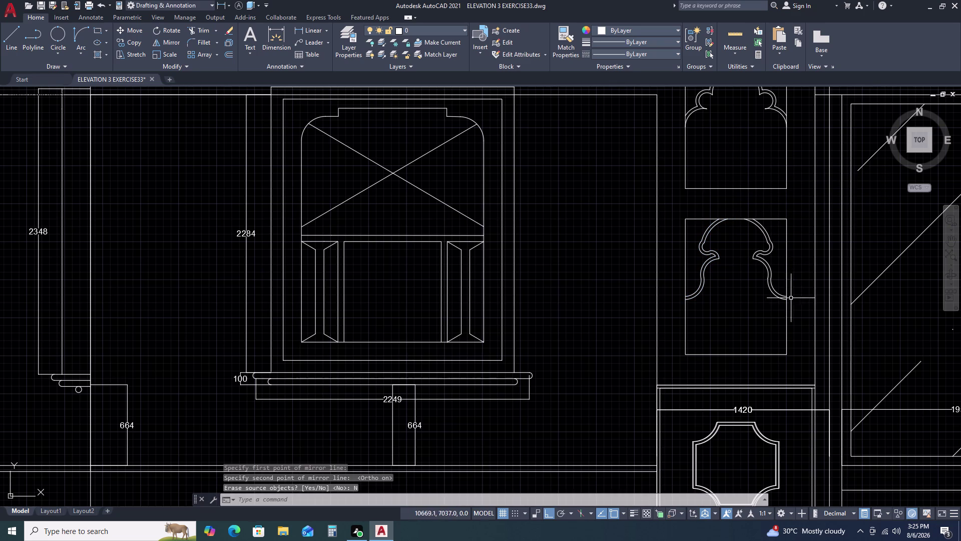
scroll(up, 3)
scroll(up, 3)
scroll(down, 3)
scroll(down, 3)
middle_drag(781, 259, 638, 279)
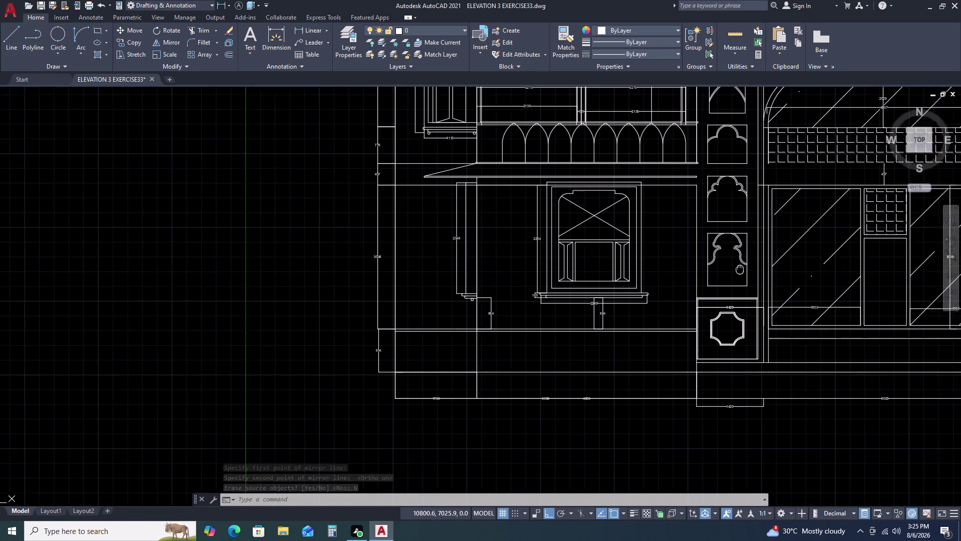
middle_drag(638, 279, 620, 279)
scroll(down, 3)
middle_drag(720, 278, 653, 280)
scroll(up, 3)
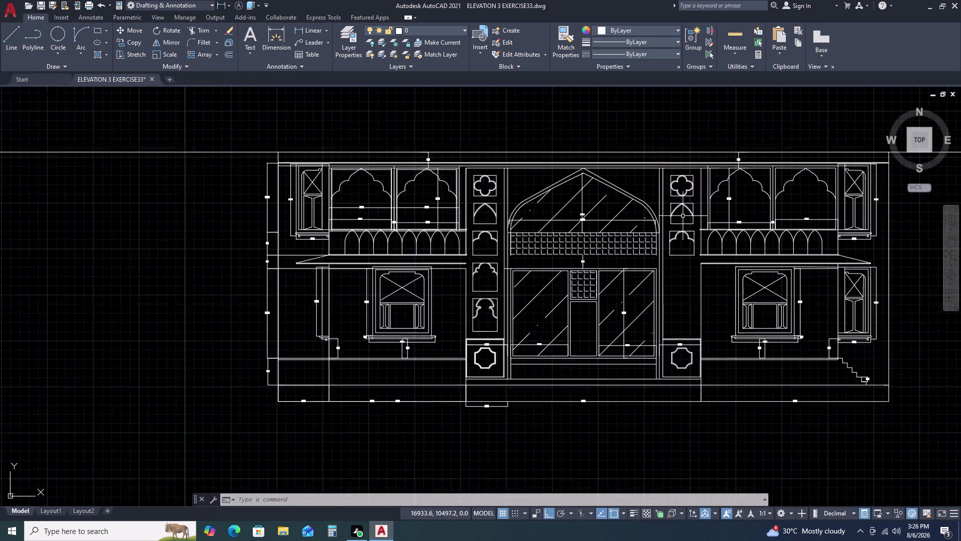
scroll(up, 3)
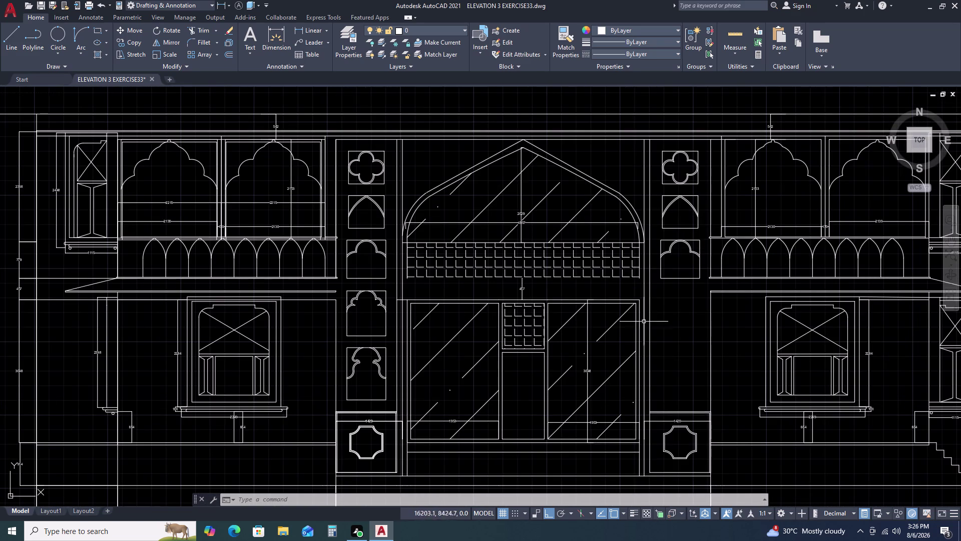
middle_drag(503, 323, 517, 242)
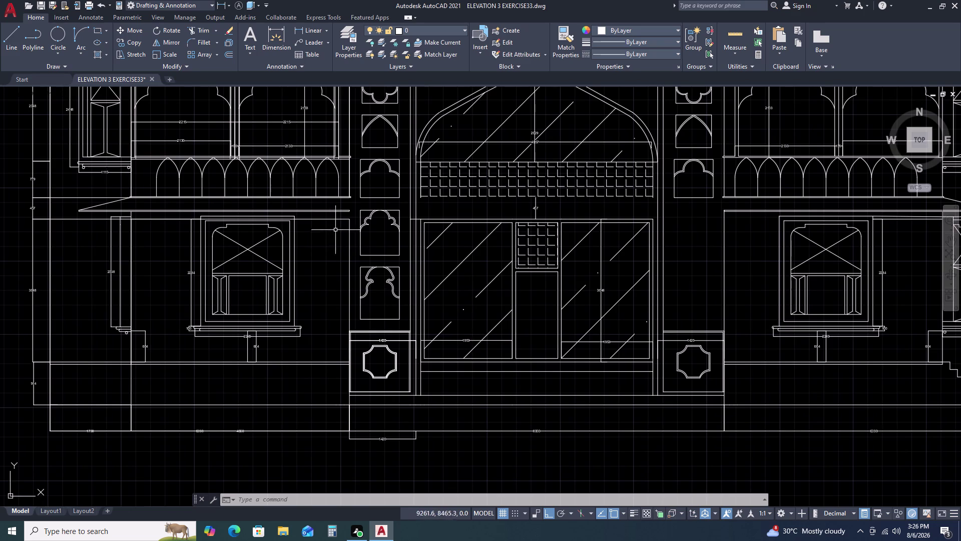
scroll(up, 3)
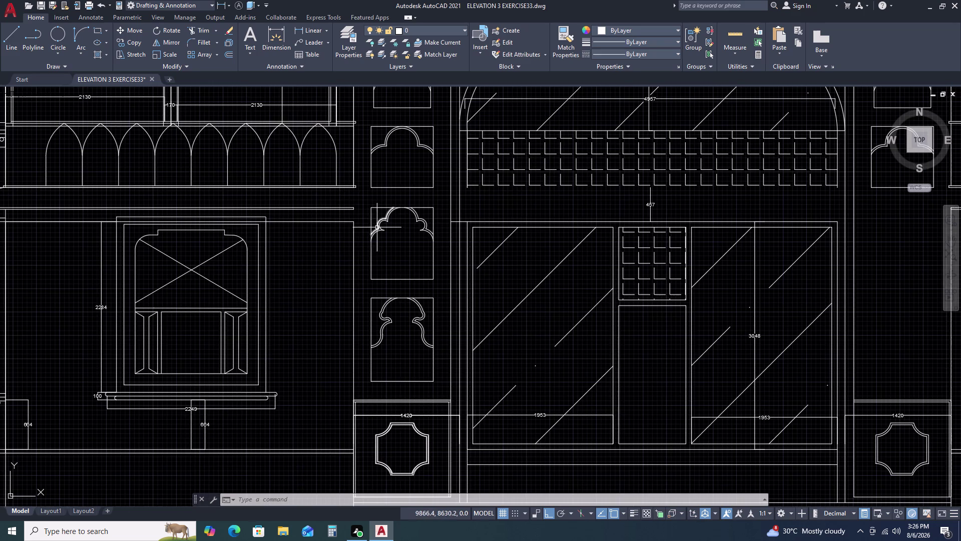
scroll(up, 3)
Try grip-stretching the canopy line ends toward the panel edge, then cancel and clear the selection.
double_click(354, 194)
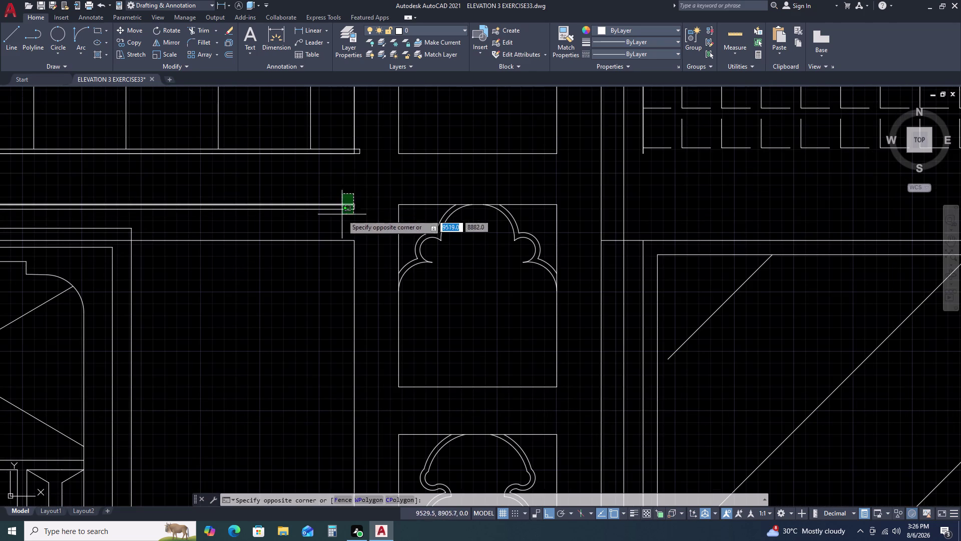
click(337, 224)
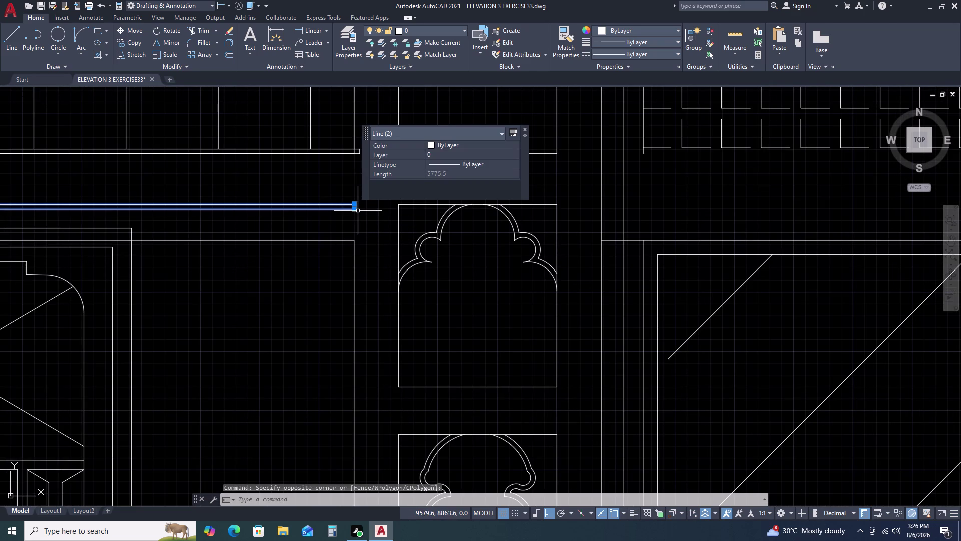
scroll(up, 3)
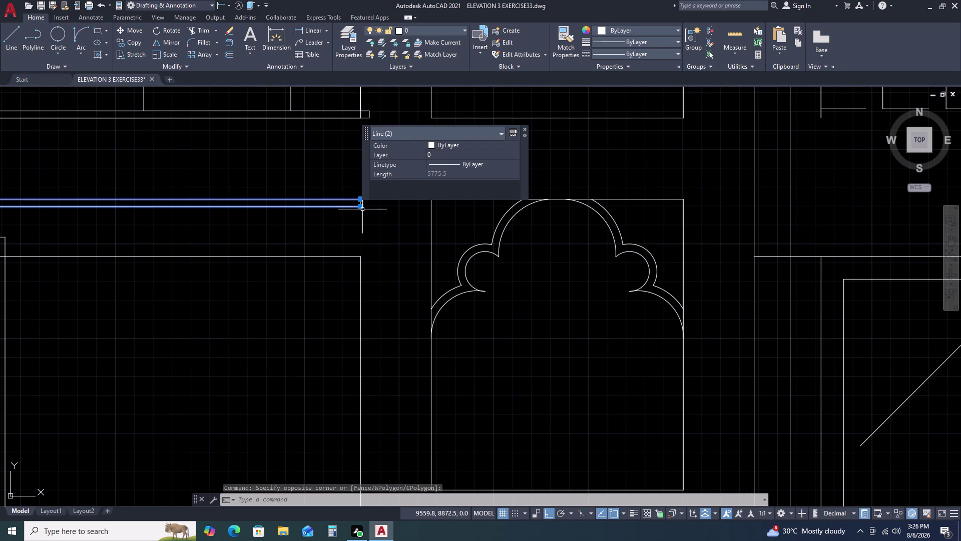
click(361, 208)
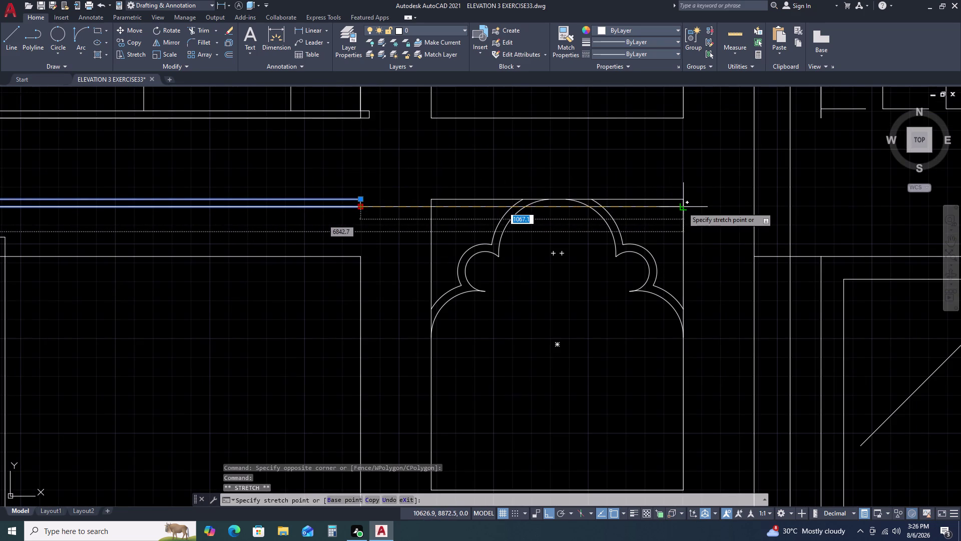
click(683, 207)
key(Escape)
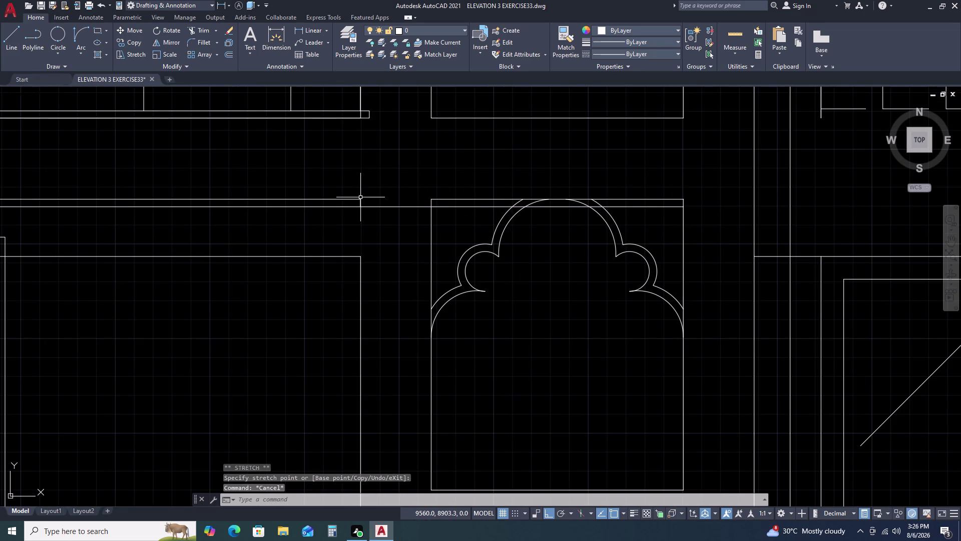
double_click(361, 197)
double_click(359, 201)
scroll(up, 3)
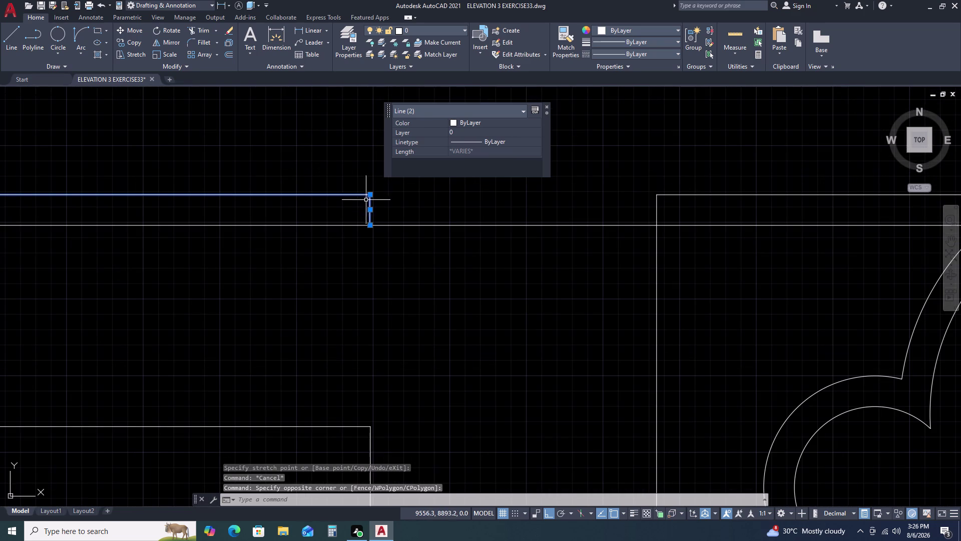
click(370, 196)
key(Escape)
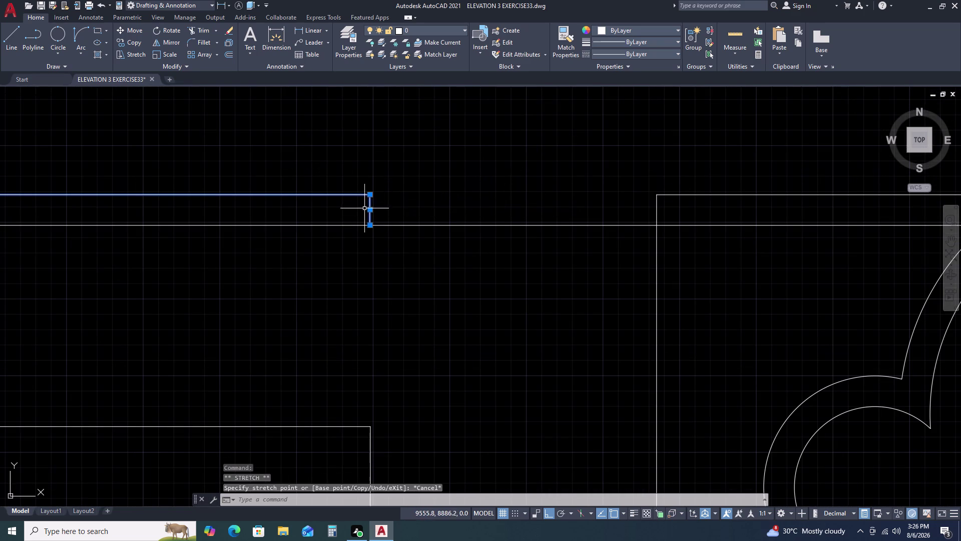
key(Escape)
Delete the short vertical stub line.
double_click(372, 211)
double_click(361, 213)
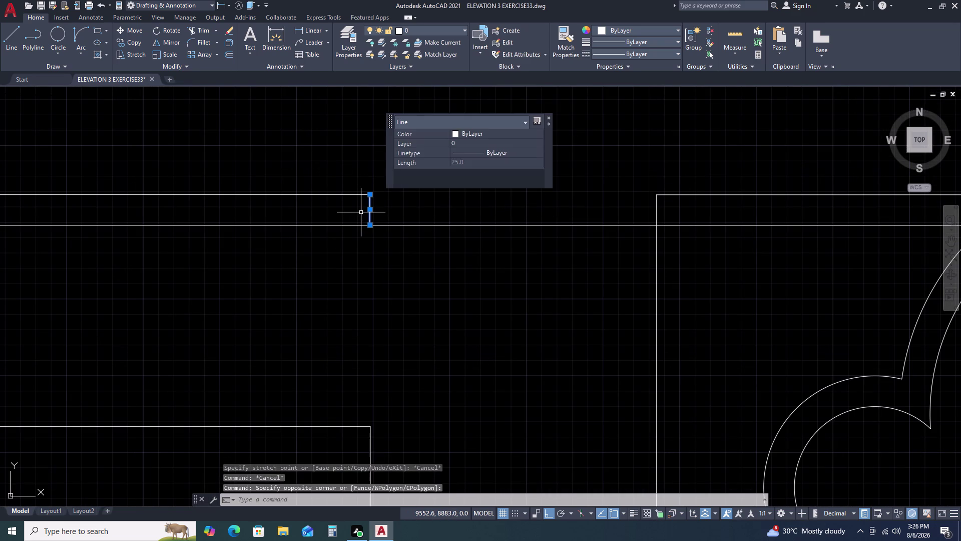
key(Delete)
Stretch the upper canopy line's endpoint out to the arch panel's edge.
triple_click(349, 195)
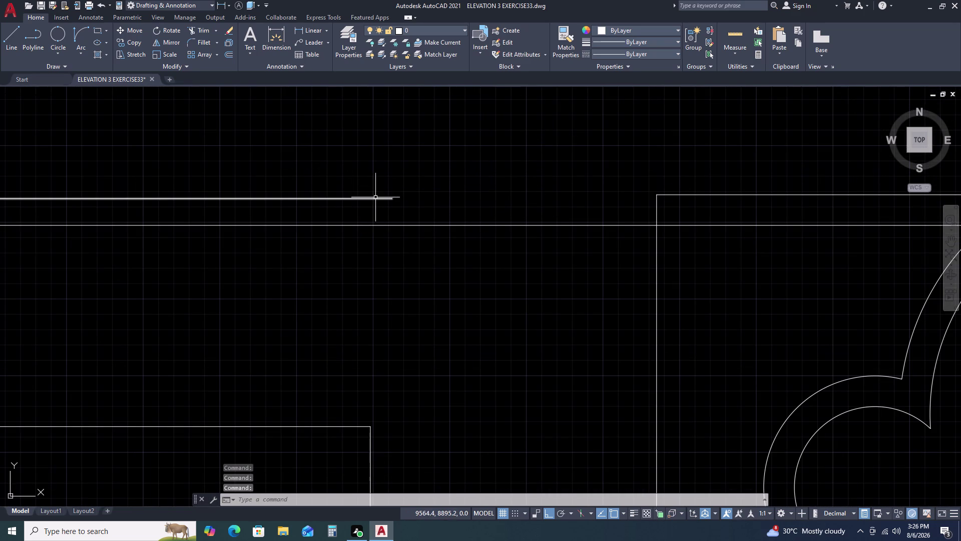
click(387, 199)
double_click(391, 199)
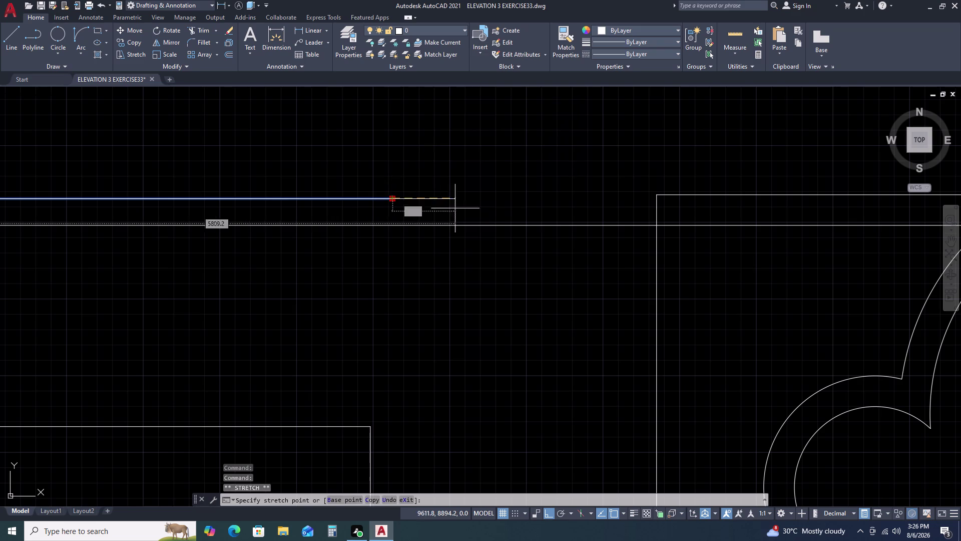
click(657, 195)
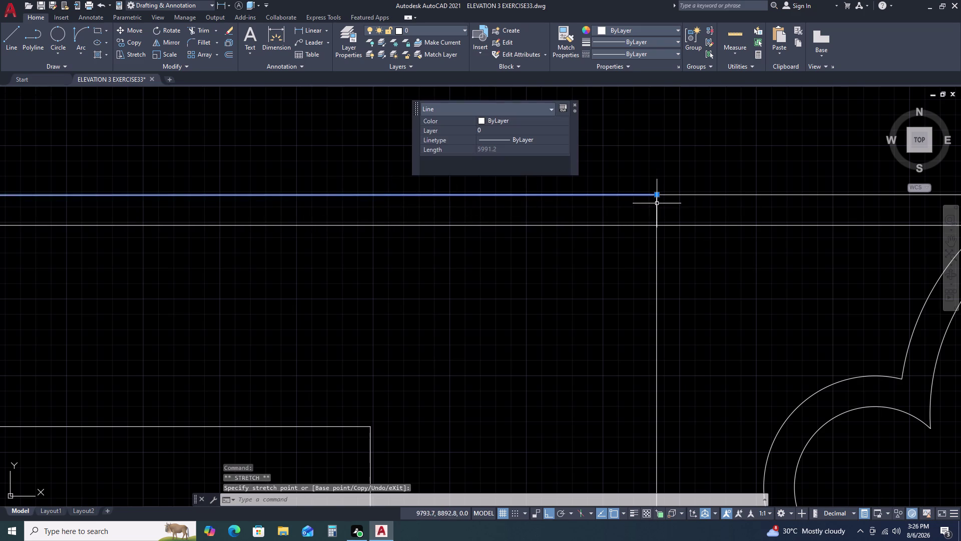
scroll(down, 3)
key(Escape)
Window-select the six-piece double-outline trefoil arch head for moving.
middle_drag(624, 258, 526, 256)
scroll(down, 3)
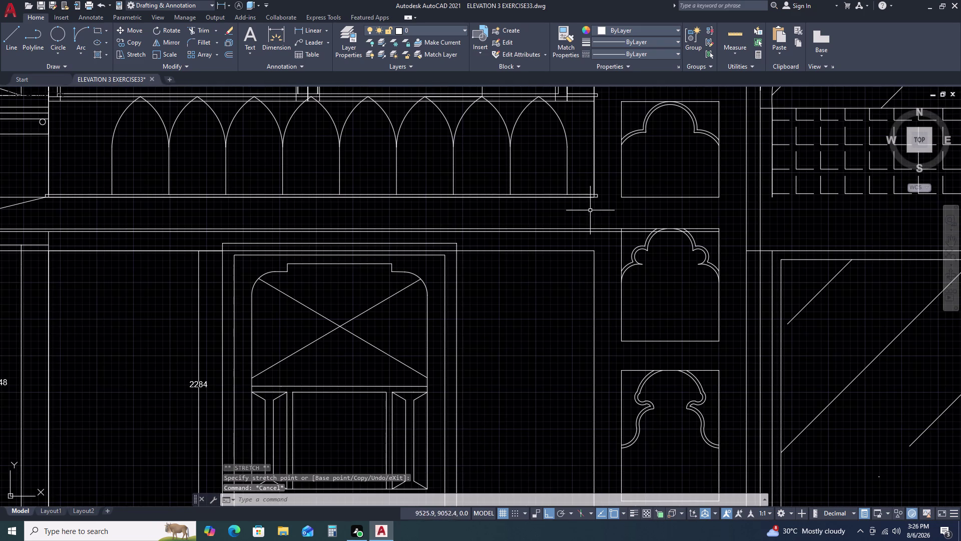
double_click(605, 210)
click(722, 314)
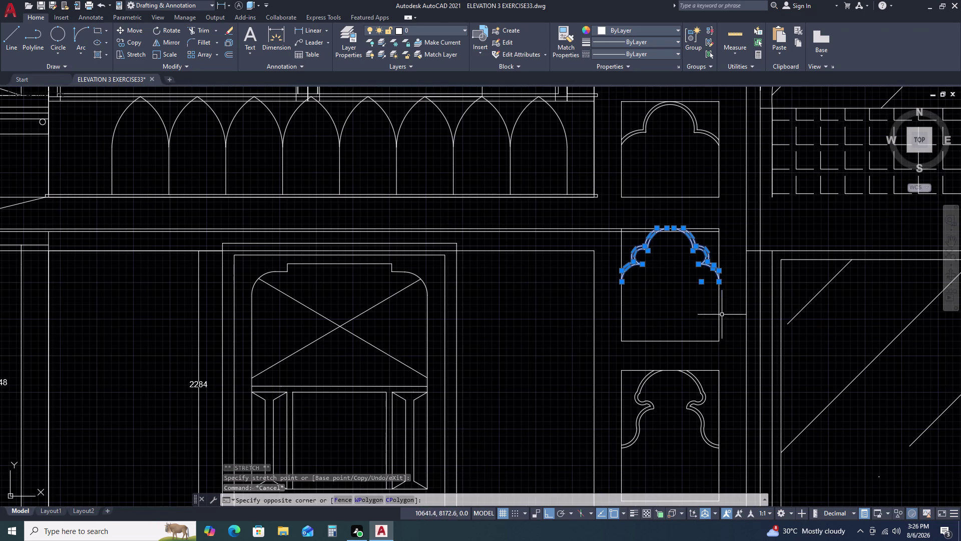
key(m)
key(space)
Move the trefoil arch head so its top sits on the canopy line.
scroll(up, 3)
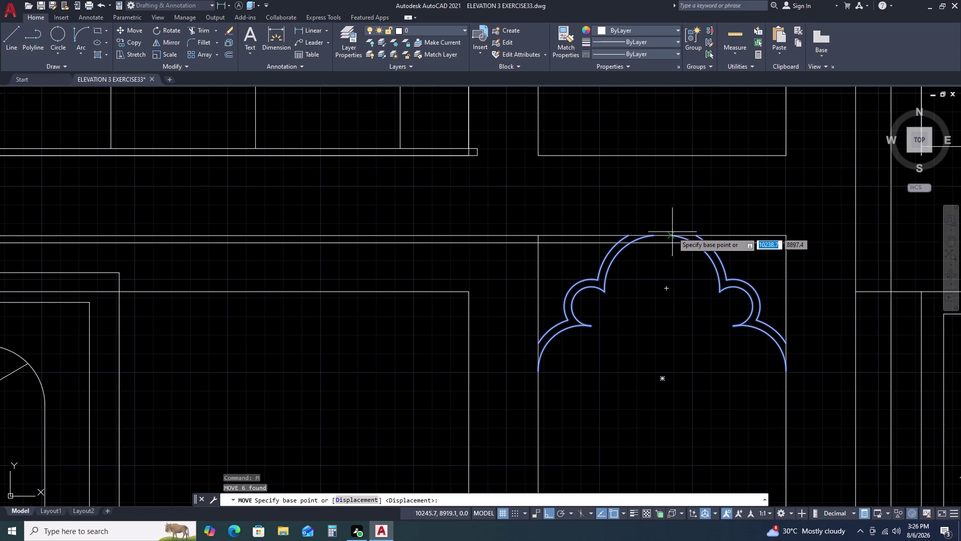
double_click(671, 233)
click(673, 241)
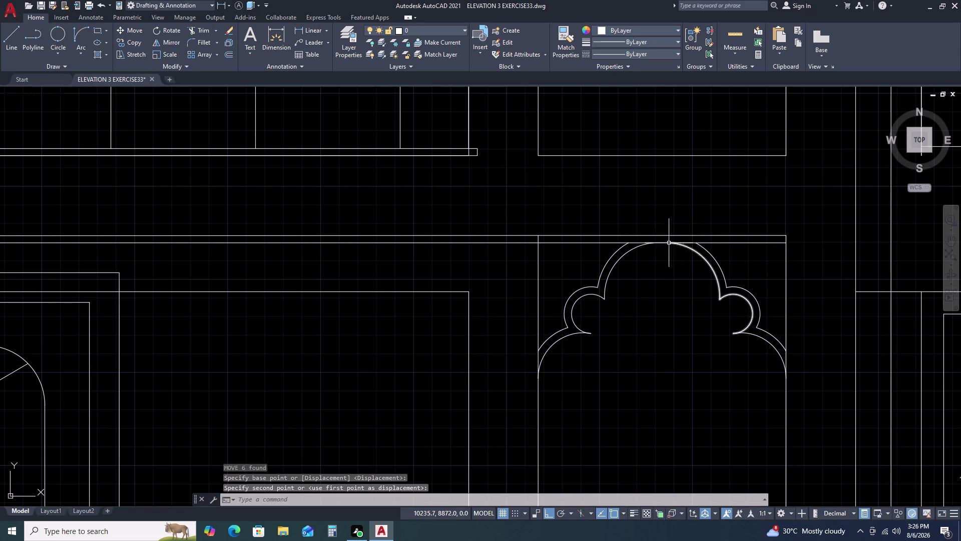
scroll(down, 3)
middle_drag(667, 274, 650, 266)
middle_drag(662, 268, 599, 252)
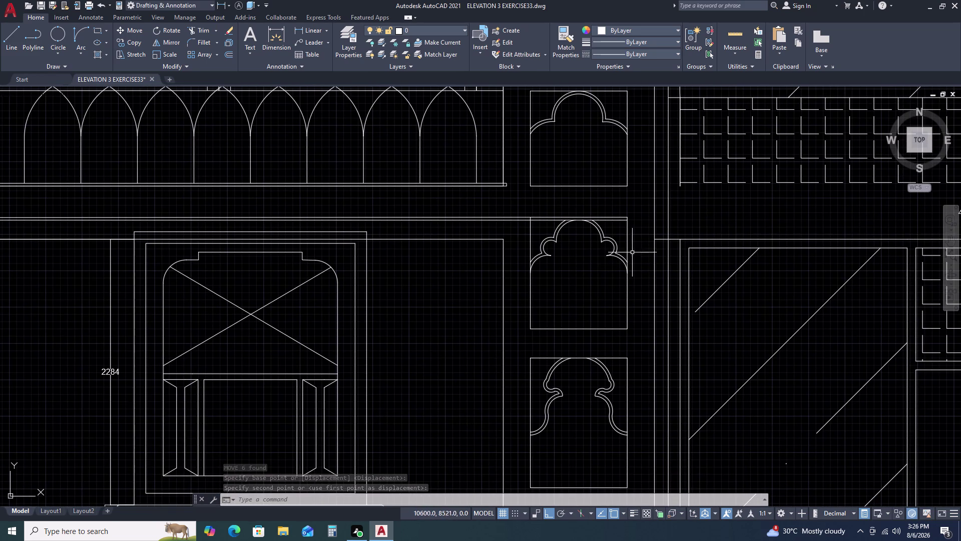
Start a line from the canopy line's end, then abandon it.
text(L)
key(space)
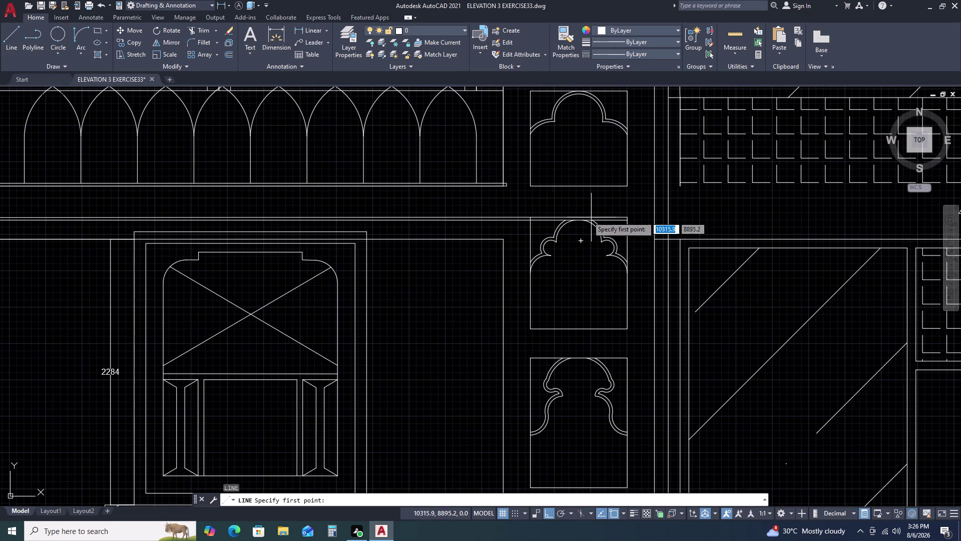
scroll(up, 3)
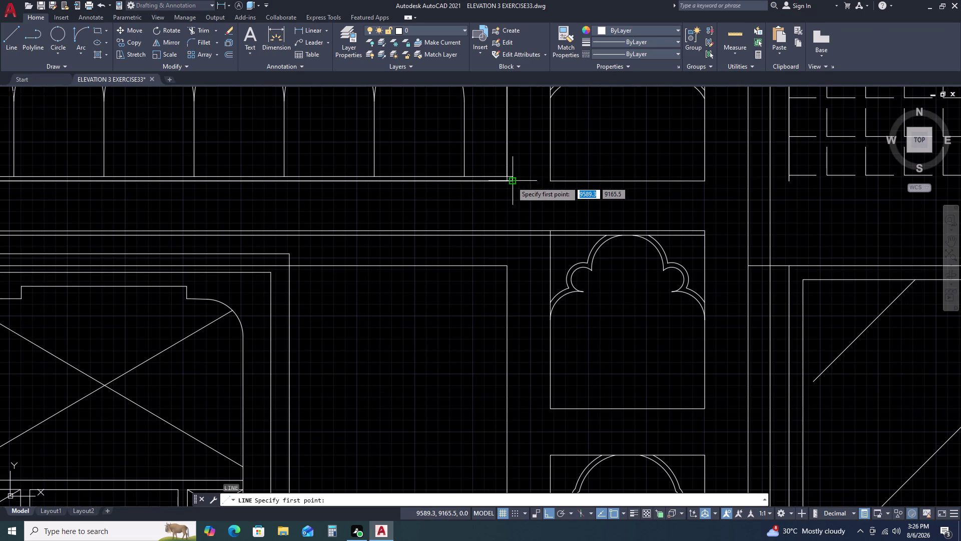
double_click(508, 184)
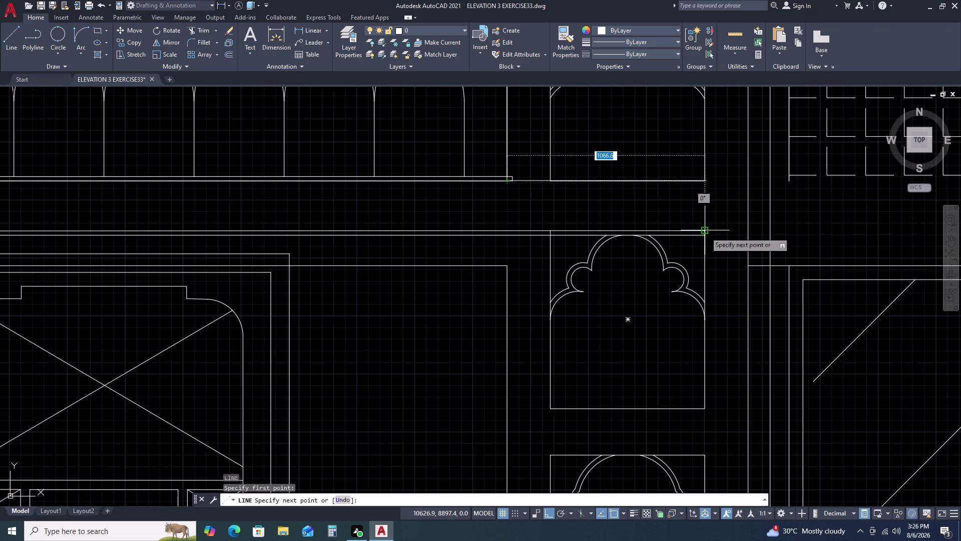
double_click(706, 231)
key(Escape)
scroll(down, 3)
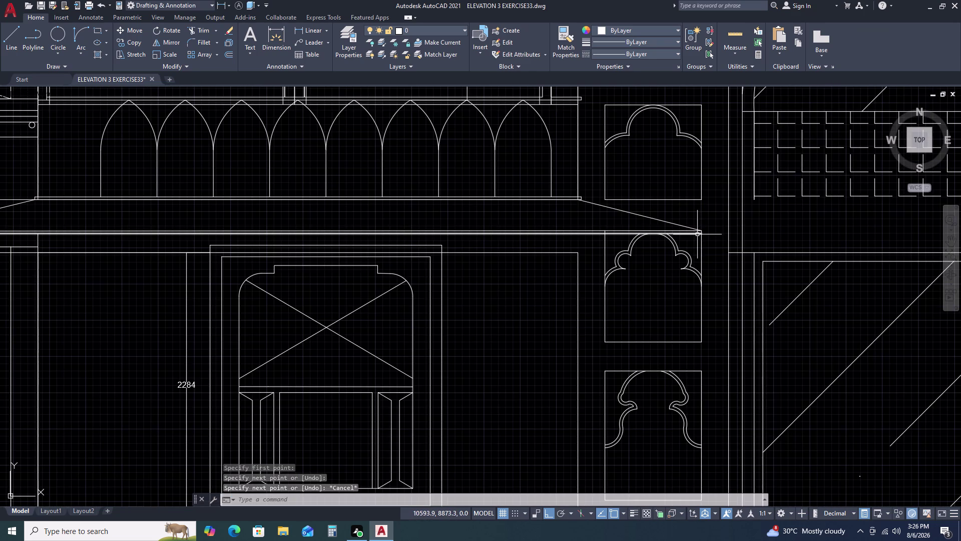
Draw a vertical segment and a connecting segment joining the canopy edge to the panel top.
key(l)
key(space)
scroll(up, 3)
double_click(717, 240)
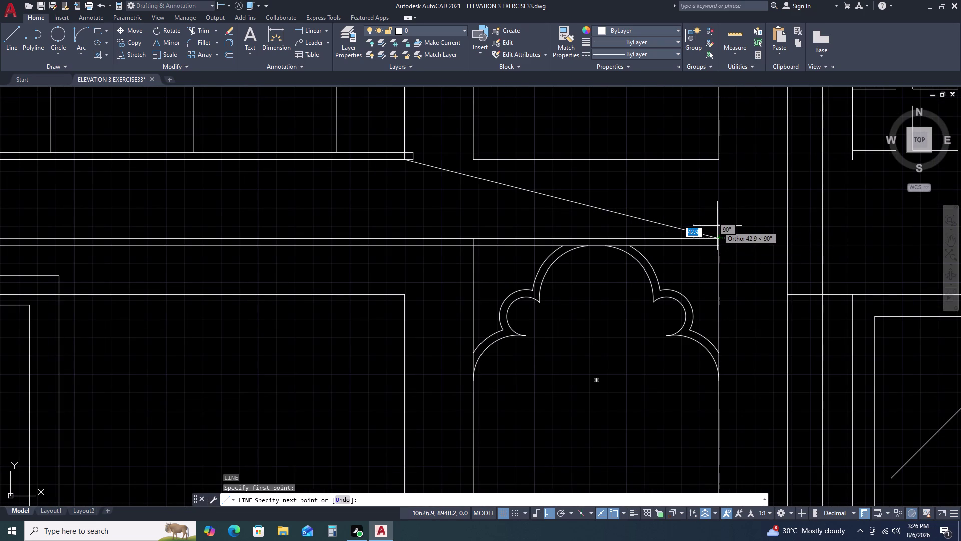
click(717, 226)
double_click(669, 227)
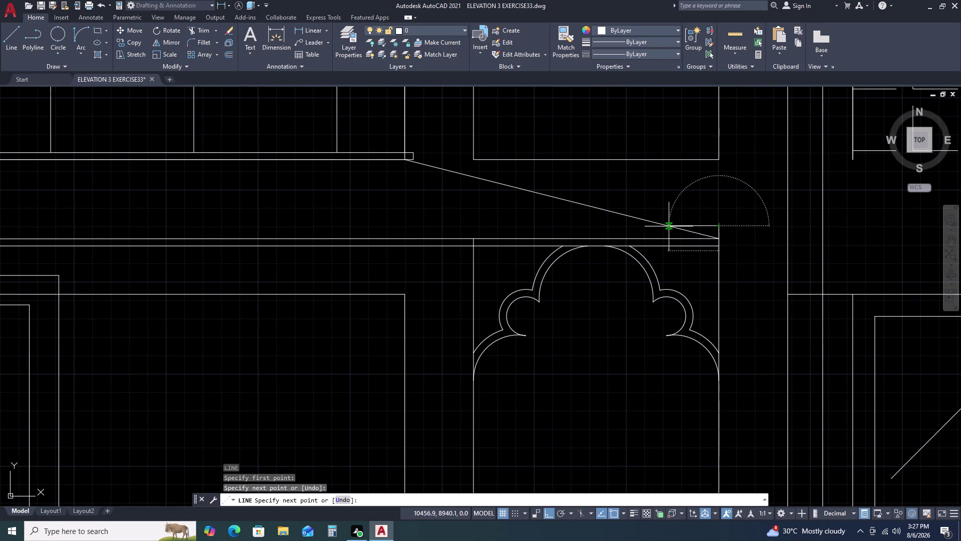
key(Escape)
scroll(down, 3)
scroll(down, 3)
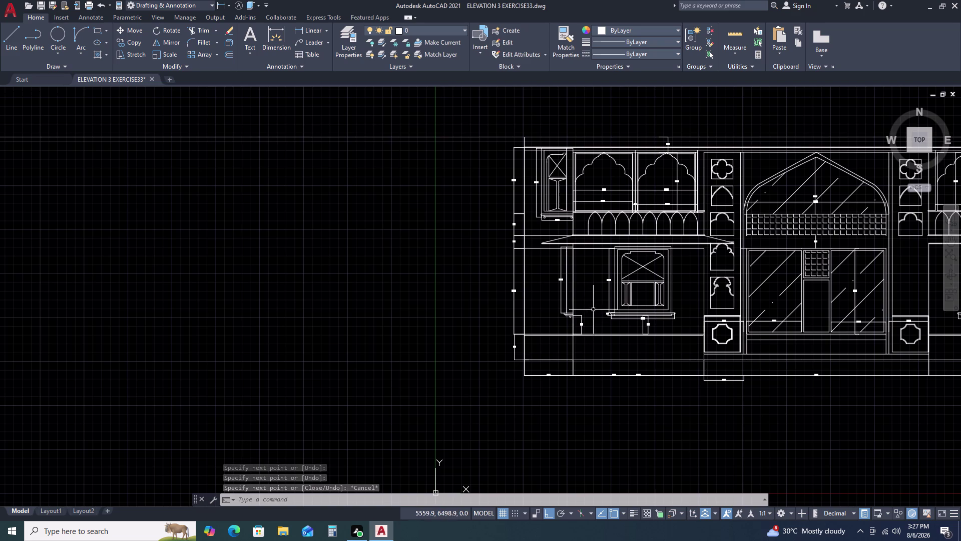
Delete a stray line above the canopy.
scroll(up, 3)
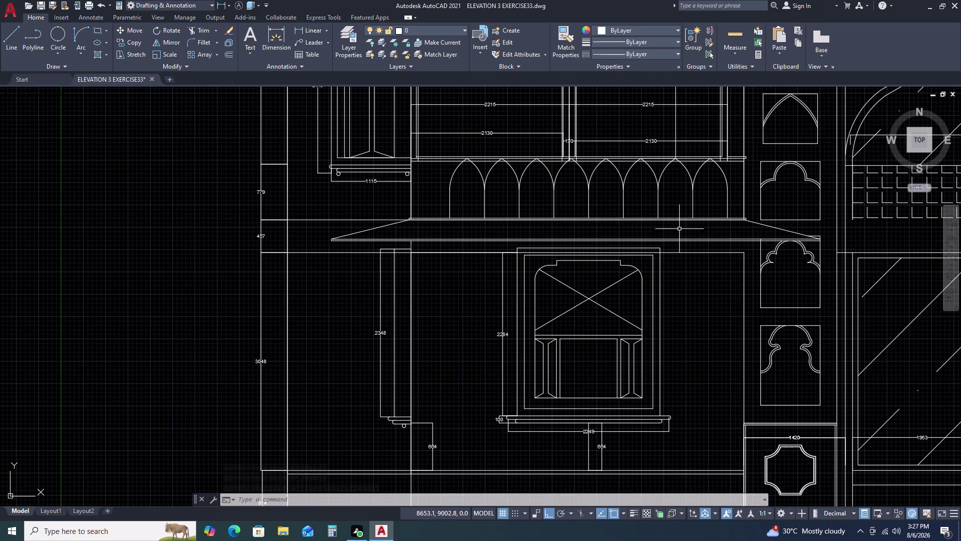
scroll(up, 3)
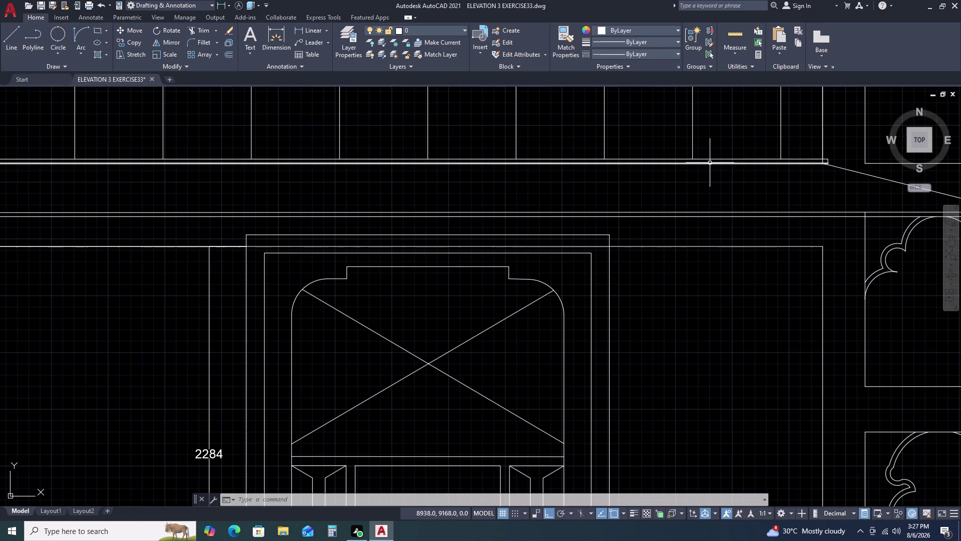
double_click(709, 163)
key(Delete)
scroll(down, 3)
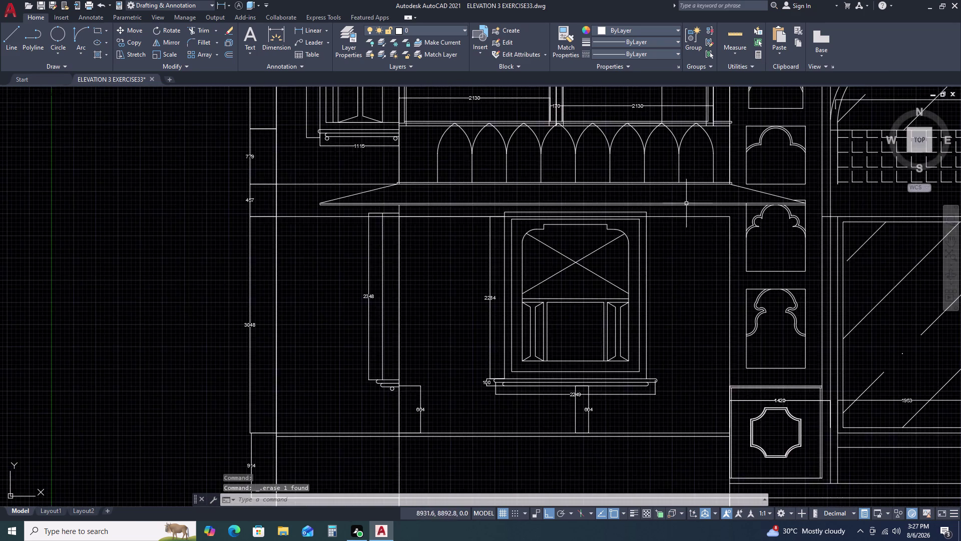
scroll(down, 3)
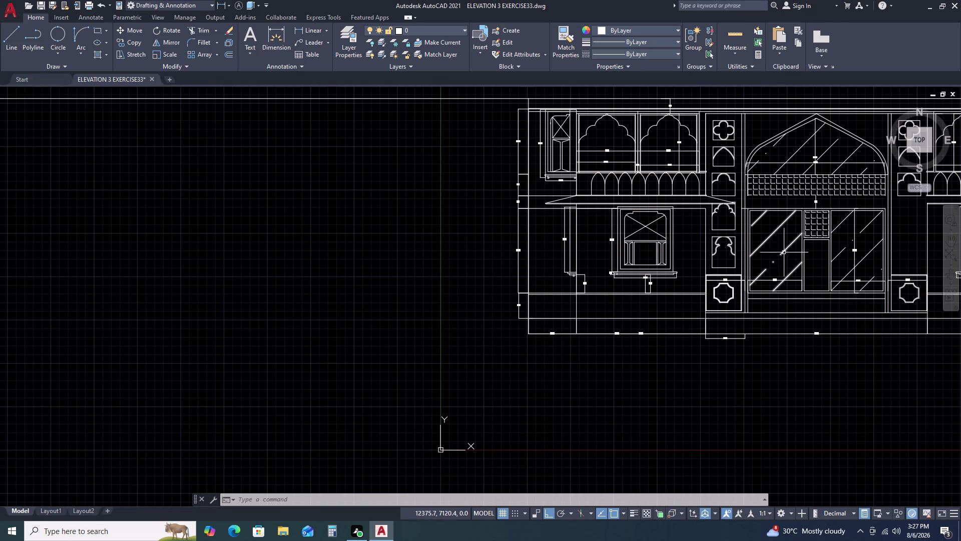
Delete another stray line near the canopy, then undo that deletion.
middle_click(802, 251)
middle_drag(620, 236, 617, 237)
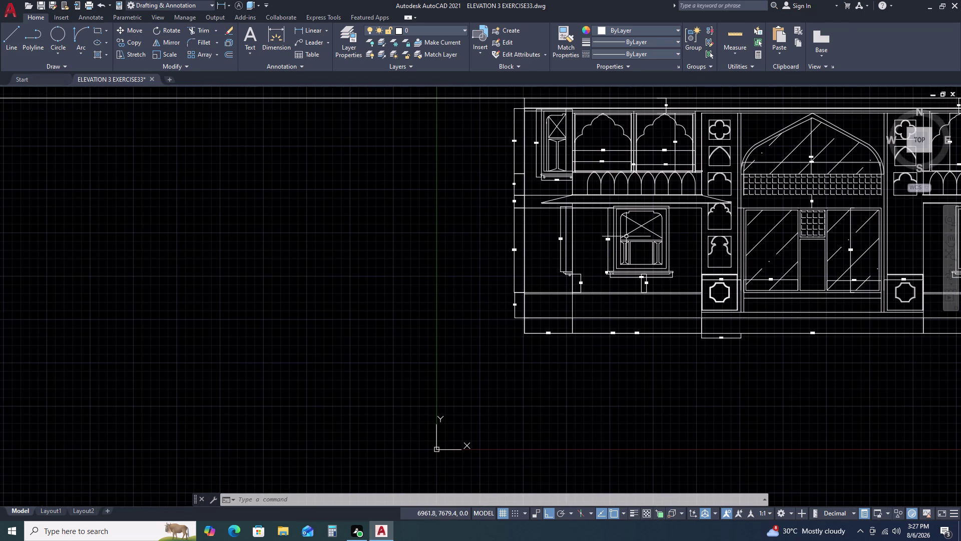
middle_drag(617, 236, 612, 237)
middle_click(604, 236)
middle_drag(797, 209, 634, 201)
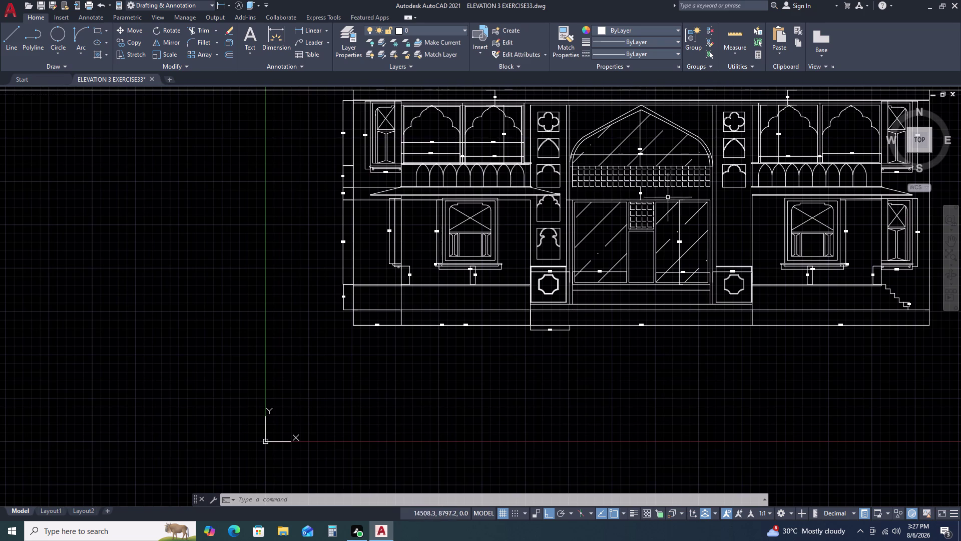
scroll(up, 3)
scroll(up, 3)
double_click(764, 173)
key(Delete)
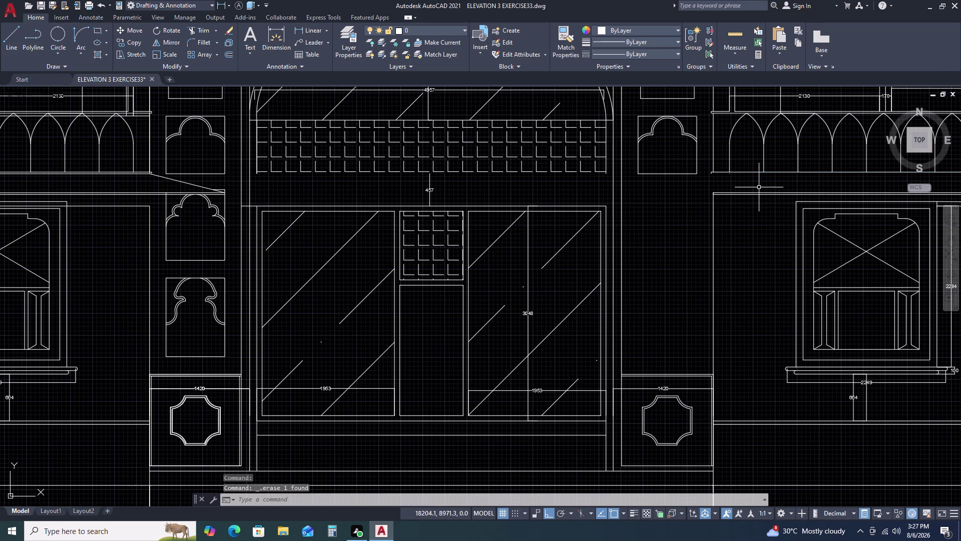
key(ctrl+z)
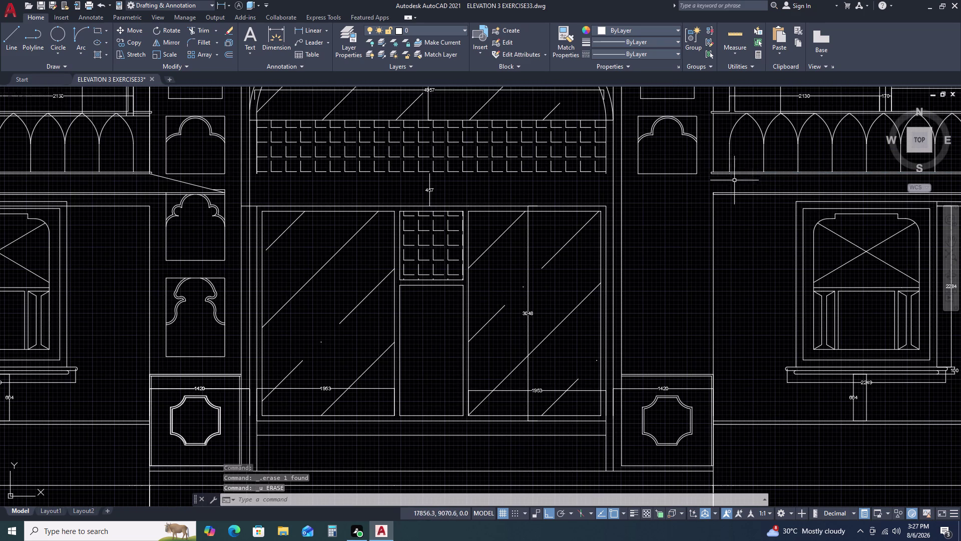
Delete the tiny 1.0-length leftover line.
scroll(up, 3)
scroll(up, 3)
click(749, 204)
double_click(799, 255)
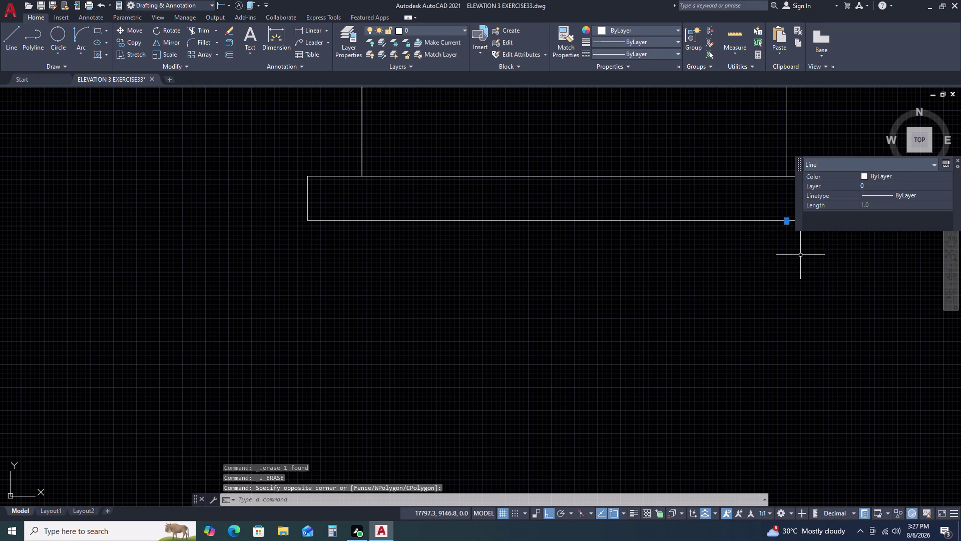
key(Delete)
scroll(down, 3)
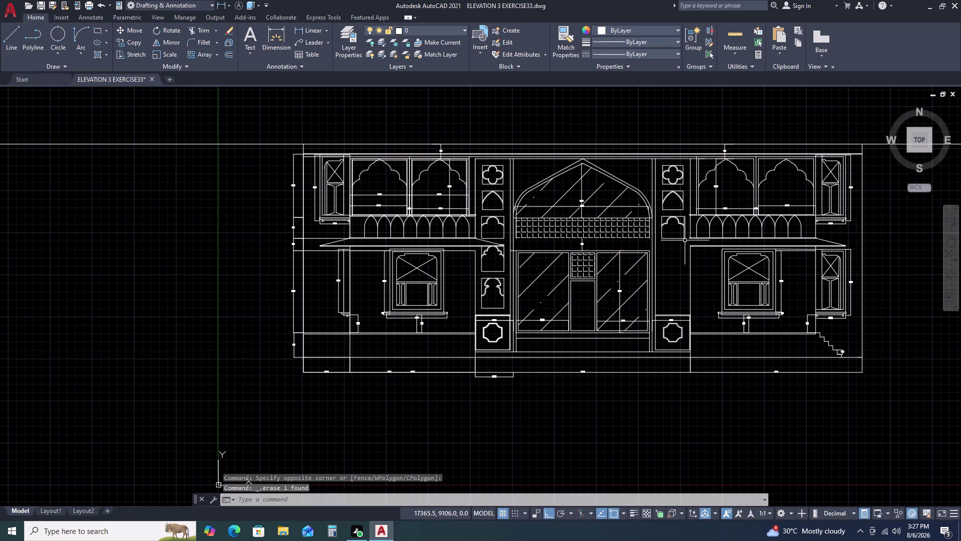
scroll(up, 3)
double_click(481, 246)
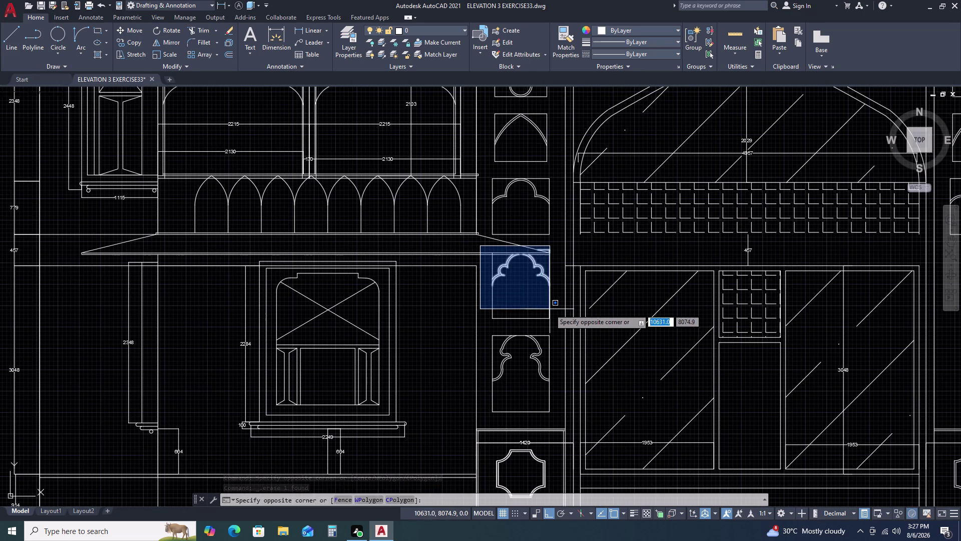
scroll(down, 3)
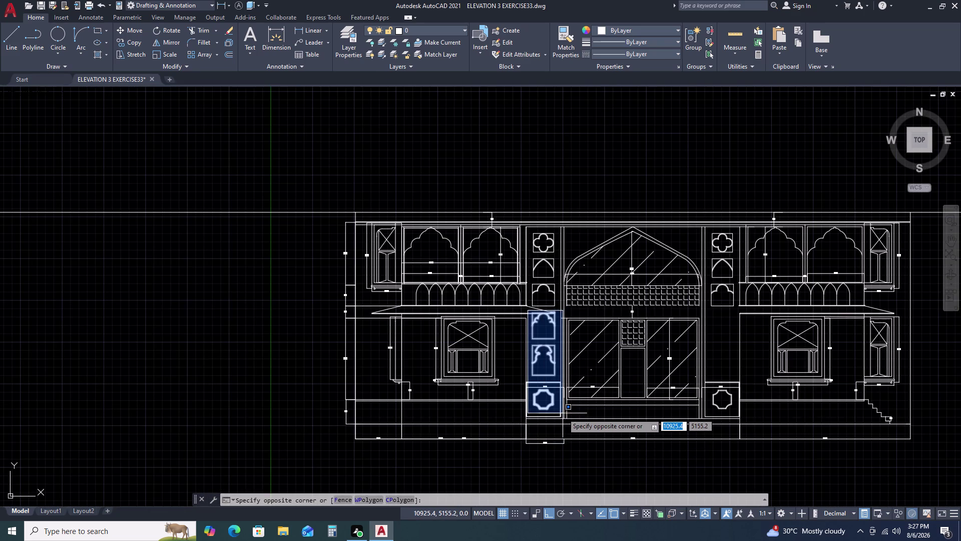
scroll(up, 3)
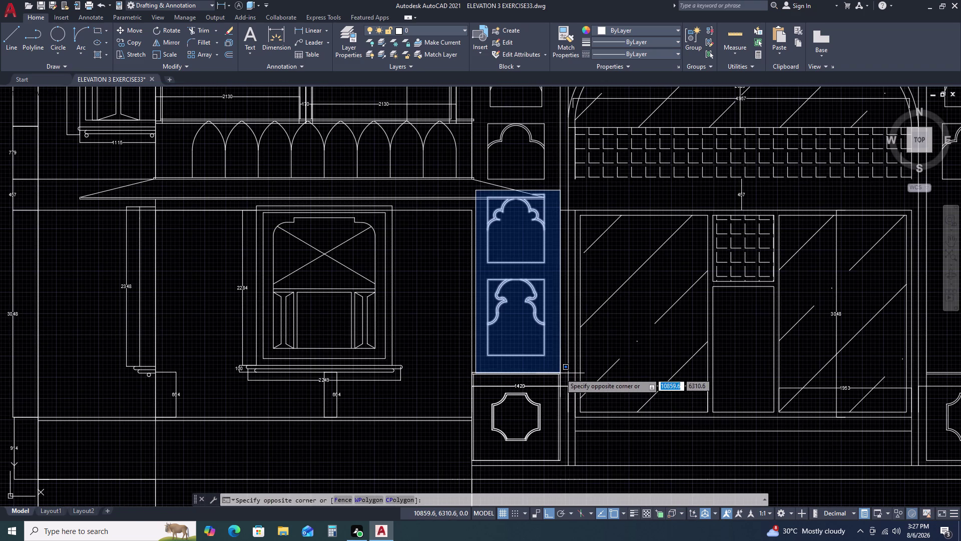
click(560, 373)
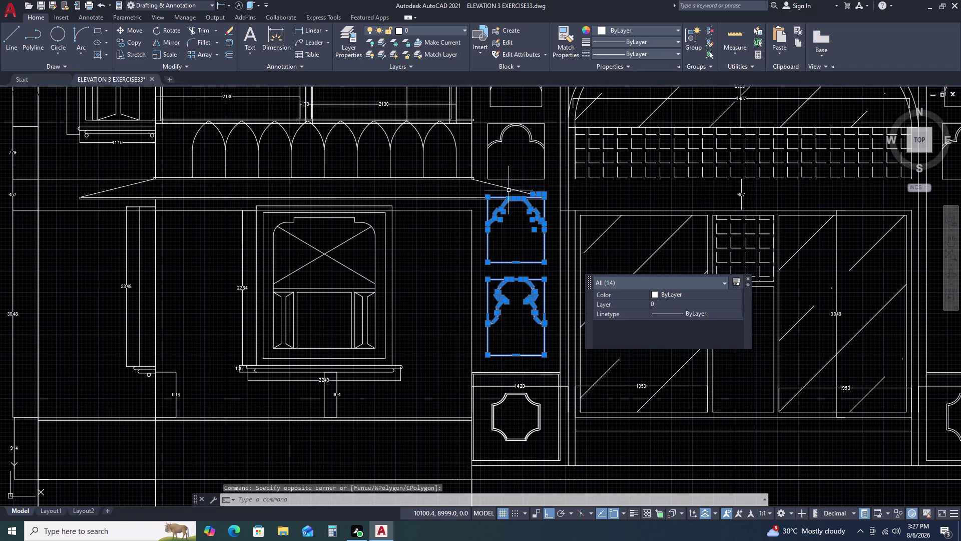
double_click(510, 189)
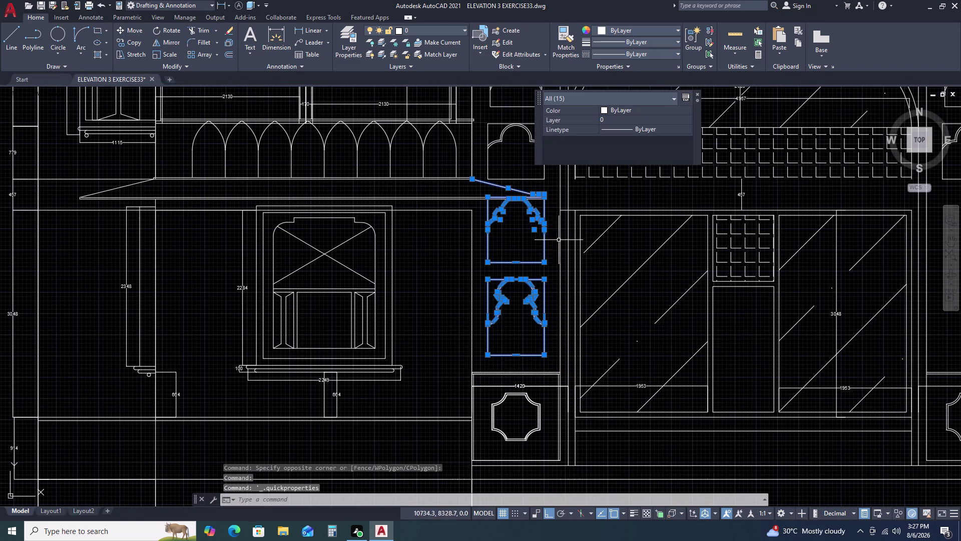
text(MI)
key(space)
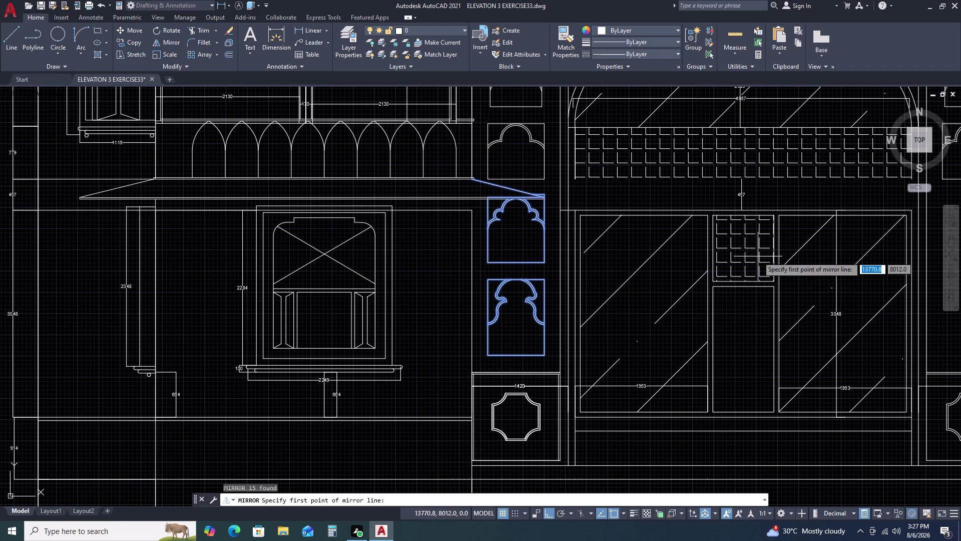
scroll(down, 3)
scroll(up, 3)
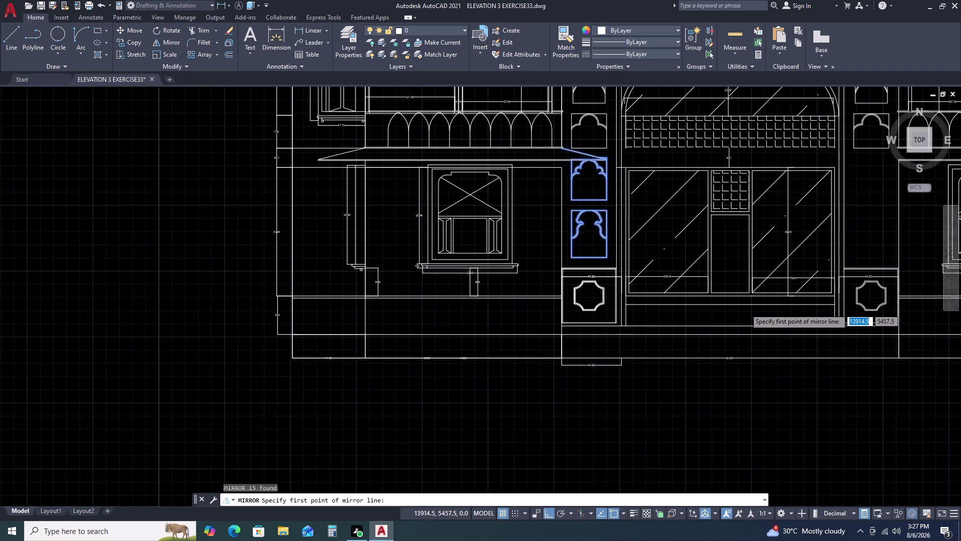
double_click(722, 302)
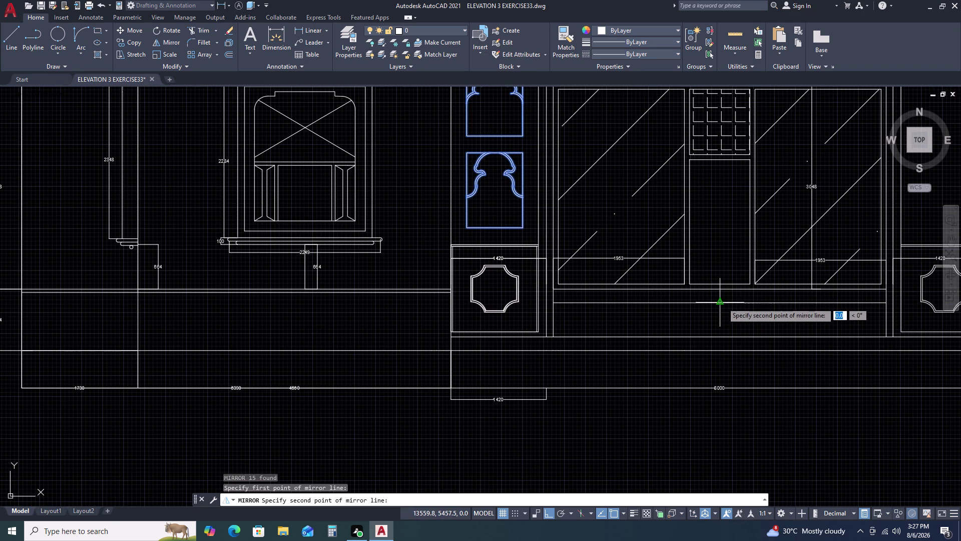
scroll(down, 3)
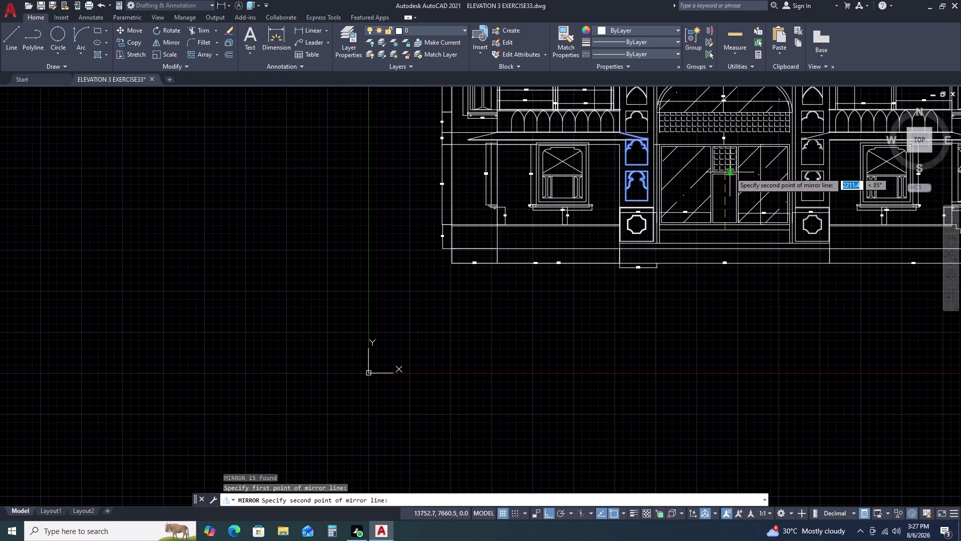
click(731, 142)
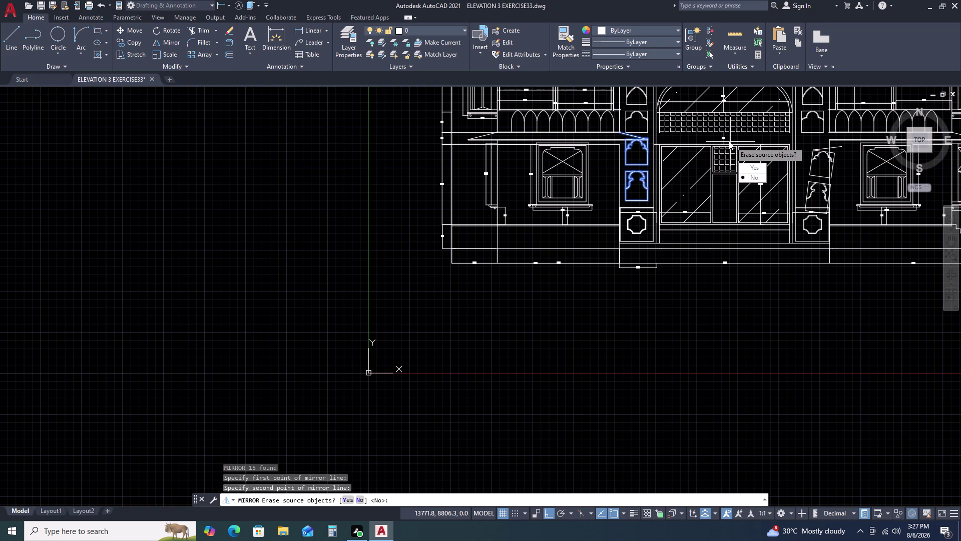
key(Escape)
scroll(up, 3)
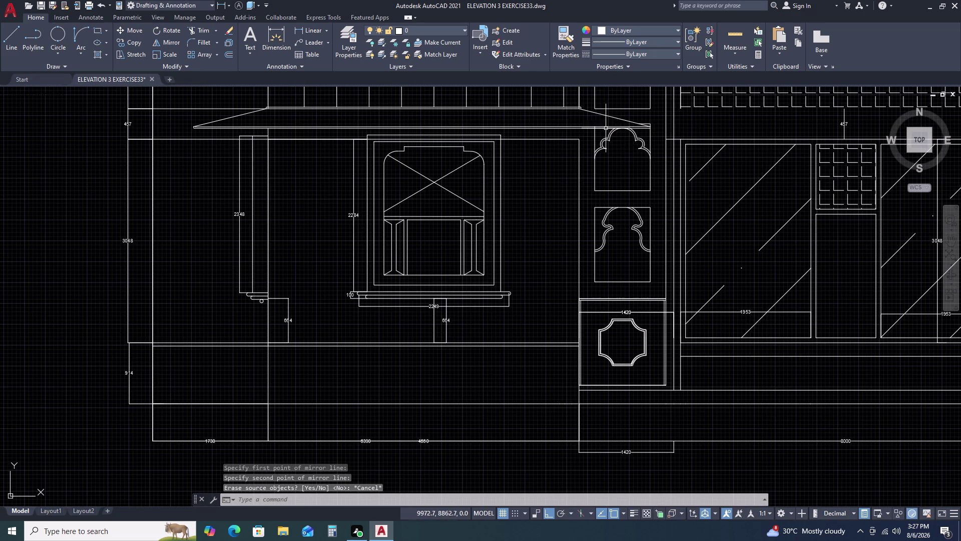
click(583, 118)
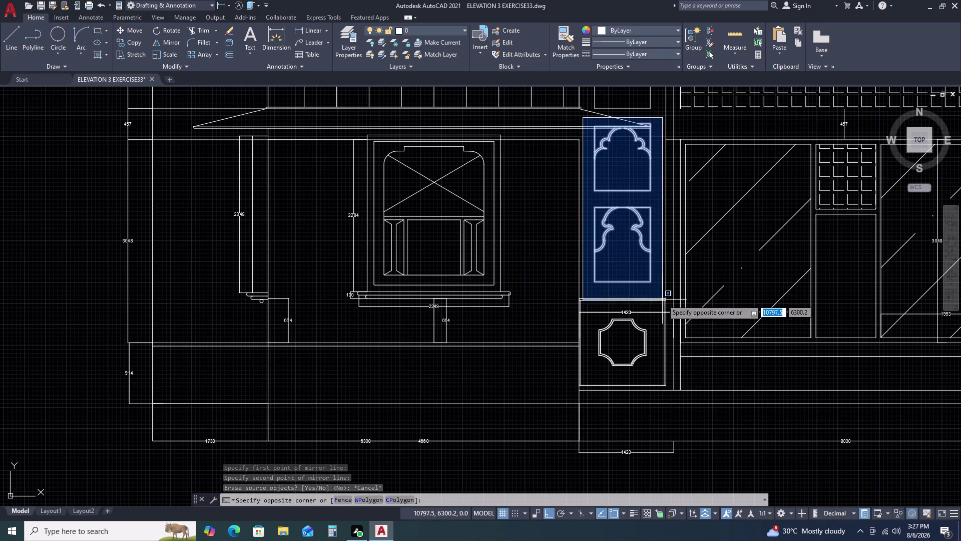
Select both cusped arch panels and the canopy edge line, then start MIRROR (MI).
double_click(663, 295)
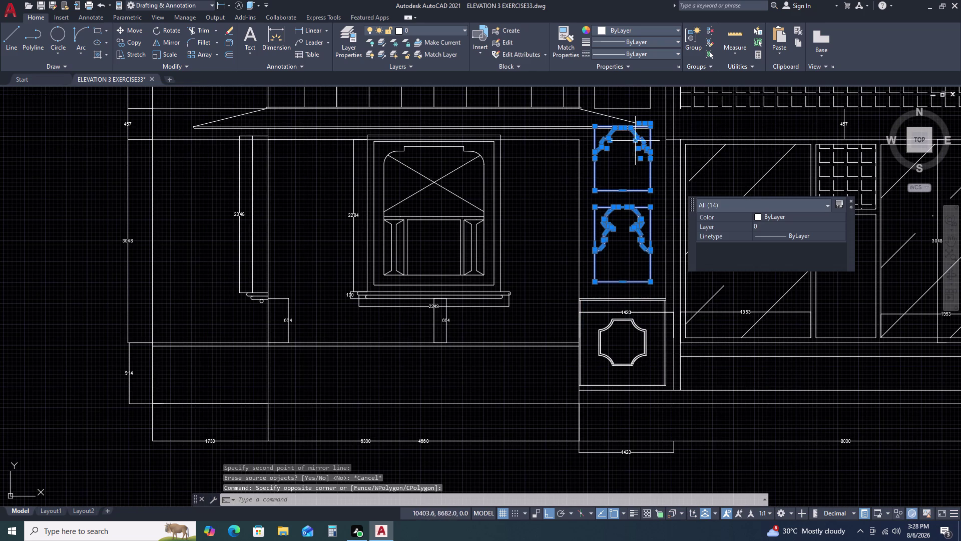
double_click(625, 118)
double_click(613, 120)
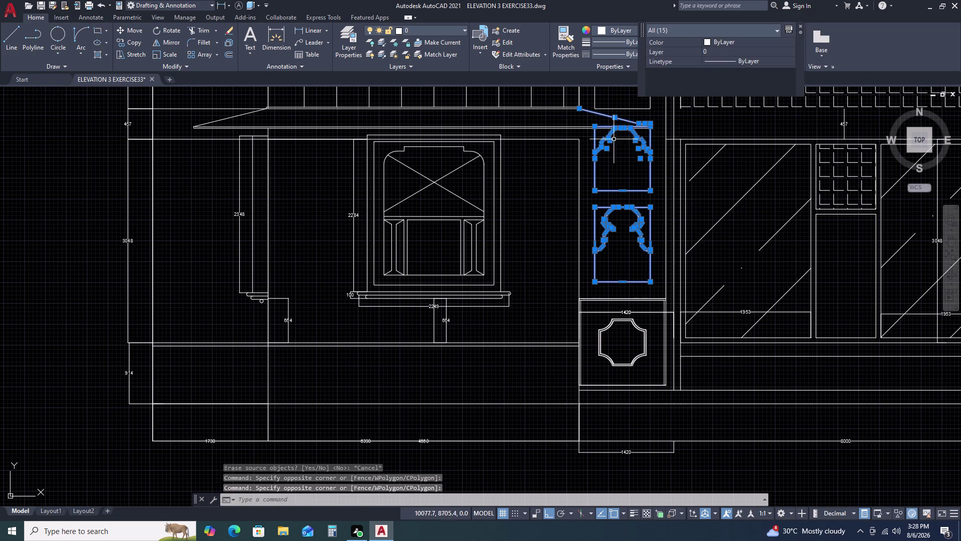
text(MI)
key(space)
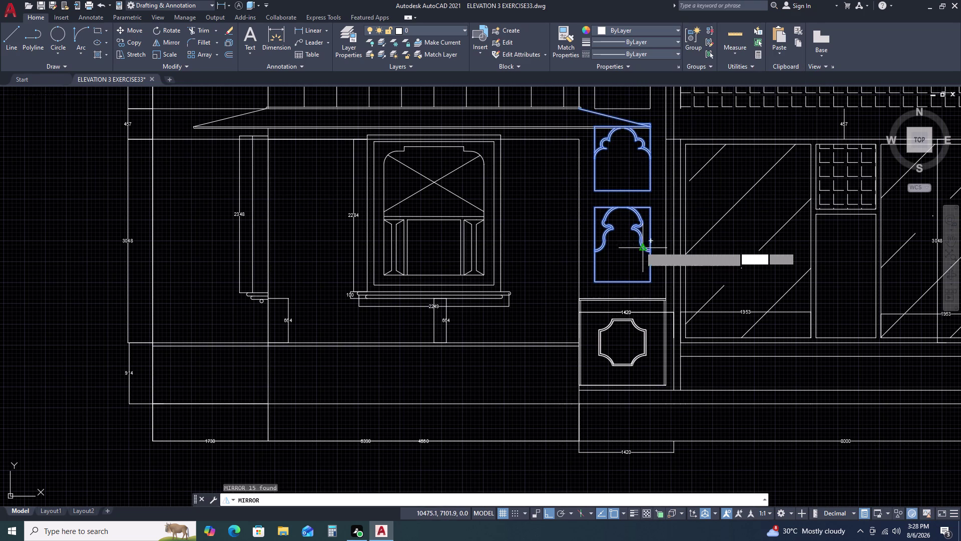
Mirror the selection across a vertical axis through the door centre, keeping the originals.
scroll(down, 3)
middle_drag(798, 360, 685, 359)
scroll(up, 3)
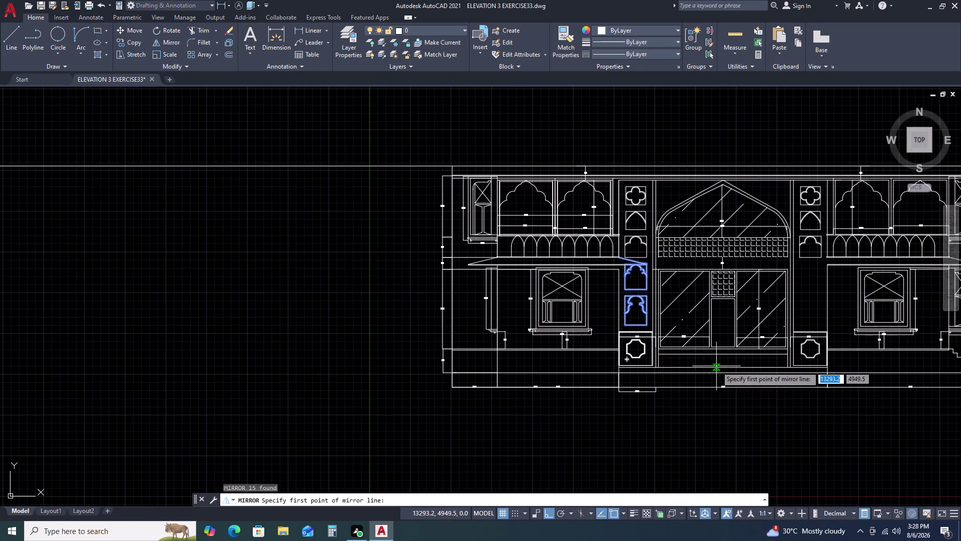
click(733, 336)
middle_drag(729, 253, 687, 279)
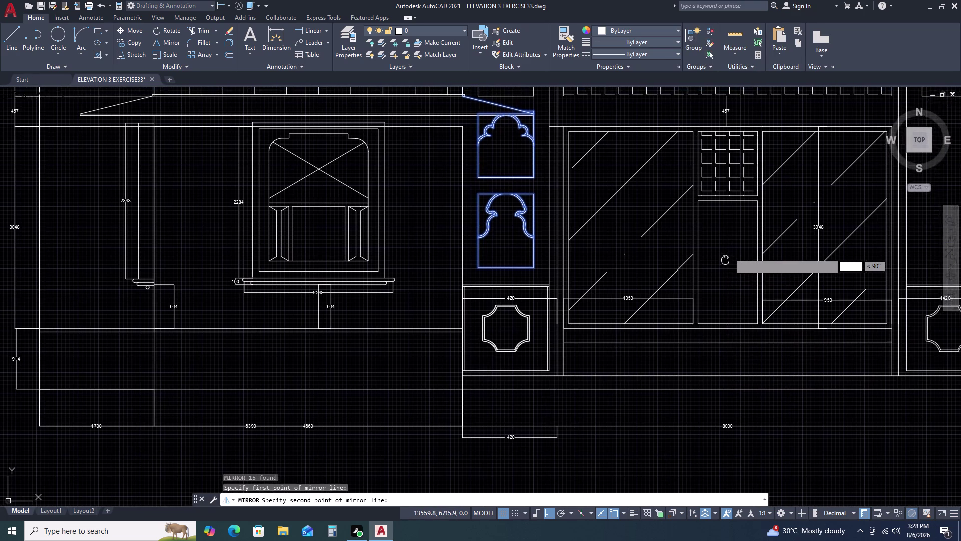
middle_drag(687, 279, 522, 347)
middle_click(515, 348)
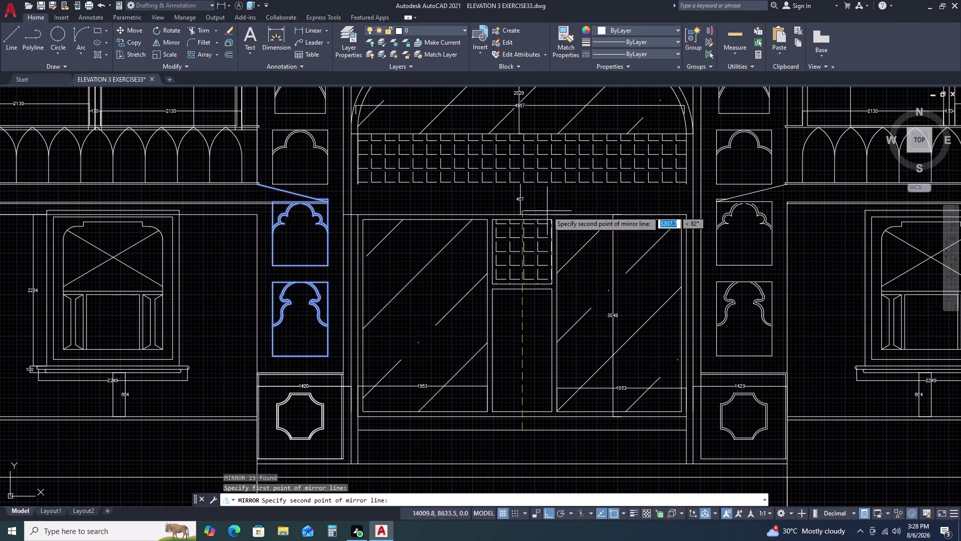
key(F8)
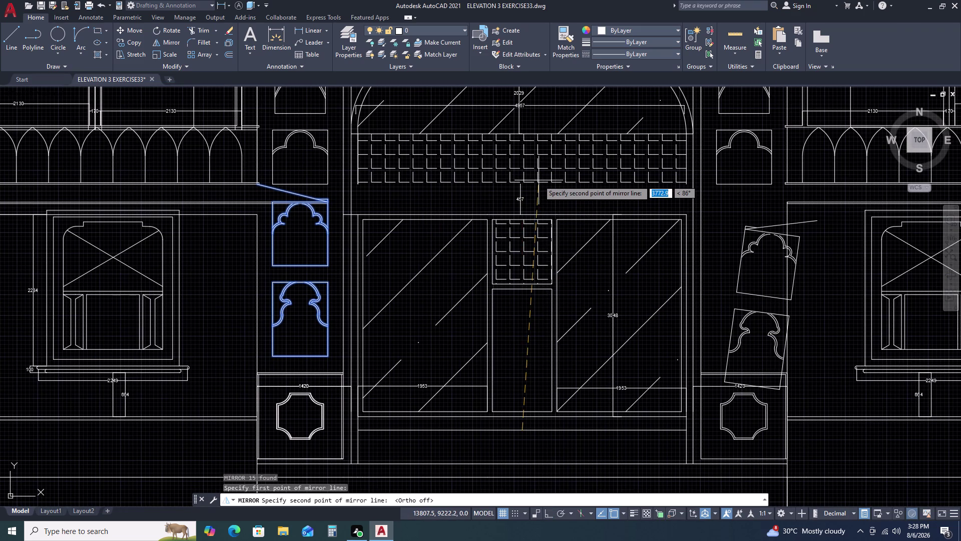
key(F8)
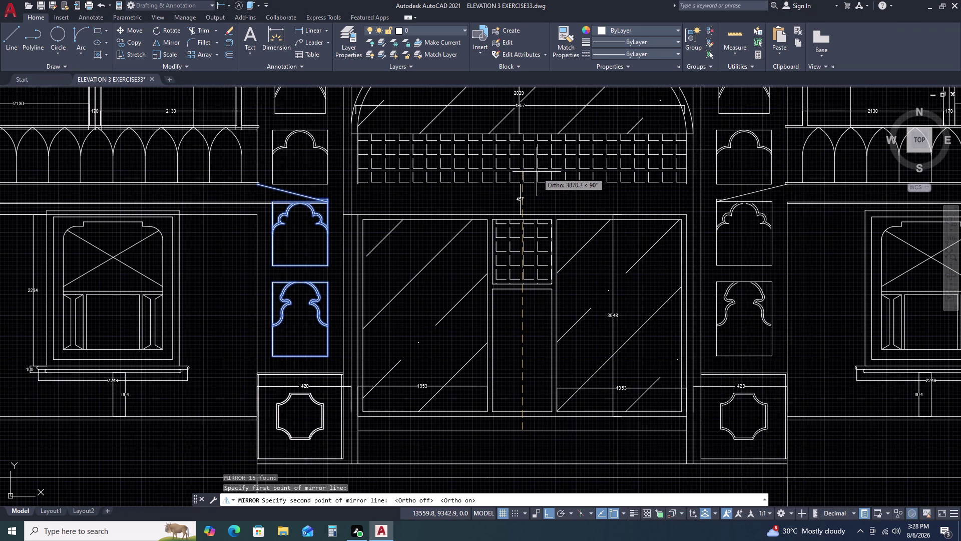
click(531, 125)
drag(544, 159, 531, 124)
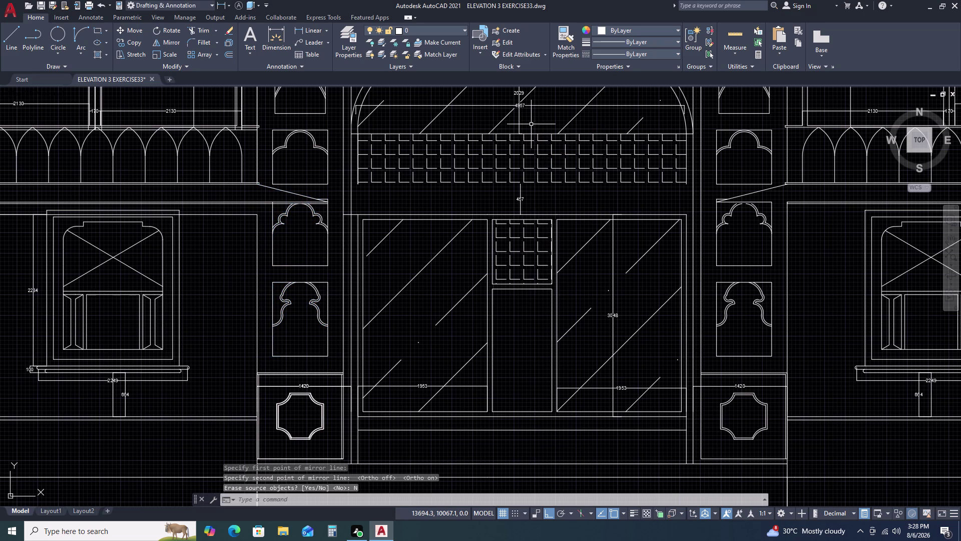
scroll(down, 3)
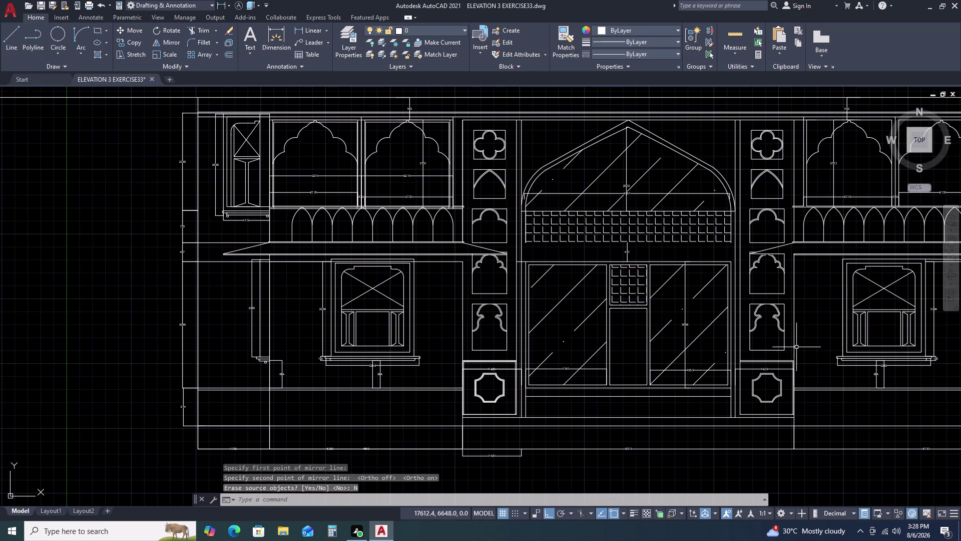
Zoom out and pan to check the whole symmetric elevation.
scroll(down, 3)
middle_drag(793, 341, 716, 336)
middle_click(716, 336)
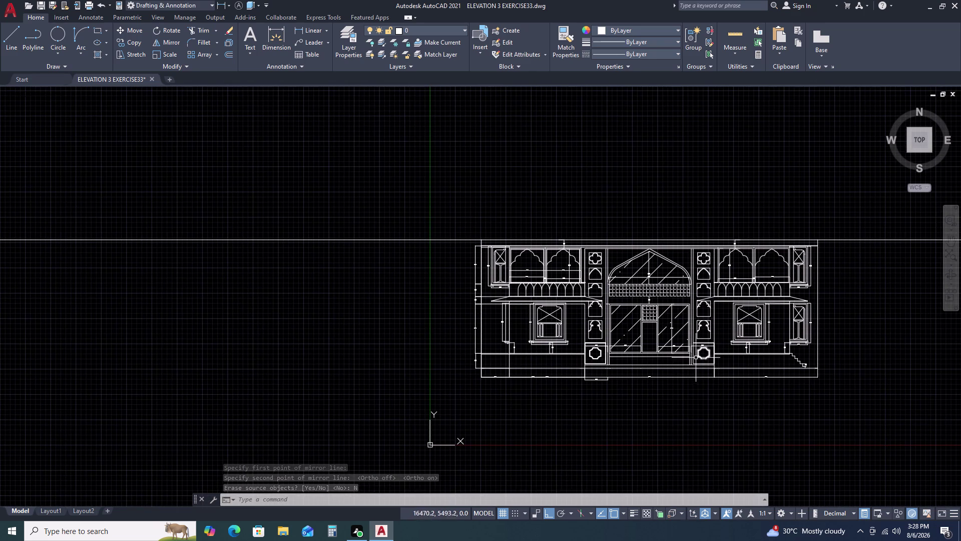
scroll(up, 3)
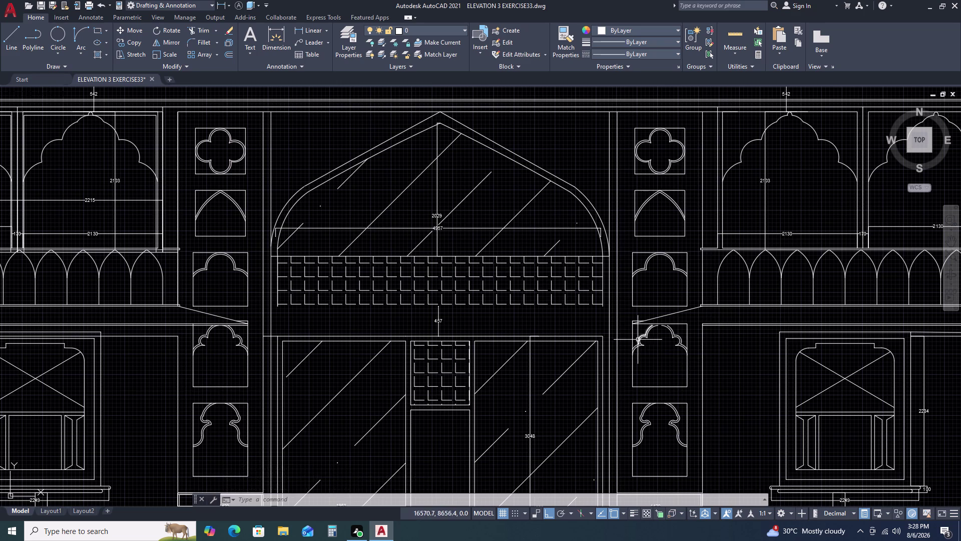
scroll(down, 3)
scroll(up, 3)
scroll(up, 3)
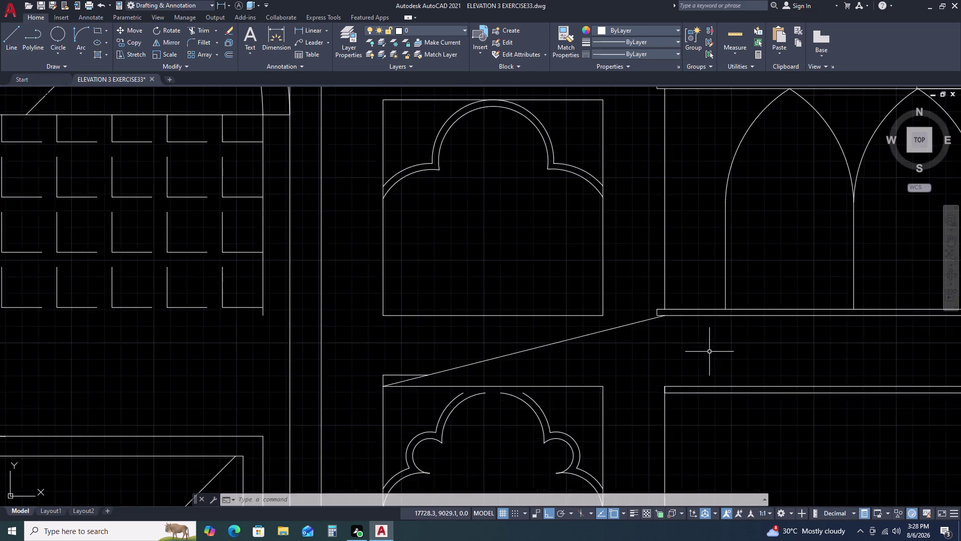
scroll(up, 3)
Window-select the two horizontal canopy lines on the right and grab the upper one's left end.
middle_drag(709, 391, 704, 343)
click(673, 354)
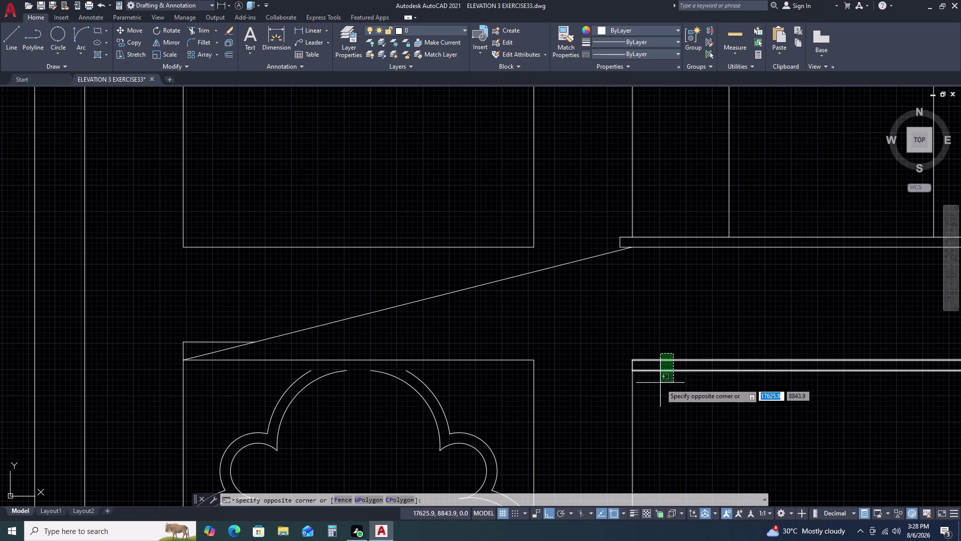
click(661, 383)
middle_drag(649, 392, 719, 320)
middle_drag(628, 374, 601, 278)
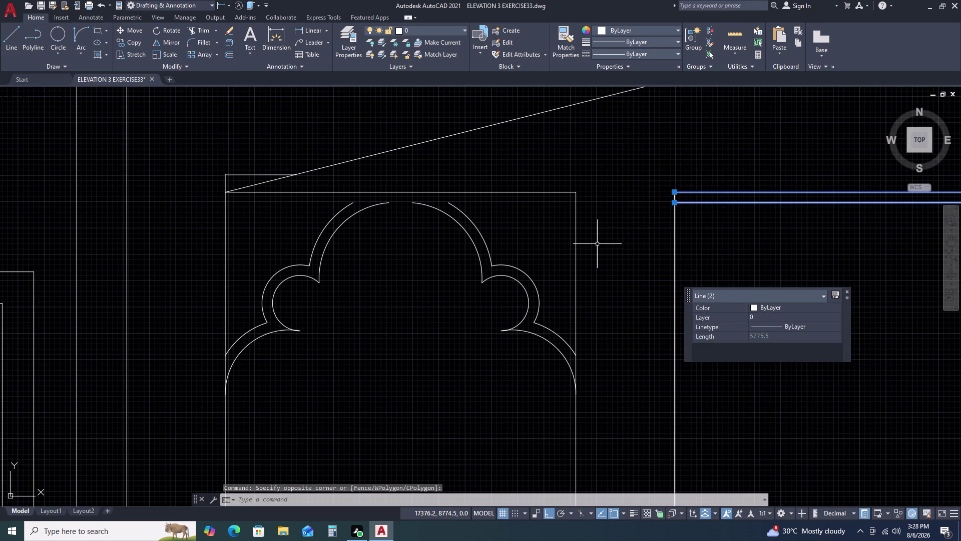
click(675, 189)
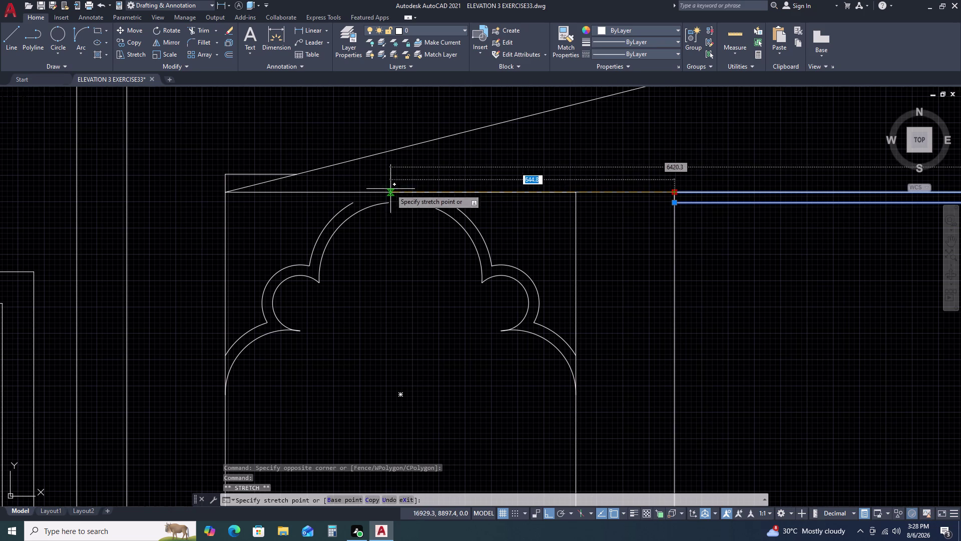
Grip-stretch the upper and lower canopy lines' left ends to the arch panel's left edge.
click(227, 187)
key(Escape)
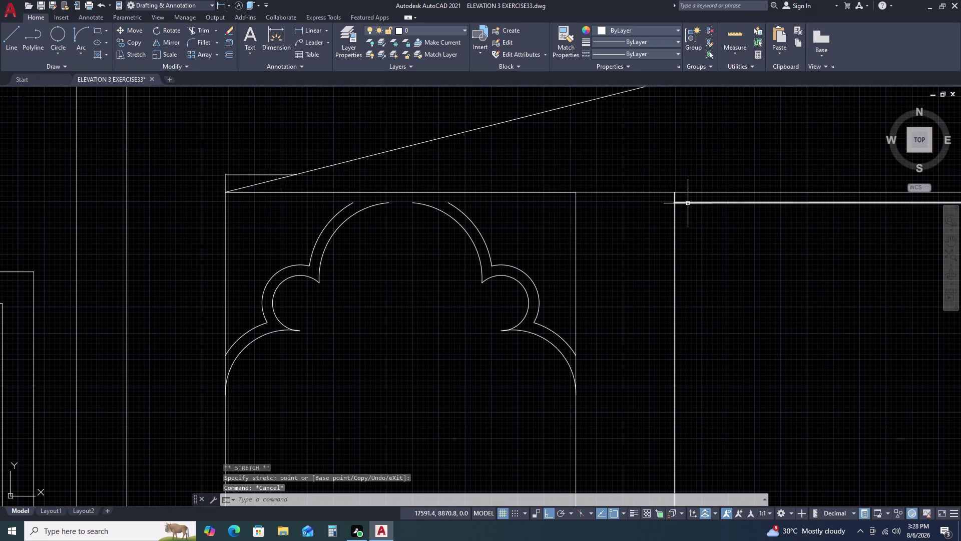
click(688, 203)
click(675, 203)
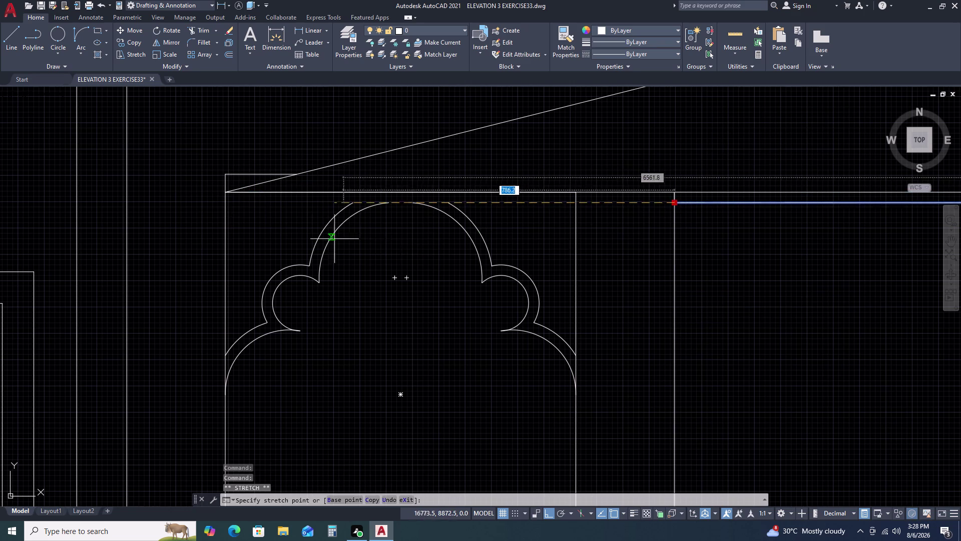
click(224, 204)
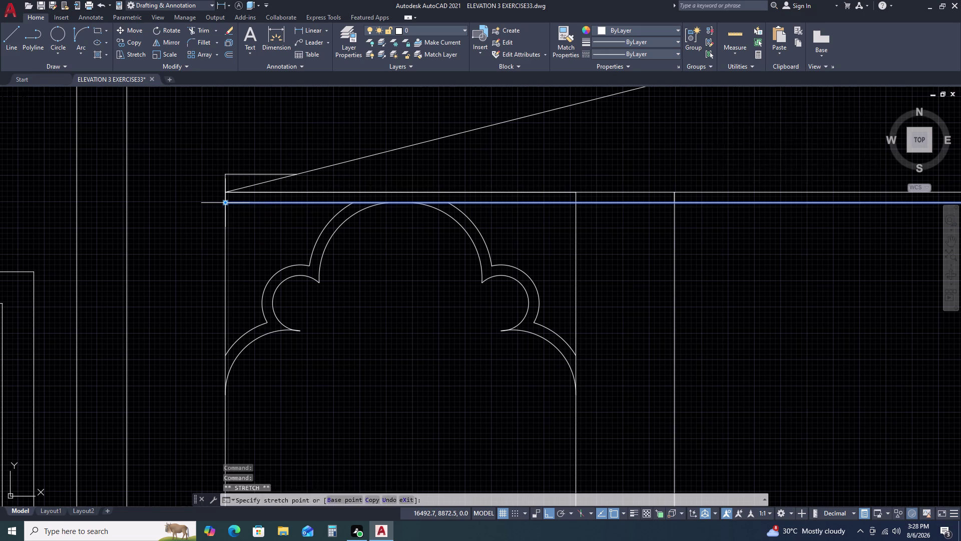
key(Escape)
Start TRIM (TR) and make a first fence attempt across a stray line end.
key(t)
key(r)
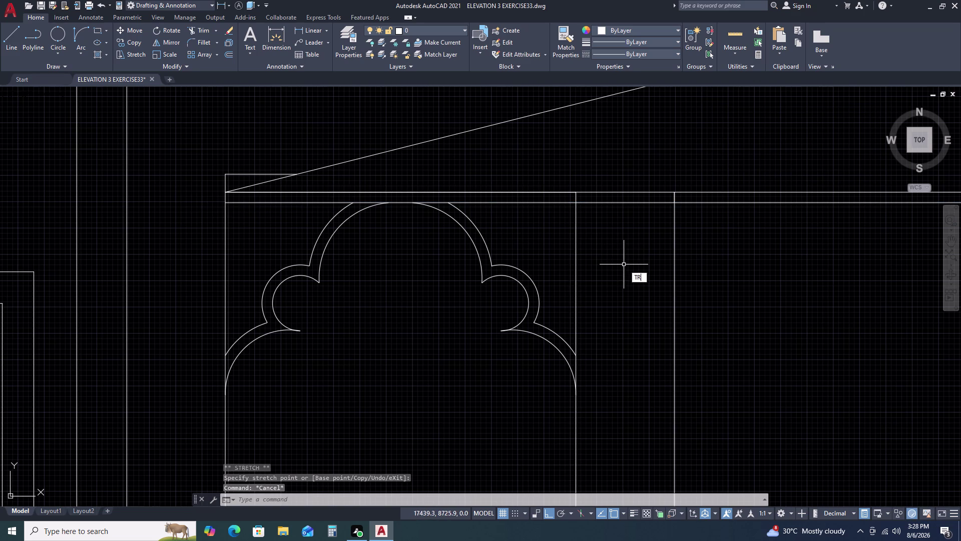
key(space)
scroll(up, 3)
click(564, 195)
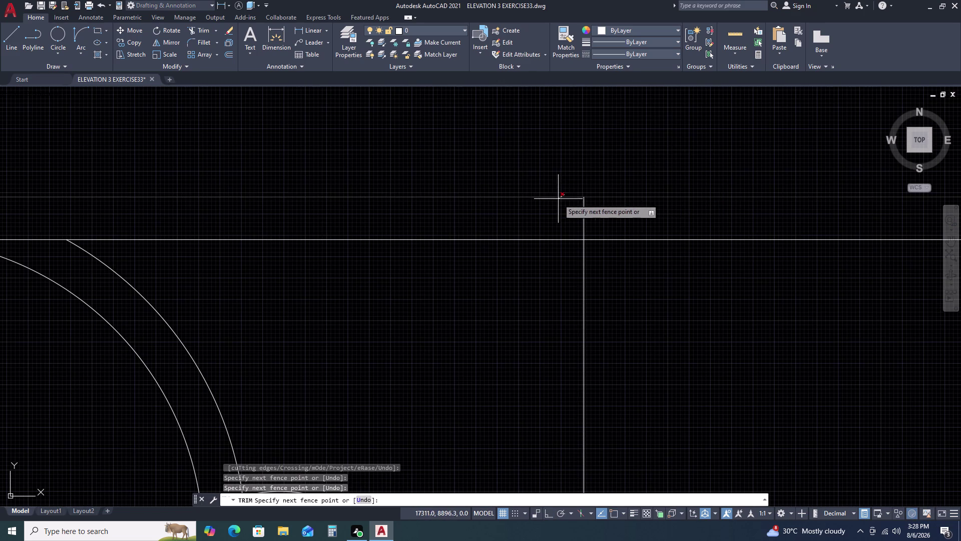
key(Escape)
Trim the overhanging line ends above the canopy and beside the right arch panel.
key(space)
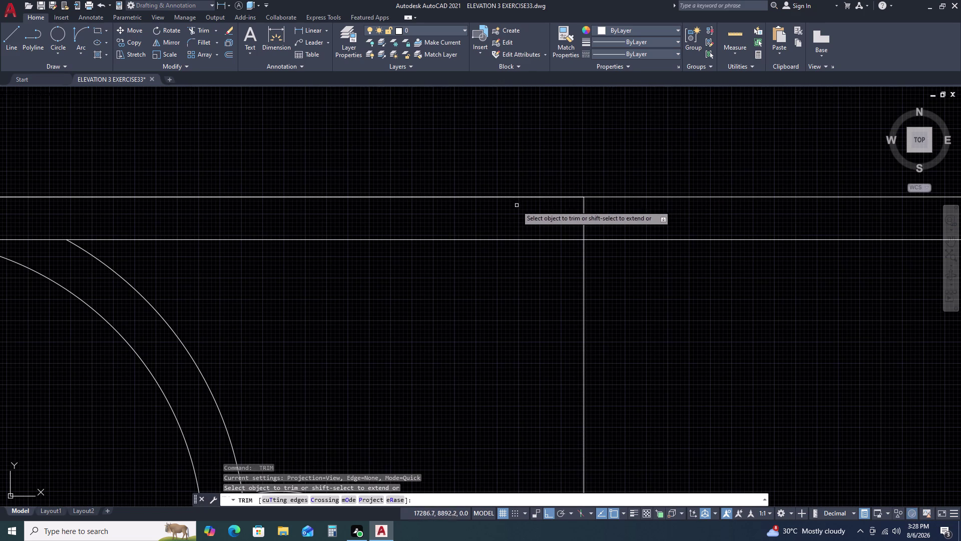
click(514, 198)
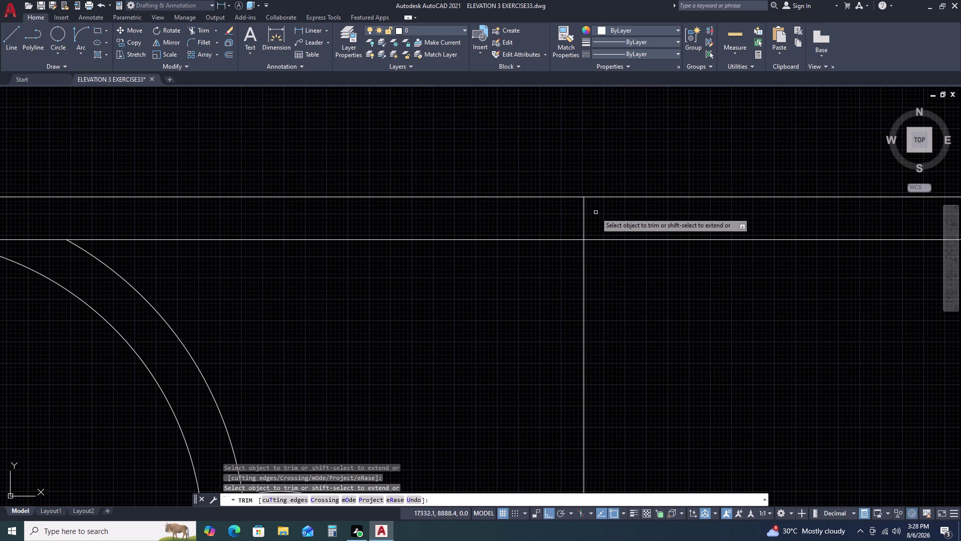
click(596, 212)
click(557, 212)
scroll(down, 3)
scroll(up, 3)
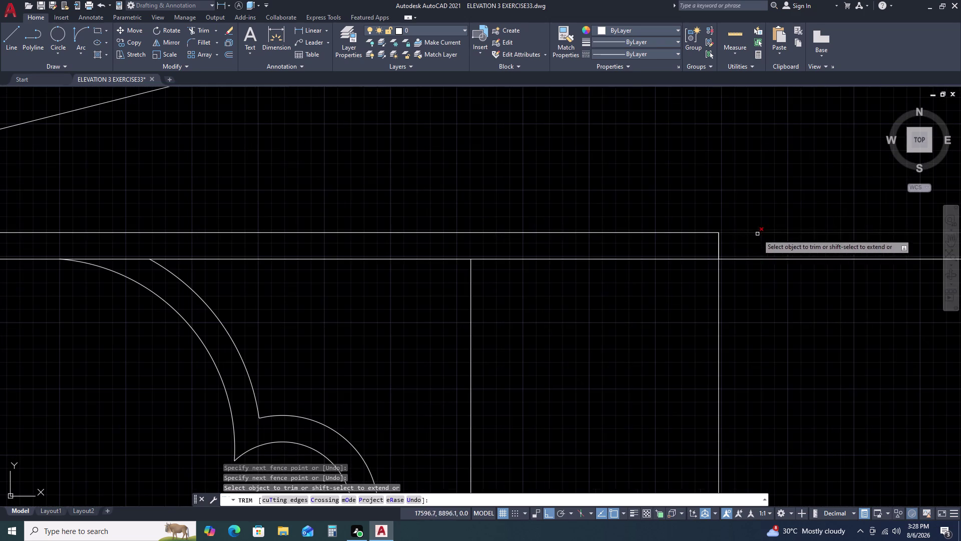
click(728, 242)
click(682, 241)
scroll(down, 3)
key(Escape)
Trim the stray ends above the left arch panel, then inspect the leftover 24-unit upright stub.
scroll(down, 3)
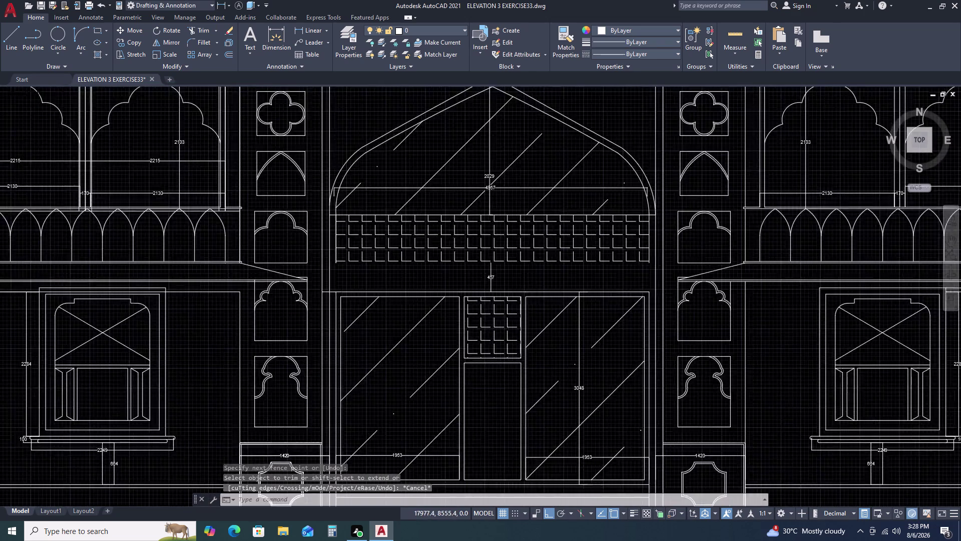
scroll(up, 3)
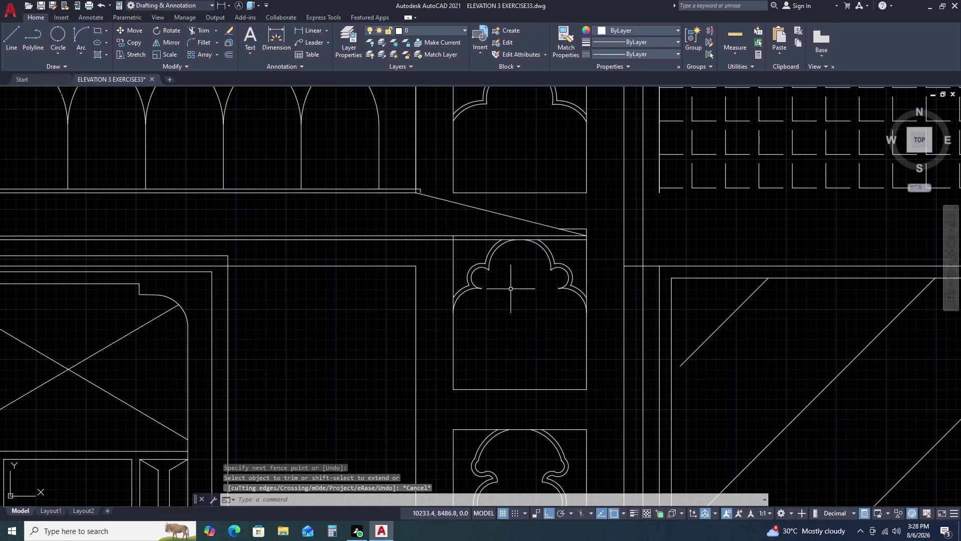
key(space)
scroll(up, 3)
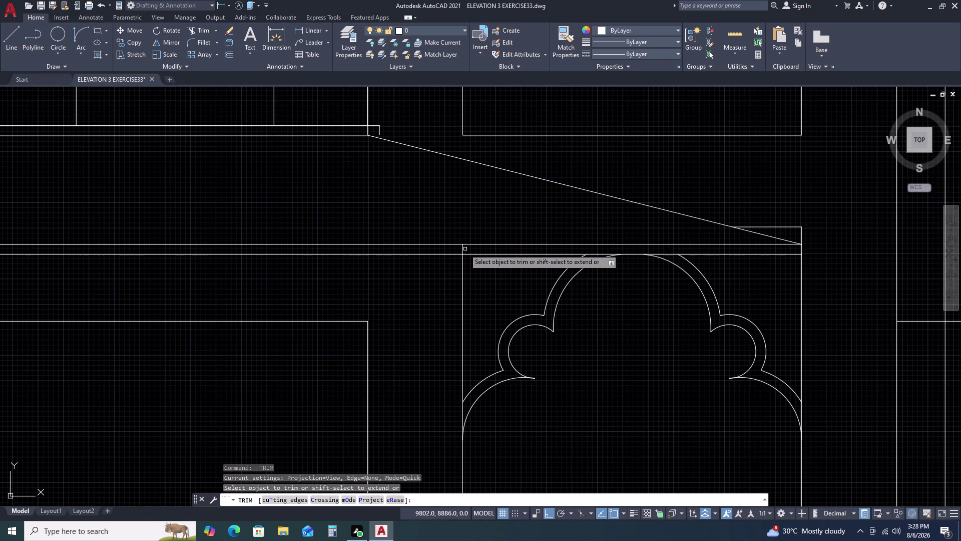
scroll(up, 3)
click(466, 248)
click(430, 247)
scroll(down, 3)
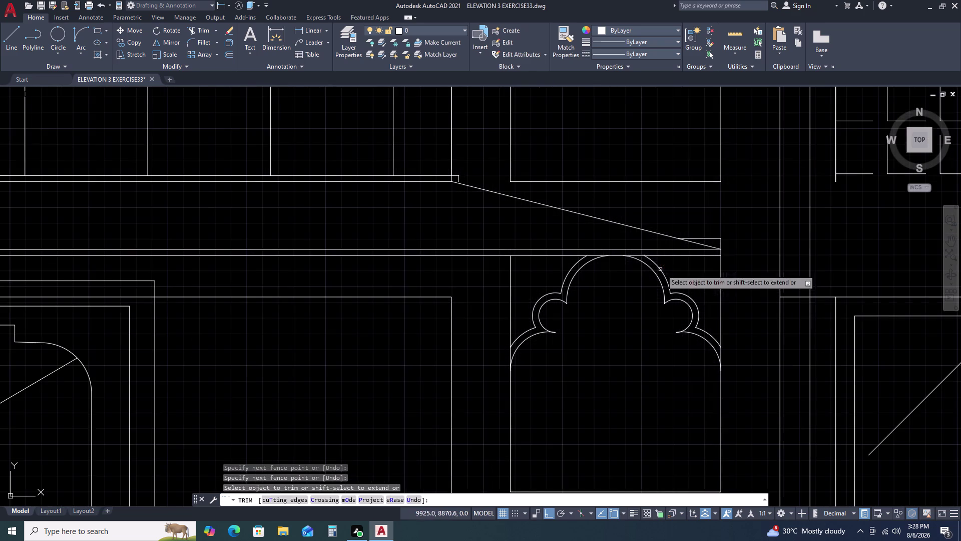
key(Escape)
scroll(up, 3)
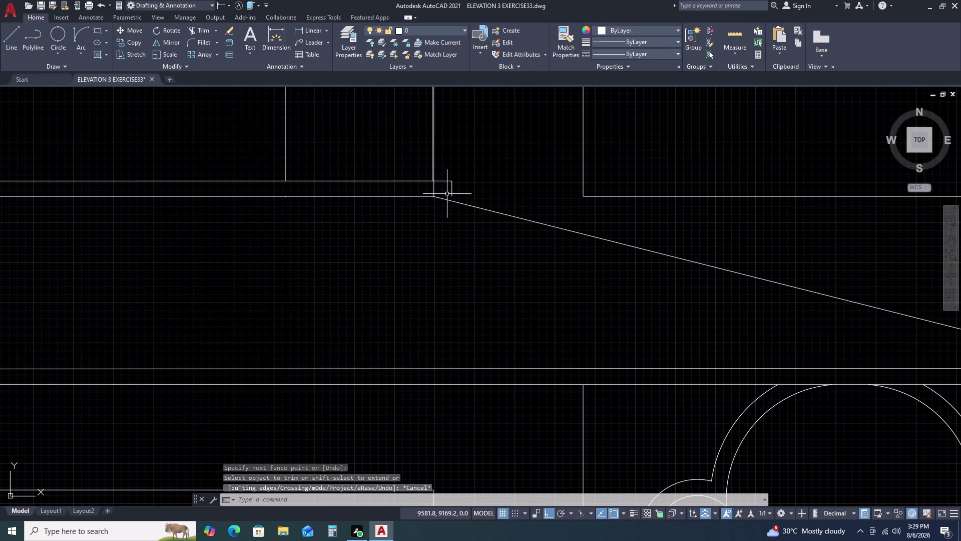
double_click(450, 194)
Try grip-stretching the canopy's horizontal edge to the stub's bottom endpoint, then cancel.
scroll(up, 3)
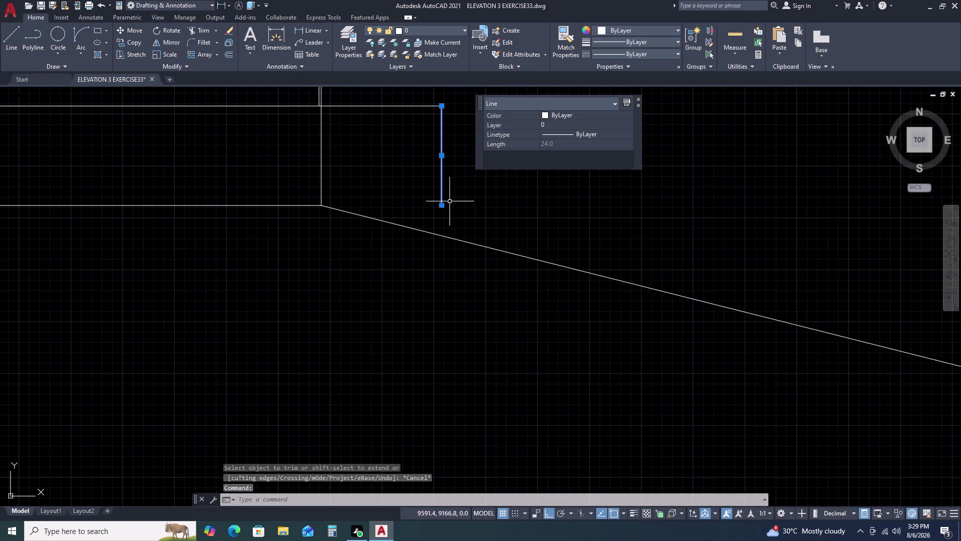
click(441, 205)
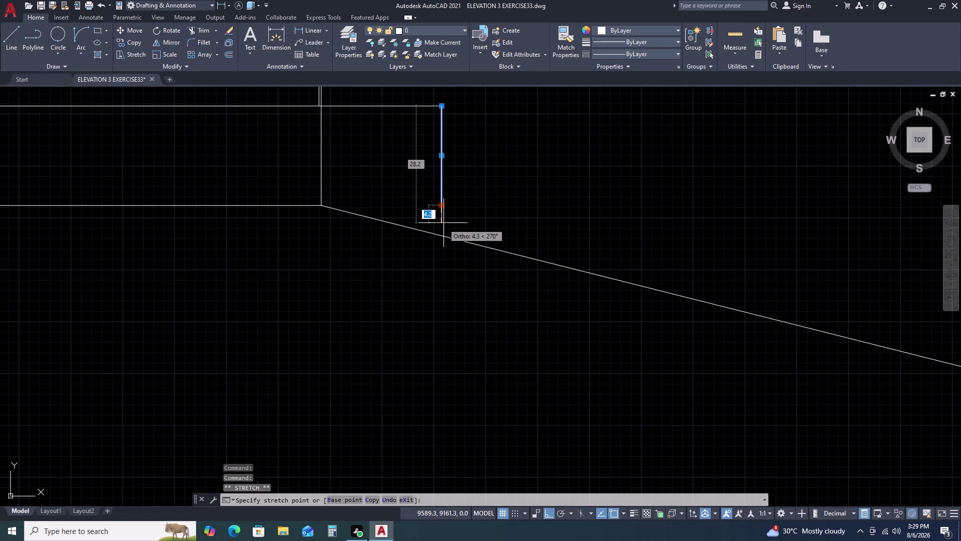
key(Escape)
click(285, 201)
click(273, 225)
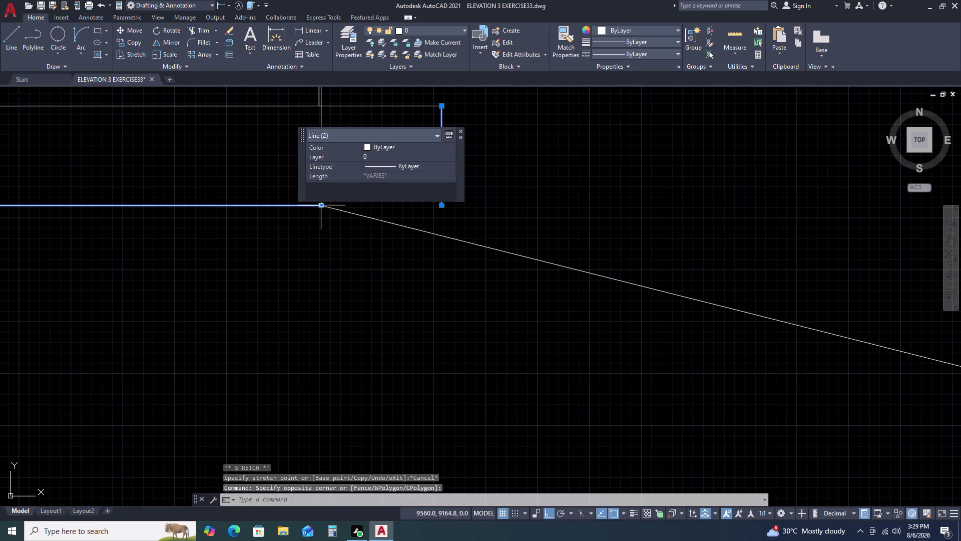
double_click(322, 205)
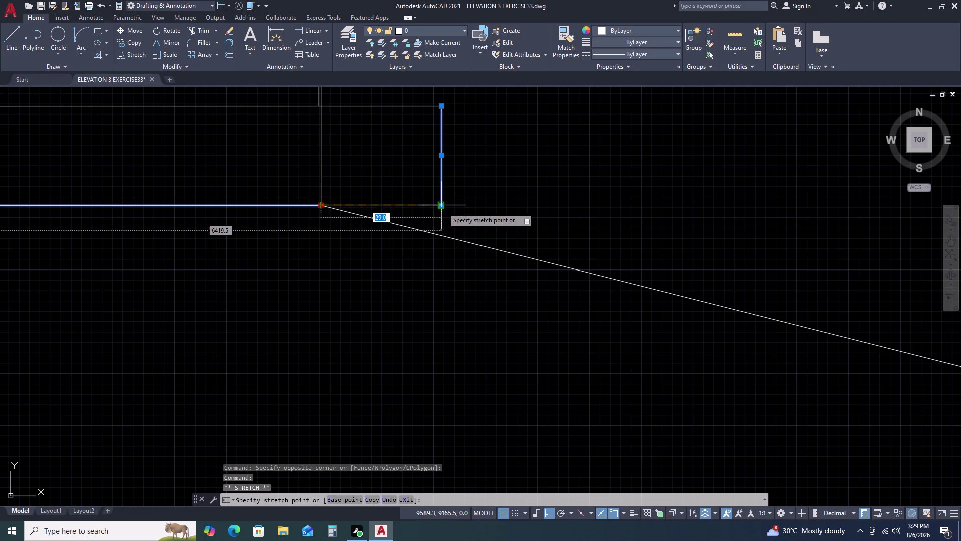
double_click(443, 208)
scroll(down, 3)
key(Escape)
Zoom and pan out to review the whole elevation.
scroll(down, 3)
middle_drag(669, 250, 399, 241)
scroll(down, 3)
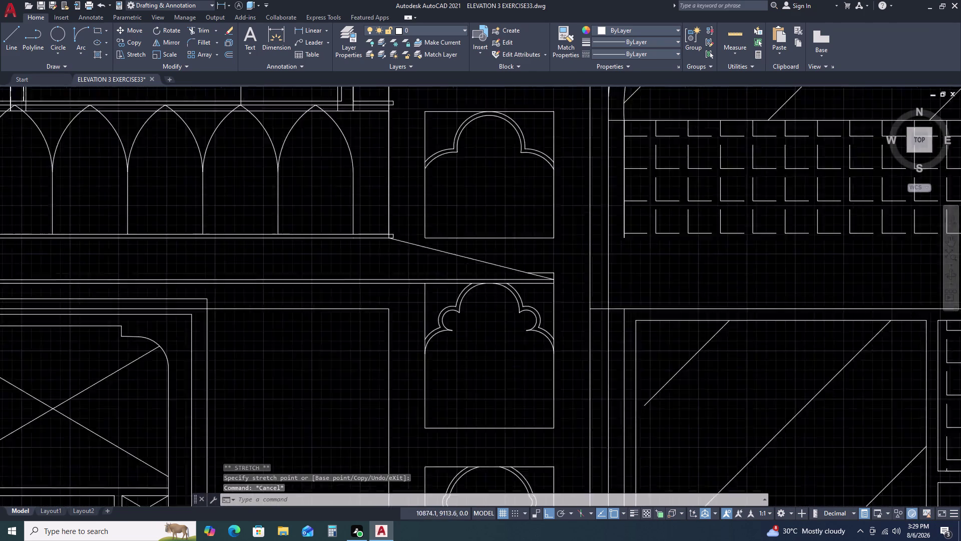
scroll(down, 3)
scroll(down, 3)
middle_drag(766, 270, 587, 252)
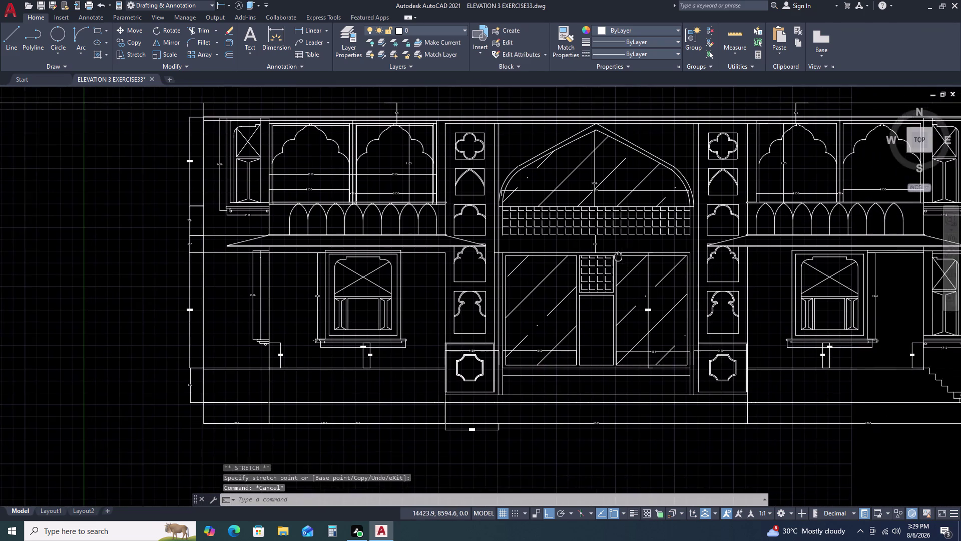
middle_click(569, 249)
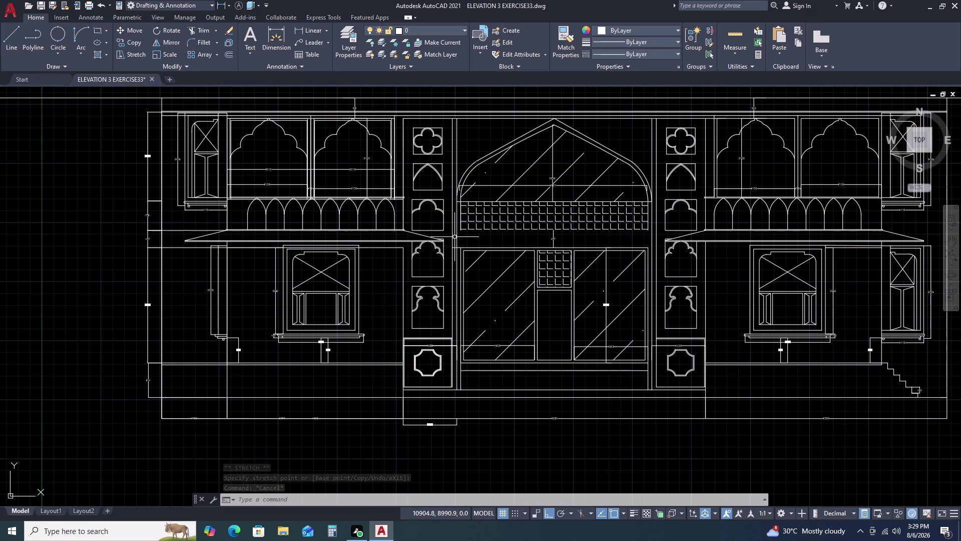
scroll(up, 3)
scroll(up, 3)
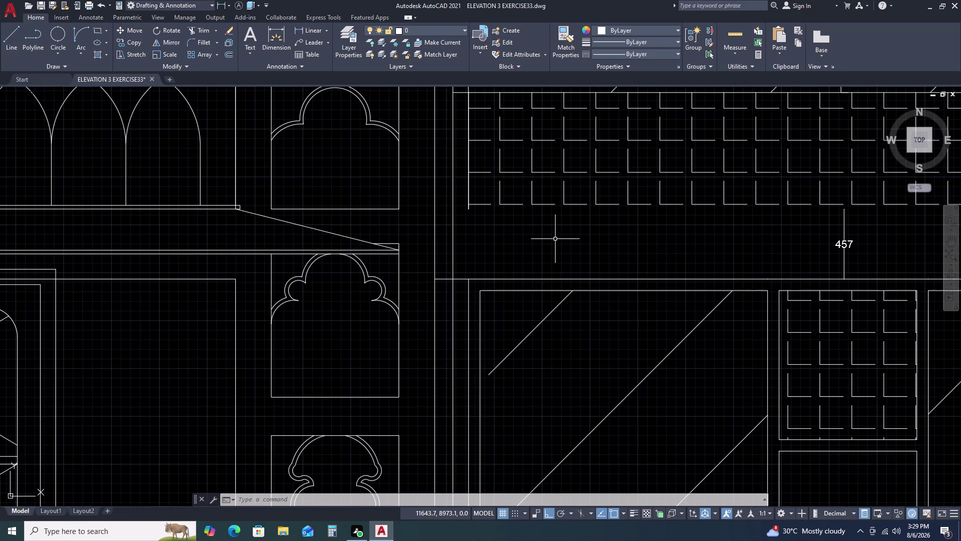
Draw a line with L ending at the central lattice panel's bottom-right corner.
key(l)
key(space)
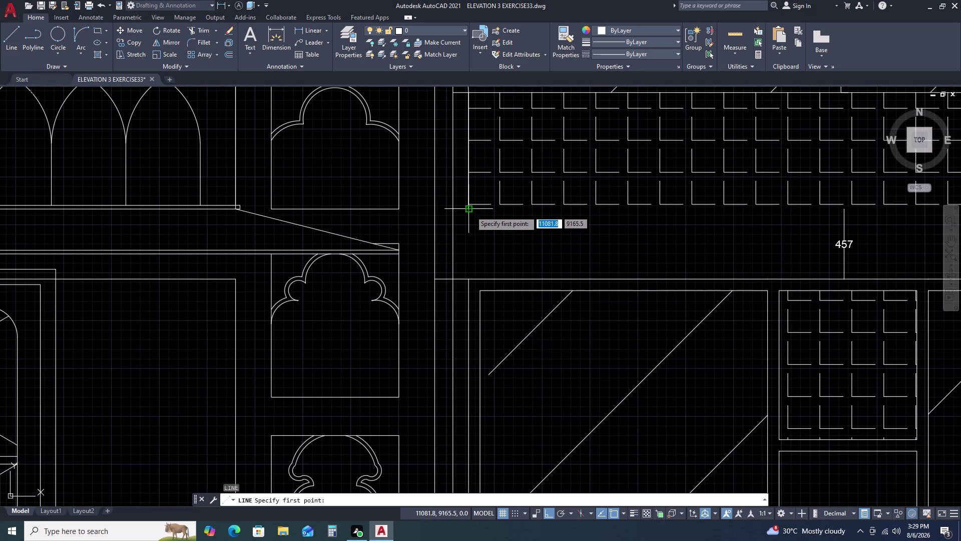
drag(473, 210, 493, 213)
middle_drag(684, 209, 284, 209)
scroll(down, 3)
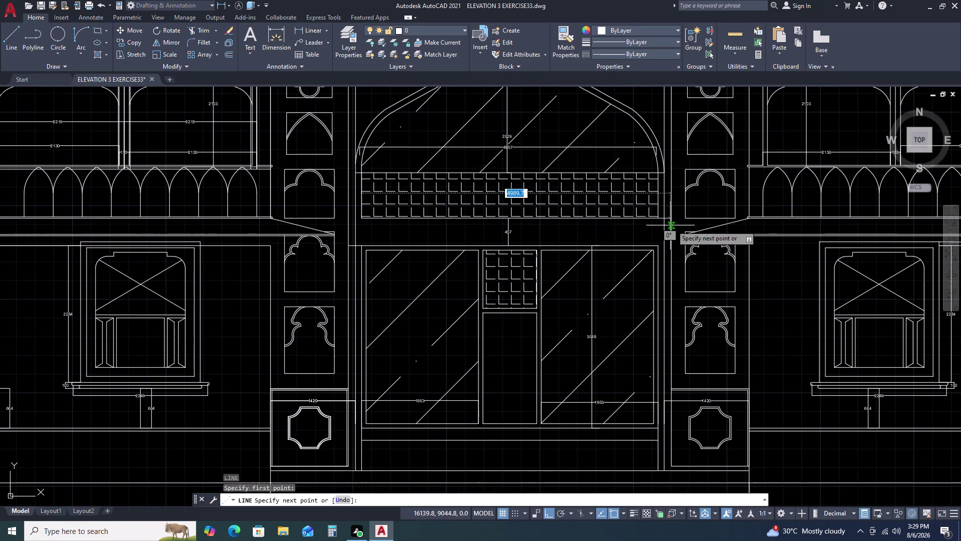
scroll(up, 3)
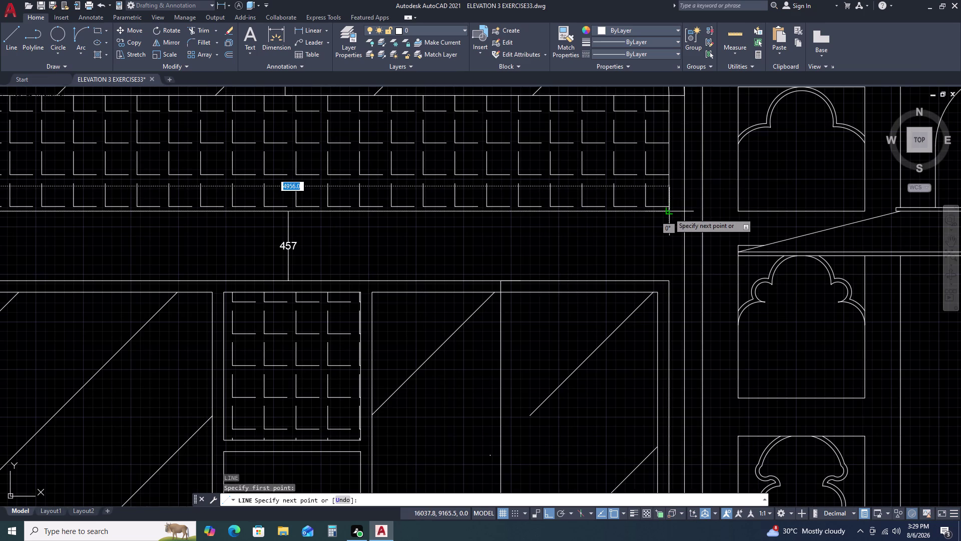
click(671, 212)
key(Escape)
scroll(down, 3)
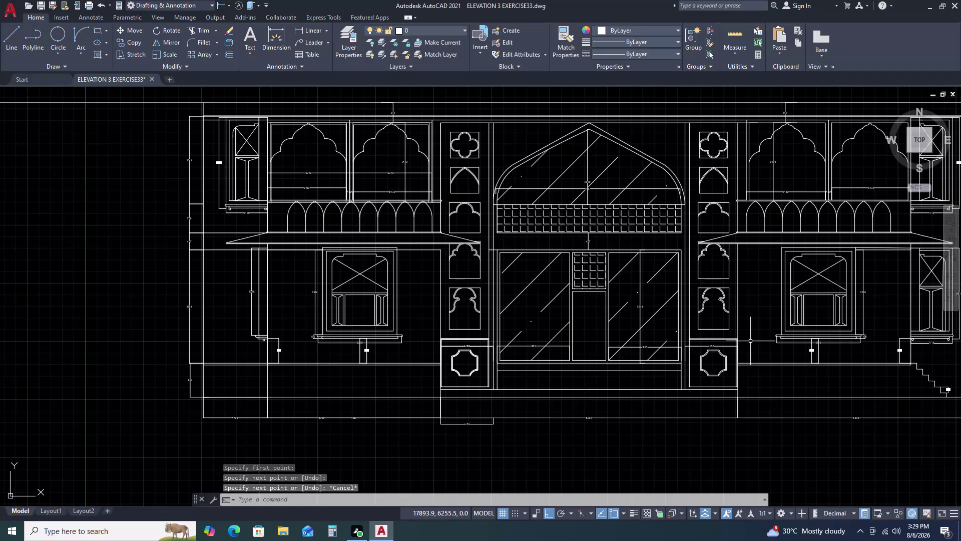
scroll(up, 3)
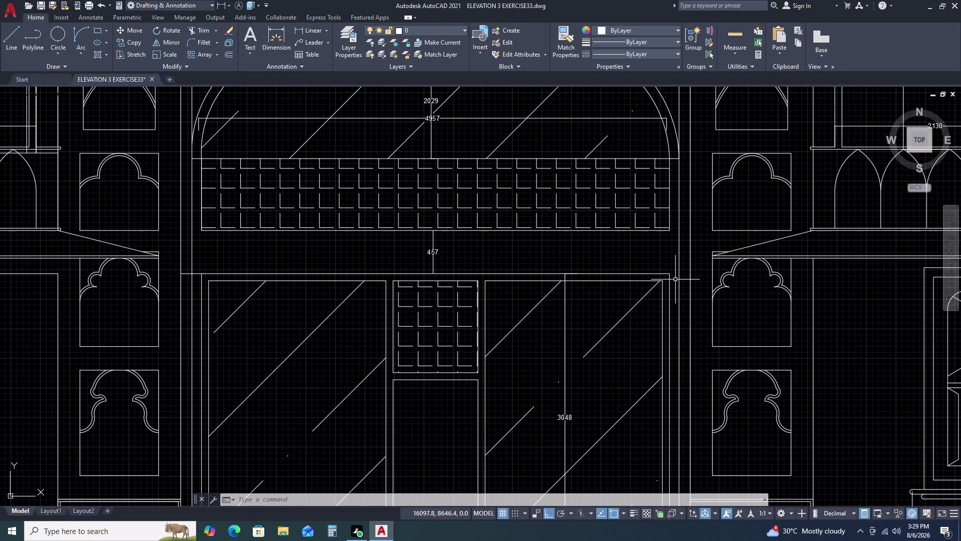
scroll(down, 3)
middle_drag(801, 303, 668, 281)
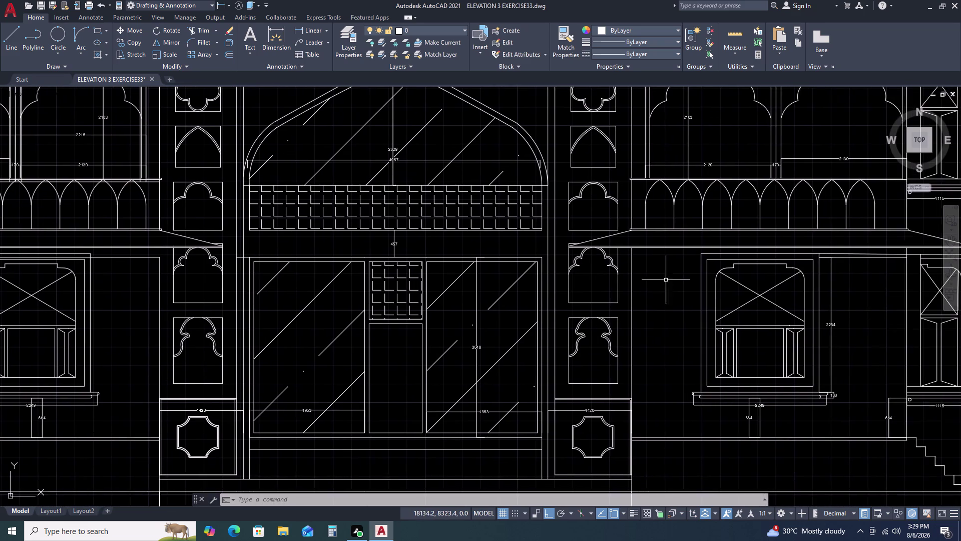
scroll(down, 3)
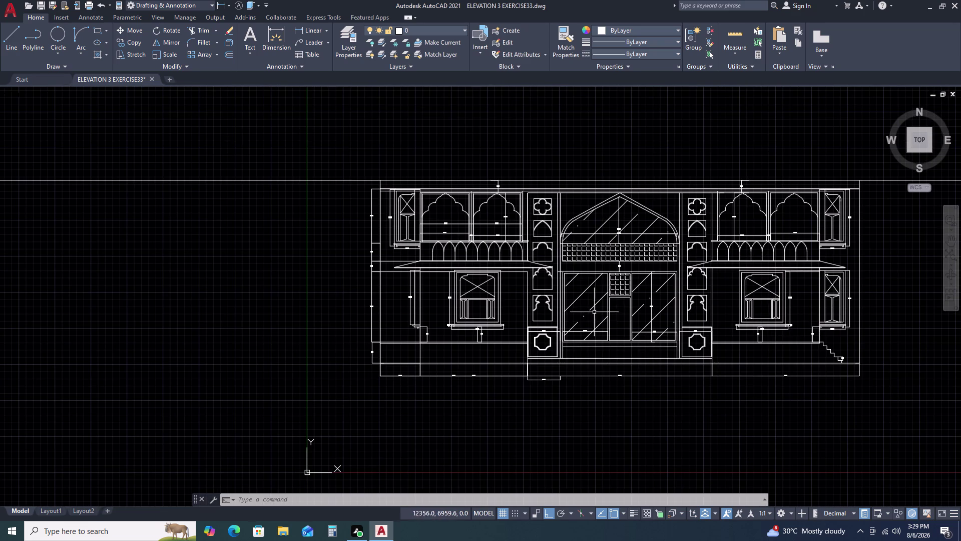
scroll(up, 3)
middle_drag(751, 316, 661, 282)
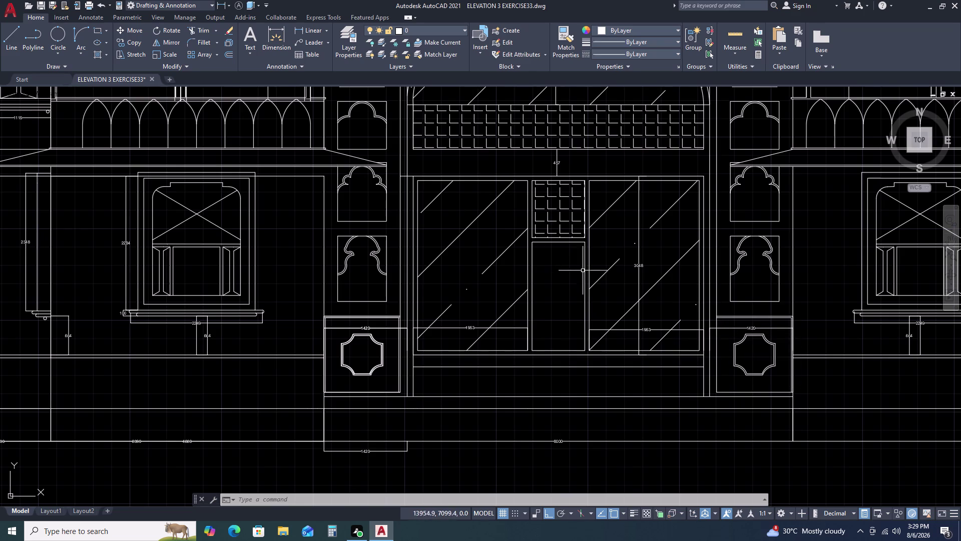
scroll(down, 3)
scroll(up, 3)
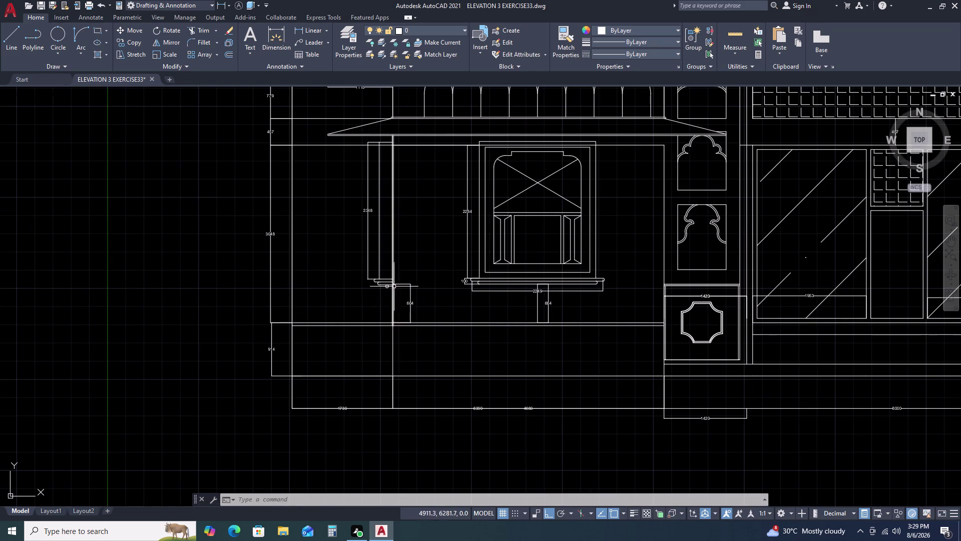
scroll(down, 3)
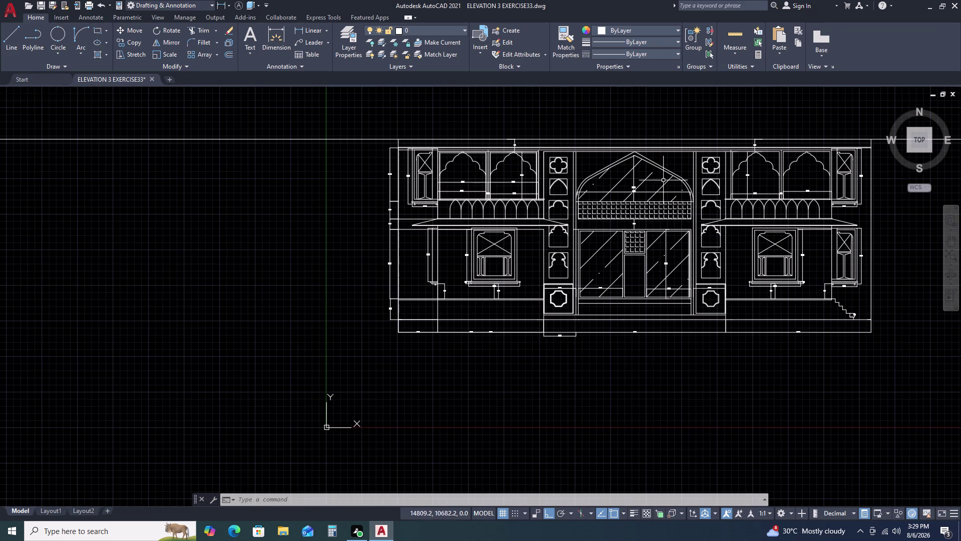
scroll(up, 3)
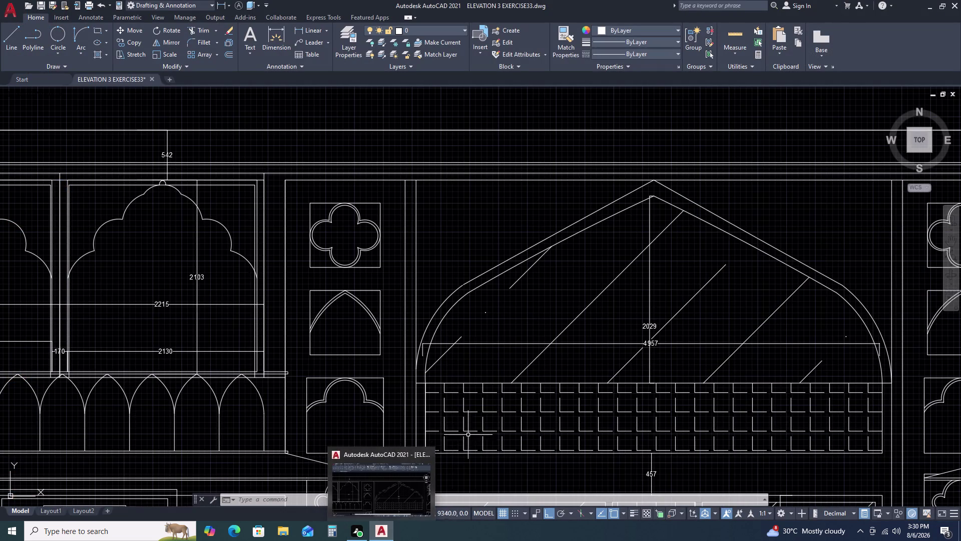
scroll(down, 3)
middle_drag(652, 392, 605, 370)
middle_drag(597, 367, 576, 350)
middle_click(556, 338)
middle_drag(613, 420, 589, 380)
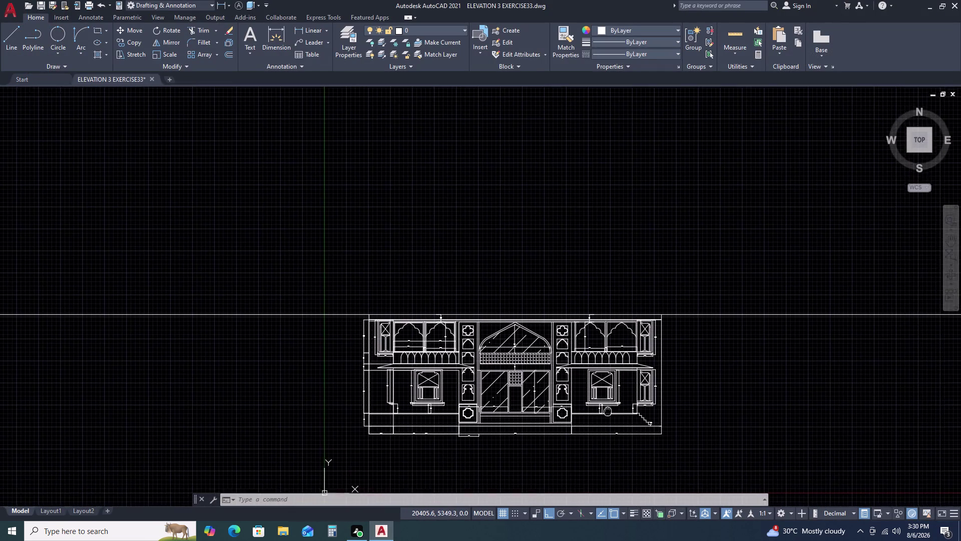
middle_drag(590, 380, 576, 329)
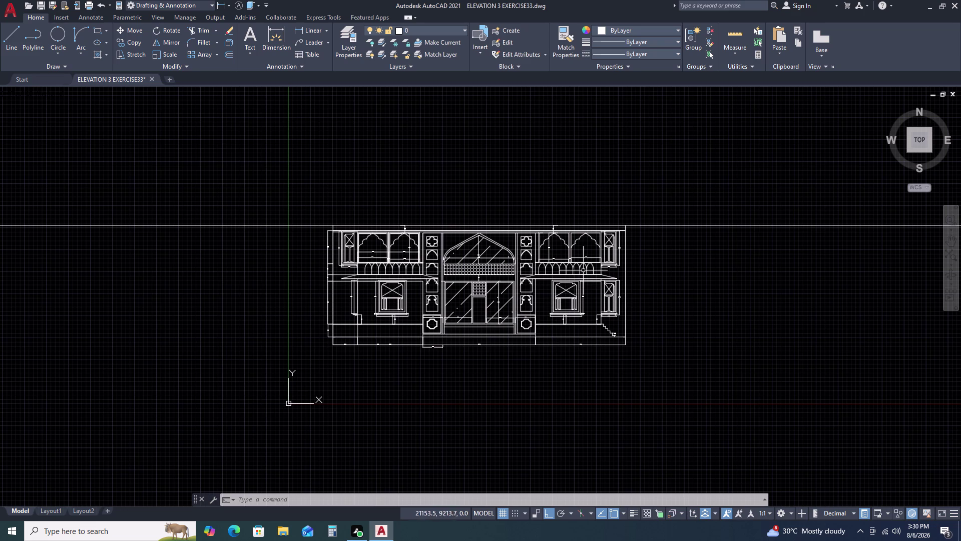
scroll(up, 3)
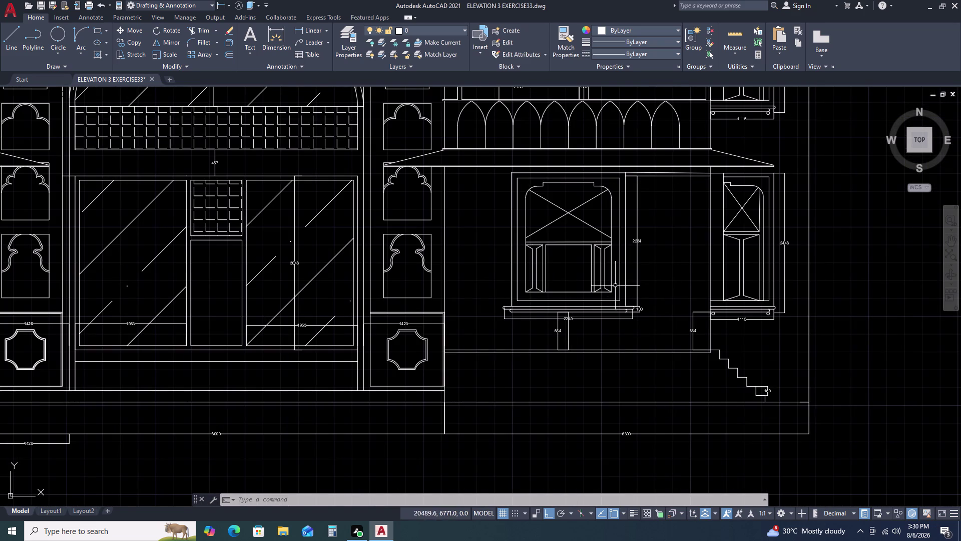
middle_drag(446, 216, 482, 242)
middle_drag(515, 259, 524, 262)
middle_drag(605, 286, 610, 287)
middle_click(611, 288)
middle_click(611, 288)
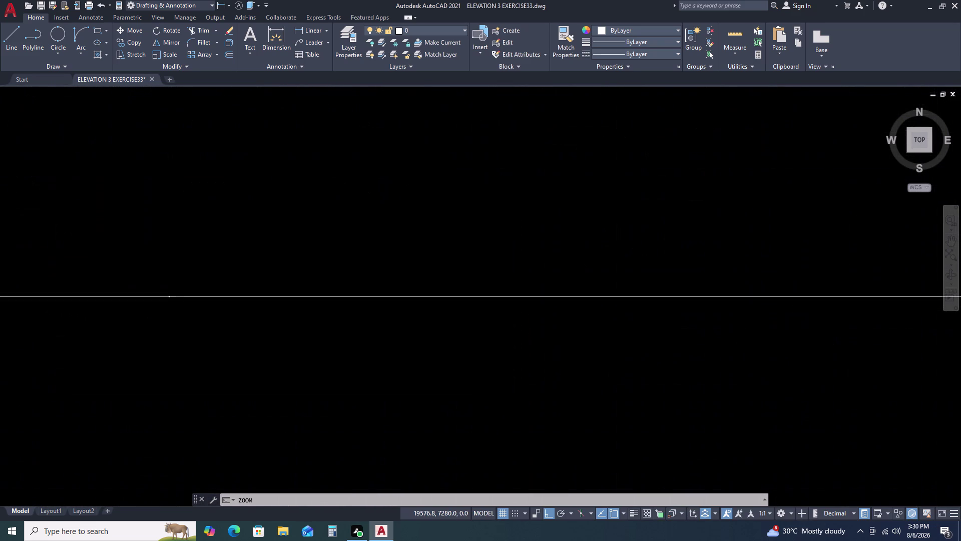
scroll(down, 3)
scroll(down, 3)
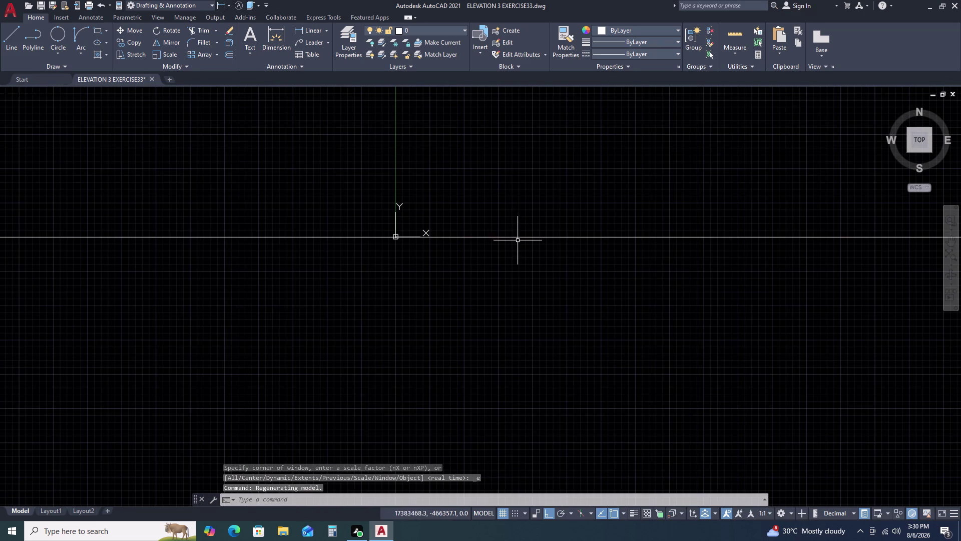
Quick-save the elevation drawing with Ctrl+S.
key(ctrl+z)
key(ctrl+s)
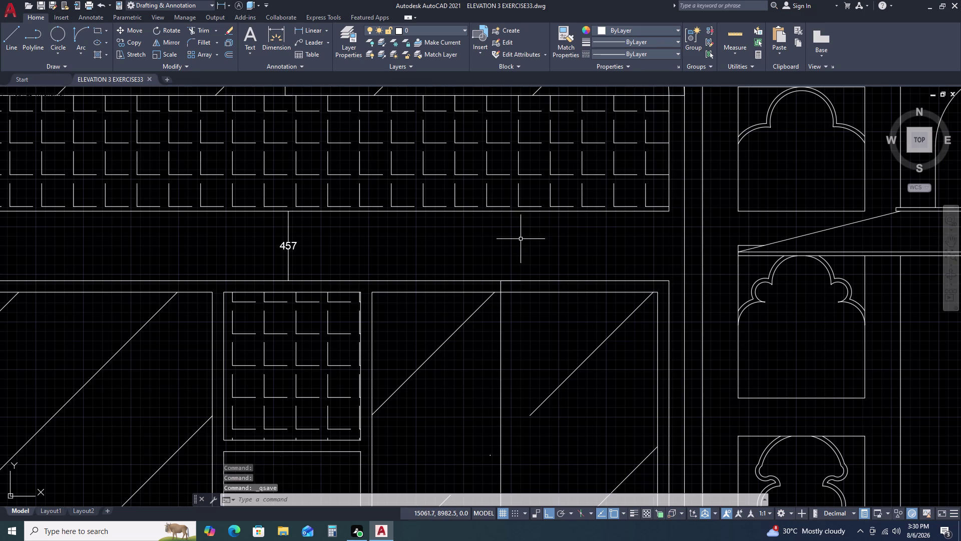
key(ctrl+s)
scroll(down, 3)
scroll(down, 3)
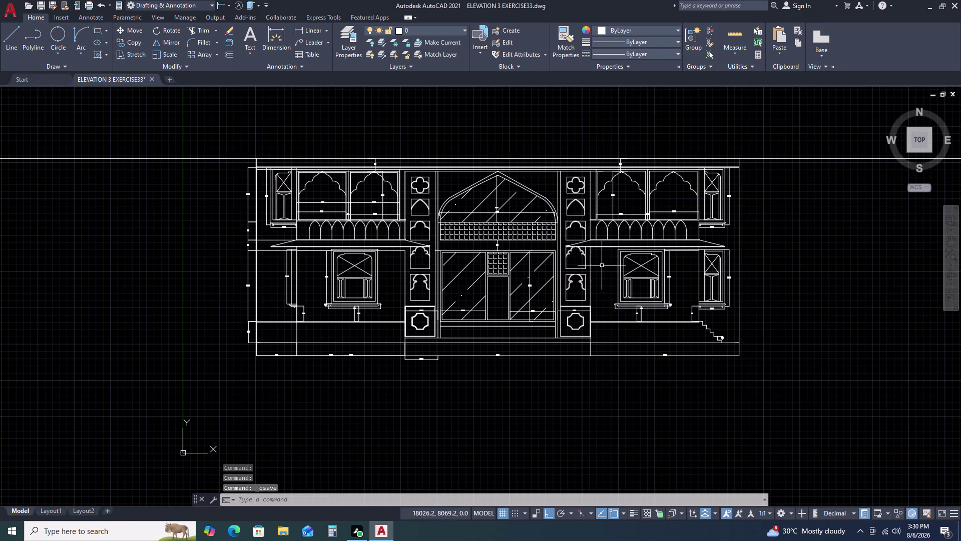
Zoom and pan over the upper storey above the 542 dimension.
scroll(up, 3)
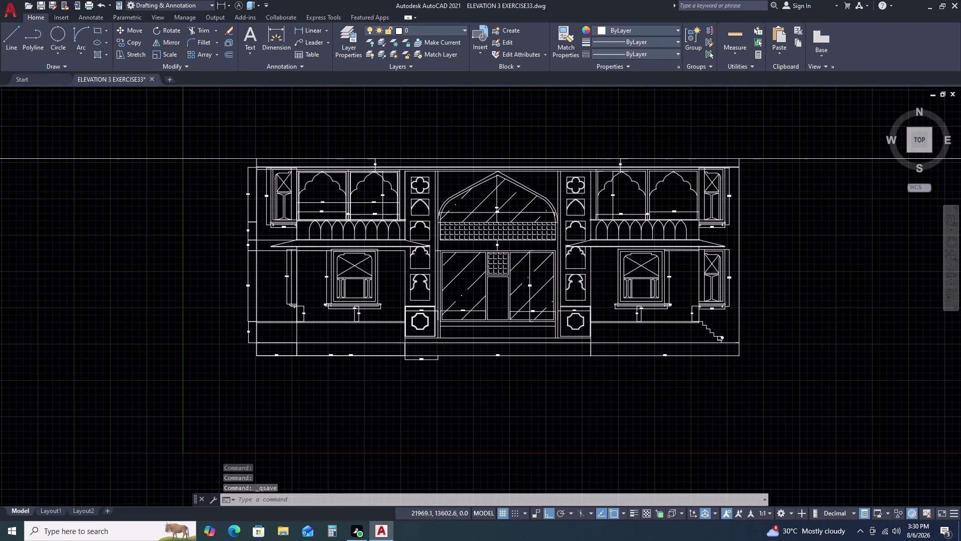
scroll(up, 3)
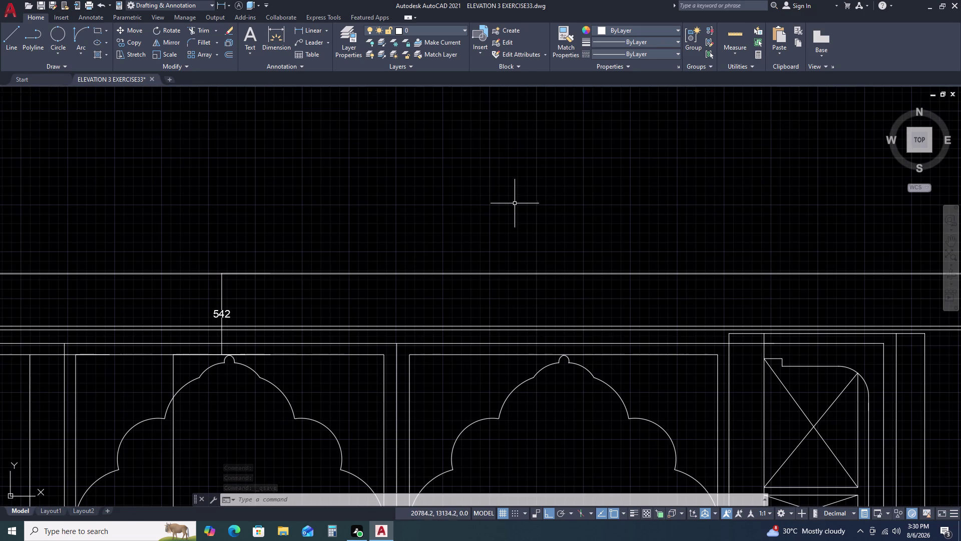
scroll(down, 3)
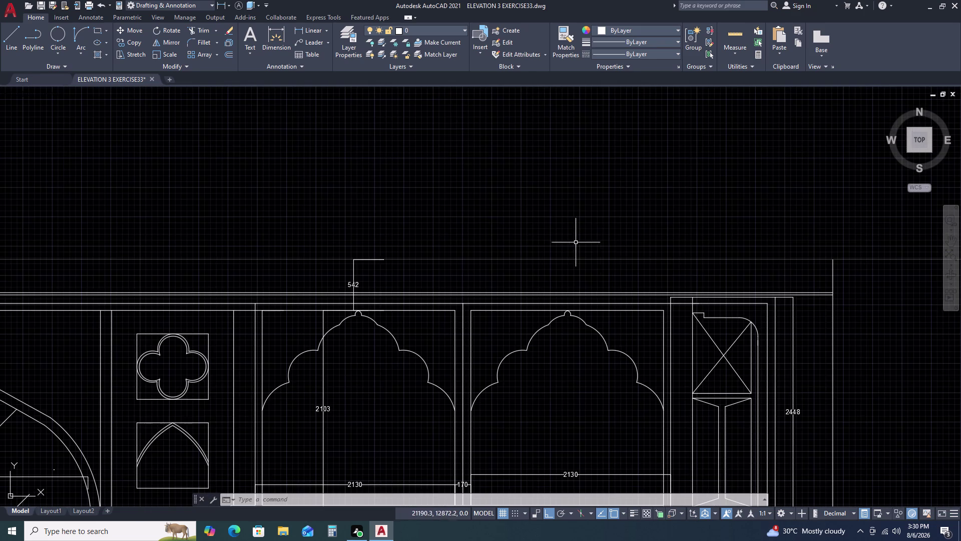
scroll(up, 3)
scroll(down, 3)
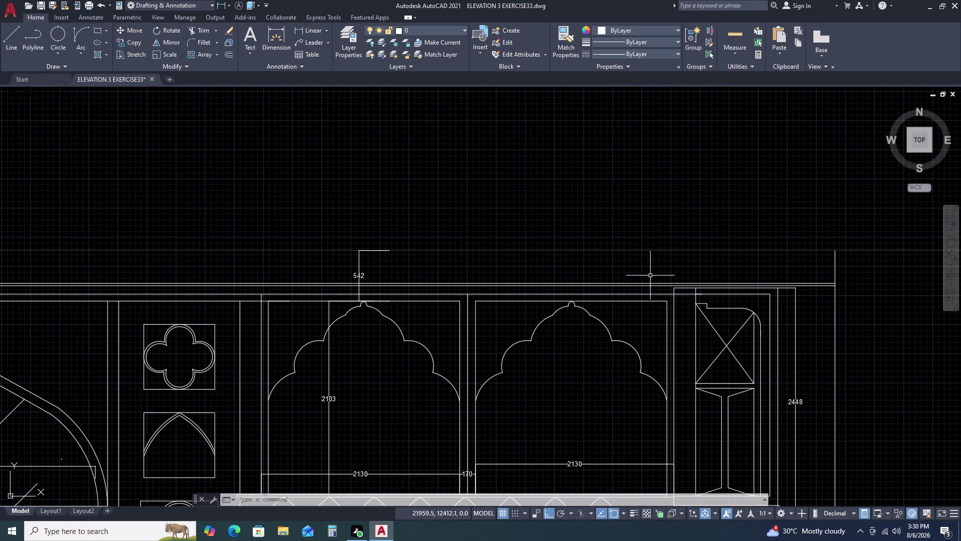
scroll(up, 3)
scroll(down, 3)
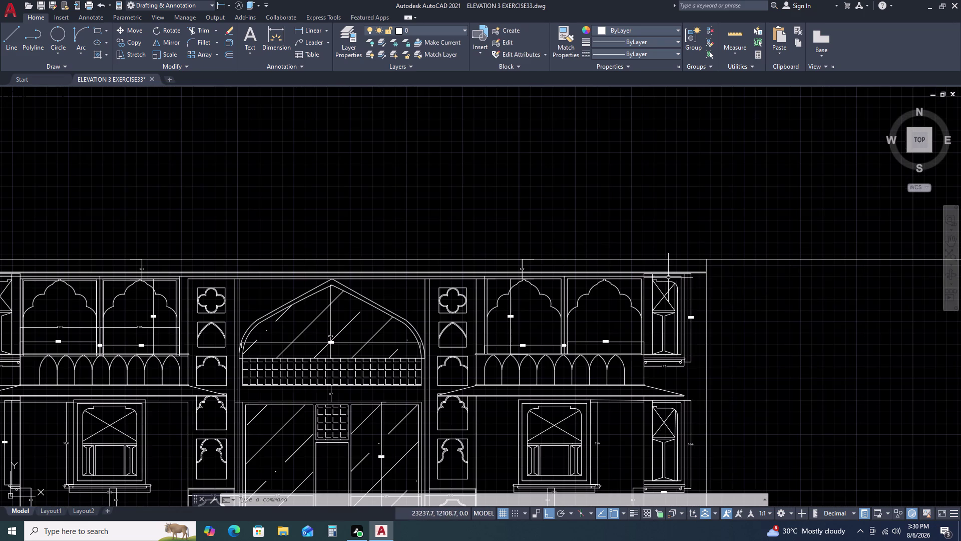
scroll(up, 3)
middle_drag(783, 256, 748, 255)
middle_drag(740, 255, 674, 223)
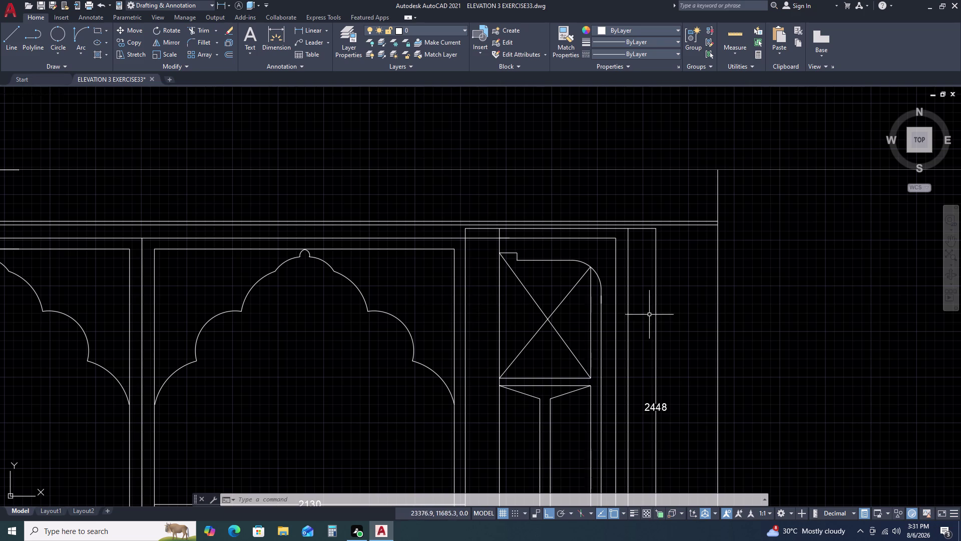
Pan to bring the right-hand arches into view.
scroll(down, 3)
middle_drag(549, 332, 570, 298)
middle_drag(574, 292, 576, 288)
middle_drag(578, 285, 582, 277)
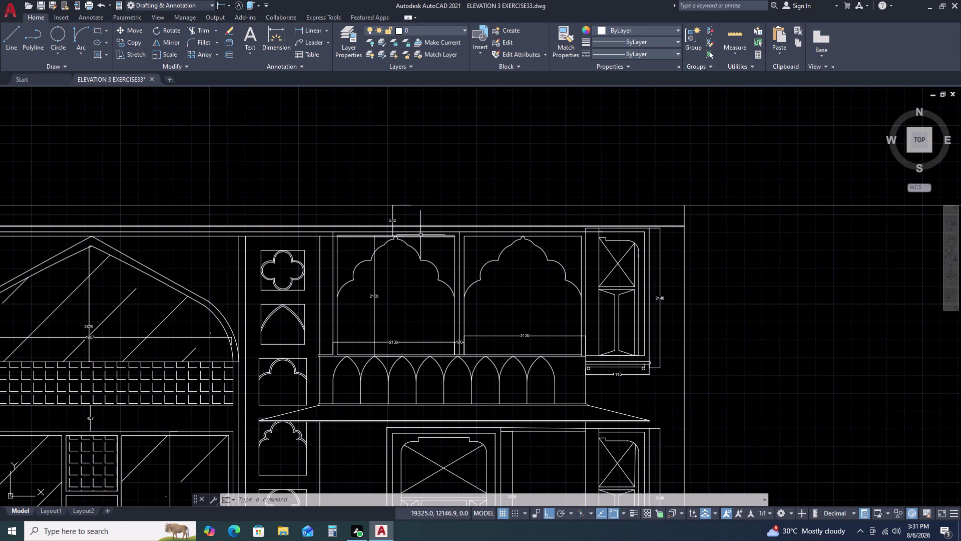
scroll(up, 3)
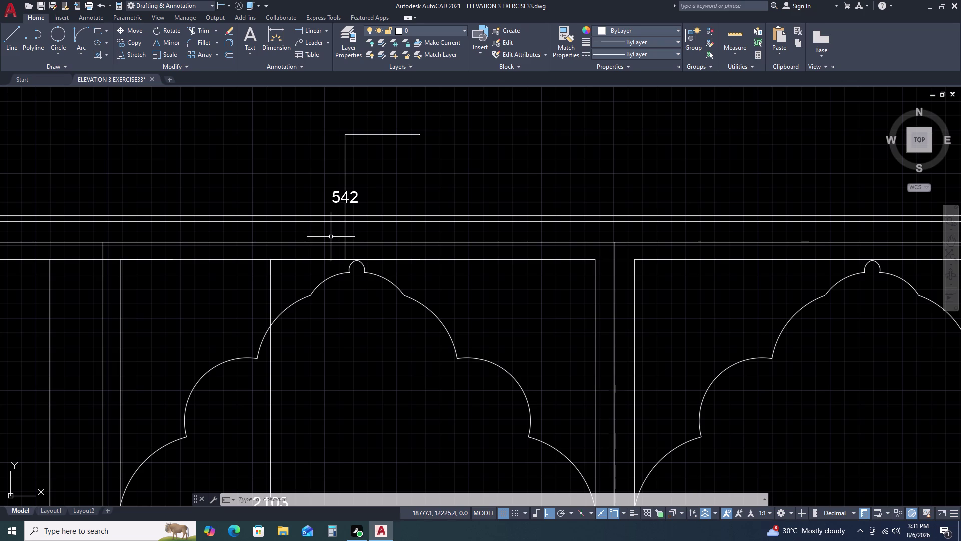
scroll(down, 3)
middle_drag(505, 349, 514, 194)
middle_click(515, 184)
scroll(down, 3)
middle_drag(579, 380, 565, 301)
middle_drag(565, 265, 565, 257)
middle_drag(589, 432, 589, 416)
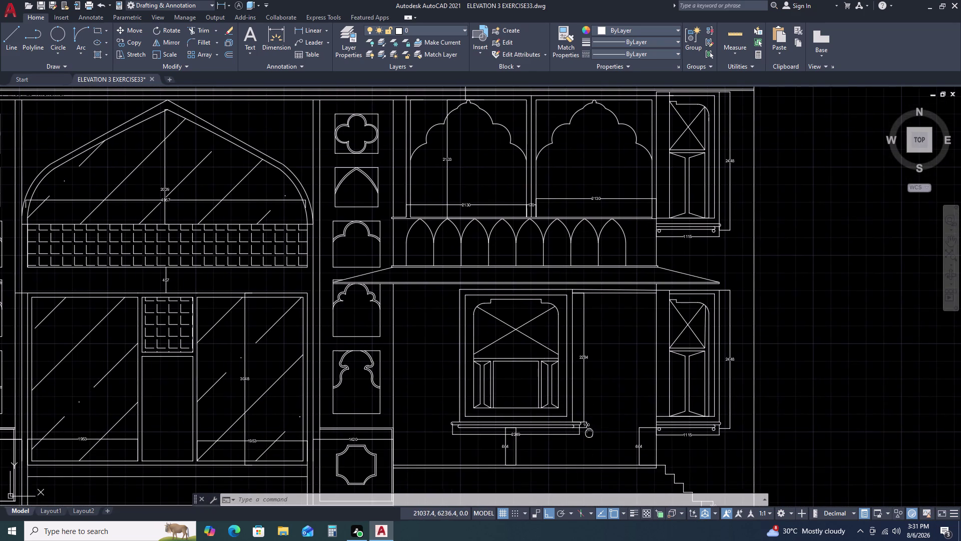
middle_drag(590, 416, 584, 243)
middle_click(583, 236)
middle_drag(208, 331, 279, 322)
middle_drag(350, 318, 379, 318)
middle_drag(422, 316, 460, 316)
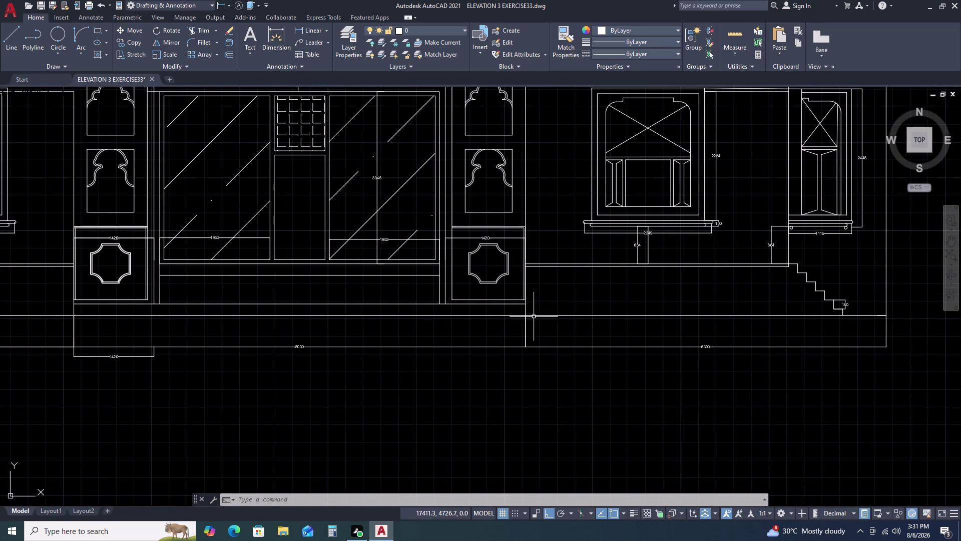
middle_click(592, 307)
middle_drag(249, 297, 252, 294)
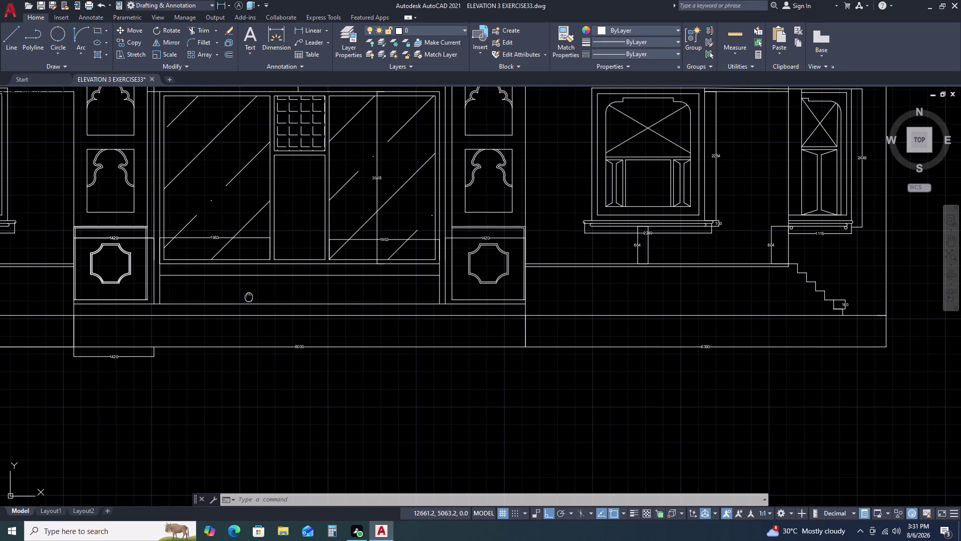
middle_drag(252, 293, 499, 275)
middle_click(543, 273)
middle_click(551, 272)
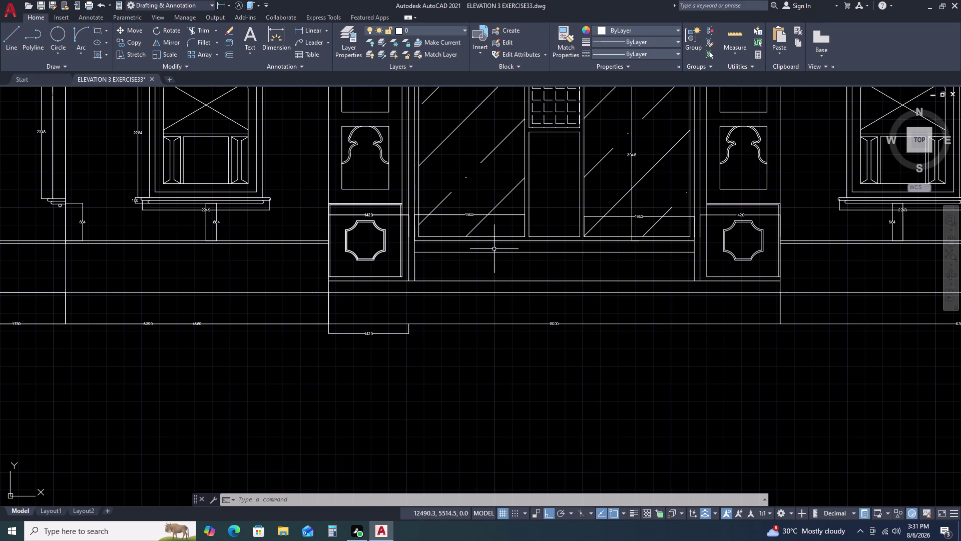
Start copying the long line beneath the central doors, then cancel.
click(621, 253)
key(c)
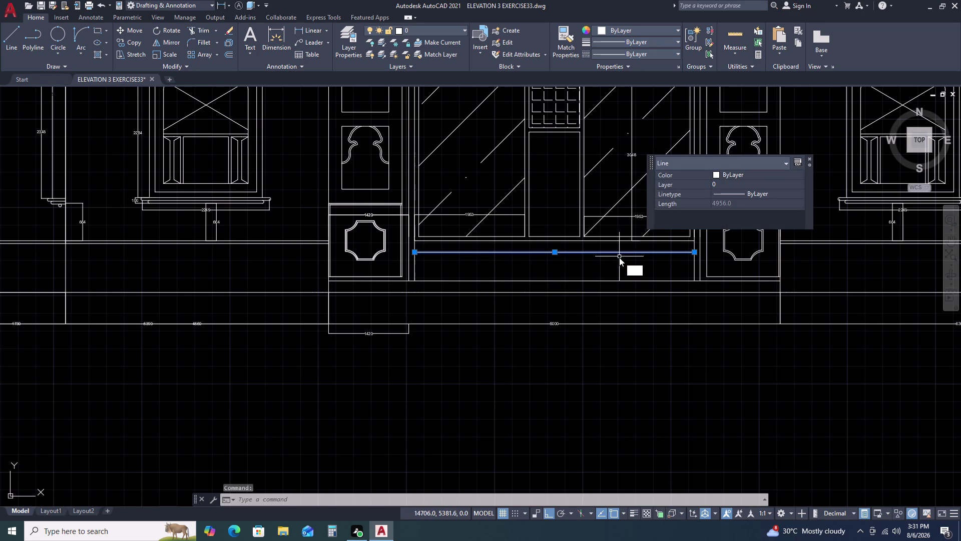
text(O)
key(space)
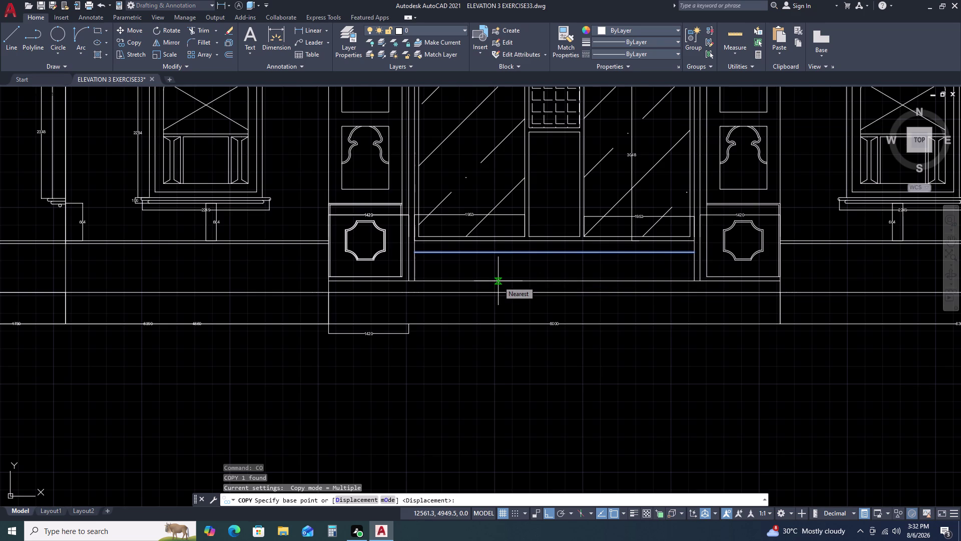
key(Escape)
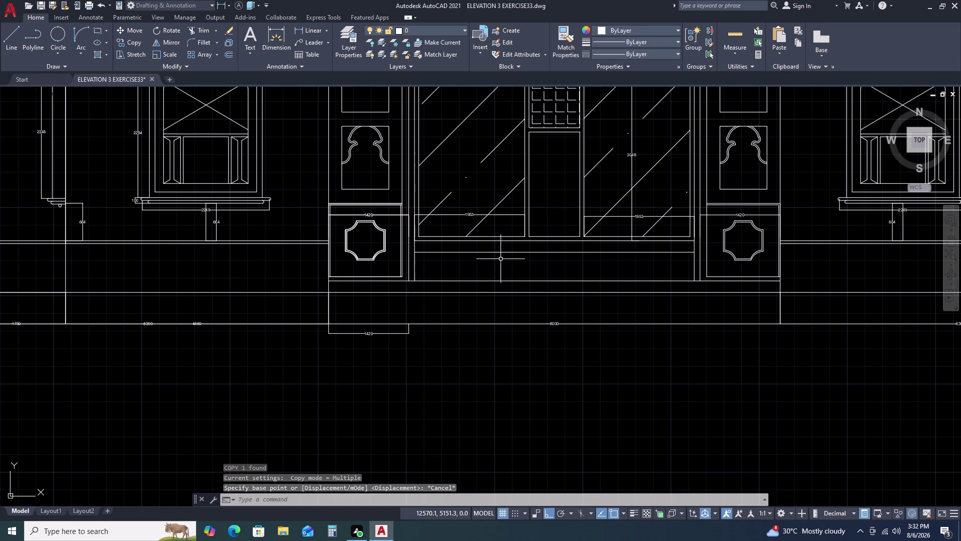
Copy the glass-panel base line from its right end as a 4-item array fitted to the plinth endpoint.
double_click(509, 239)
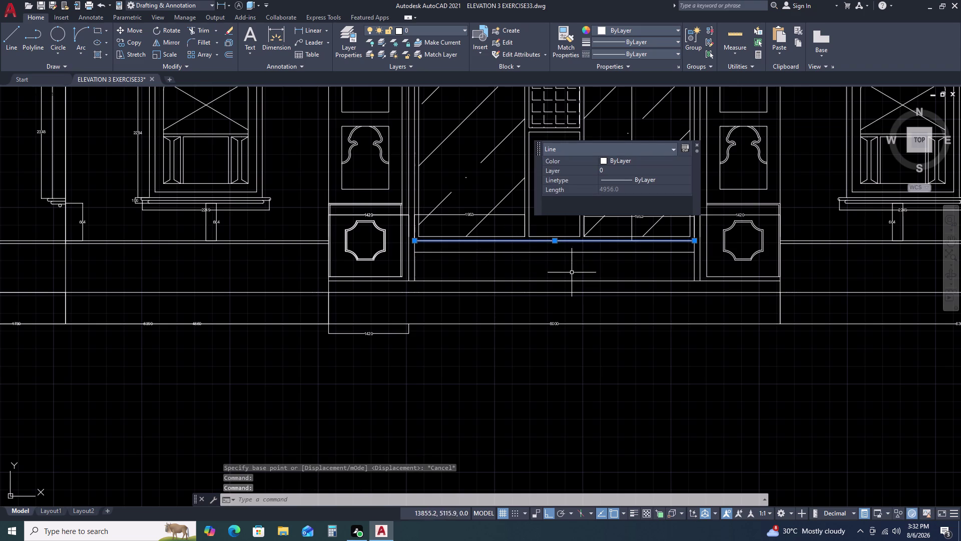
text(CO)
key(space)
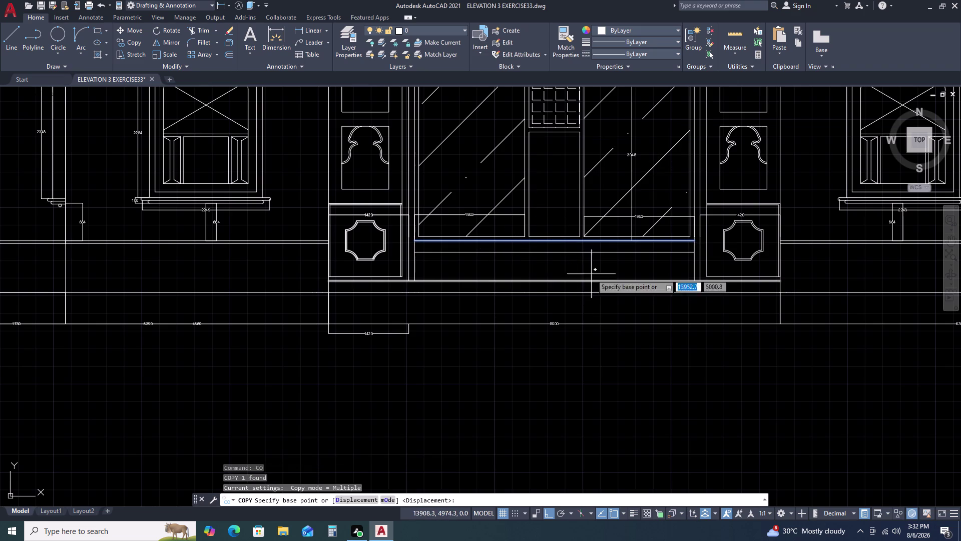
click(692, 241)
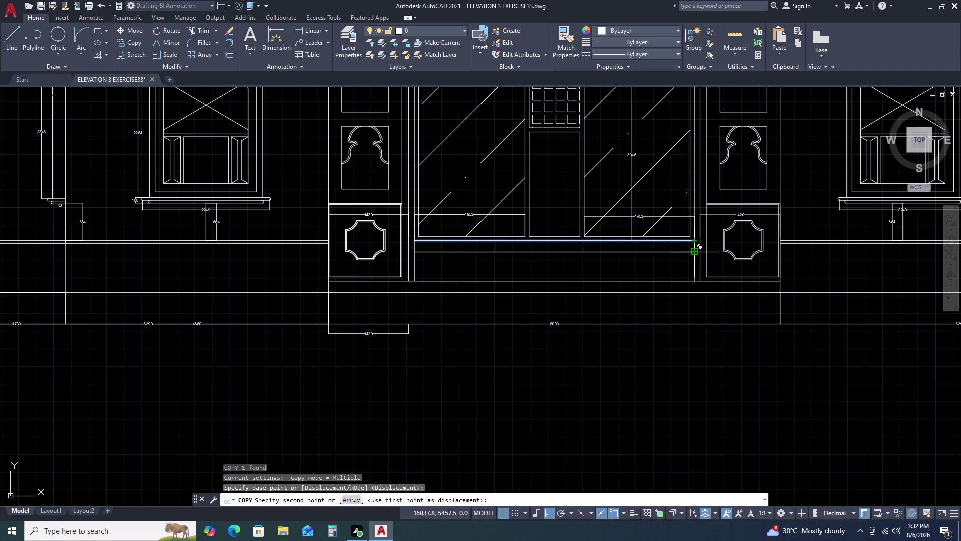
text(AR)
key(space)
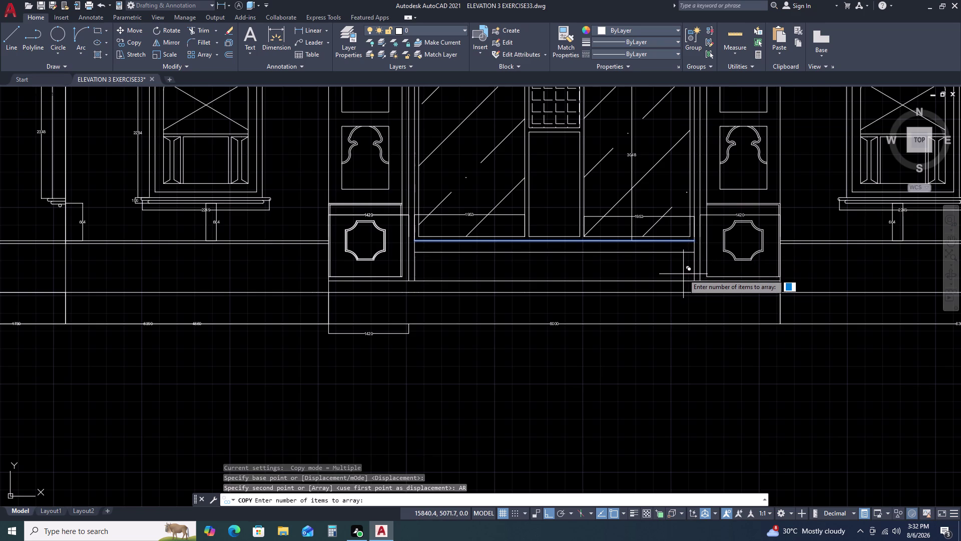
text(4)
key(space)
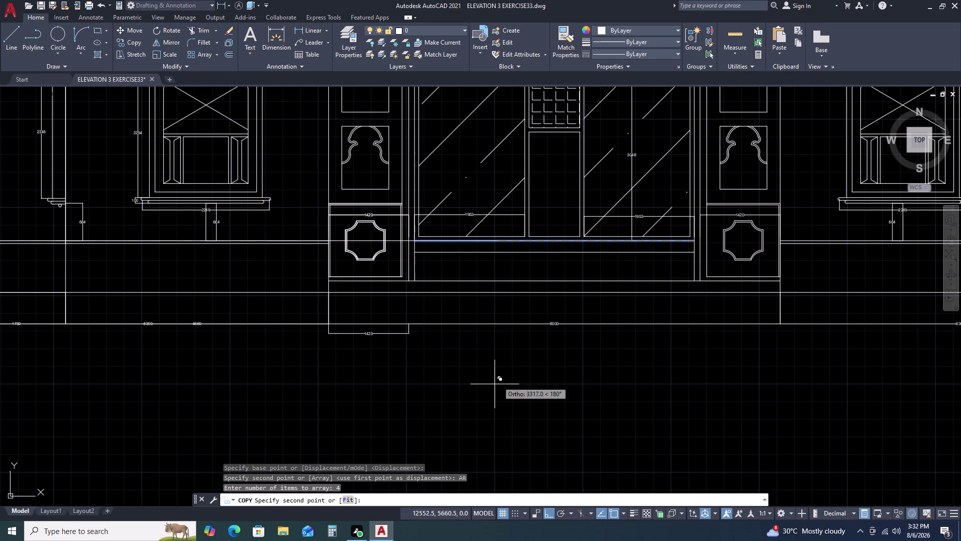
double_click(348, 501)
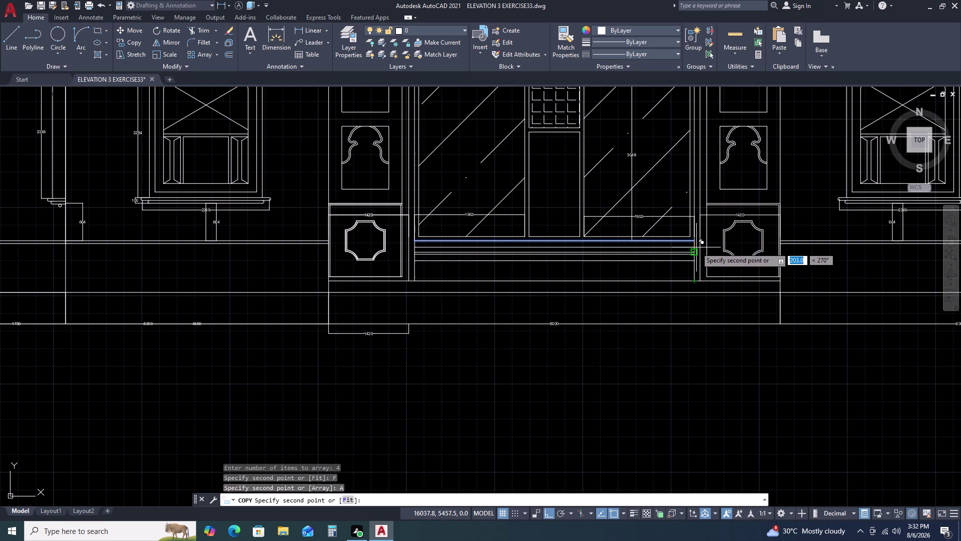
click(346, 501)
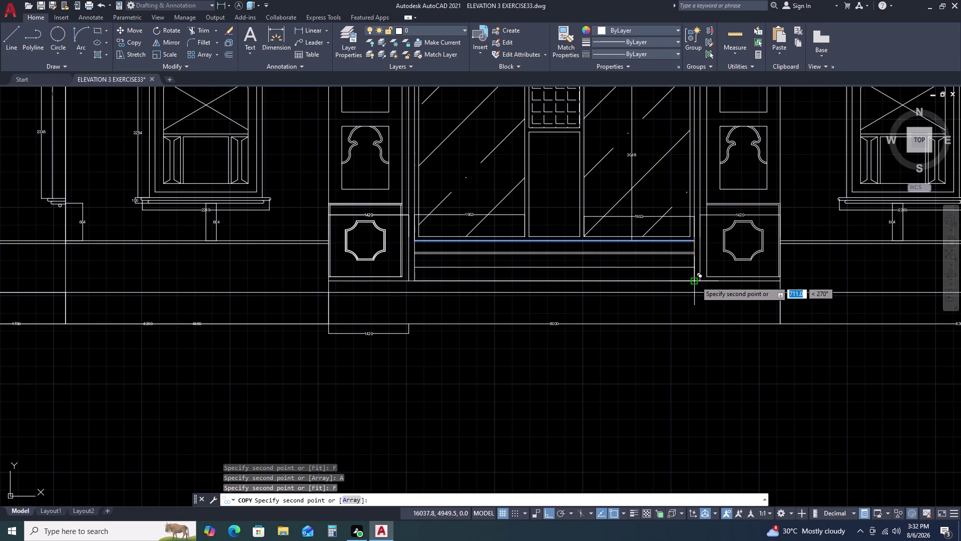
scroll(up, 3)
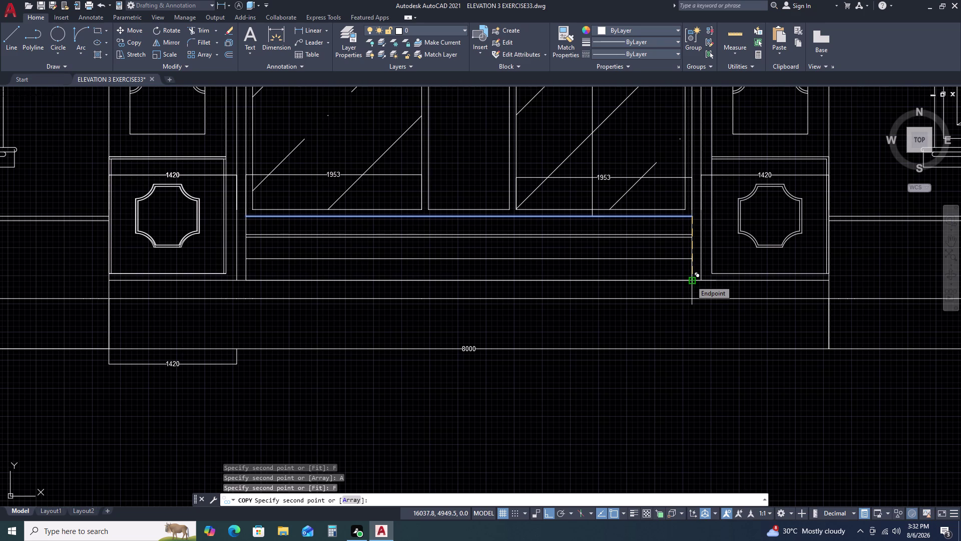
double_click(691, 281)
key(Escape)
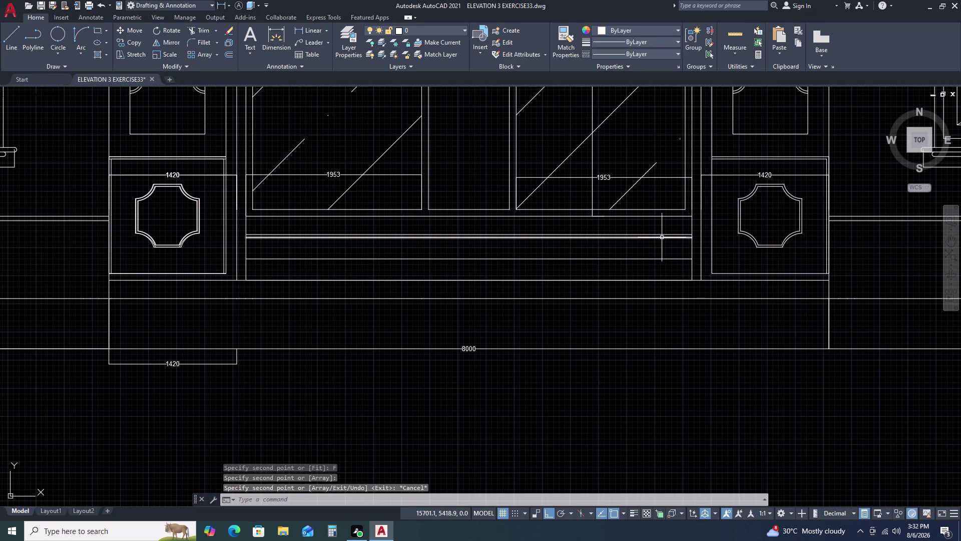
Delete the stray duplicate line and the bottom step line.
click(662, 237)
key(Delete)
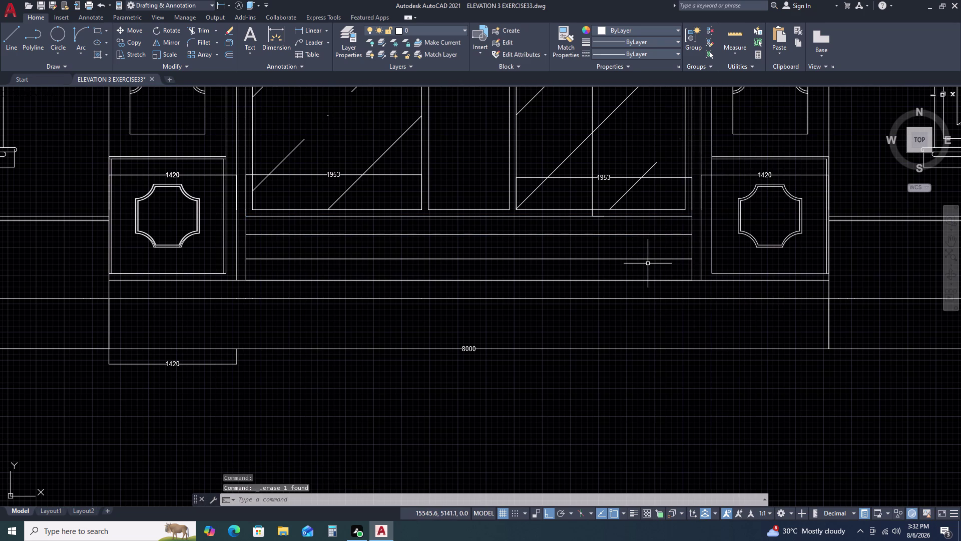
double_click(637, 282)
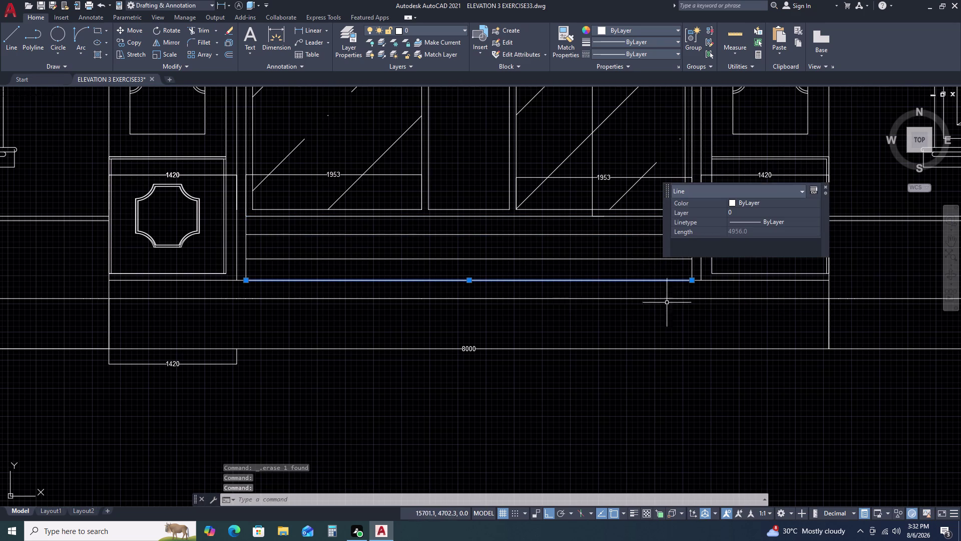
key(Escape)
scroll(down, 3)
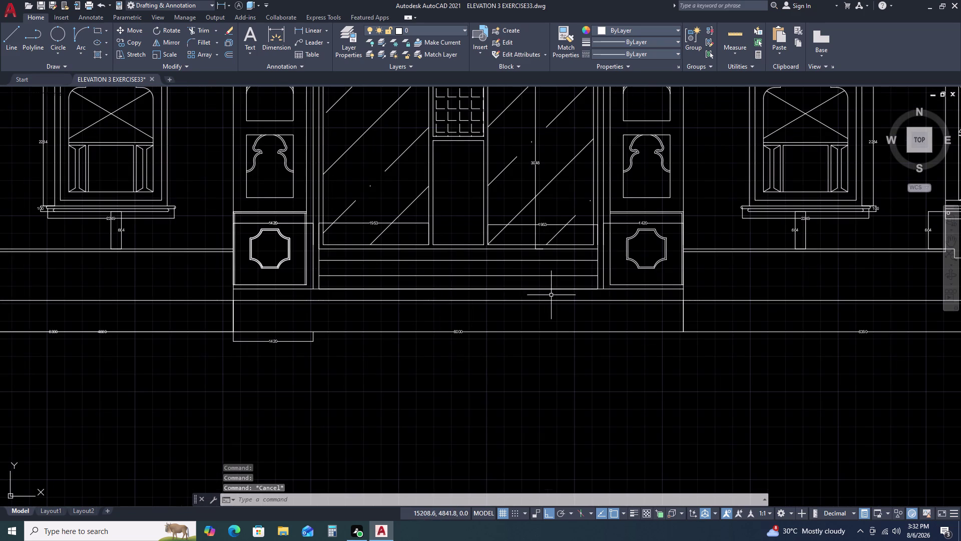
double_click(387, 290)
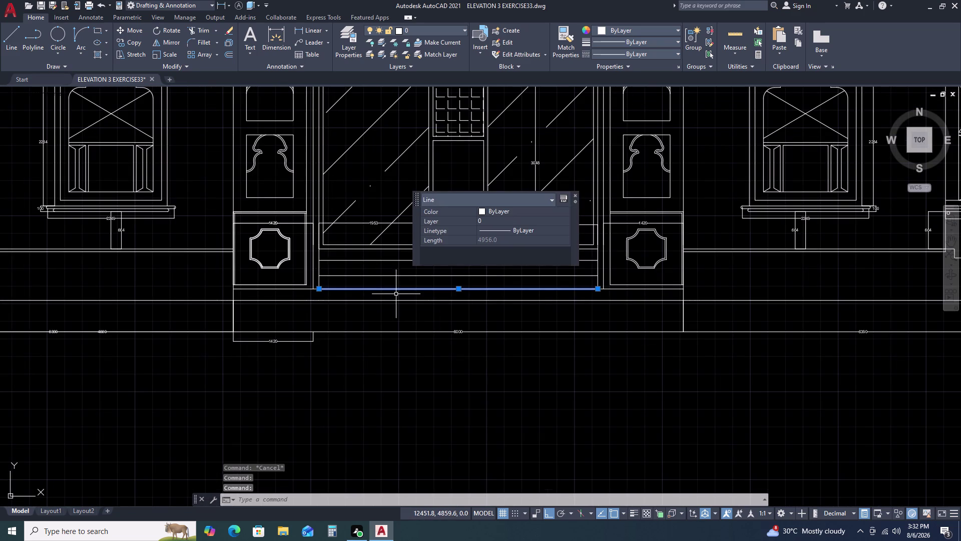
key(Delete)
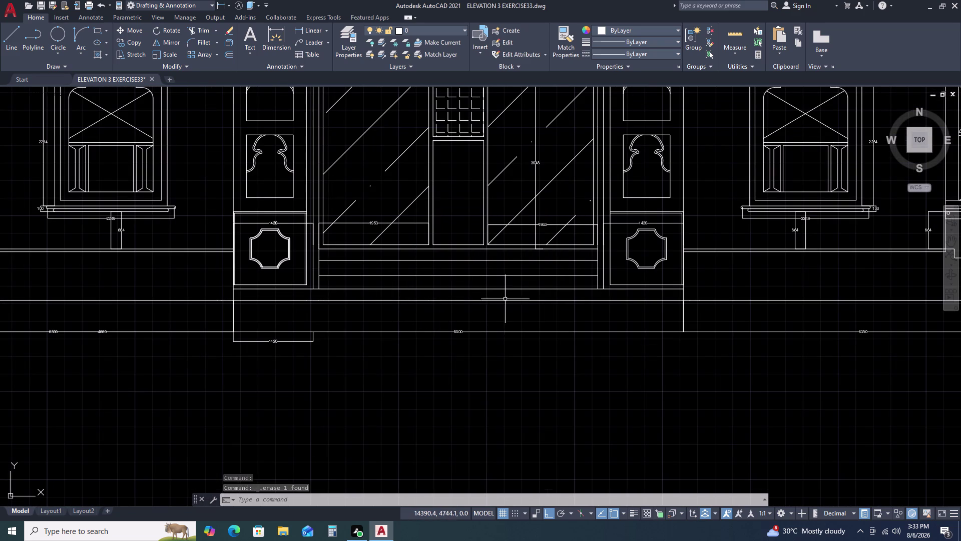
middle_drag(505, 296, 510, 318)
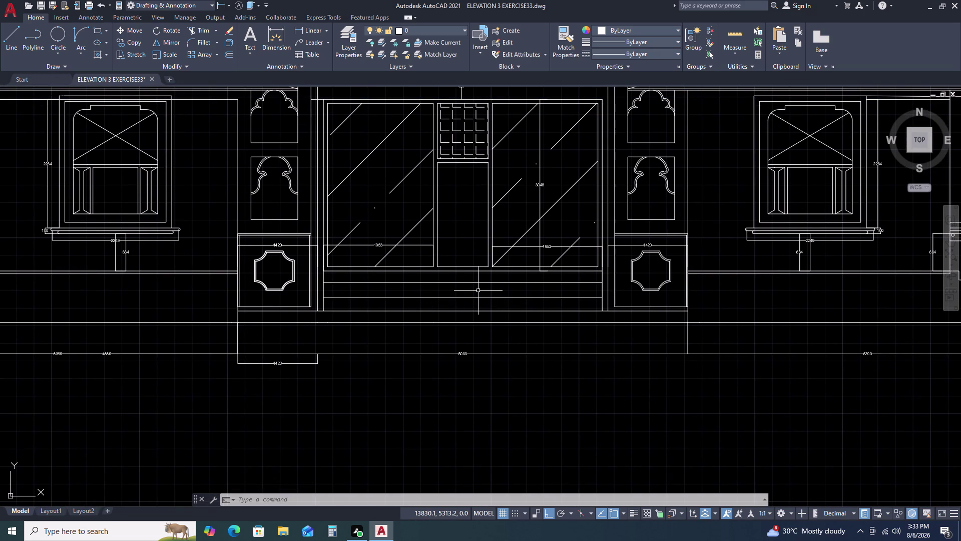
Measure the gap between step lines with DLI, reading 203.
text(DLI)
key(space)
scroll(up, 3)
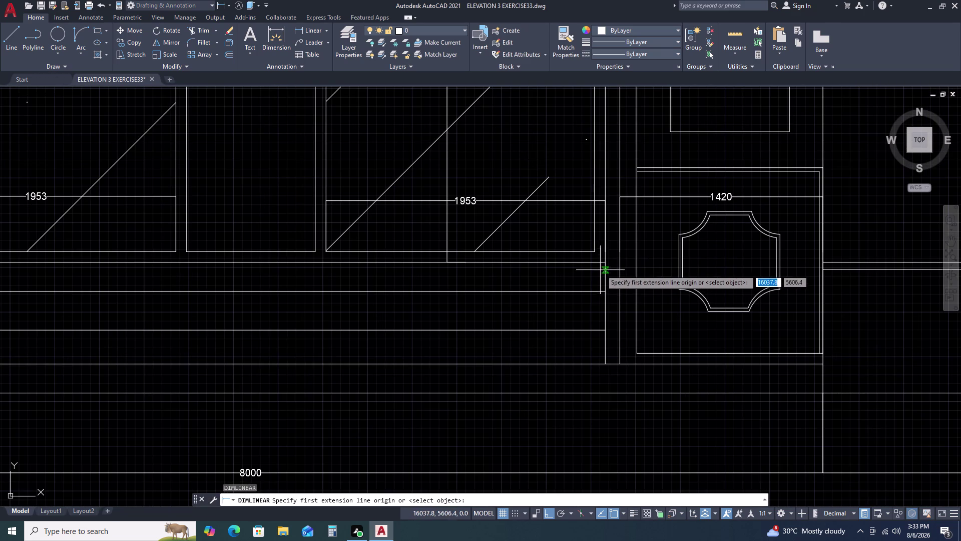
click(604, 263)
click(602, 291)
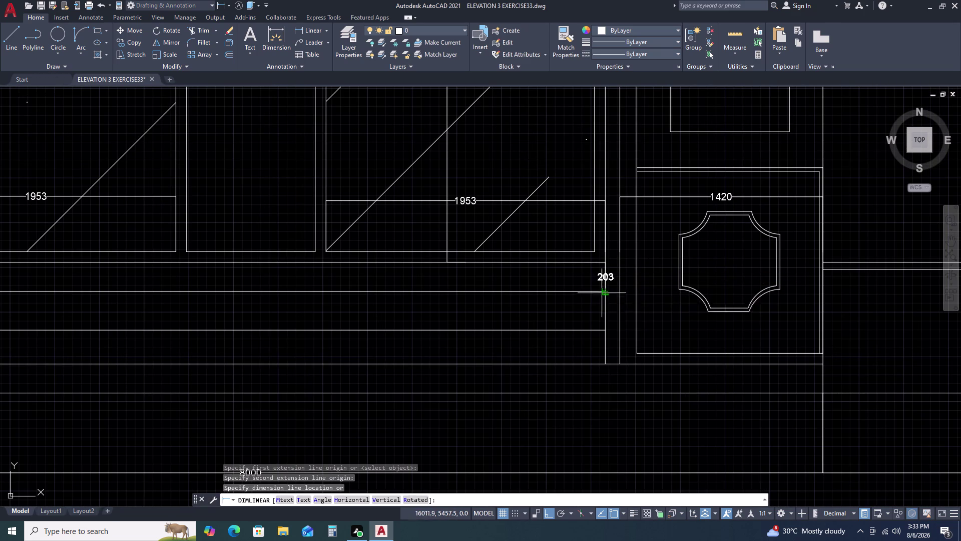
key(Escape)
key(space)
double_click(606, 292)
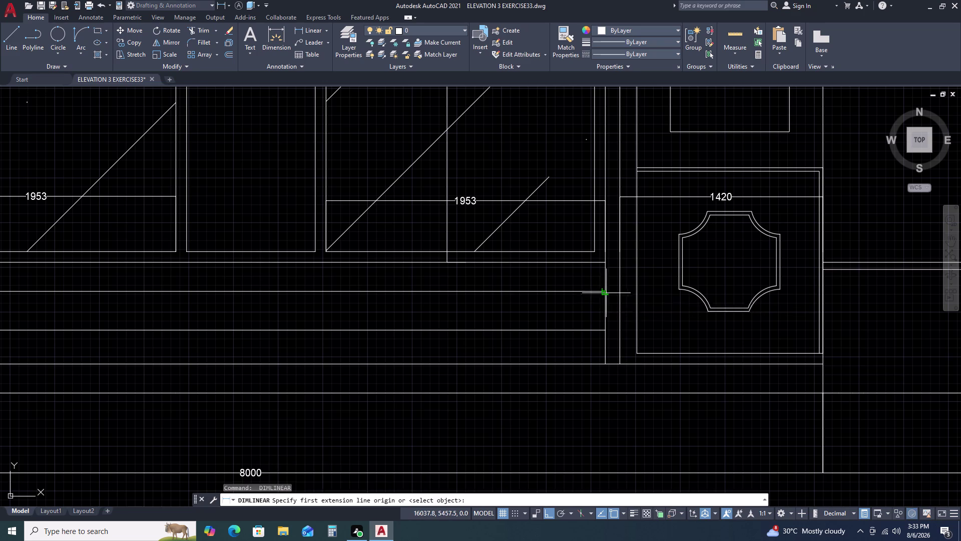
click(605, 330)
key(Escape)
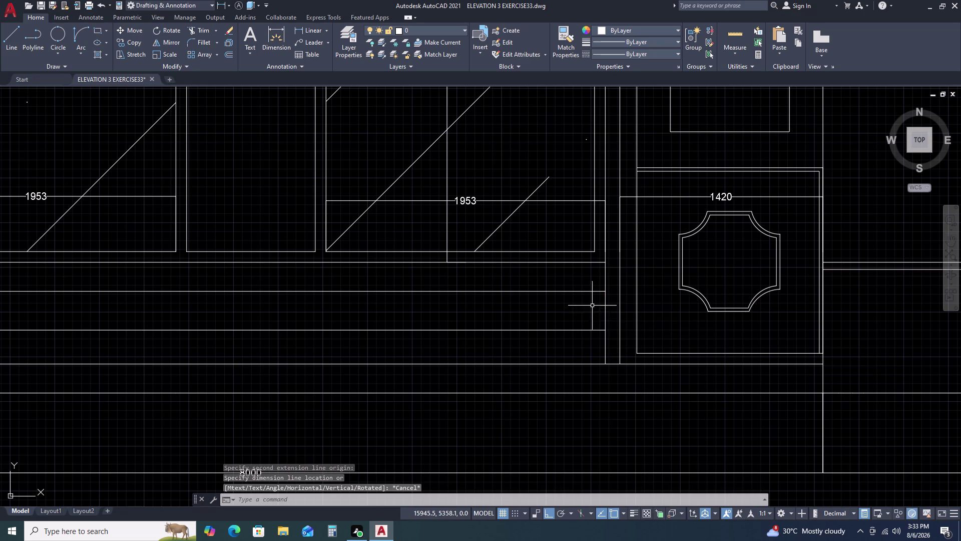
Offset the plinth line 203 units downward.
double_click(591, 291)
text(O)
key(space)
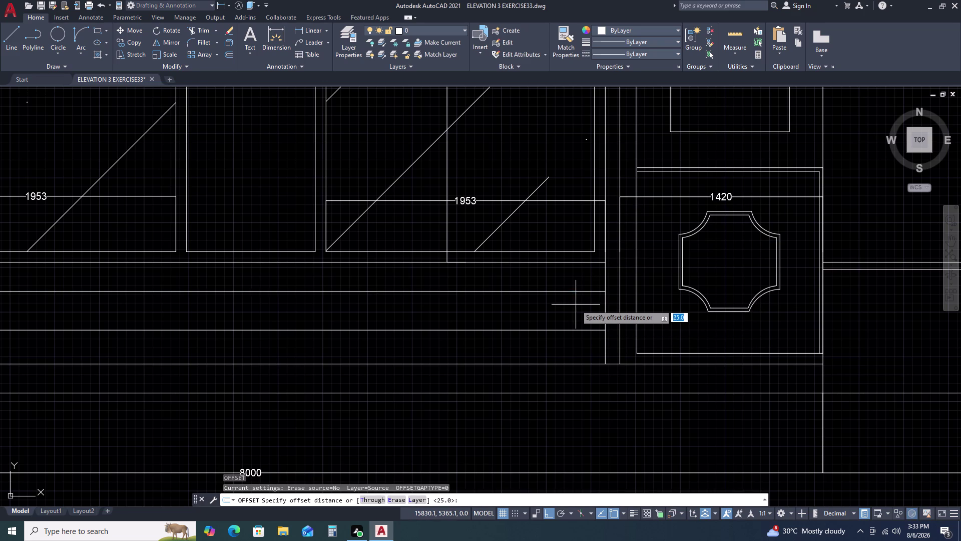
key(2)
text(03)
key(space)
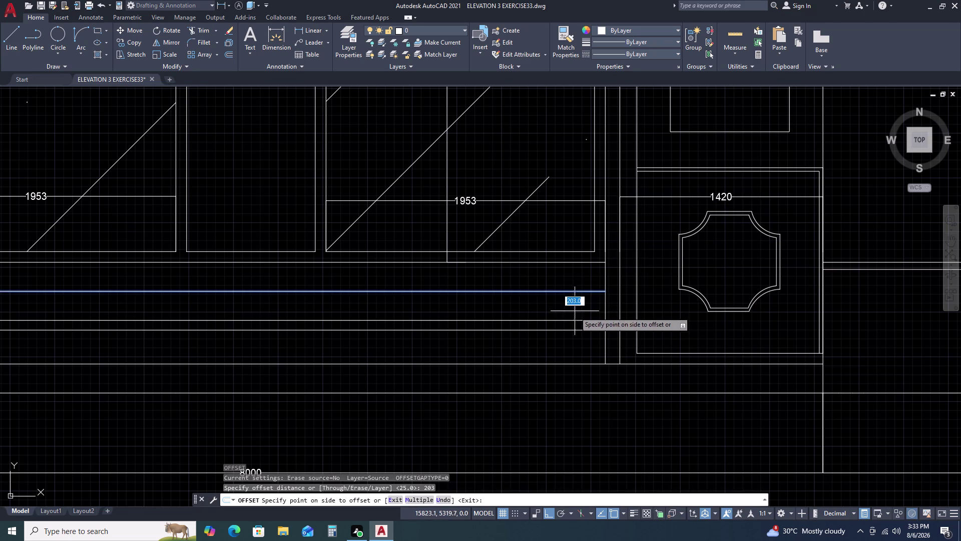
click(577, 323)
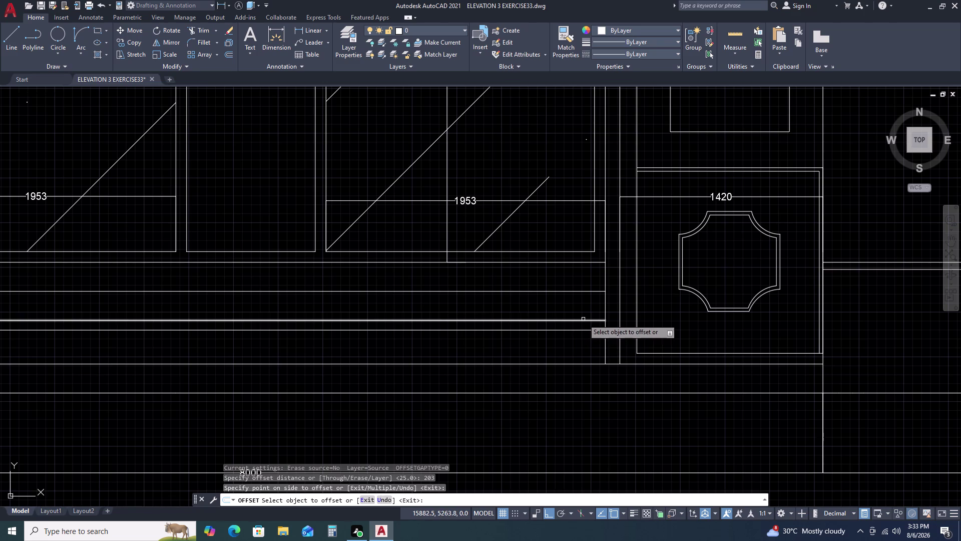
double_click(584, 319)
double_click(581, 351)
key(Escape)
Delete the stray line beneath the step lines.
click(587, 327)
click(578, 337)
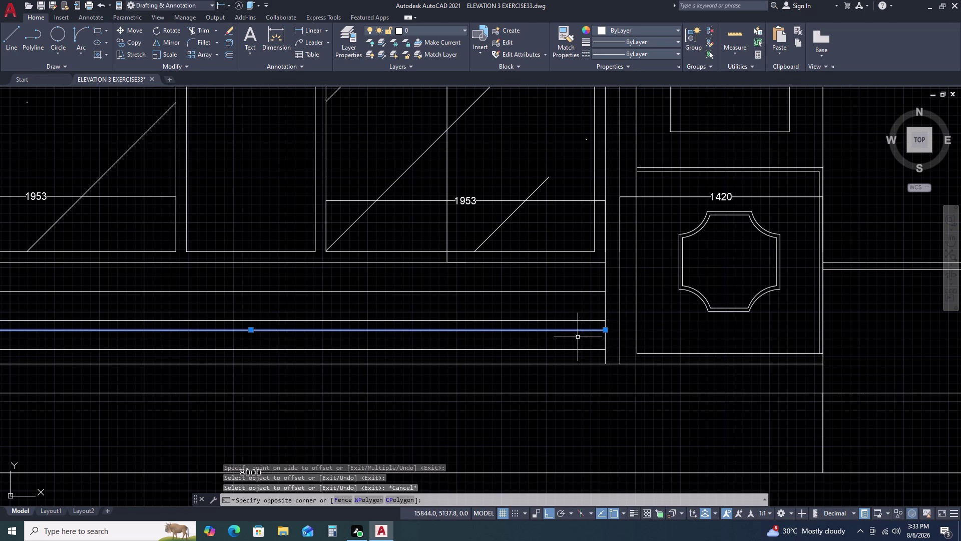
key(Delete)
scroll(down, 3)
middle_drag(556, 355, 564, 349)
middle_click(570, 345)
middle_drag(580, 338, 602, 326)
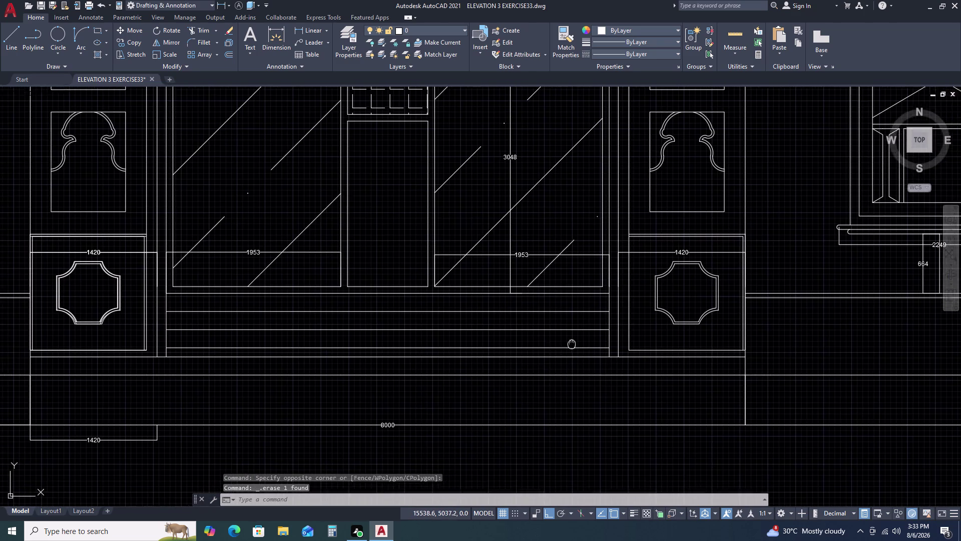
Delete the lowest step line and the short stray line below the panels.
middle_drag(602, 326, 638, 304)
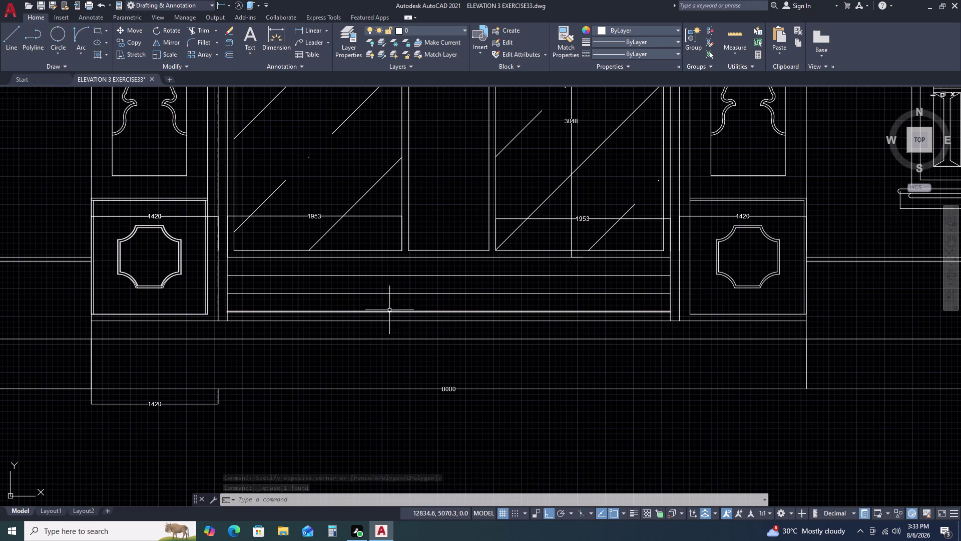
double_click(572, 313)
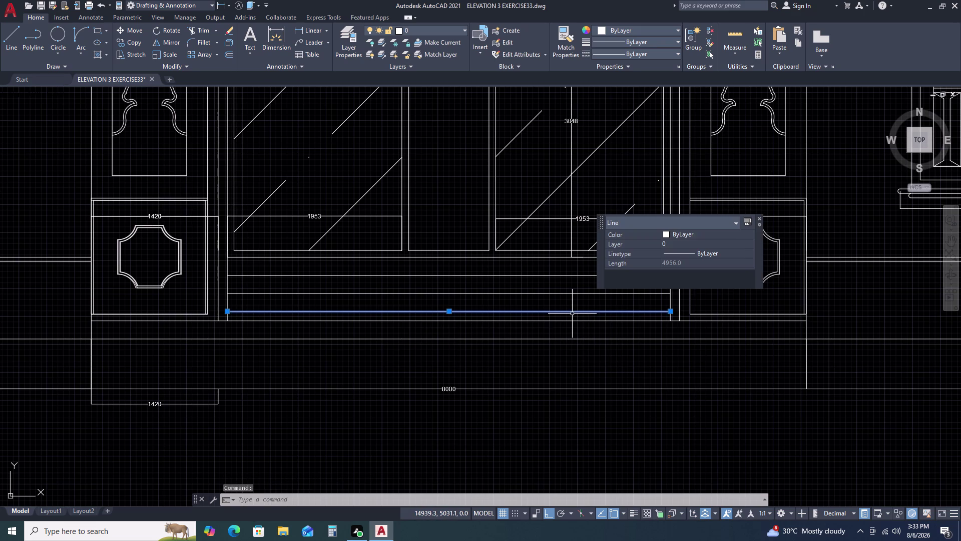
key(Delete)
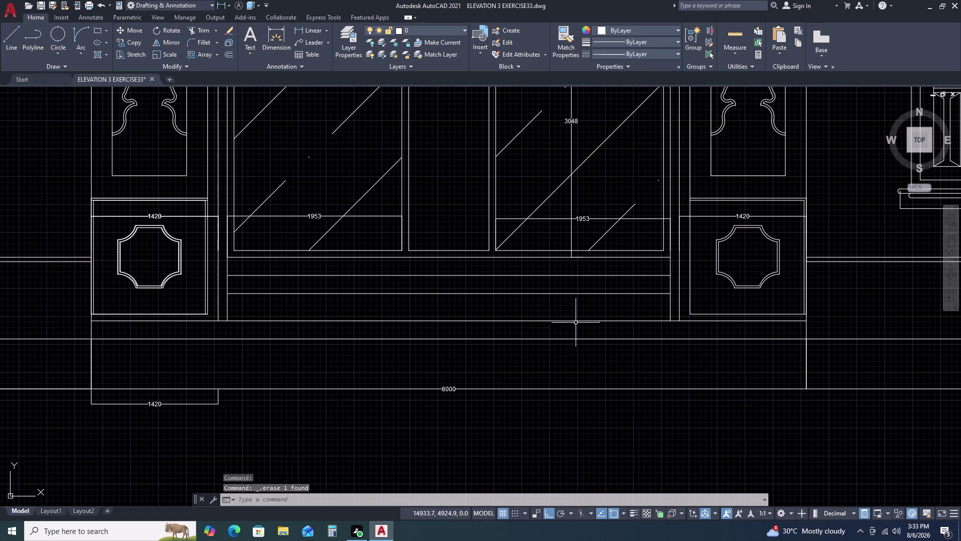
scroll(down, 3)
scroll(up, 3)
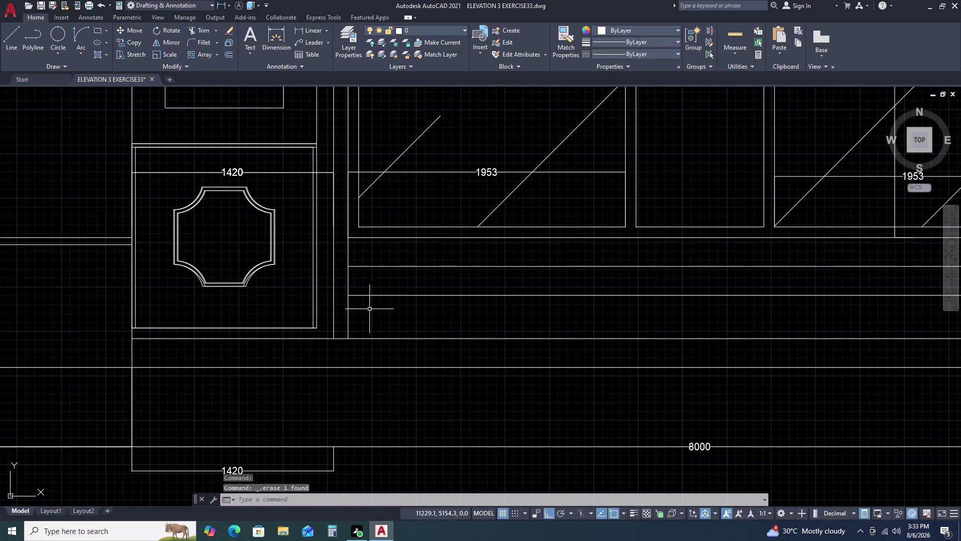
scroll(down, 3)
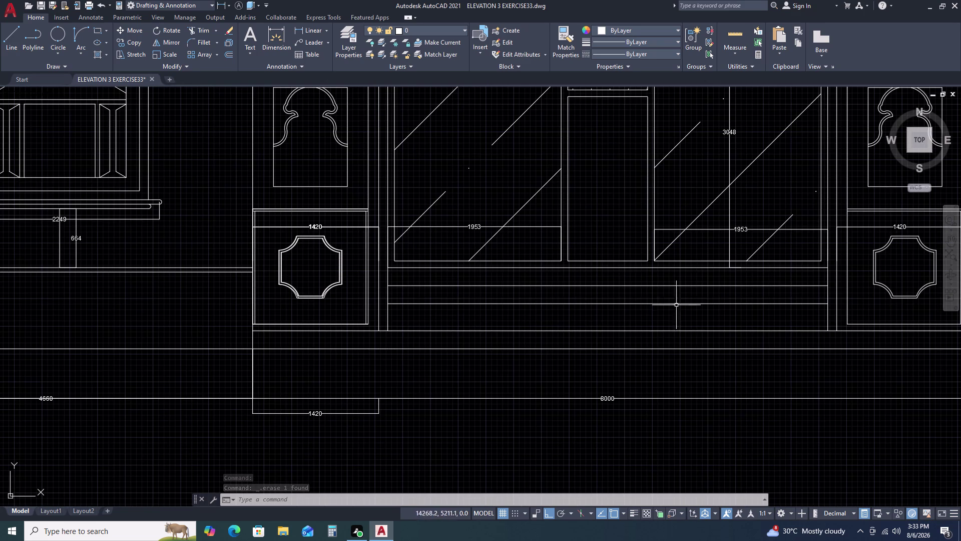
scroll(down, 3)
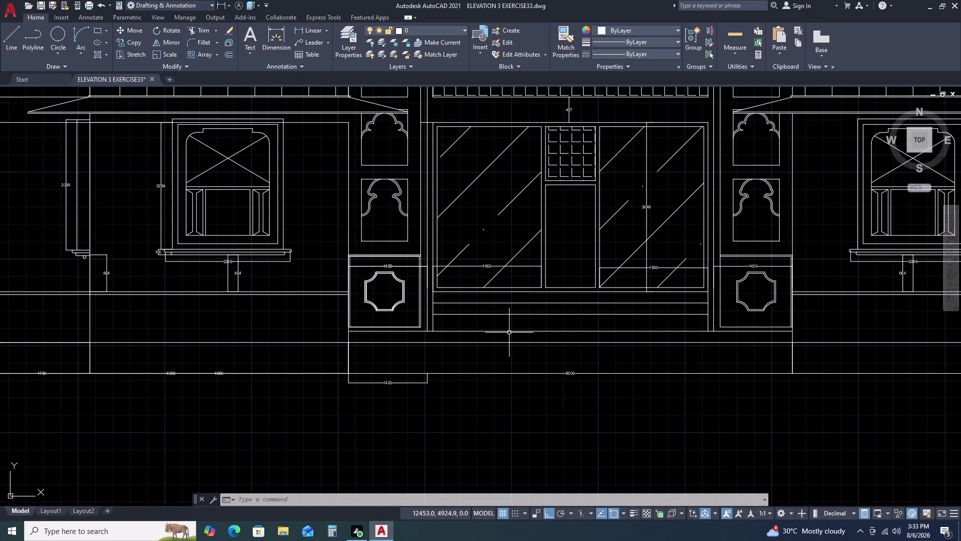
scroll(down, 3)
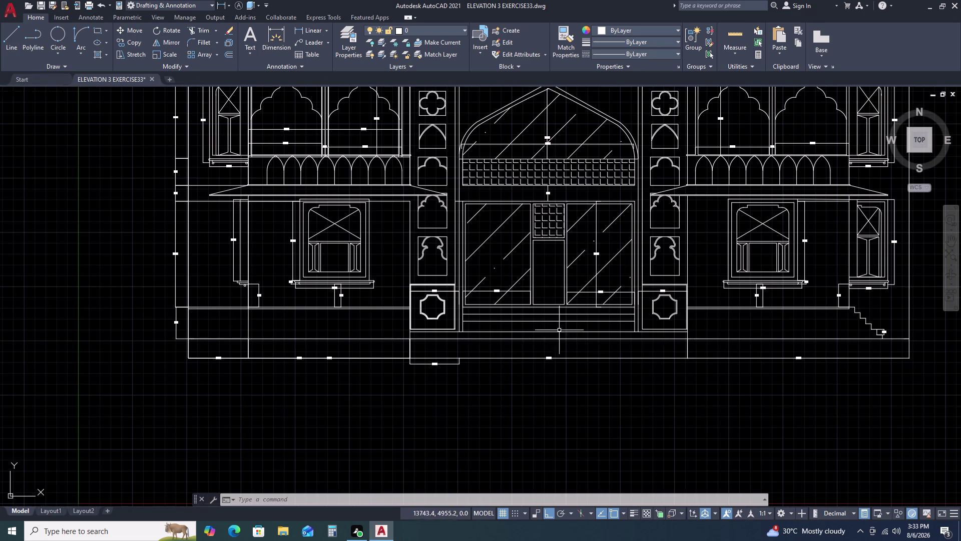
scroll(up, 3)
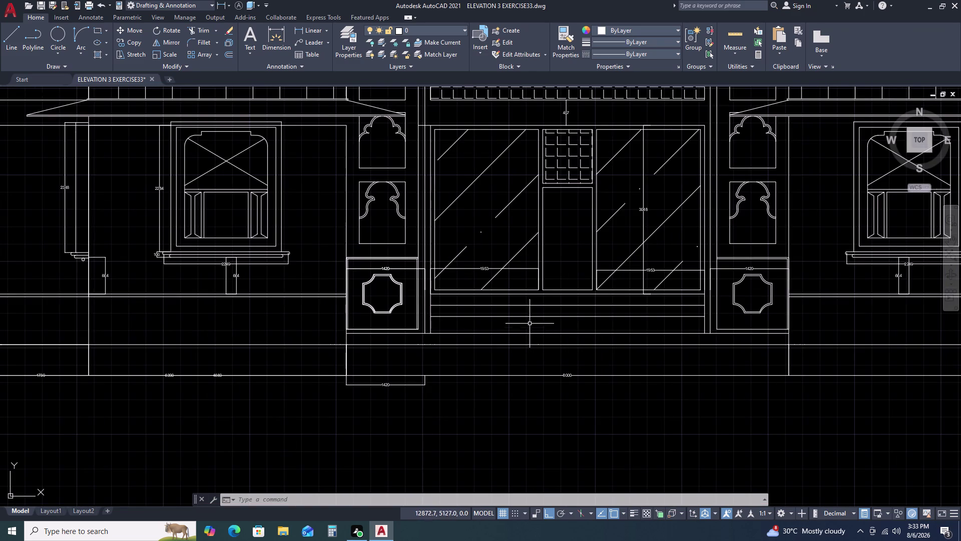
scroll(up, 3)
scroll(down, 3)
double_click(609, 338)
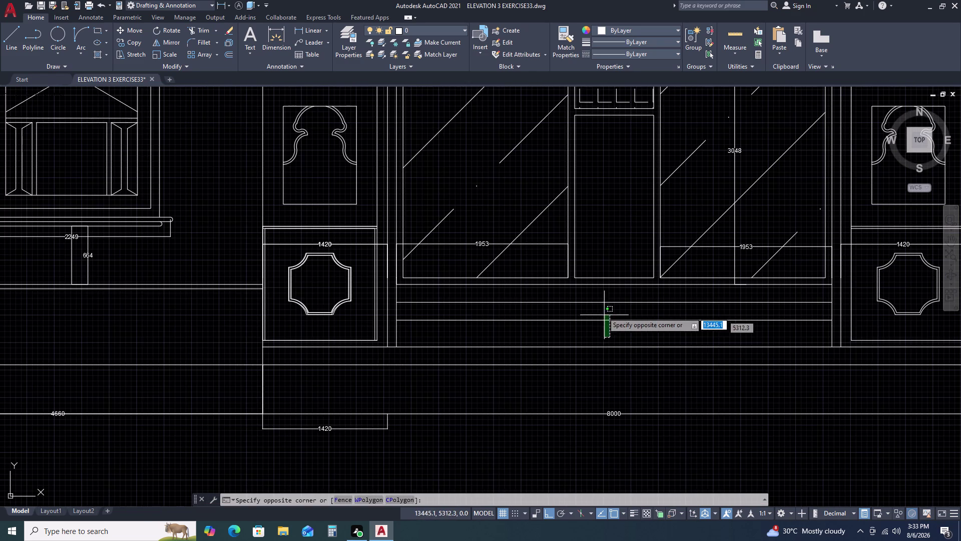
double_click(595, 303)
key(Delete)
Erase two more lines, then undo the last erase.
double_click(571, 290)
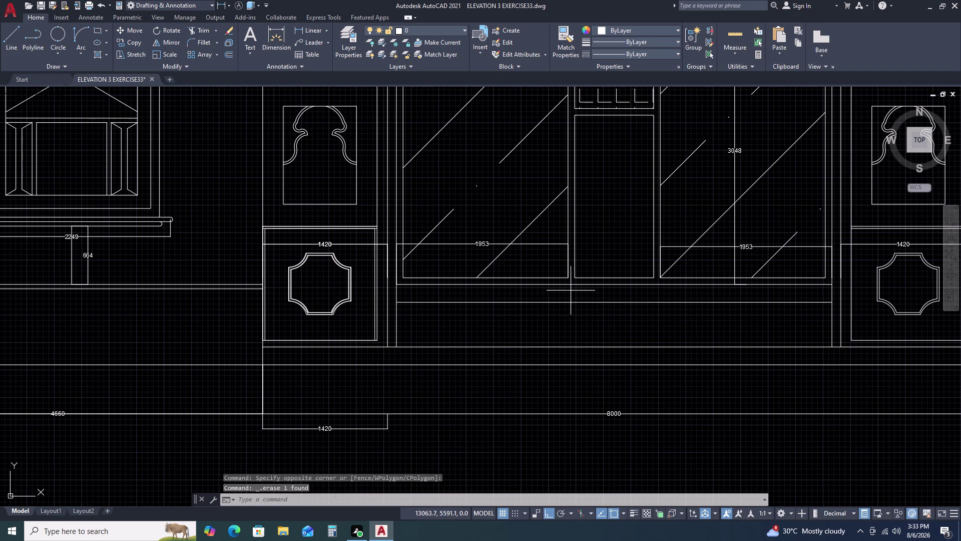
click(548, 312)
key(Delete)
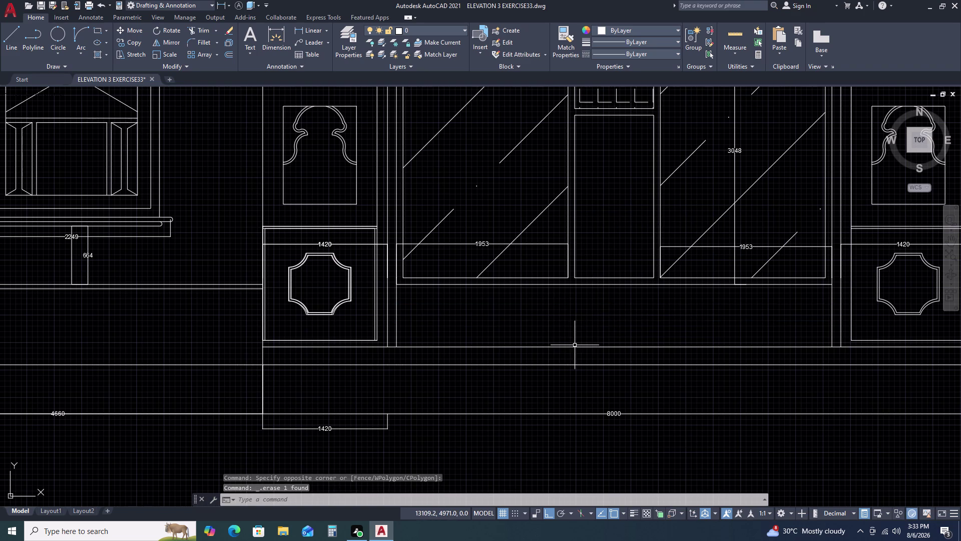
click(575, 345)
click(551, 351)
key(Delete)
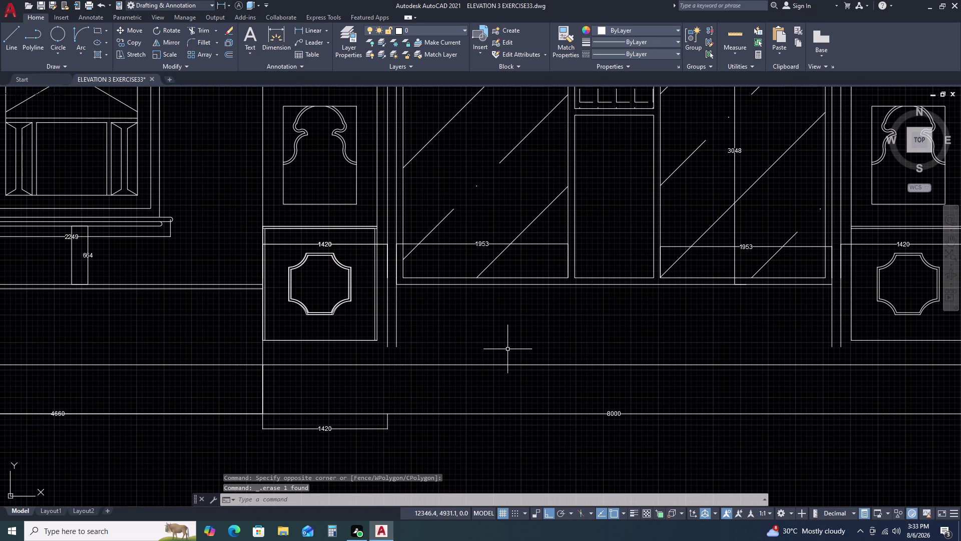
key(ctrl+z)
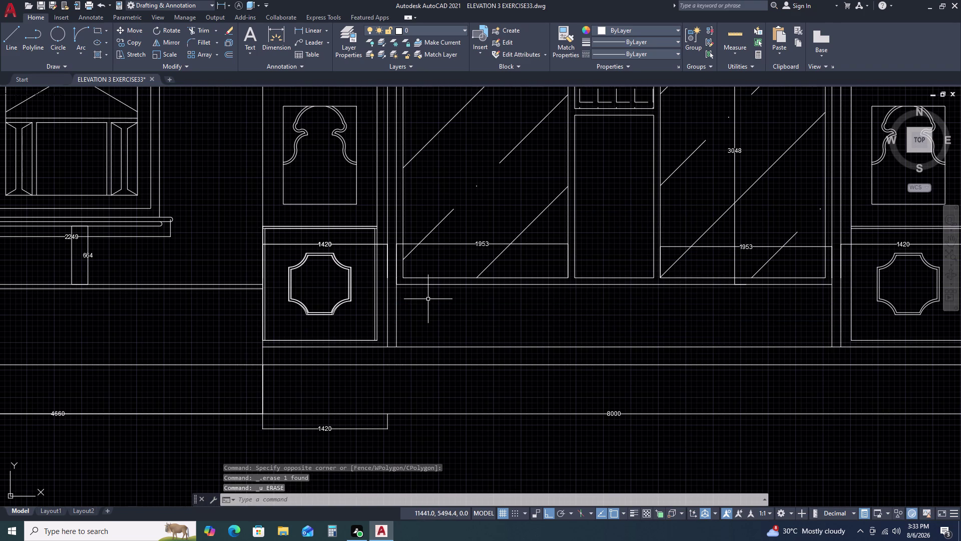
key(l)
key(Escape)
Copy the long 4956 line from its left end as a 3-item array.
click(451, 285)
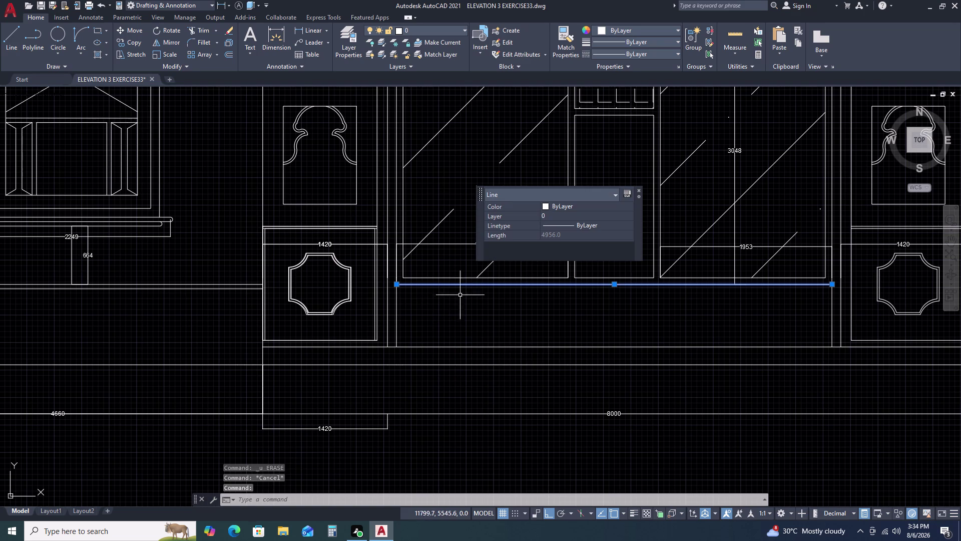
text(CO)
key(space)
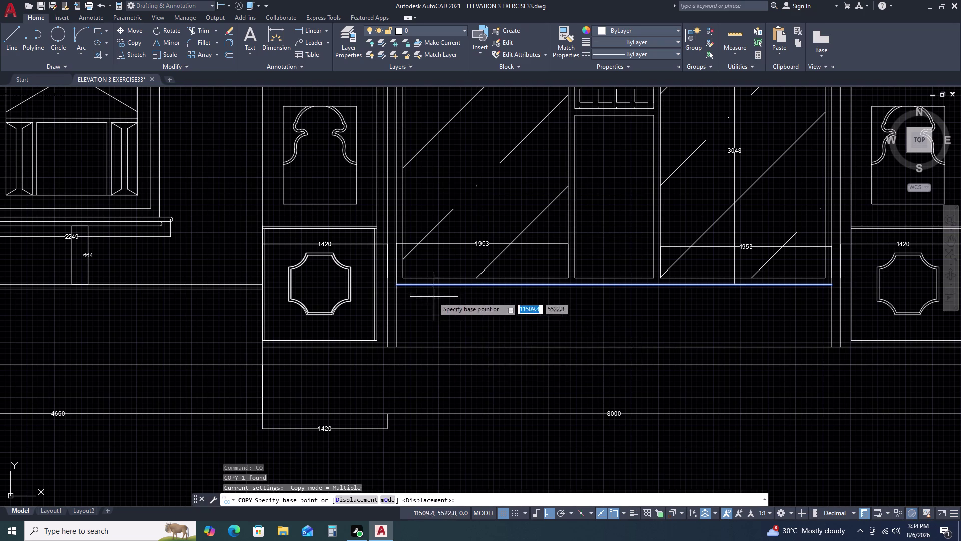
click(396, 284)
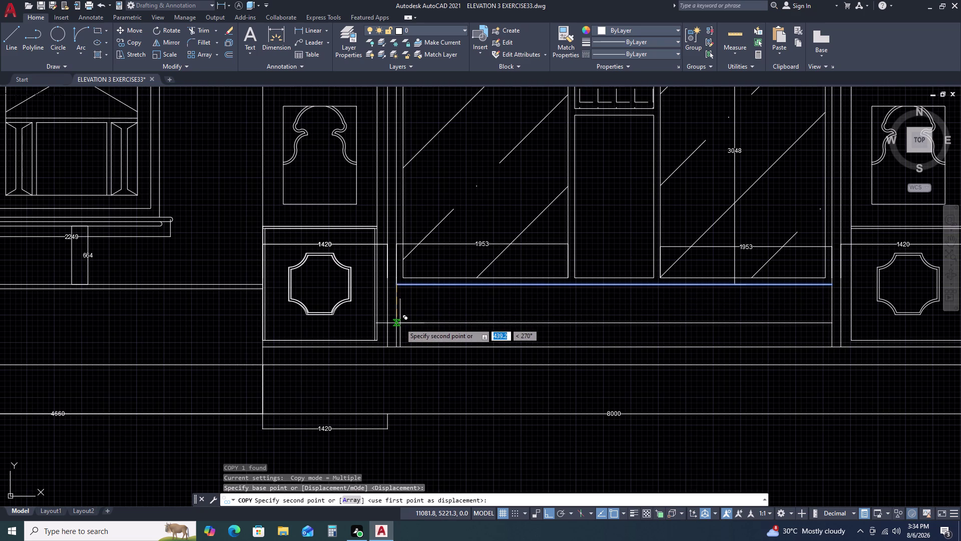
text(AR)
key(space)
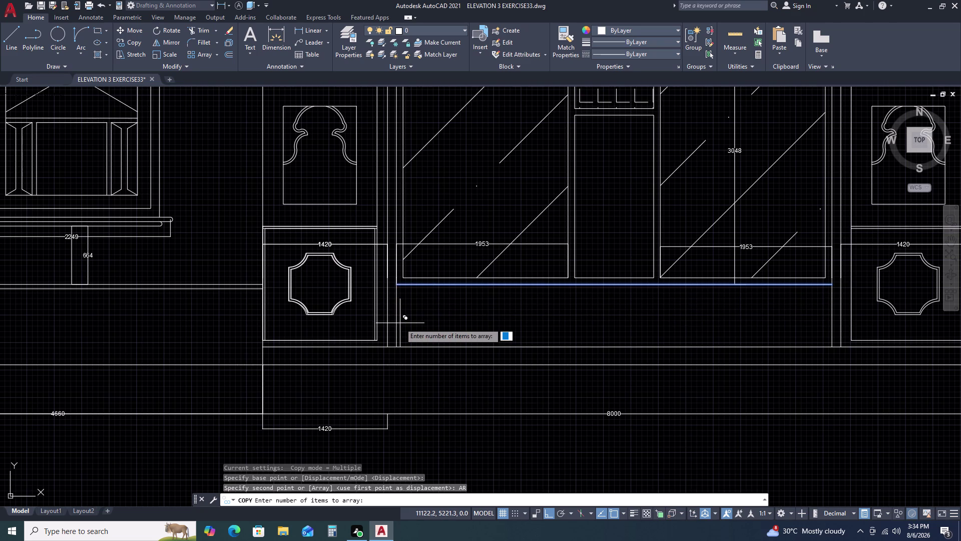
text(3)
key(space)
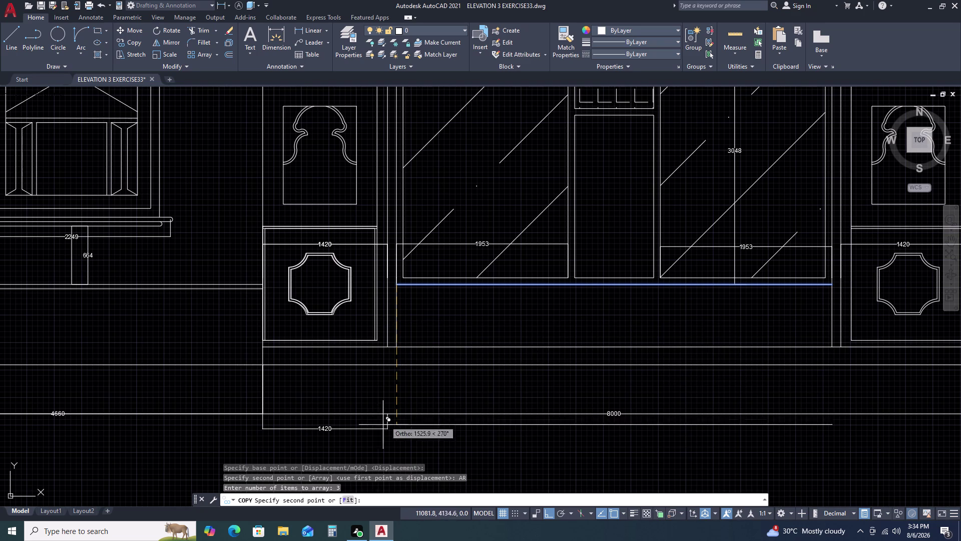
Fit the three copies down to the plinth line endpoint, then pick one copy.
click(349, 504)
right_click(349, 504)
click(349, 503)
click(350, 497)
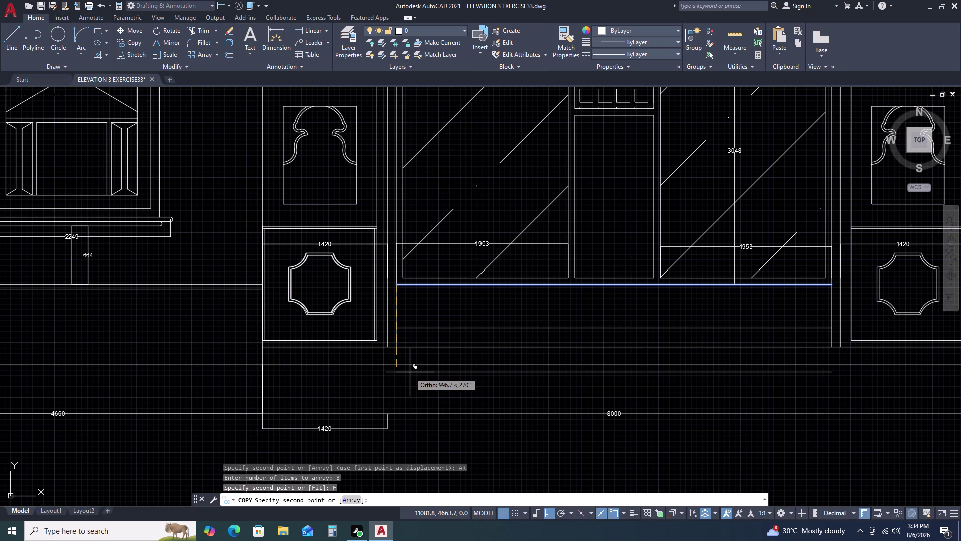
scroll(up, 3)
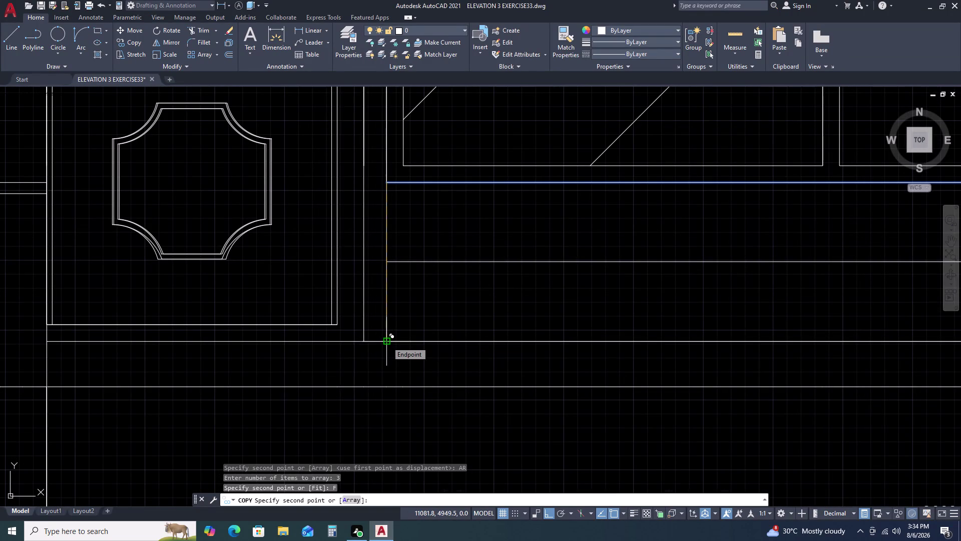
click(386, 341)
scroll(down, 3)
key(Escape)
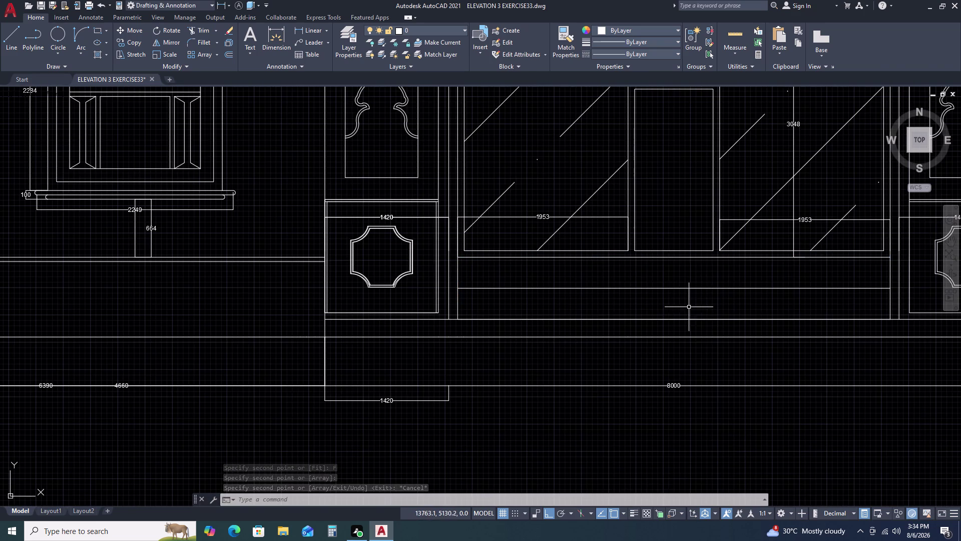
click(660, 319)
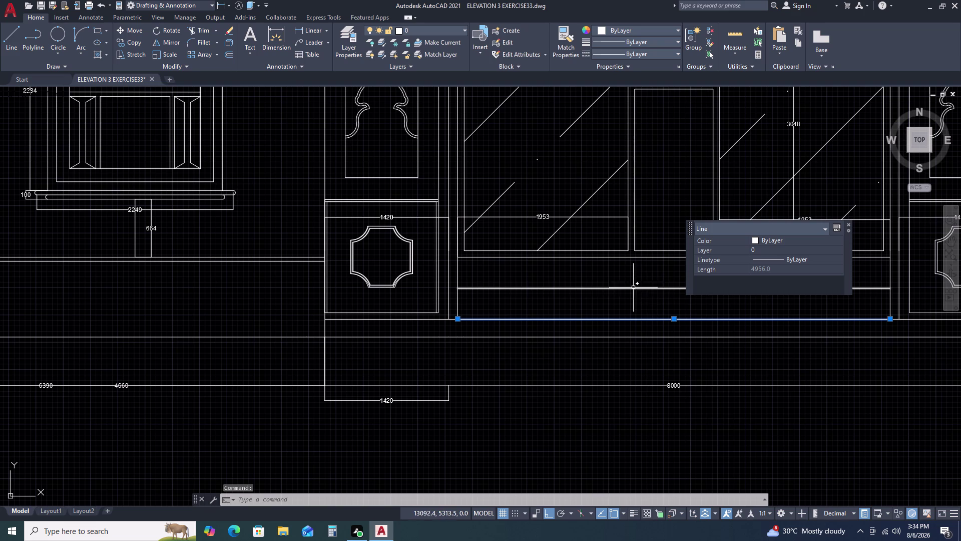
Erase the copied lines under the central windows, then the long 8000 line.
click(612, 287)
key(Delete)
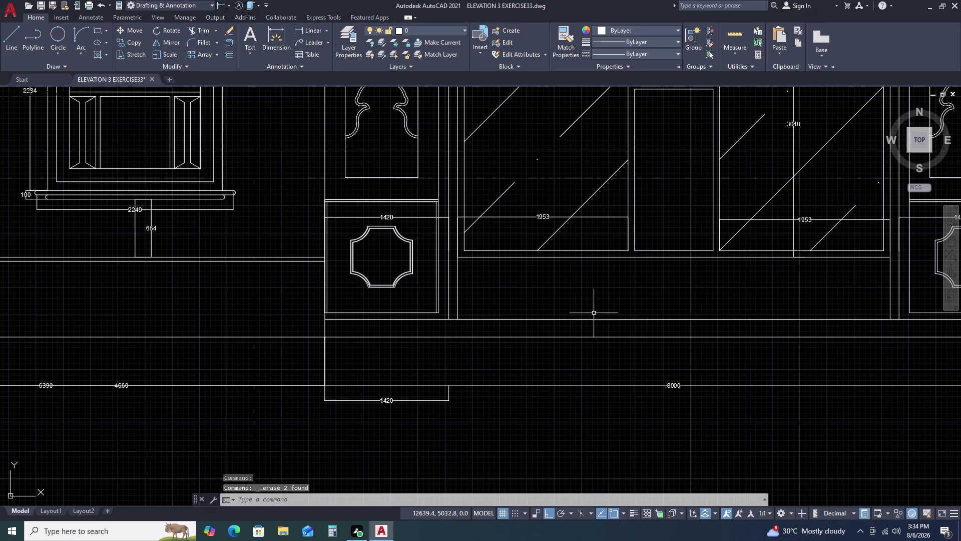
click(567, 319)
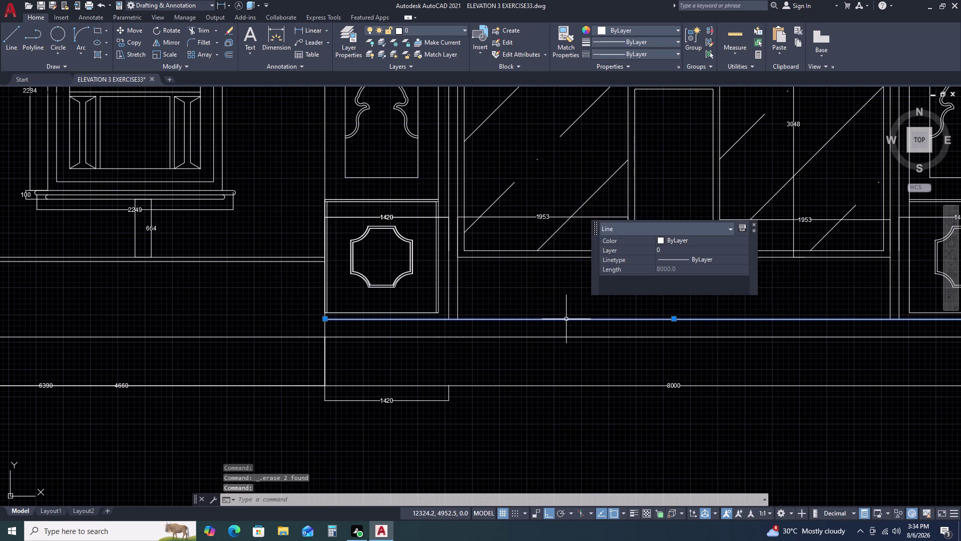
key(Delete)
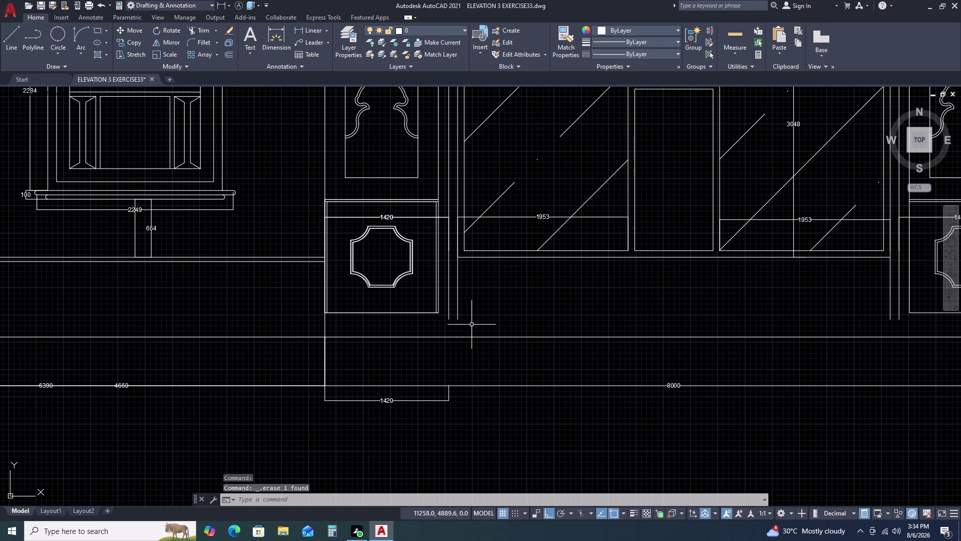
Undo the view change and restore the erased 8000 line, then review the elevation.
scroll(down, 3)
middle_drag(533, 324, 471, 332)
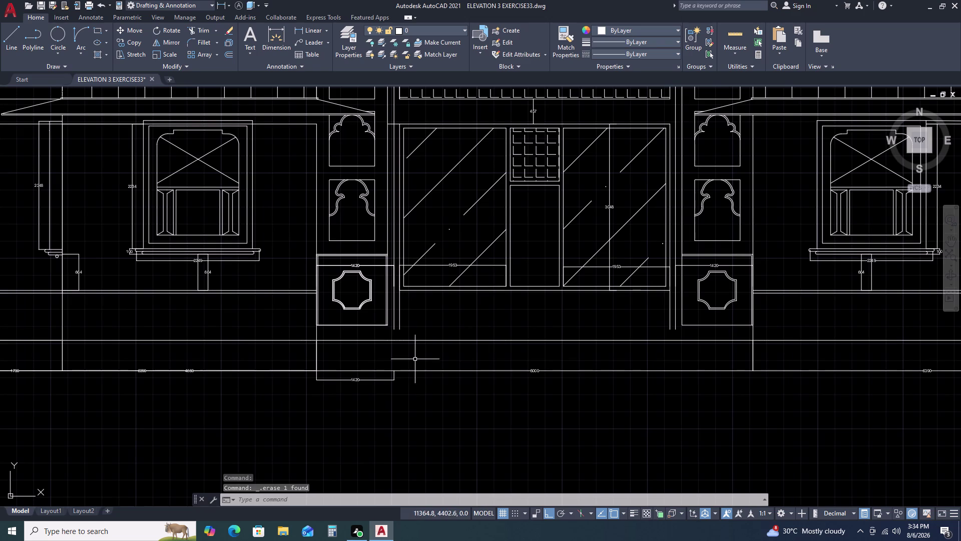
key(ctrl+z)
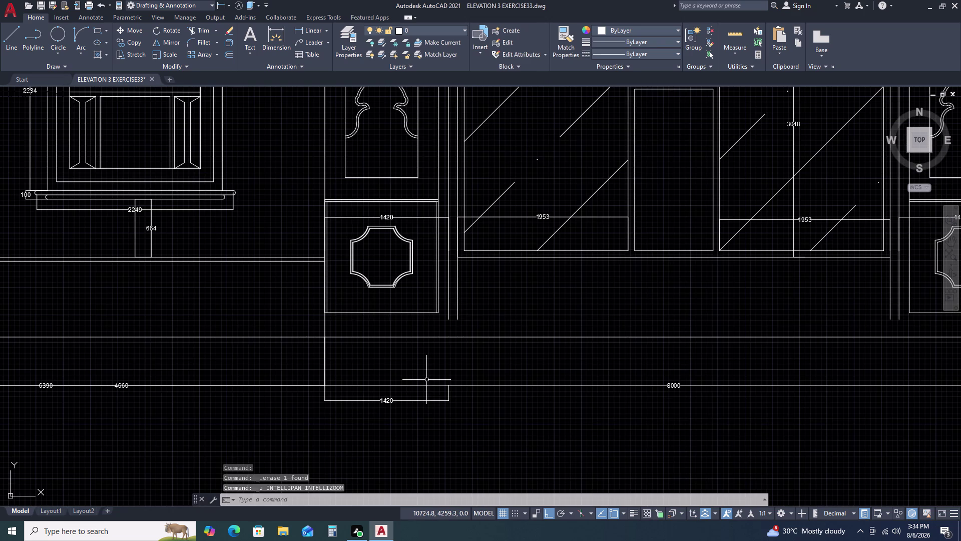
key(ctrl+z)
scroll(down, 3)
middle_drag(623, 313, 528, 317)
middle_click(528, 317)
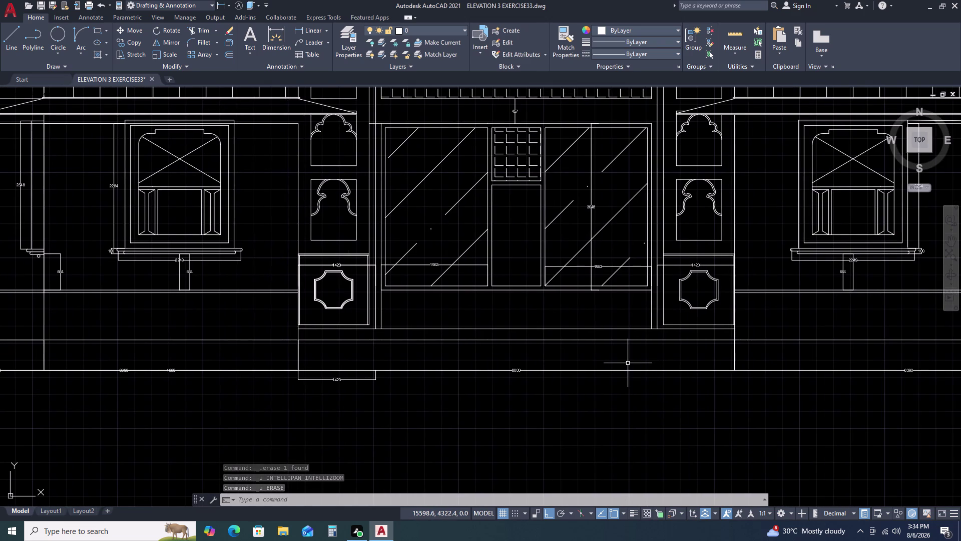
scroll(up, 3)
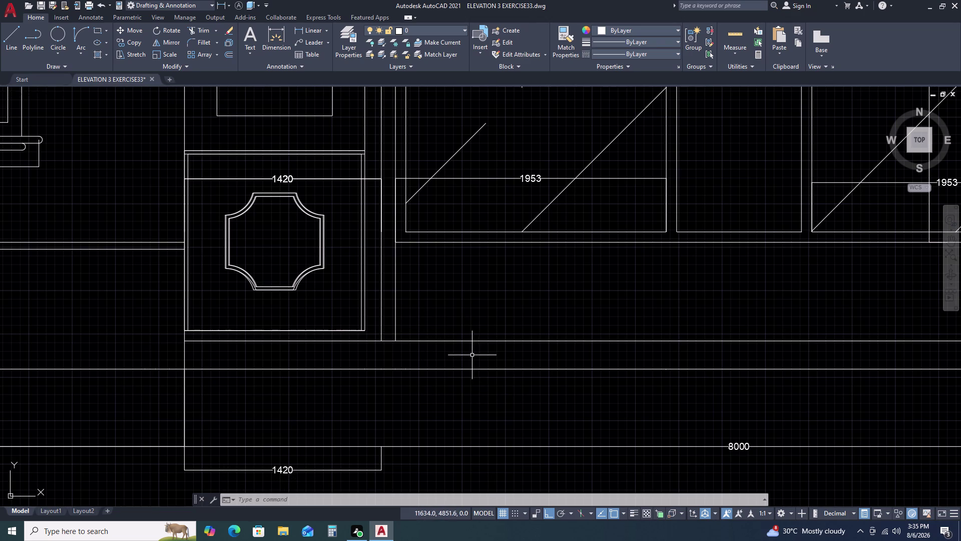
scroll(down, 3)
scroll(down, 3)
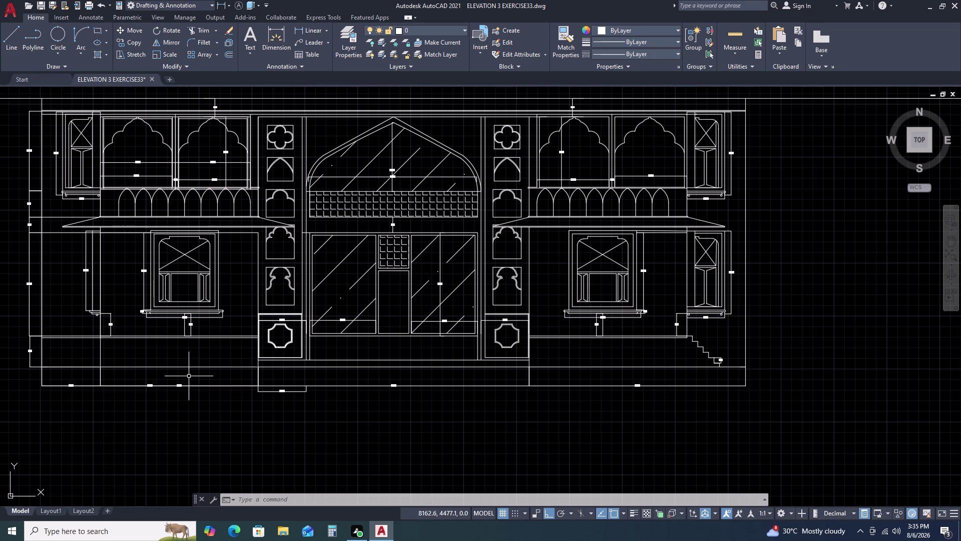
scroll(up, 3)
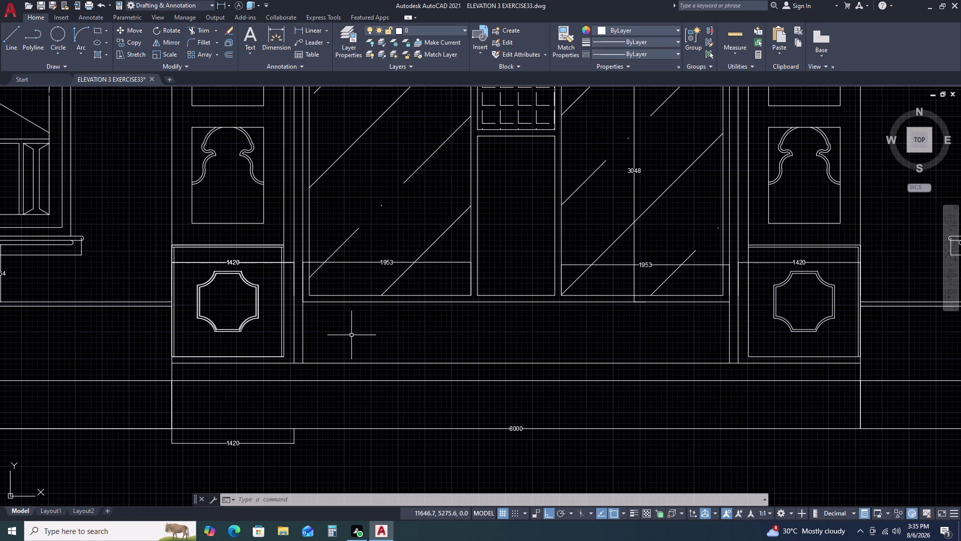
Copy the long line under the central windows, using its left end as base.
double_click(338, 300)
double_click(331, 307)
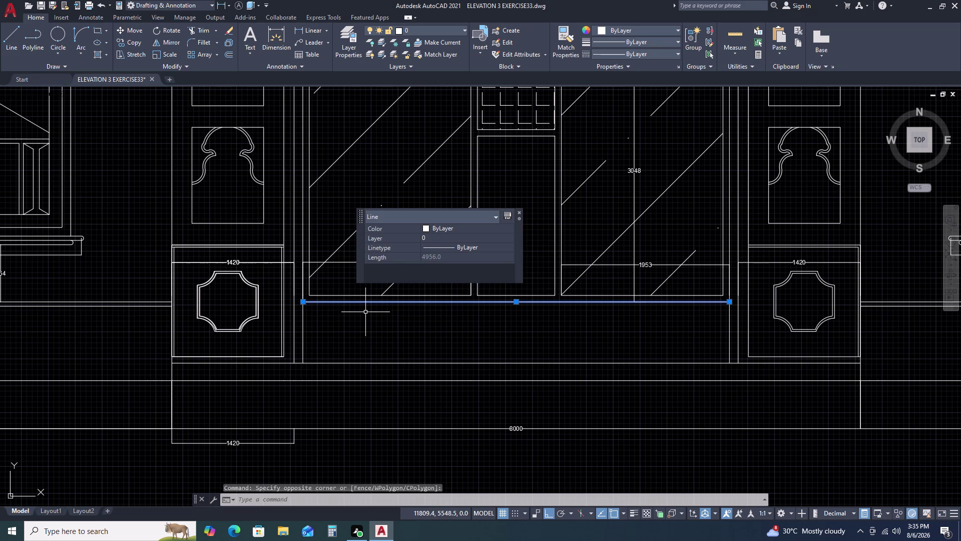
key(c)
key(o)
key(space)
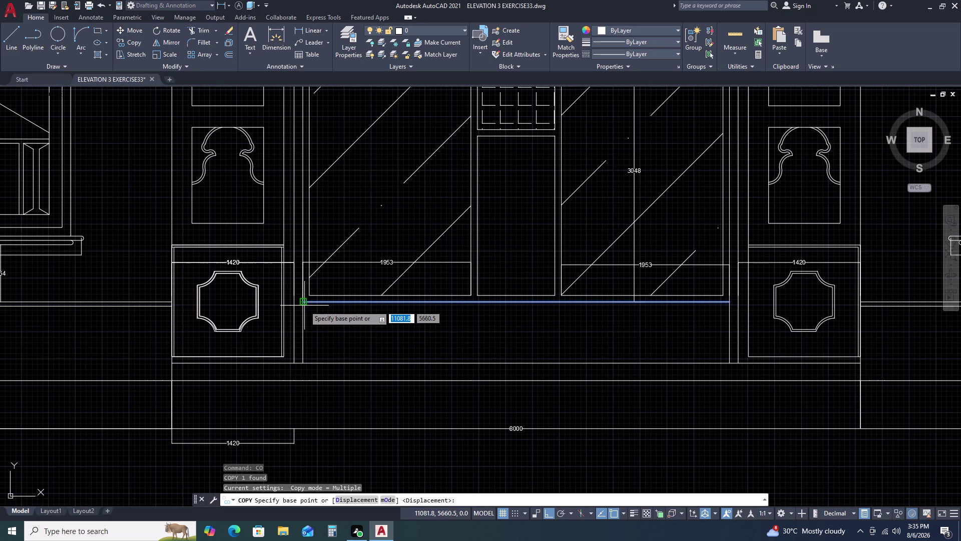
click(305, 302)
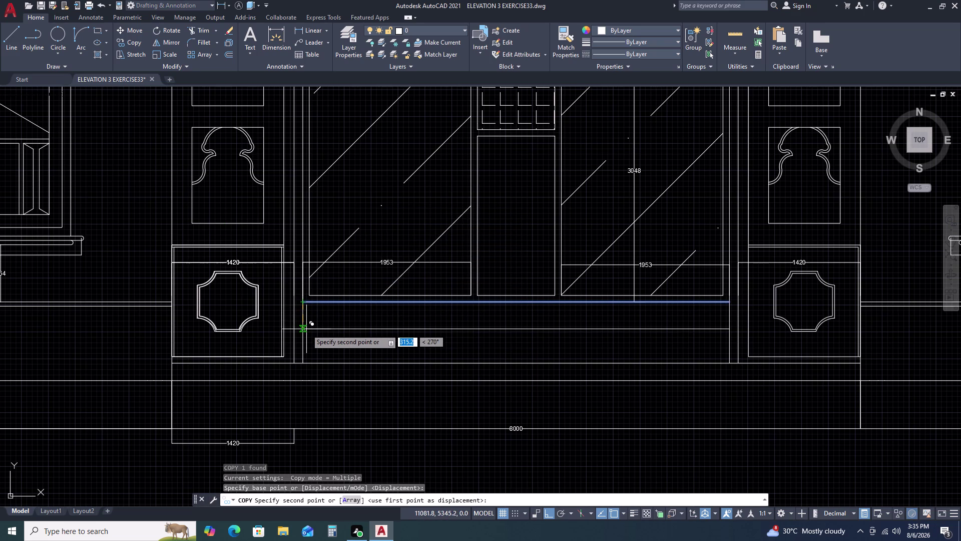
Array four copies of the line, fitting them lower in the central bay.
key(4)
key(BackSpace)
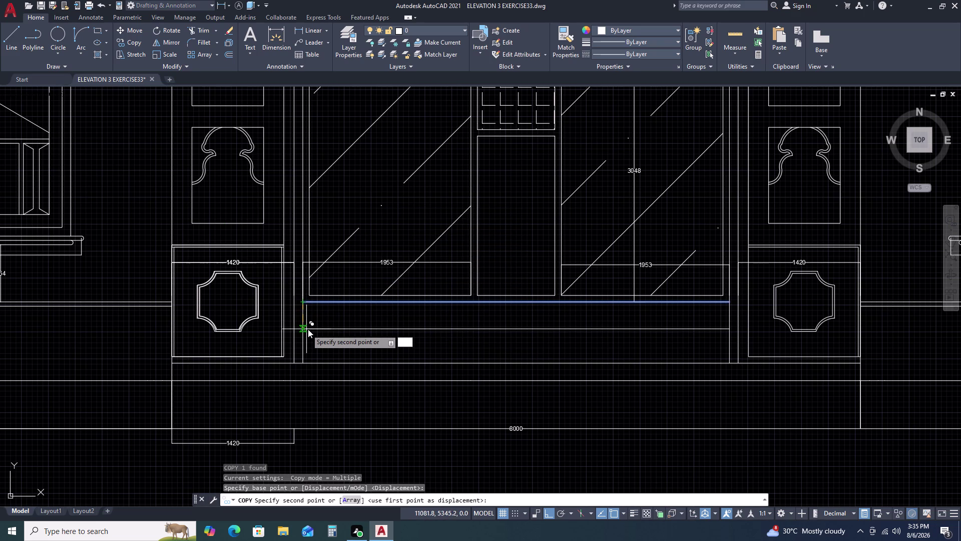
text(A)
key(space)
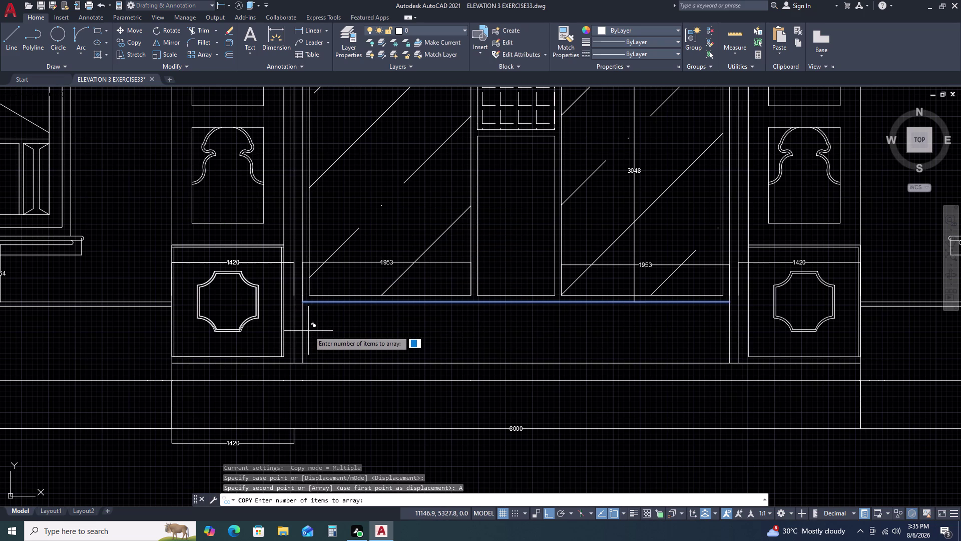
text(4)
key(space)
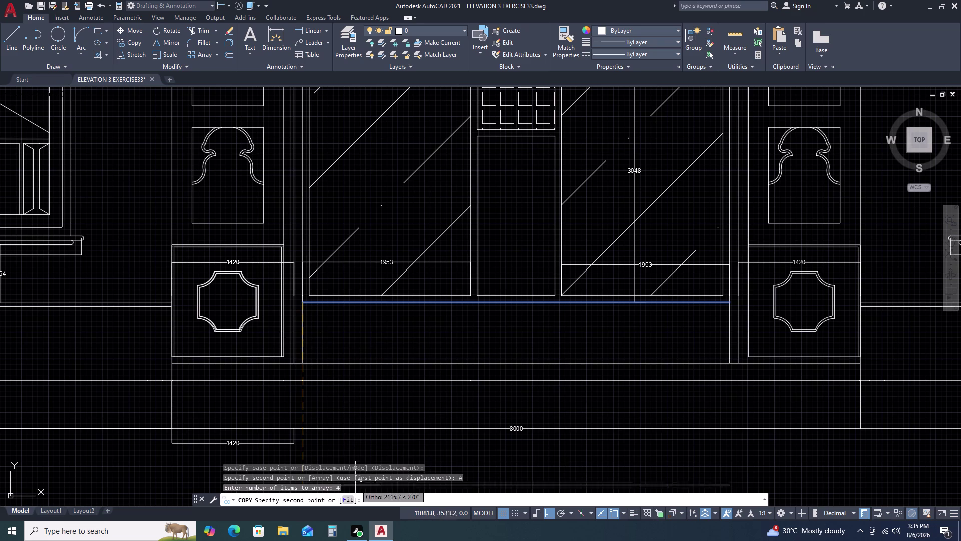
triple_click(350, 498)
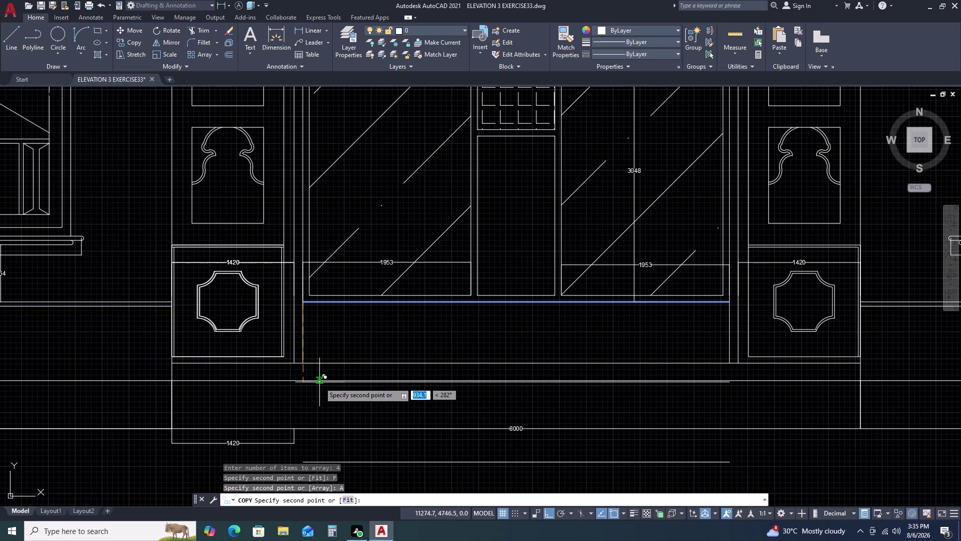
double_click(350, 501)
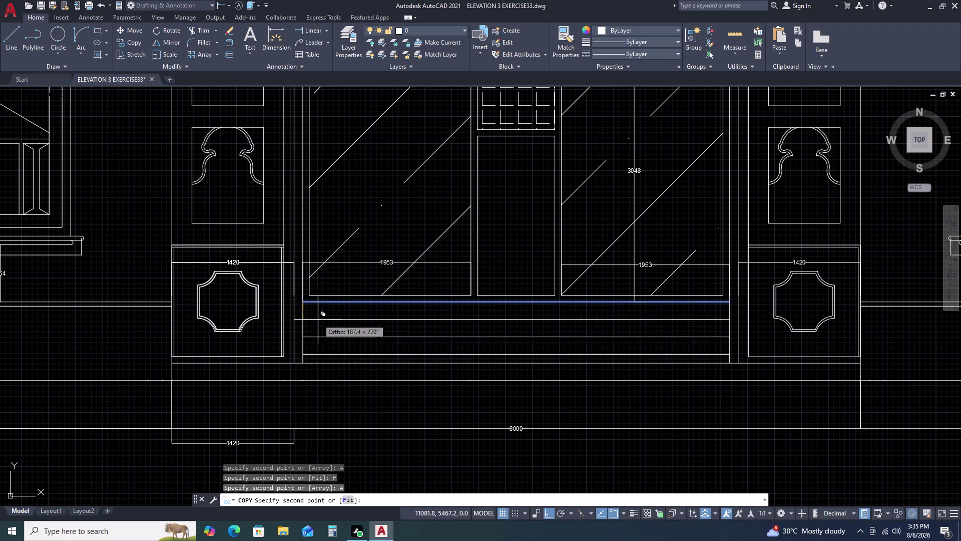
double_click(346, 500)
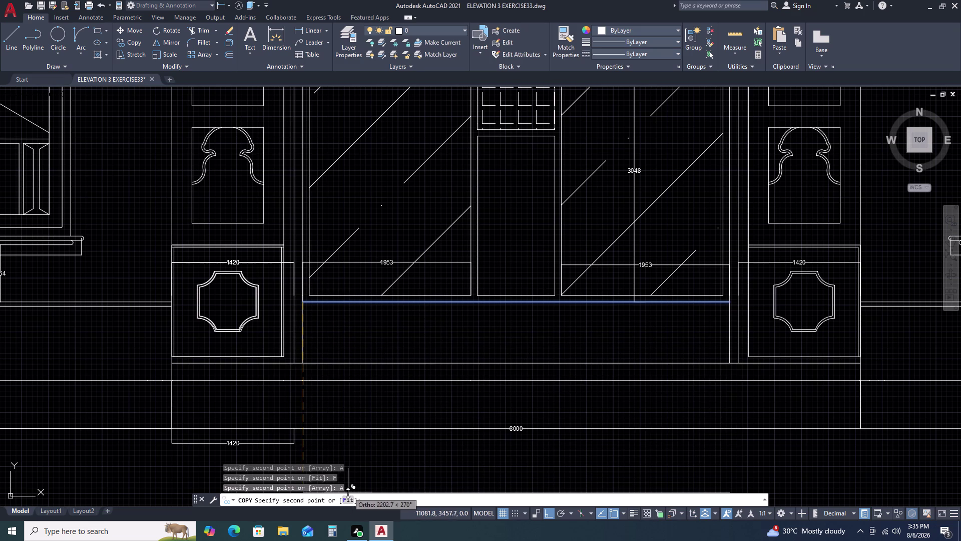
double_click(349, 502)
double_click(348, 498)
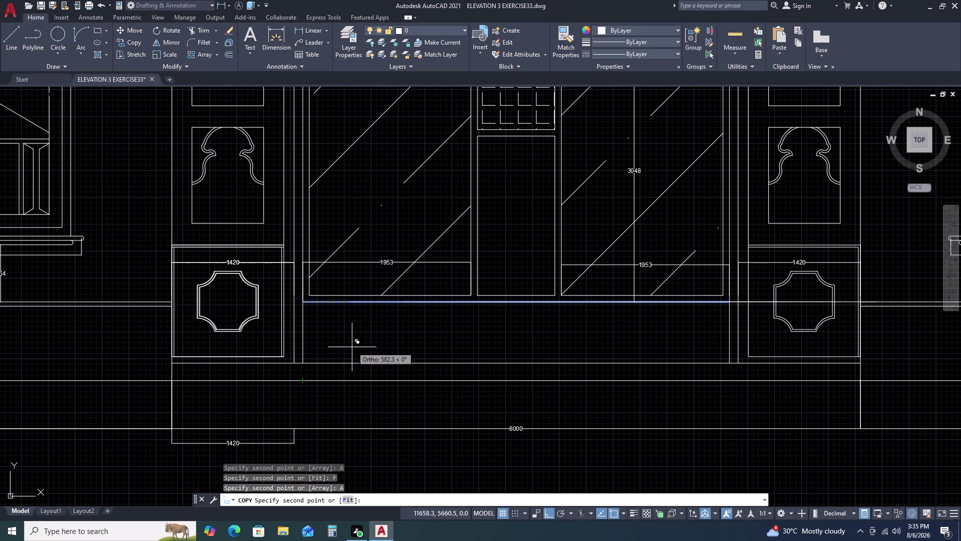
double_click(344, 502)
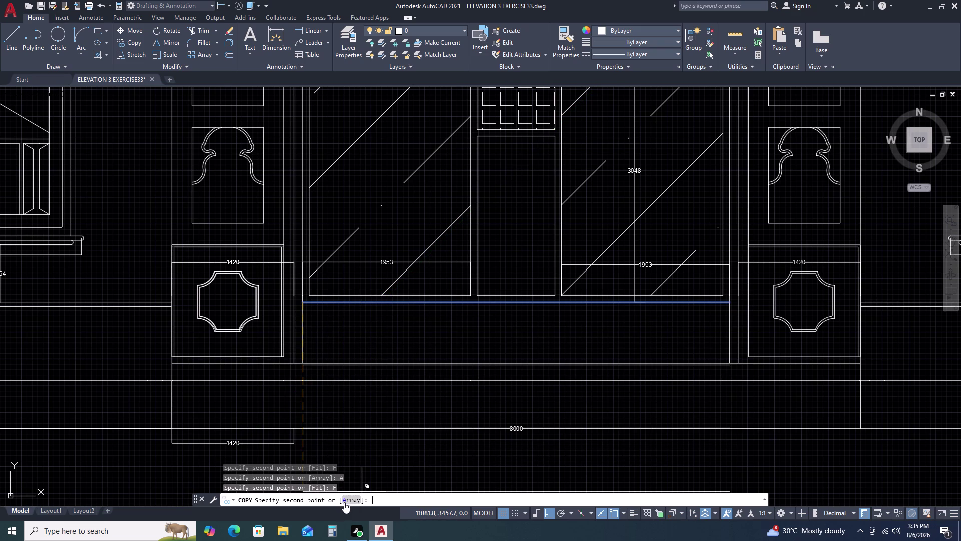
double_click(304, 379)
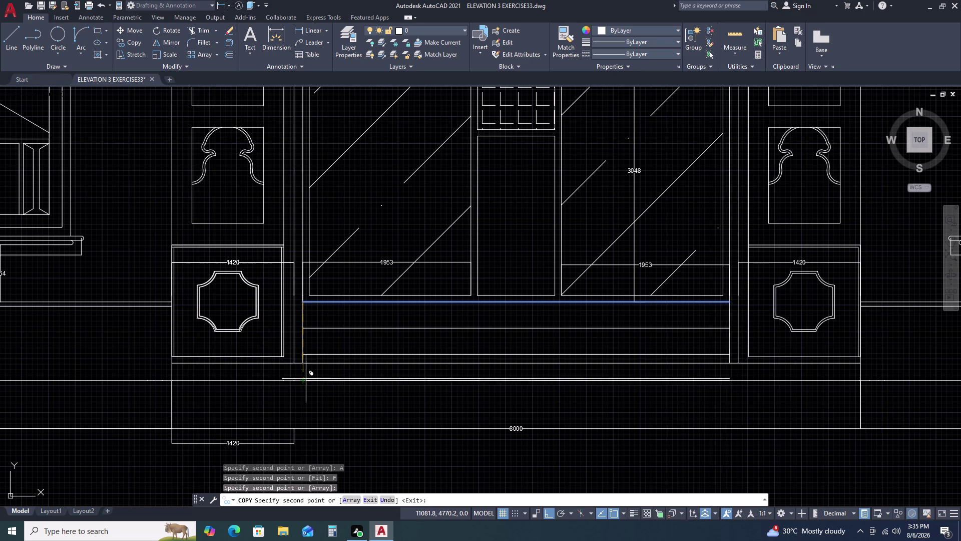
key(Escape)
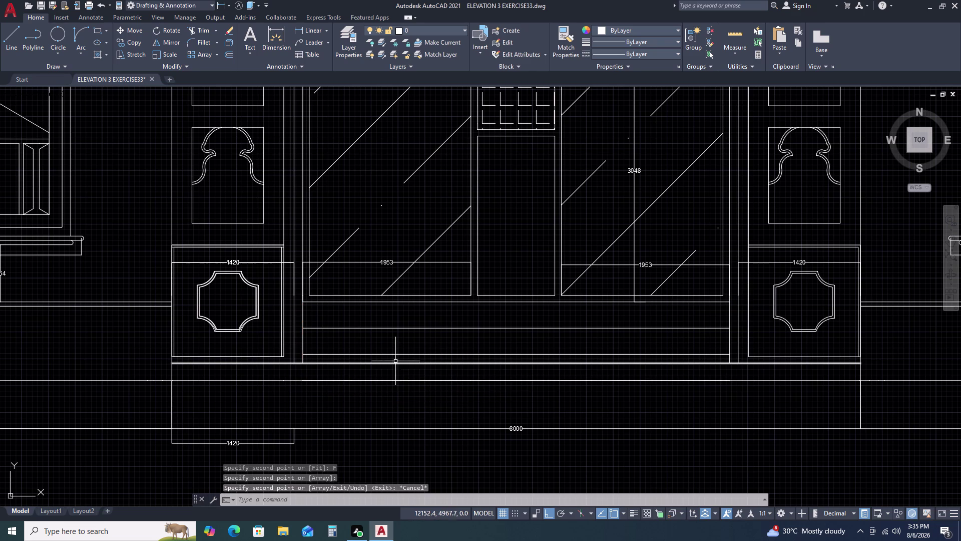
scroll(up, 3)
Delete the extra 4956-long line beneath the central panels.
scroll(down, 3)
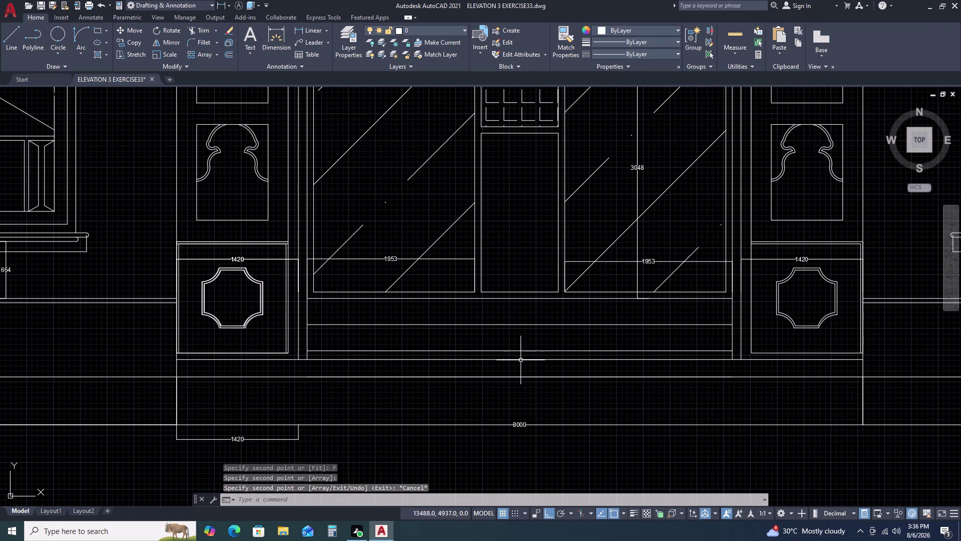
middle_drag(548, 356, 500, 348)
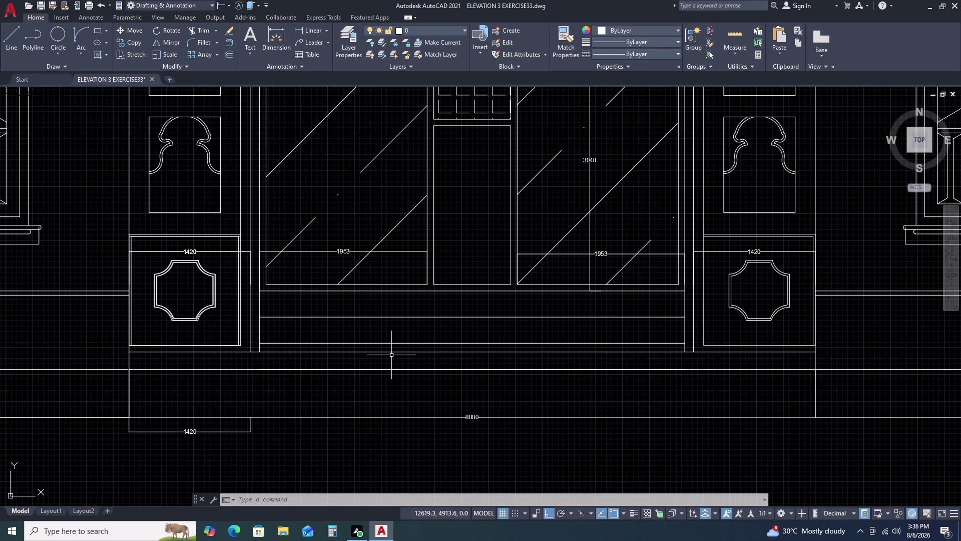
double_click(319, 342)
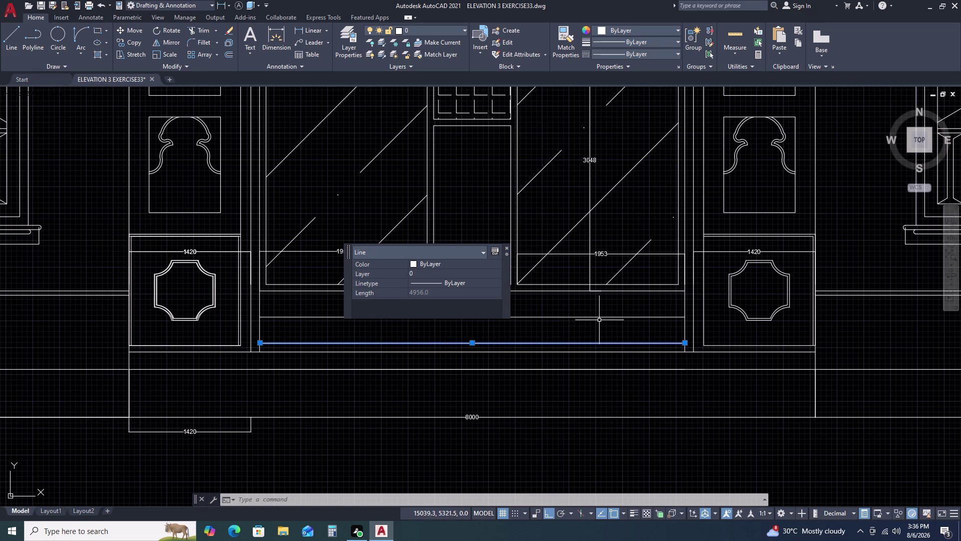
middle_drag(566, 318, 472, 319)
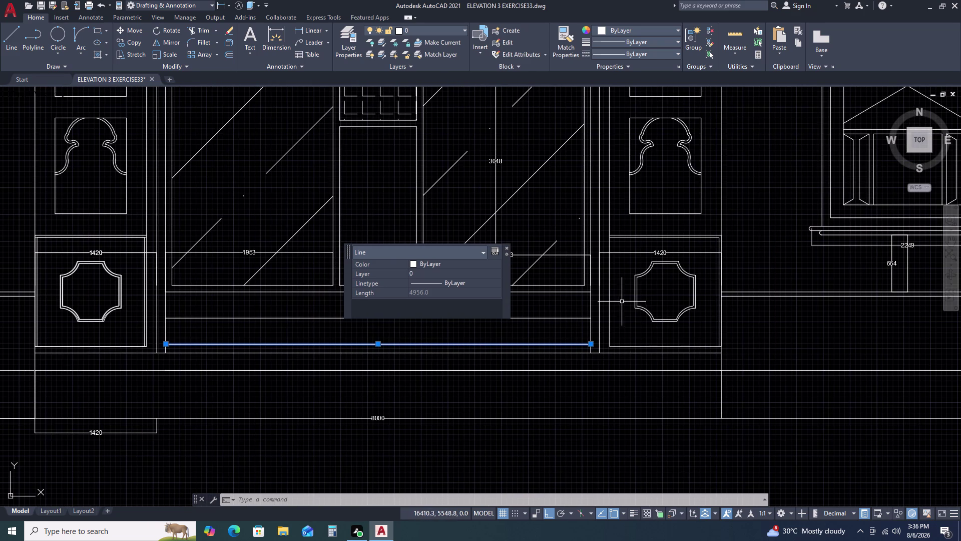
key(Delete)
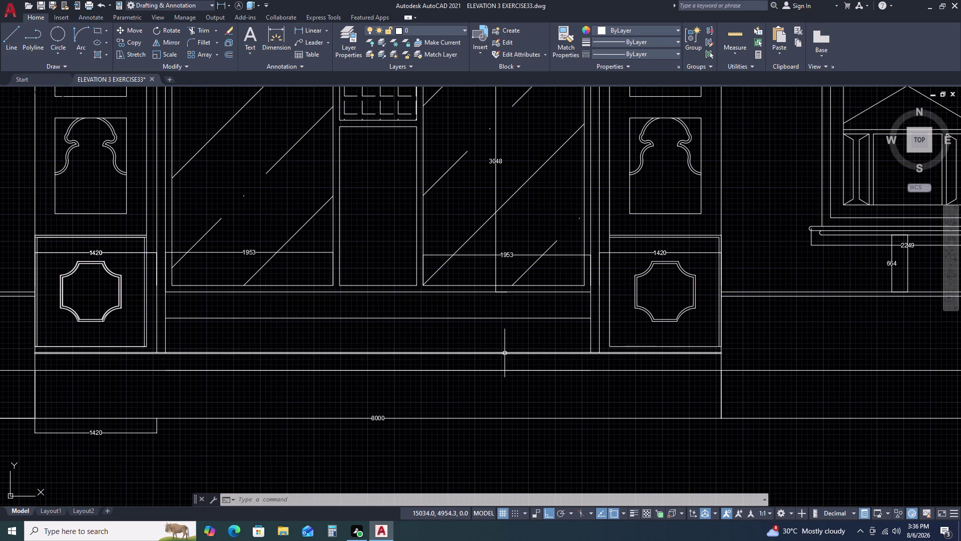
Select, deselect, then reselect the band line below the central panels to examine it.
scroll(down, 3)
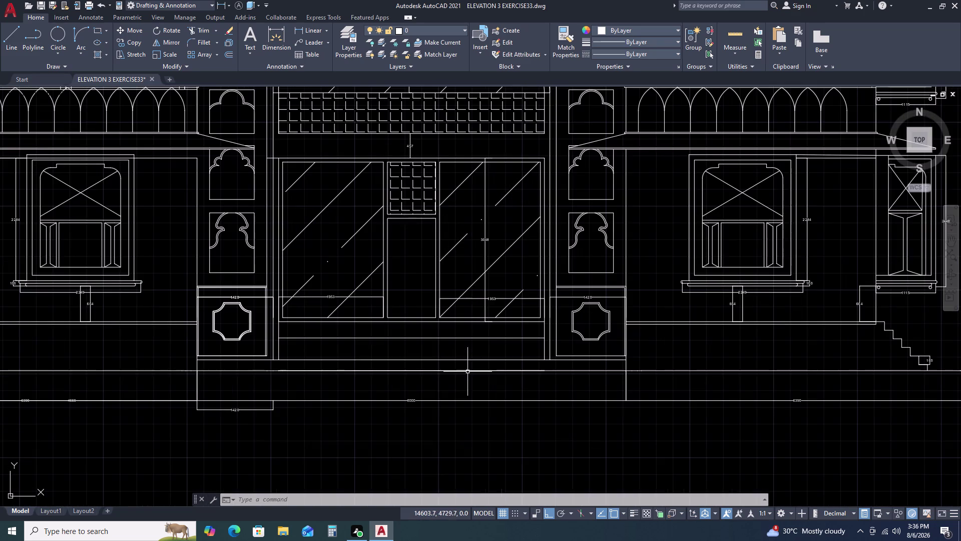
scroll(up, 3)
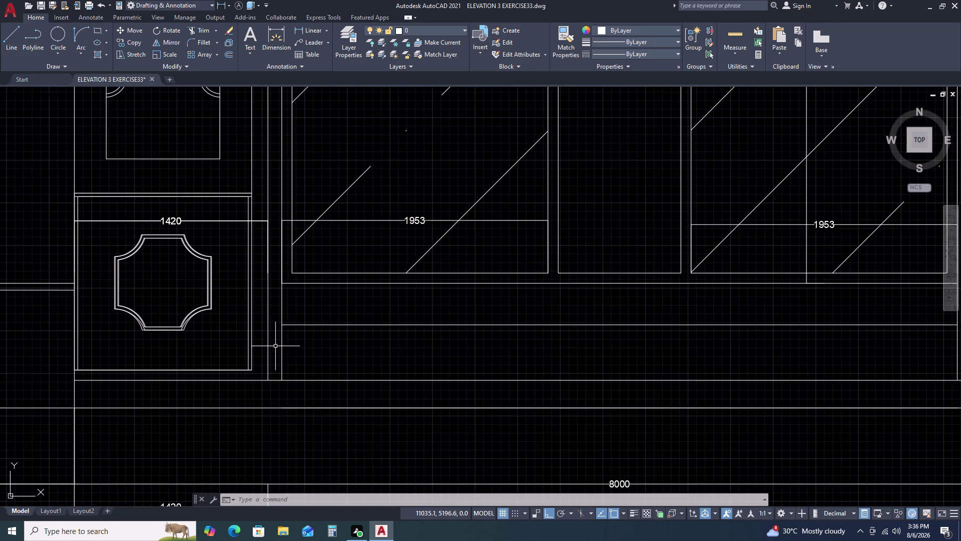
scroll(up, 3)
double_click(315, 243)
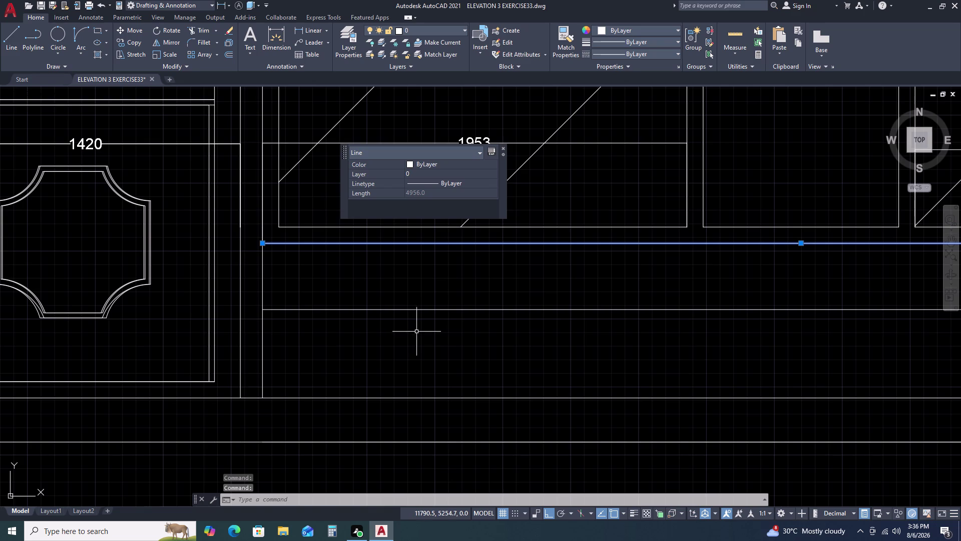
key(Escape)
key(Escape)
scroll(down, 3)
scroll(down, 3)
scroll(up, 3)
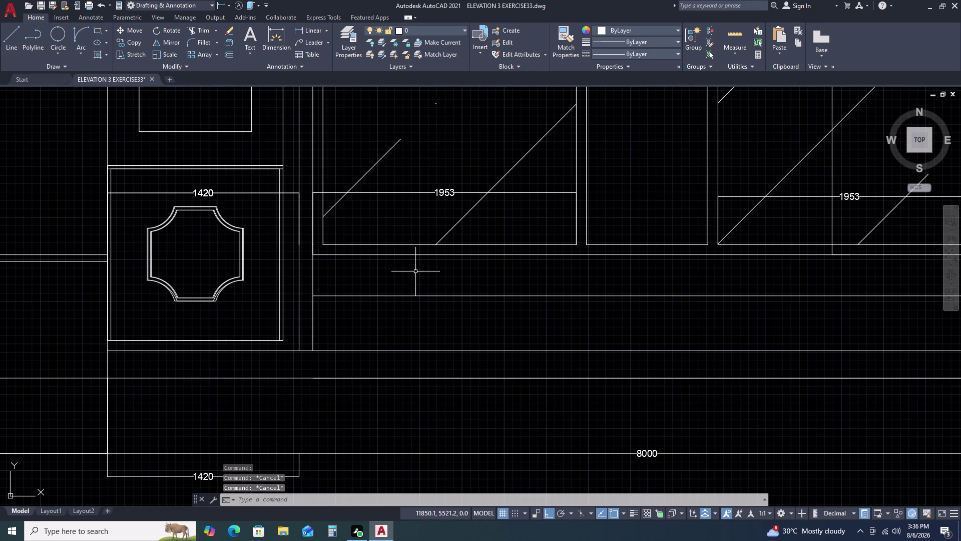
click(375, 255)
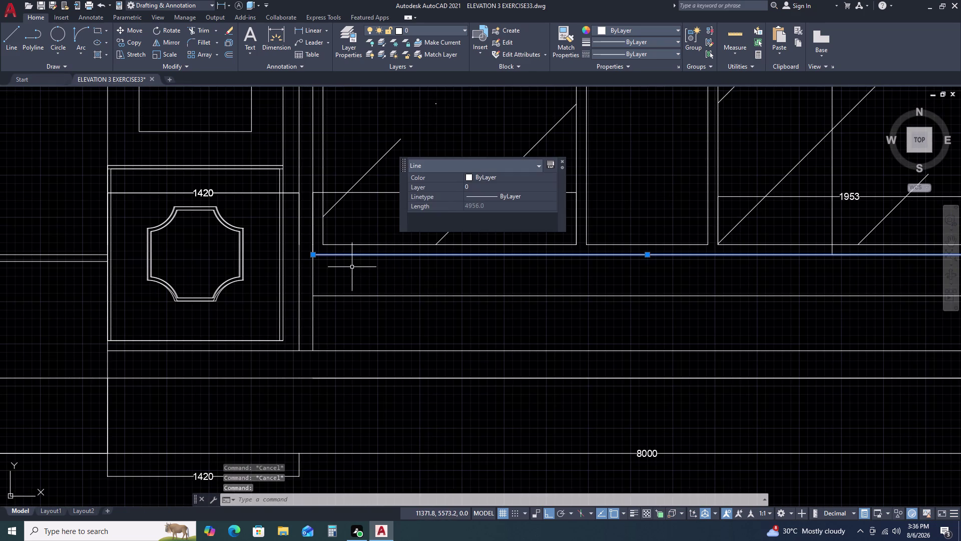
Offset the line beneath the central panels downward three times at distance 203.
key(o)
key(space)
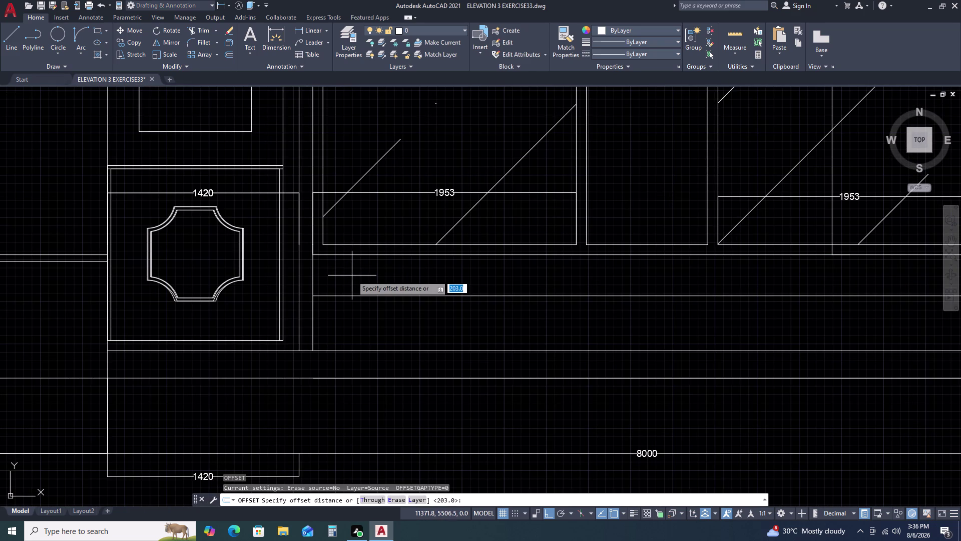
key(2)
text(03)
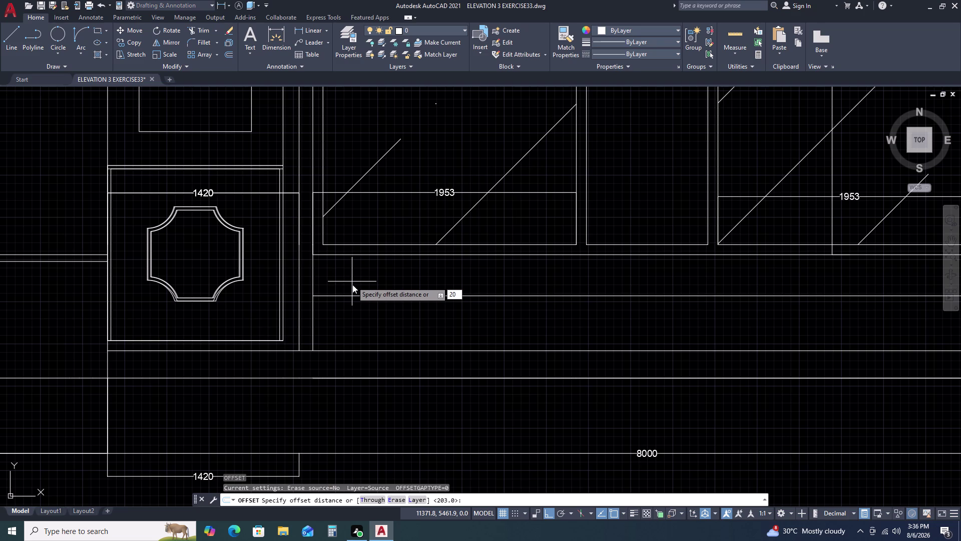
key(space)
click(354, 291)
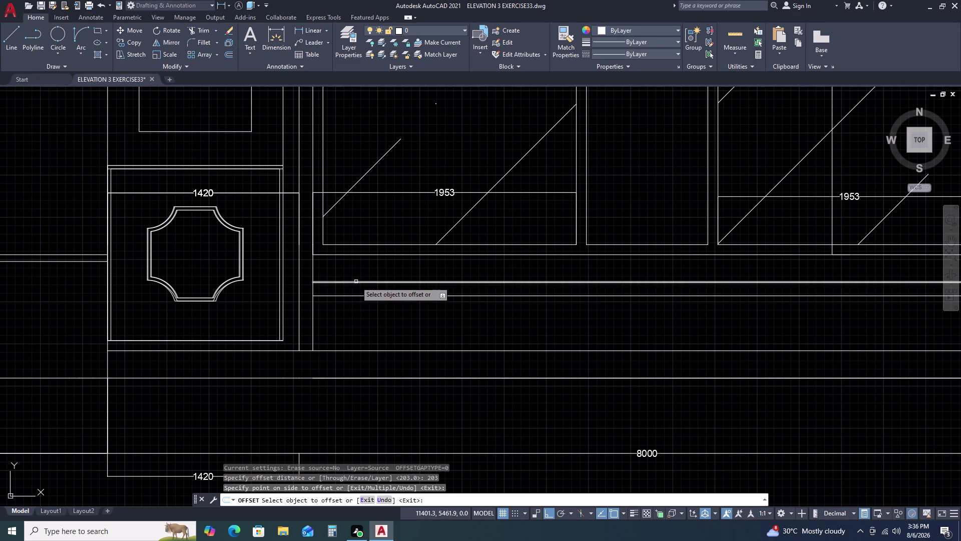
double_click(356, 282)
double_click(363, 317)
click(363, 312)
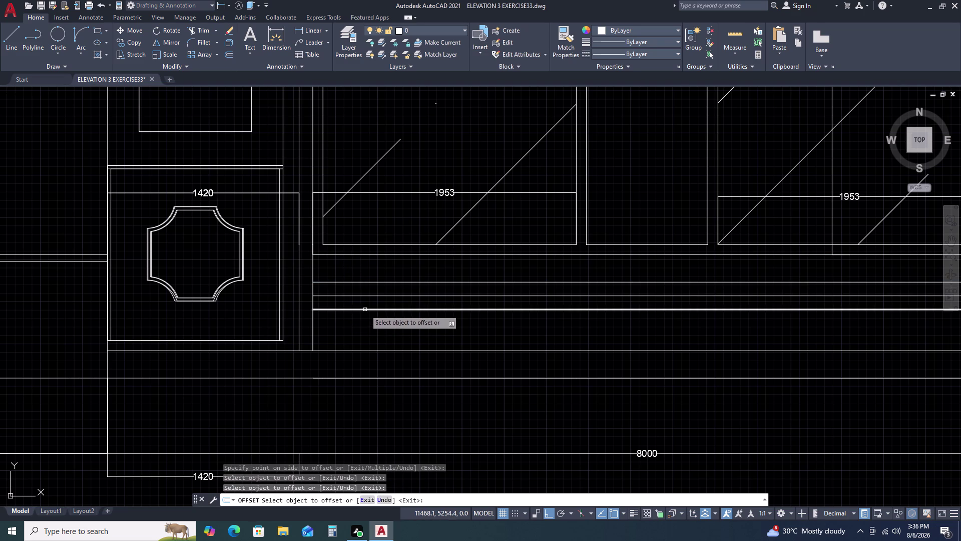
click(365, 310)
double_click(361, 330)
key(Escape)
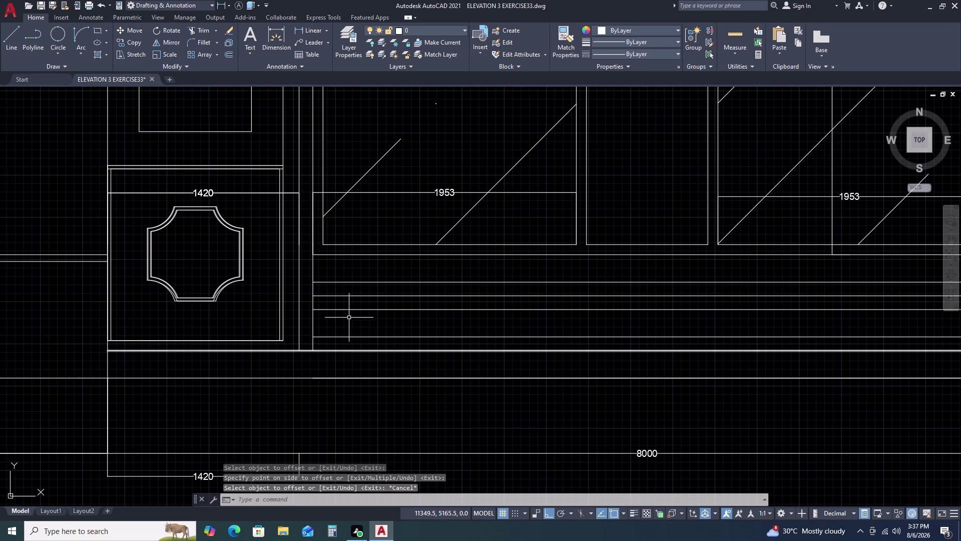
Delete the stray parallel lines below the central panels.
click(349, 307)
right_click(348, 307)
key(Escape)
double_click(340, 306)
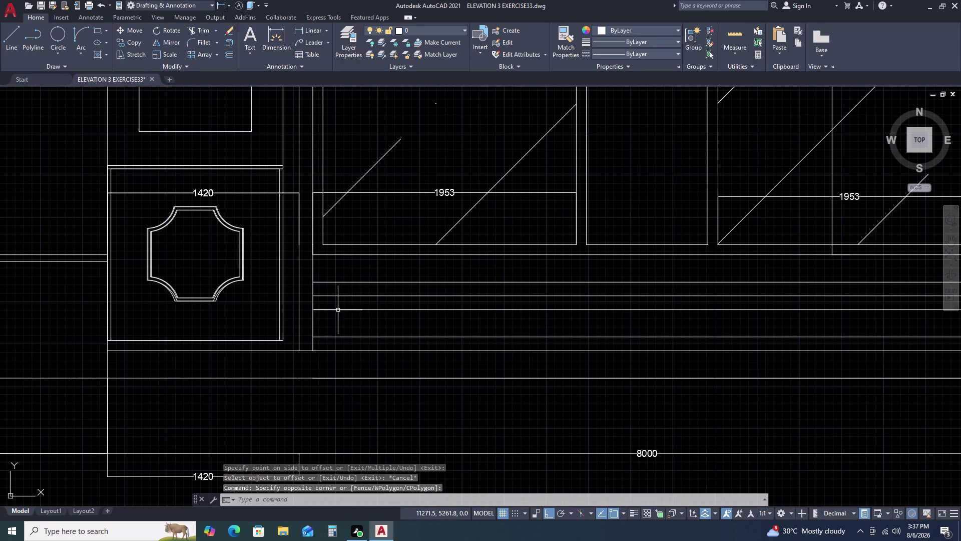
double_click(344, 308)
key(Delete)
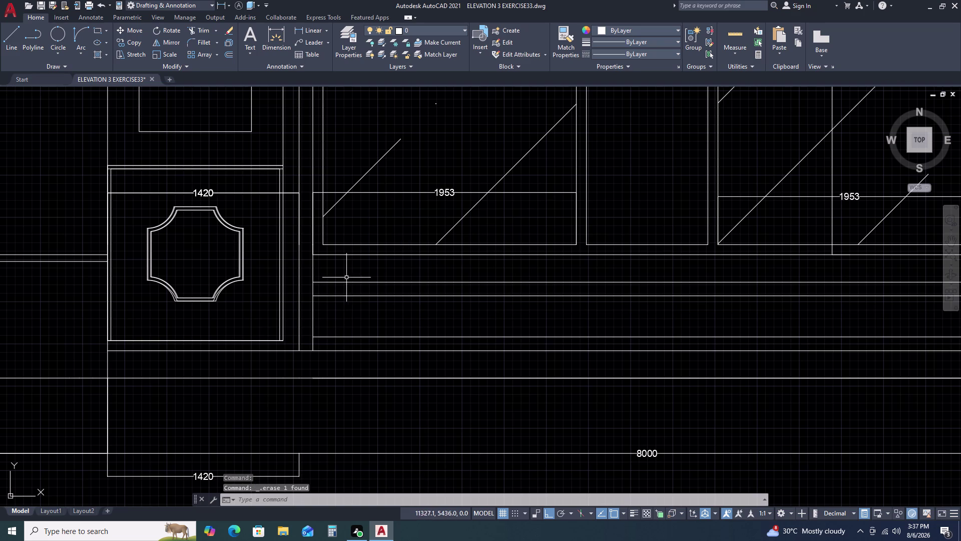
double_click(347, 282)
key(Delete)
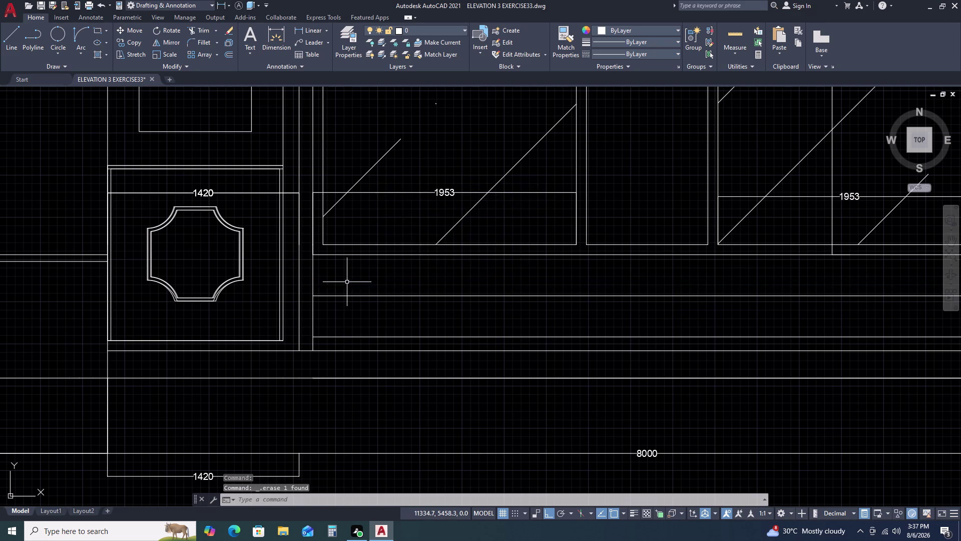
scroll(down, 3)
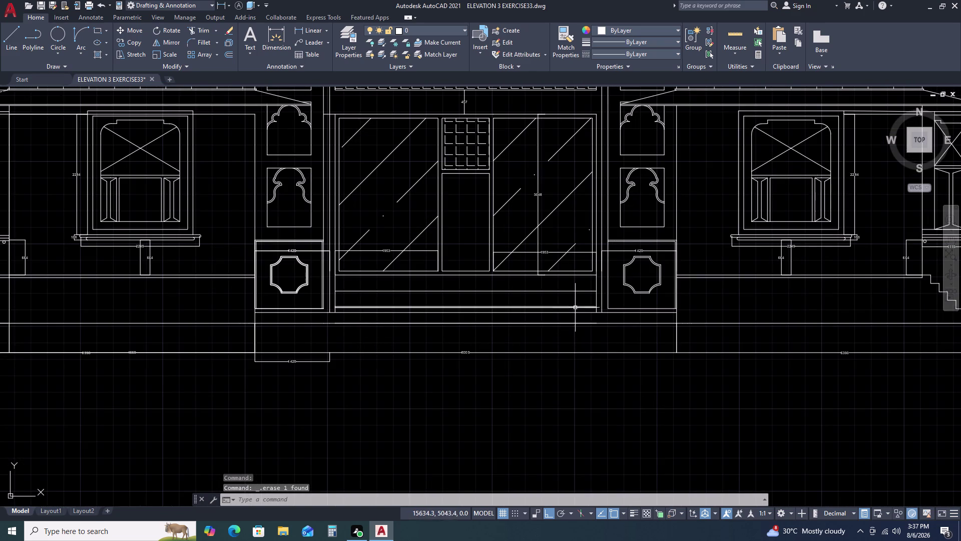
Delete a leftover line in the central bay.
scroll(up, 3)
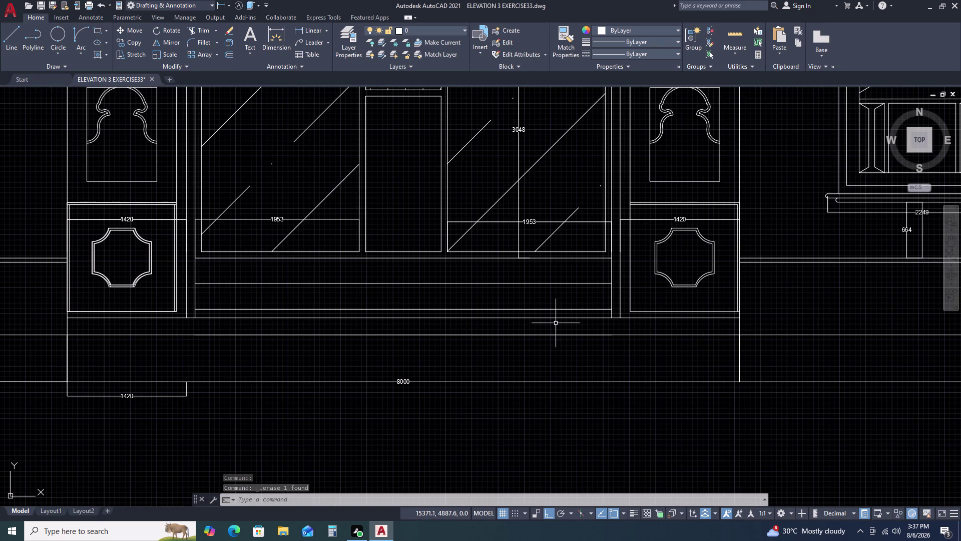
scroll(down, 3)
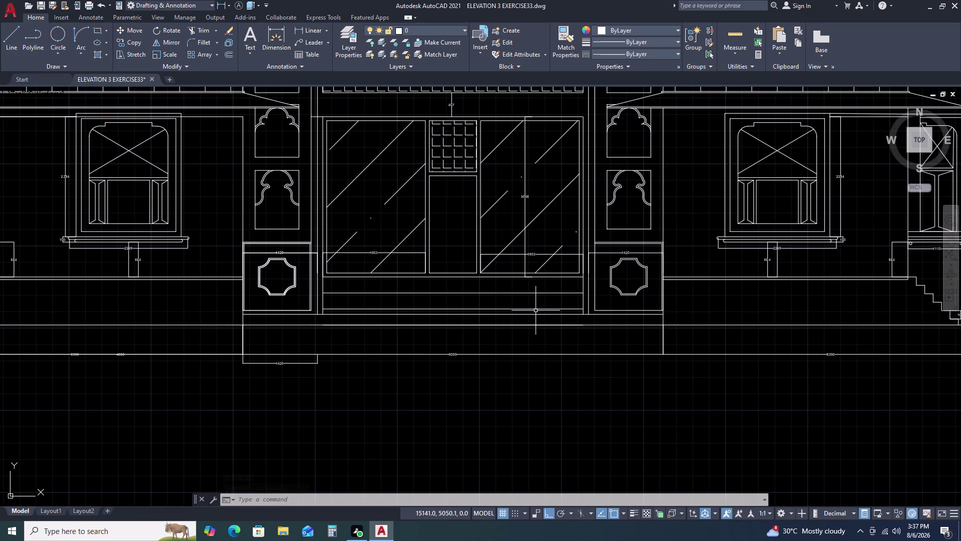
scroll(up, 3)
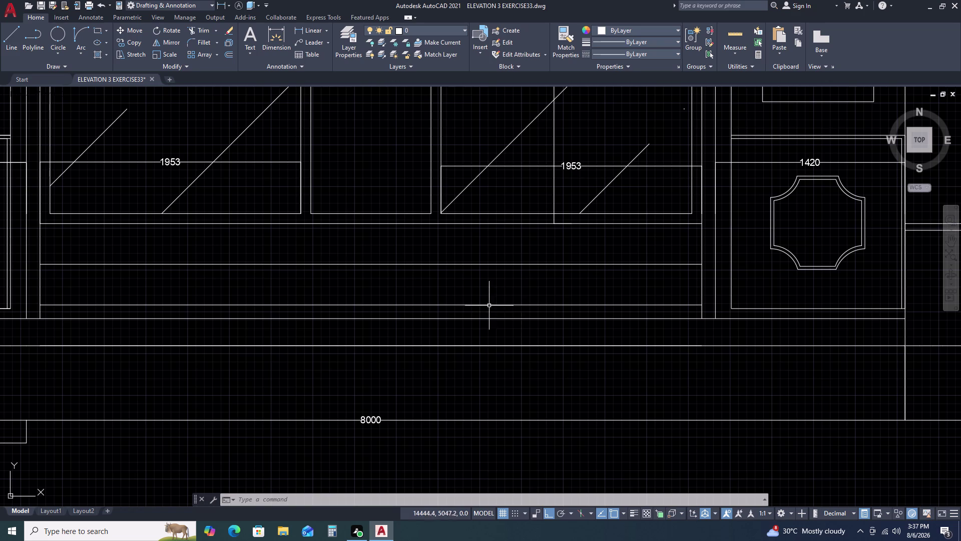
scroll(down, 3)
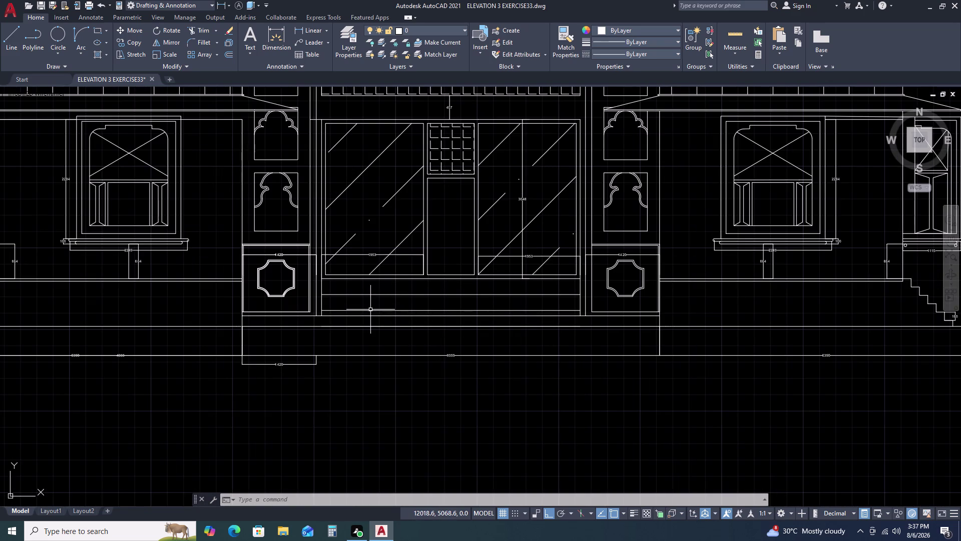
double_click(371, 310)
key(Delete)
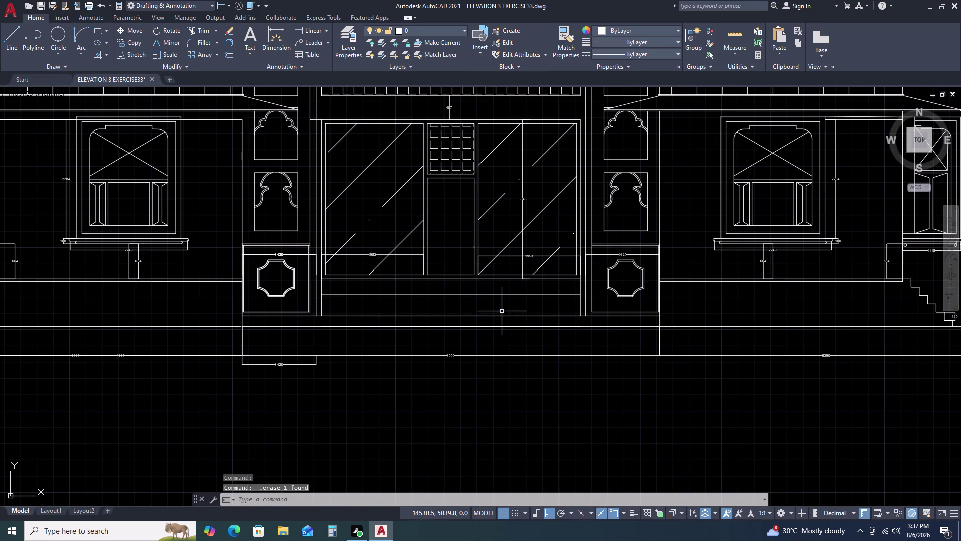
Erase the line under the central panels, undo that, and start the LINE command.
double_click(423, 290)
double_click(418, 300)
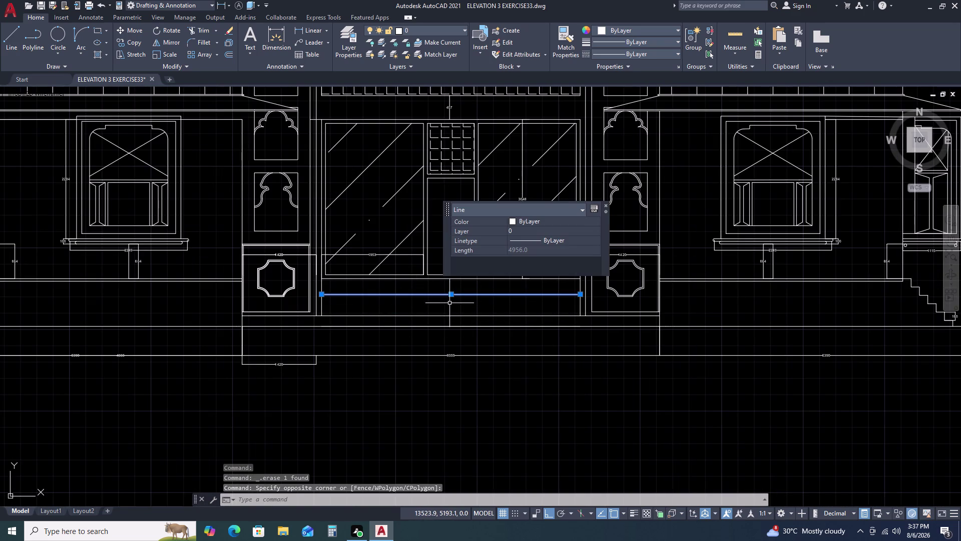
key(space)
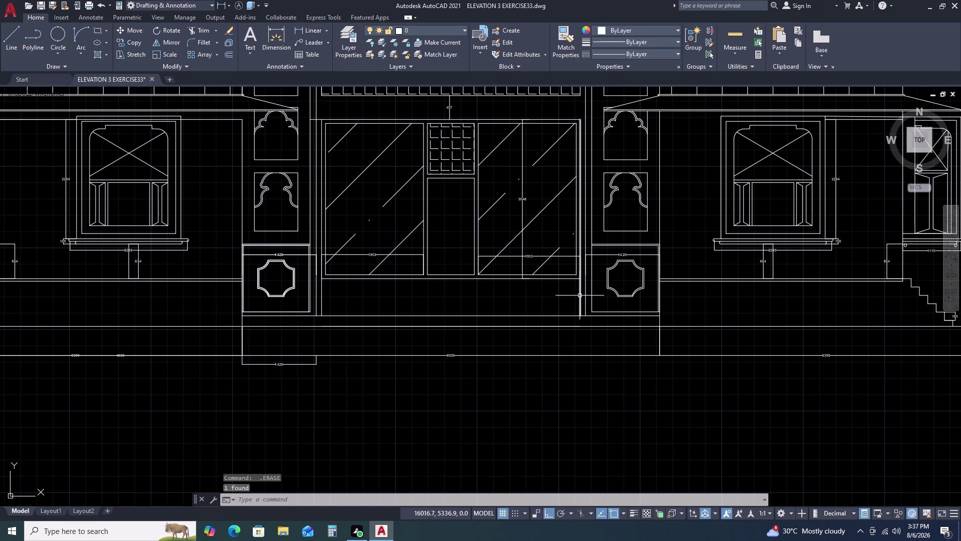
key(ctrl+z)
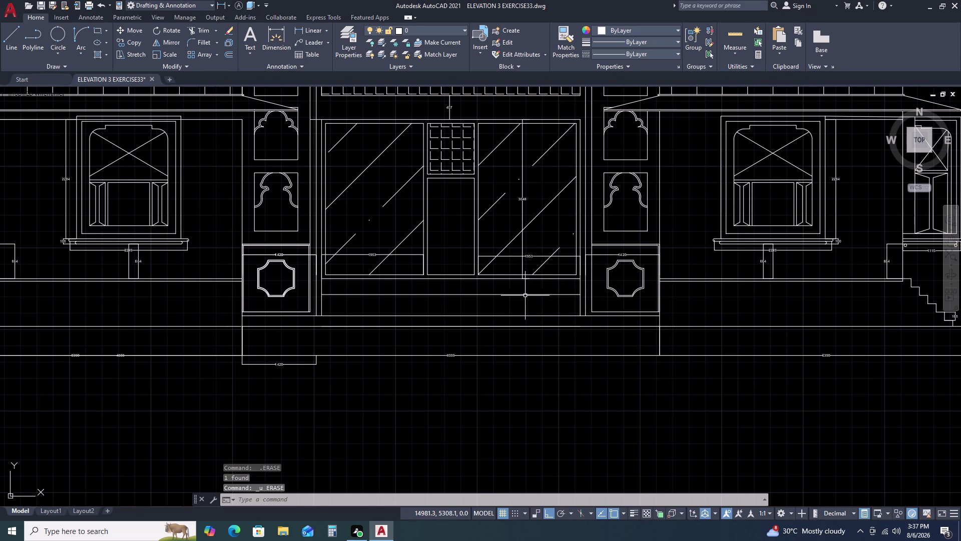
text(L)
key(space)
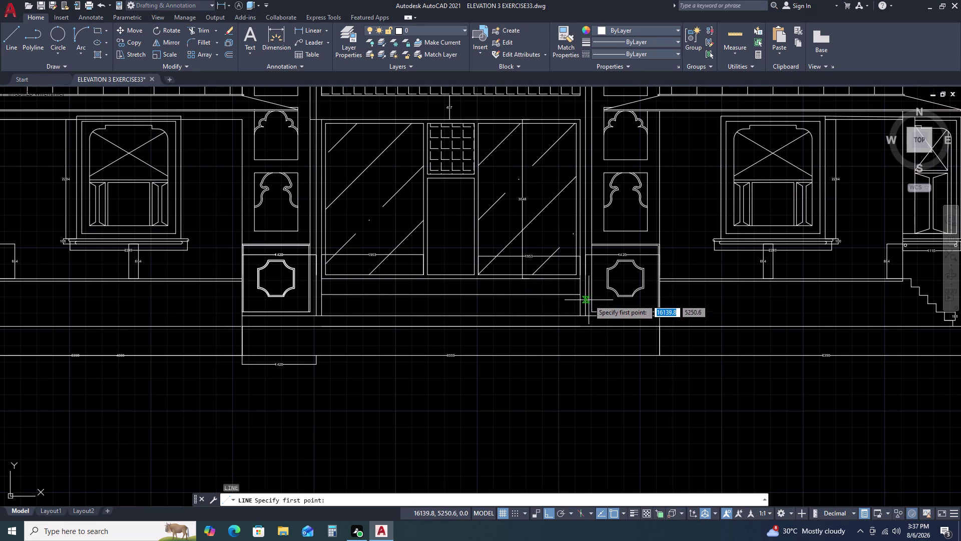
Cancel an abandoned vertical line and erase the stray short line.
scroll(up, 3)
double_click(565, 232)
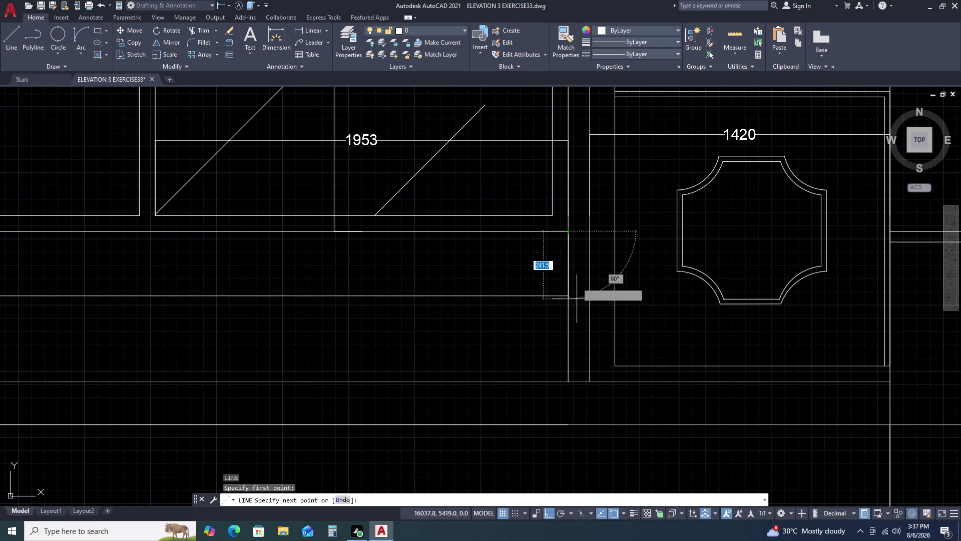
click(568, 381)
key(Escape)
double_click(544, 294)
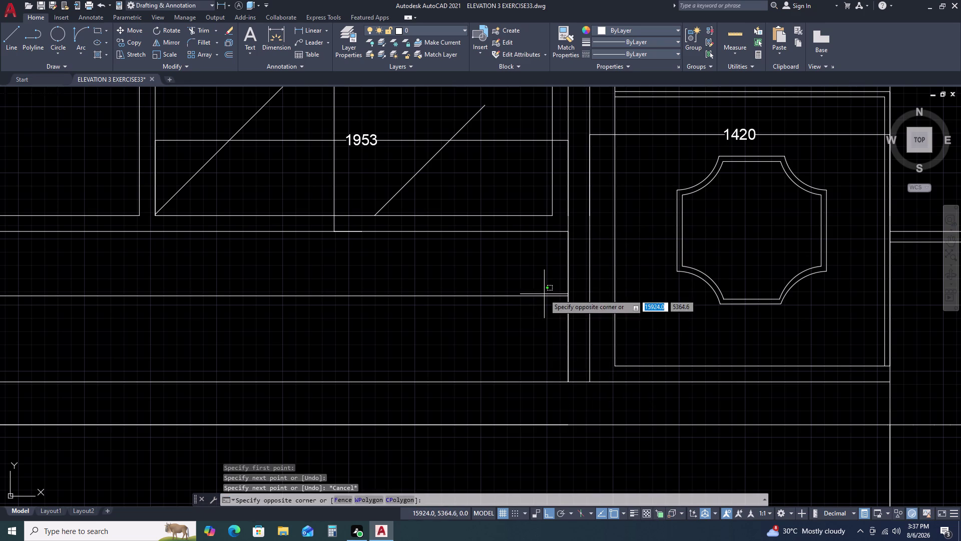
double_click(494, 319)
key(Delete)
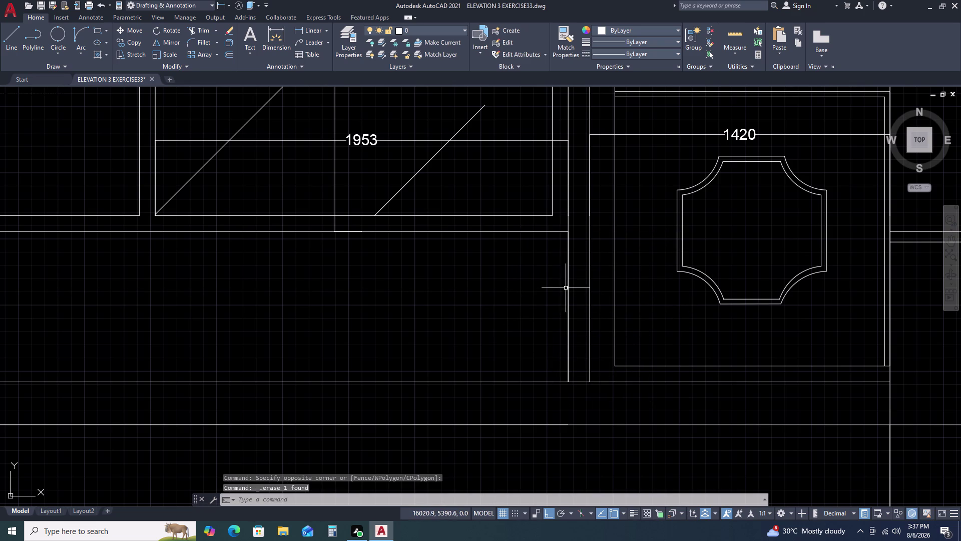
Move the 711-long vertical guide line down onto the plinth line.
triple_click(568, 286)
text(D)
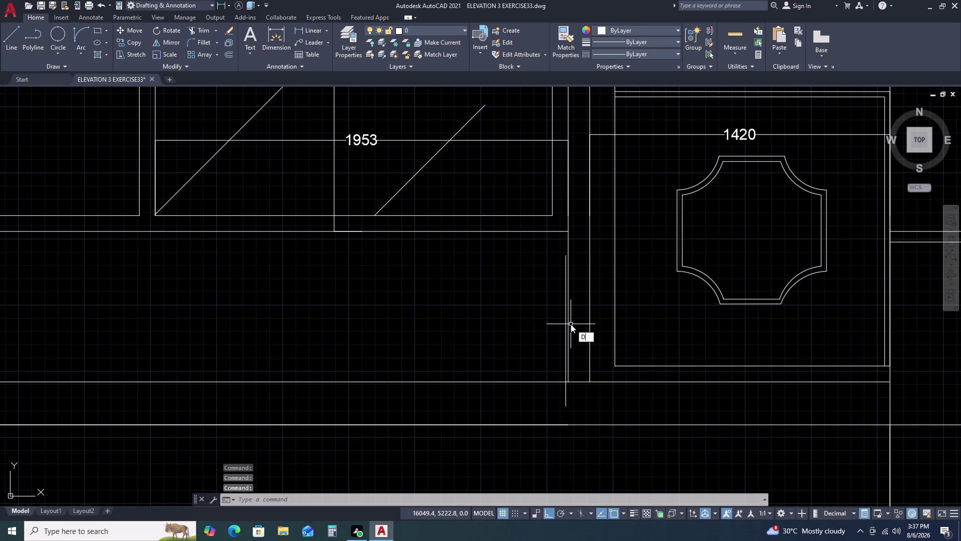
text(I)
key(v)
key(space)
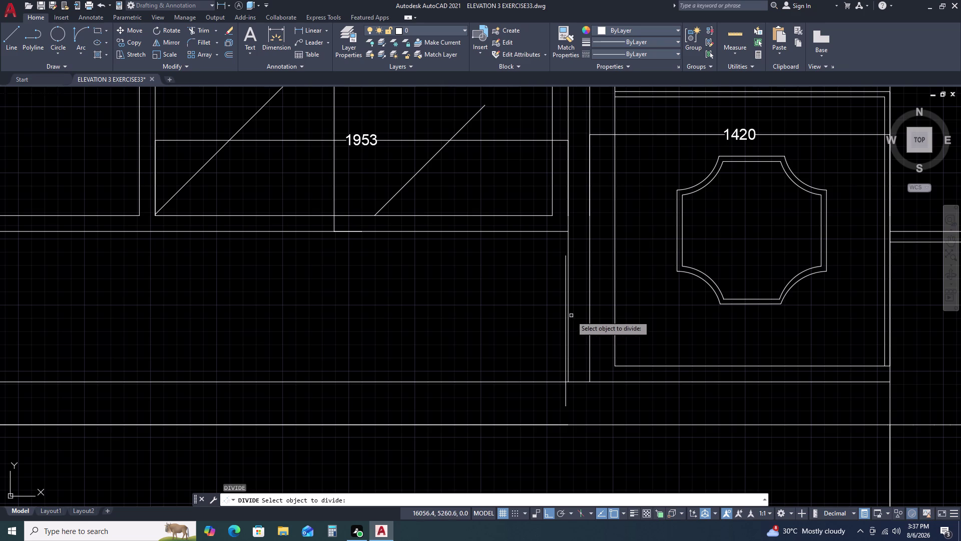
key(Escape)
click(564, 325)
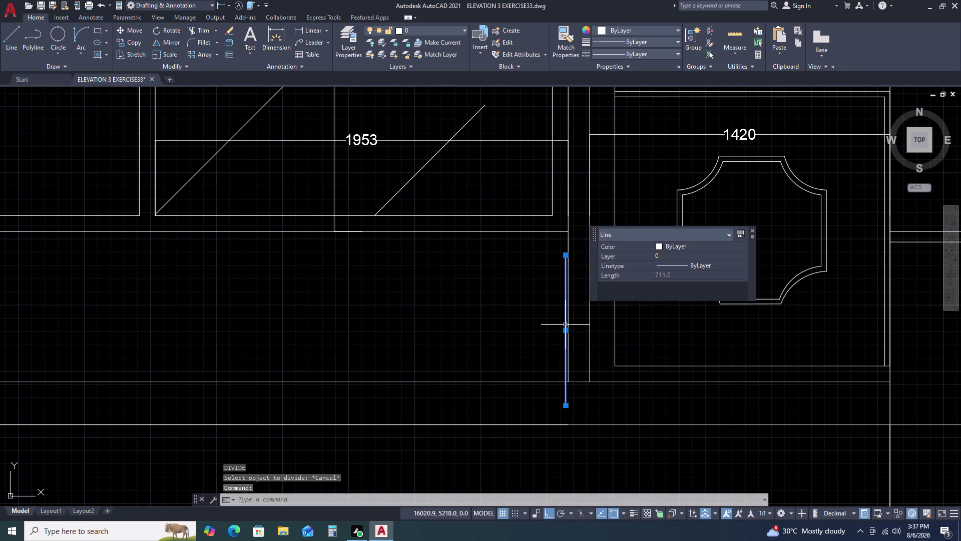
text(M)
key(space)
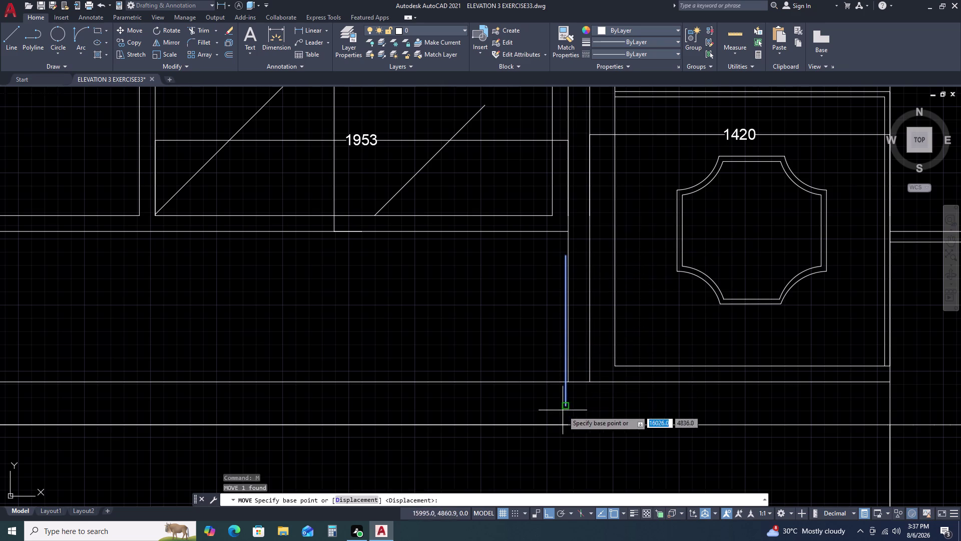
double_click(567, 404)
click(567, 381)
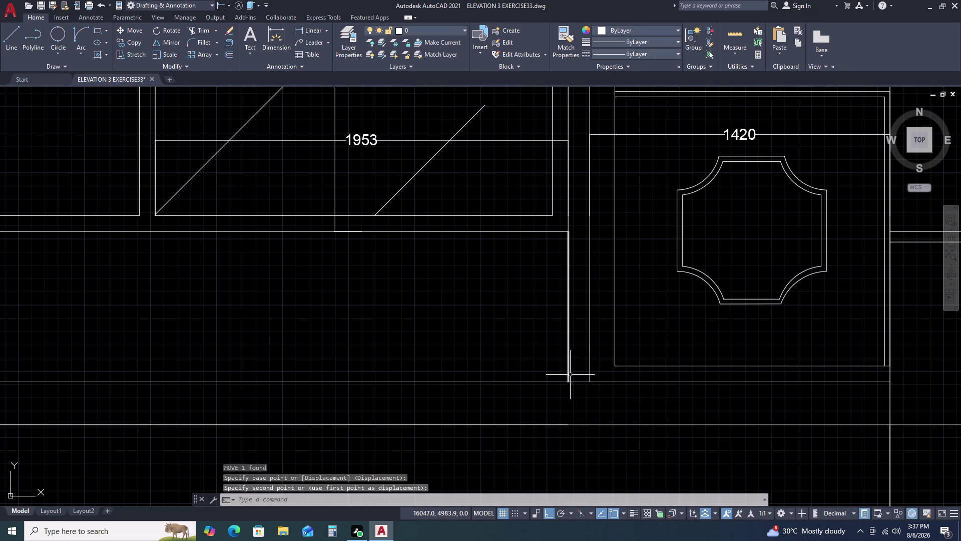
Divide the repositioned guide line into four equal parts.
click(567, 347)
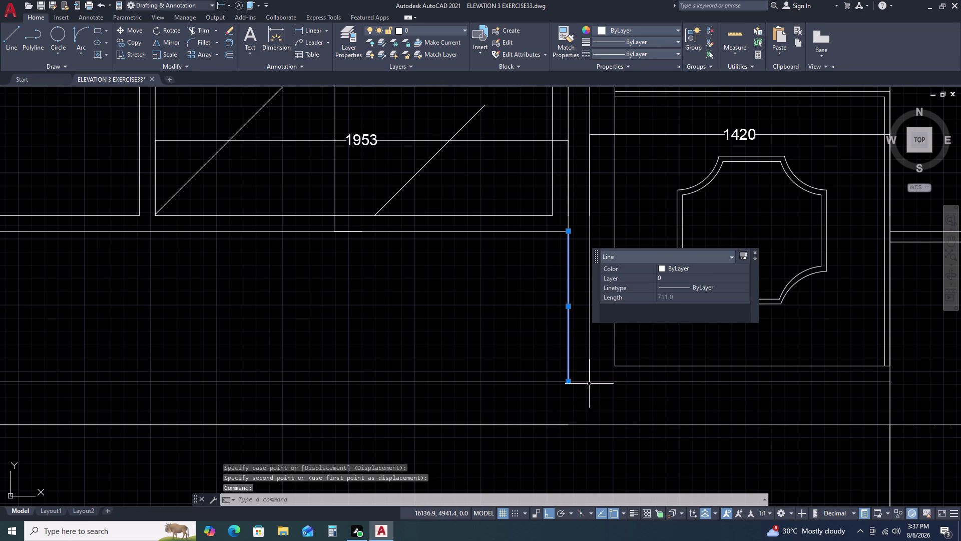
key(d)
text(IV)
key(space)
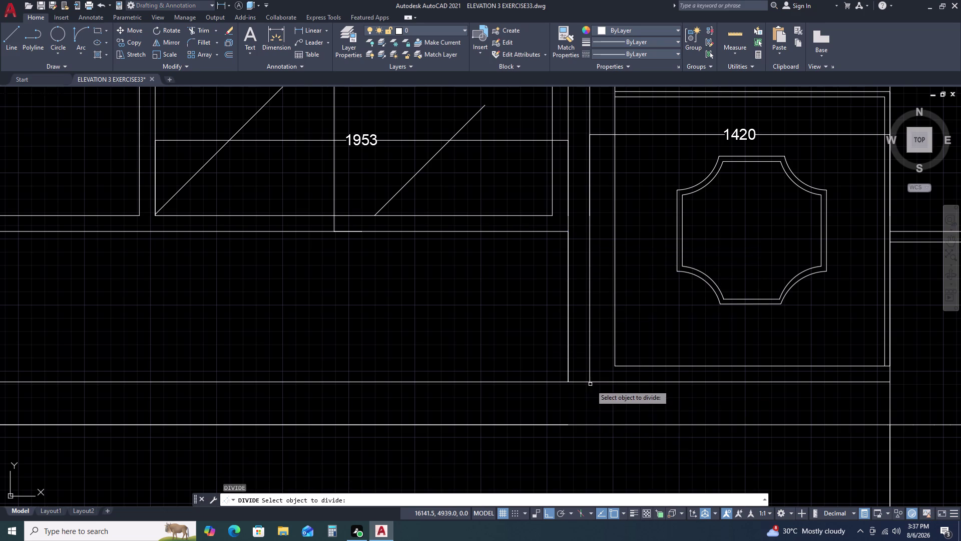
double_click(567, 353)
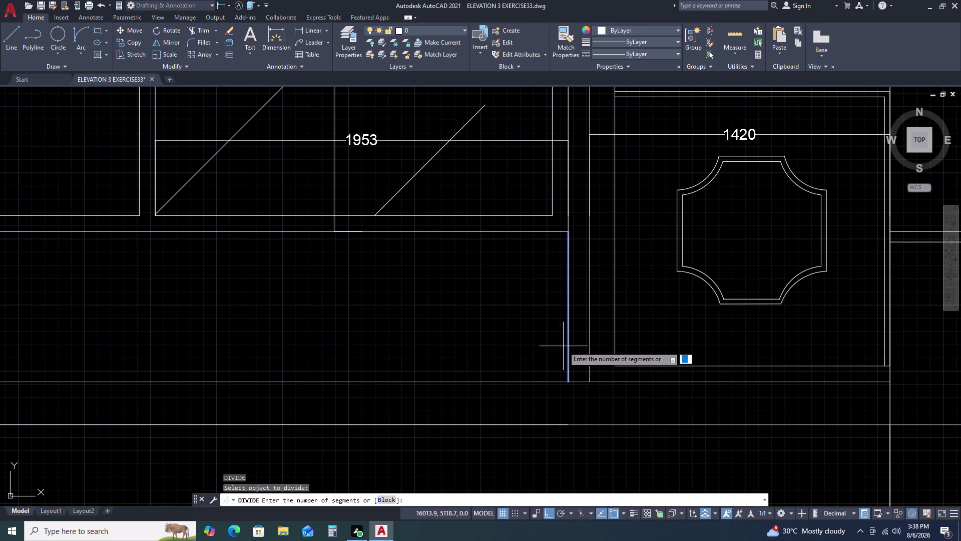
text(4)
key(space)
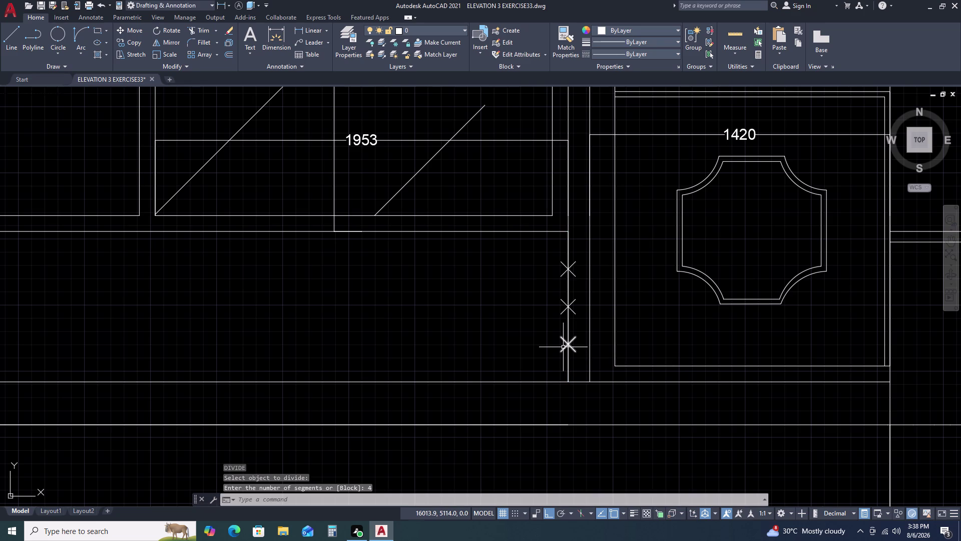
click(539, 233)
key(Escape)
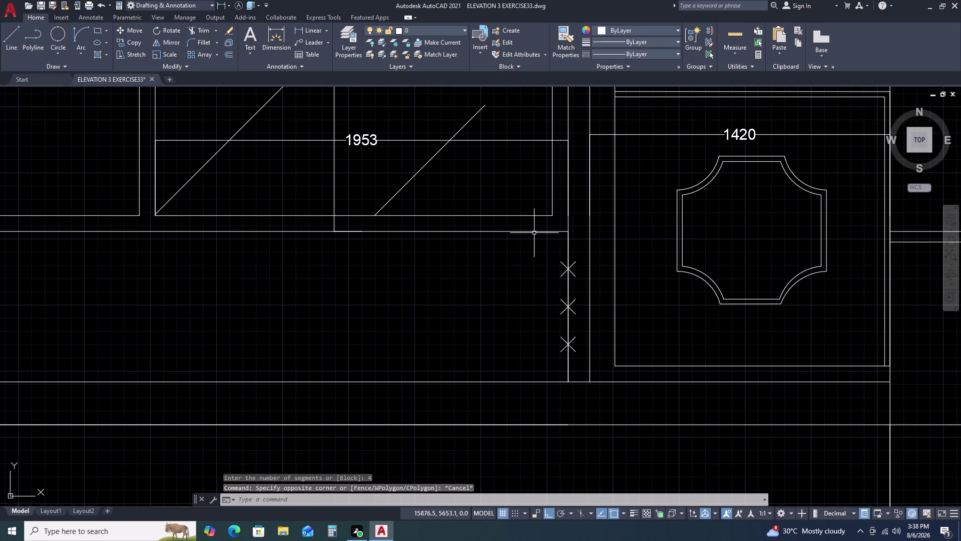
Copy the long horizontal line onto the three division points.
click(537, 231)
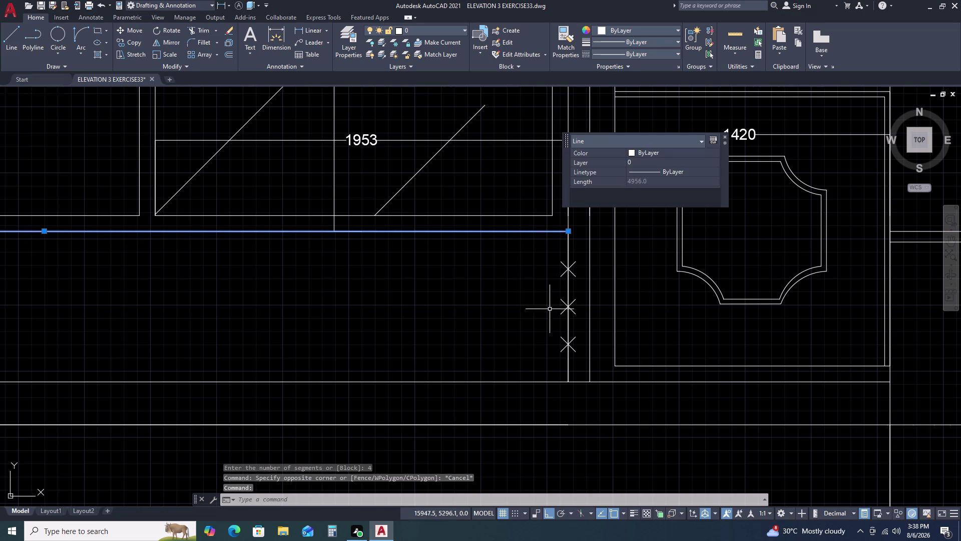
text(CO)
key(space)
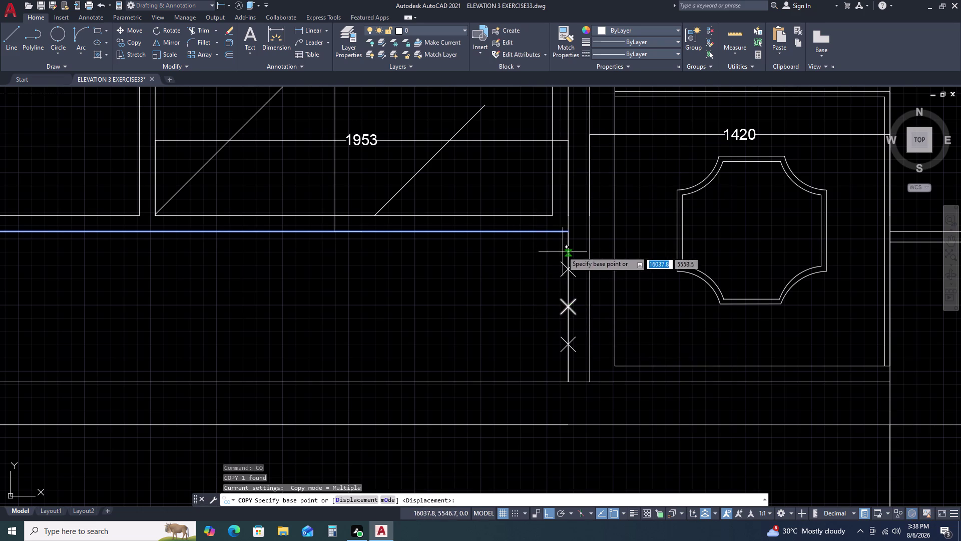
double_click(568, 231)
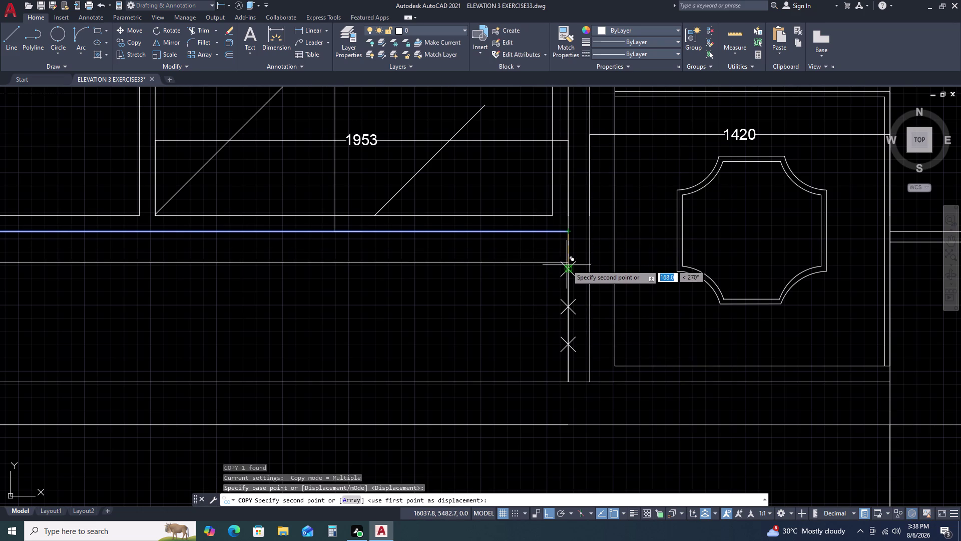
double_click(566, 272)
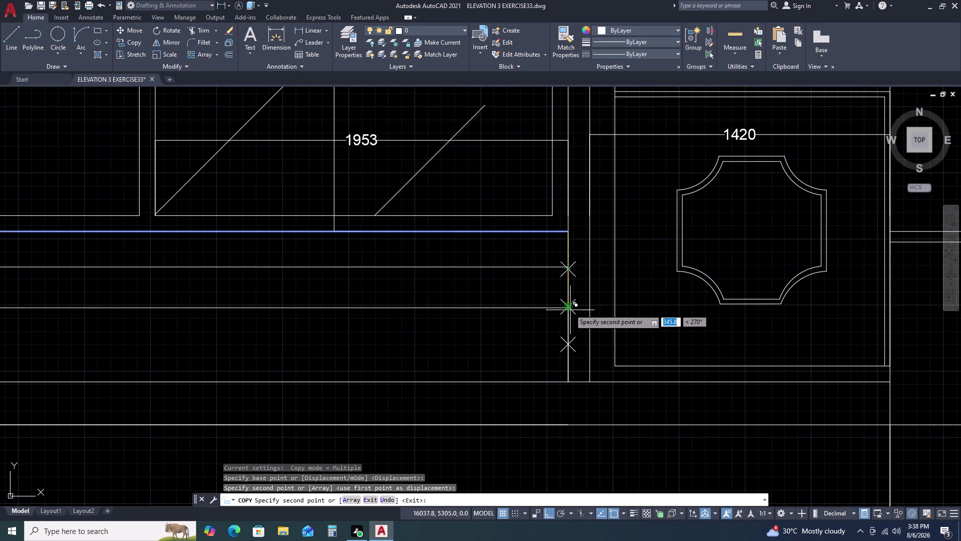
double_click(569, 308)
click(567, 344)
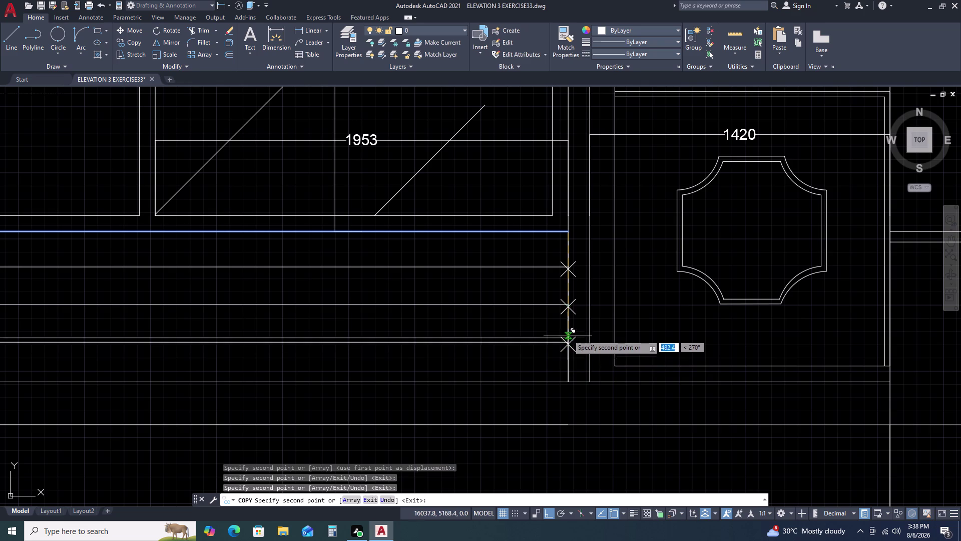
key(Escape)
Erase the vertical guide line and its three division points.
scroll(down, 3)
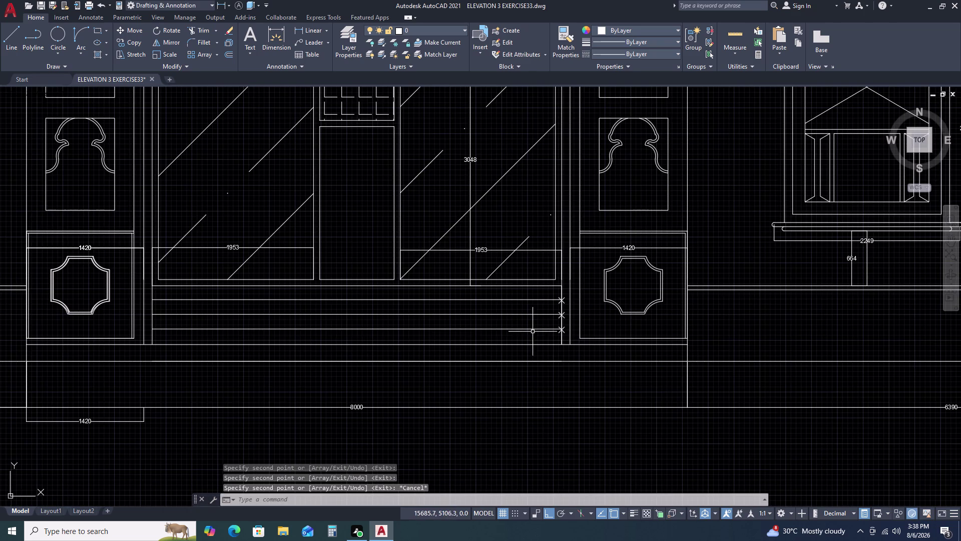
scroll(up, 3)
double_click(569, 343)
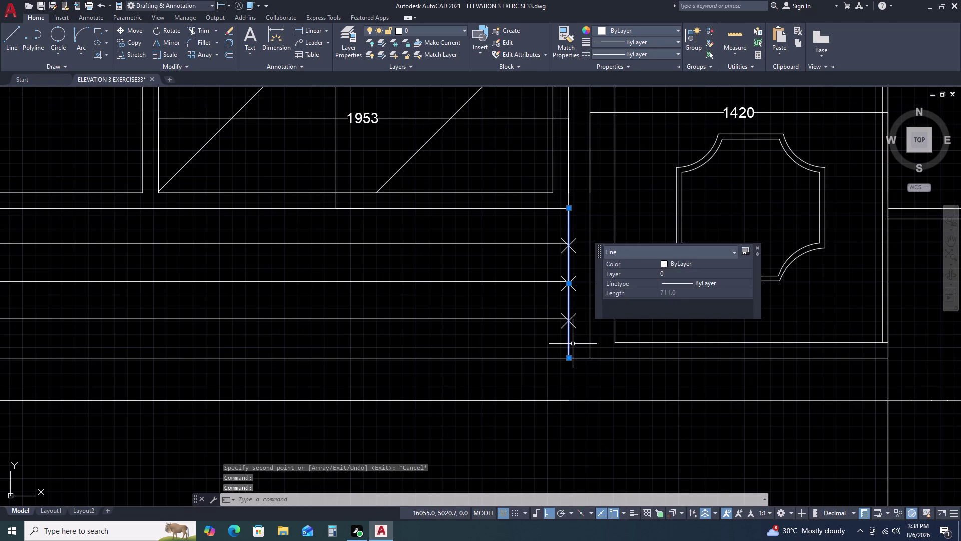
key(Delete)
double_click(542, 224)
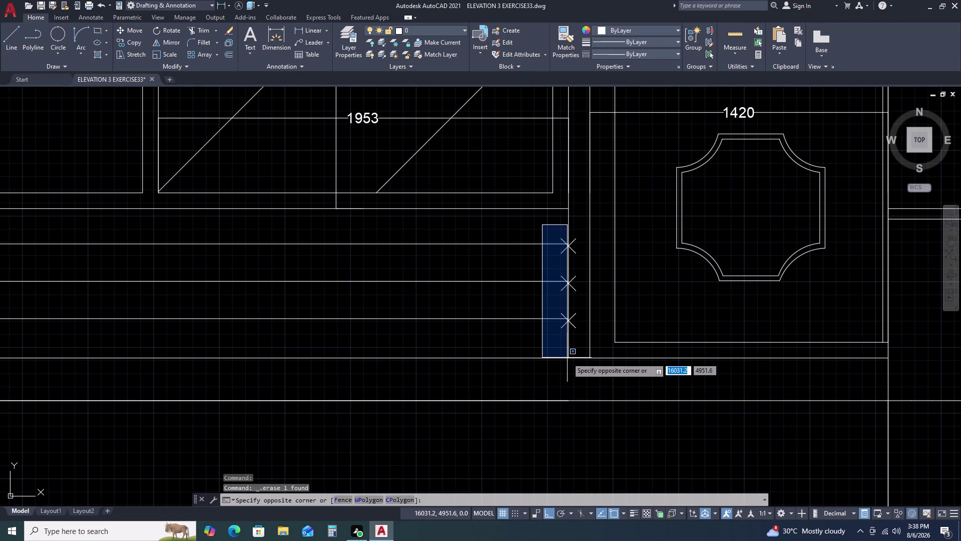
click(579, 345)
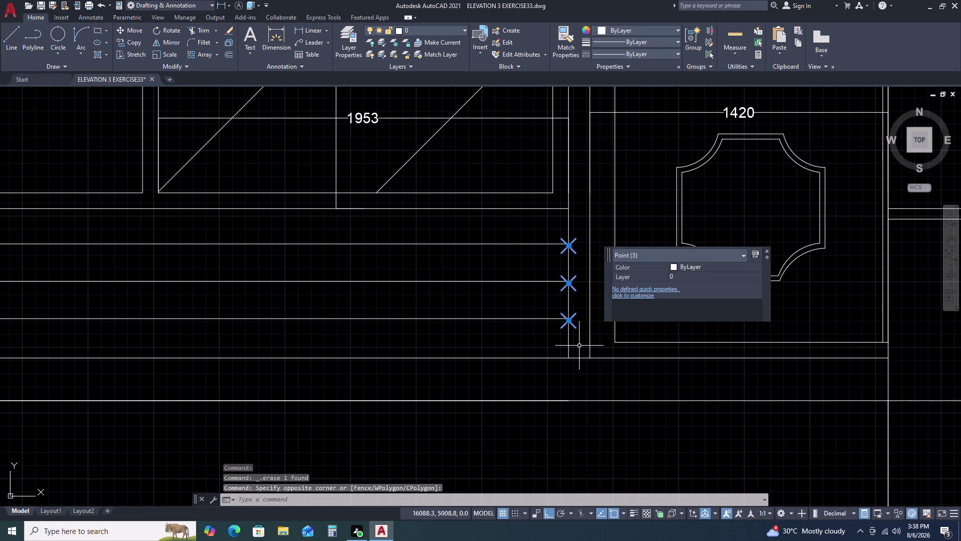
key(Delete)
scroll(down, 3)
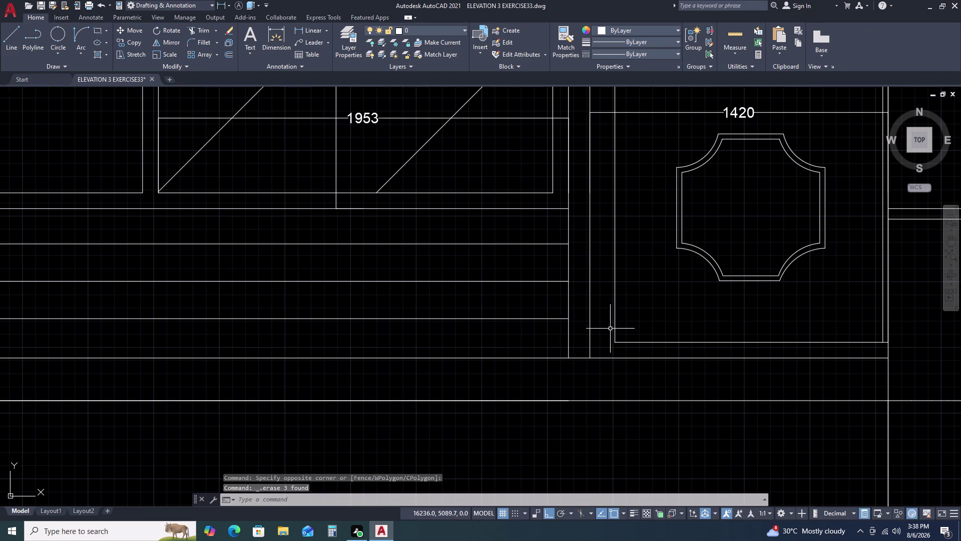
scroll(down, 3)
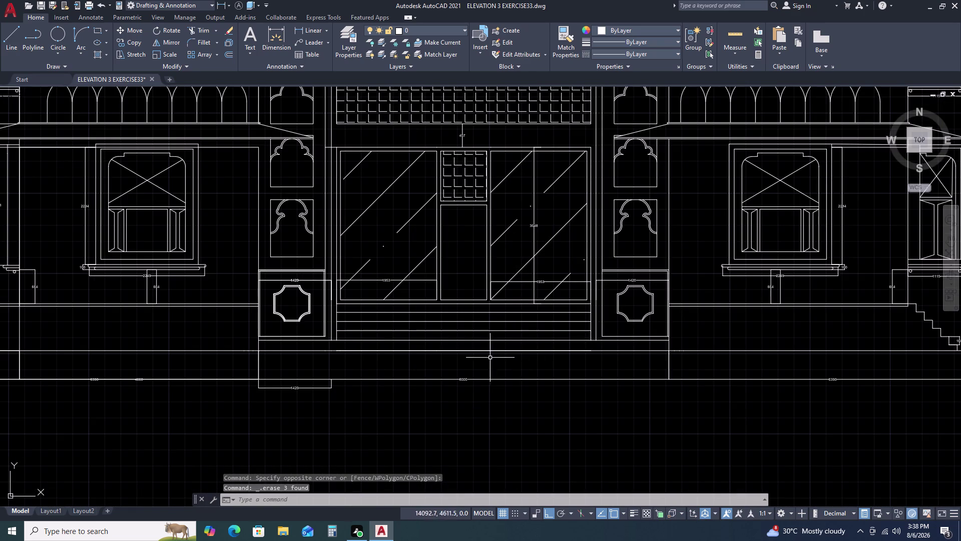
double_click(421, 350)
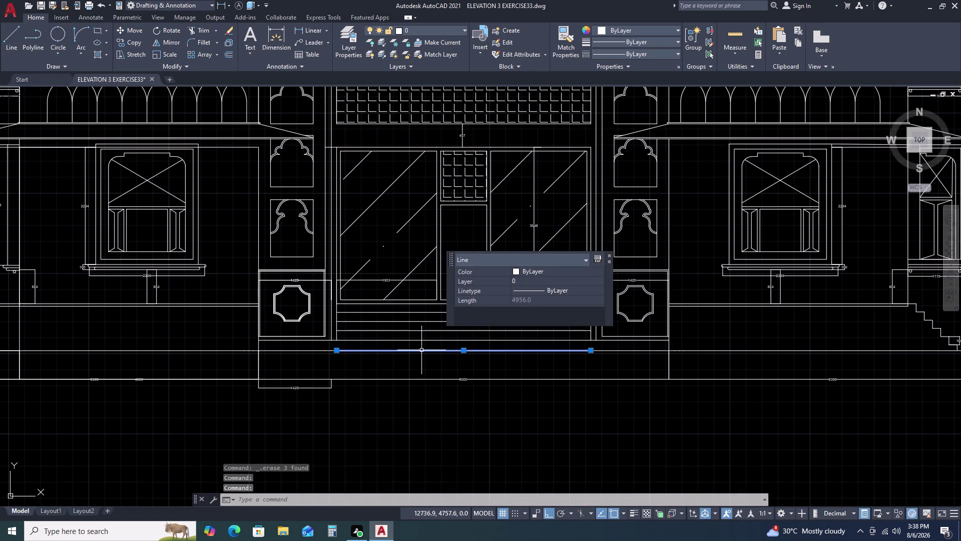
key(Delete)
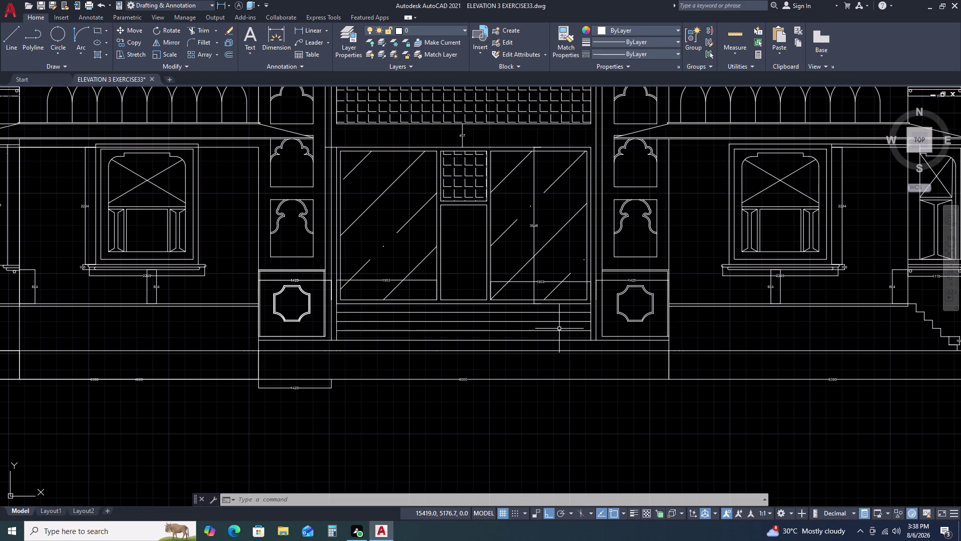
scroll(up, 3)
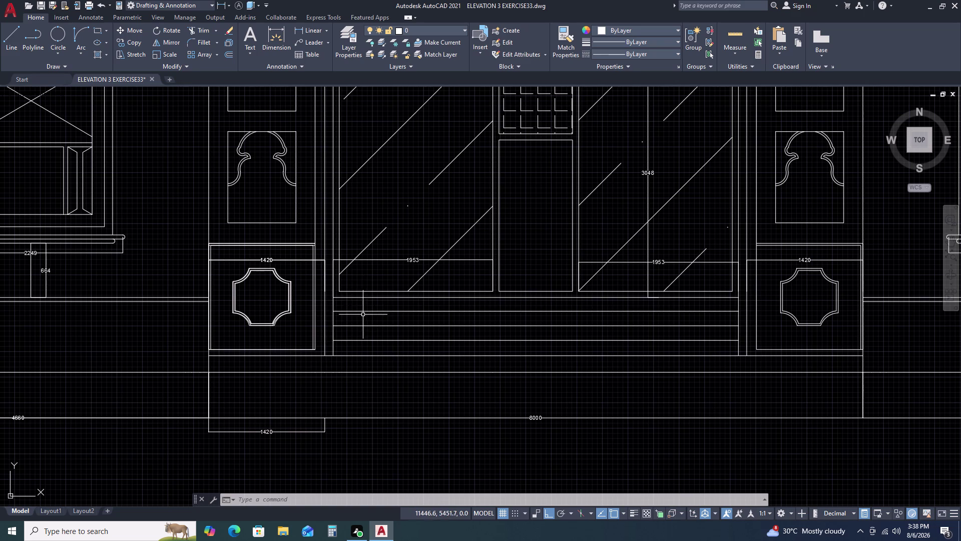
click(366, 309)
Erase the three old step lines and draw a short vertical line down to the plinth line.
click(358, 347)
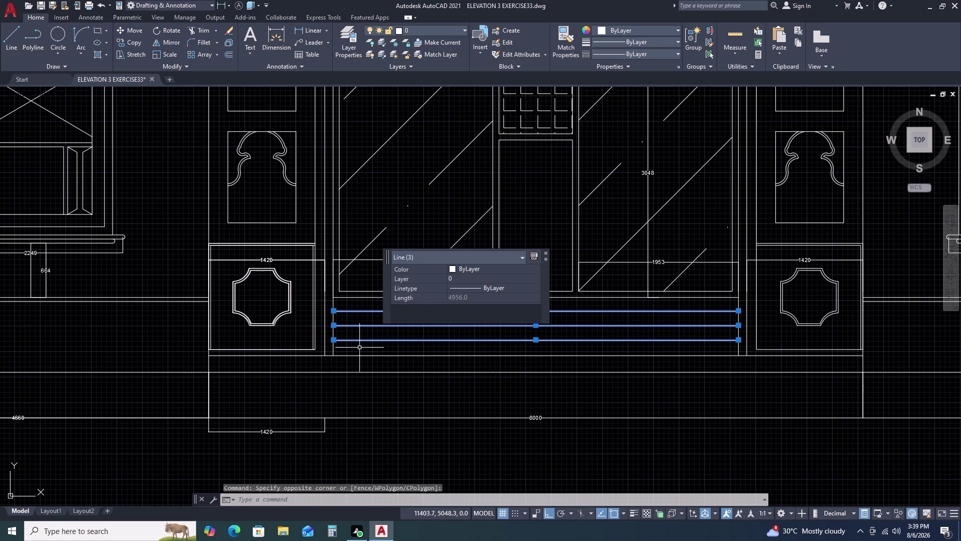
key(Delete)
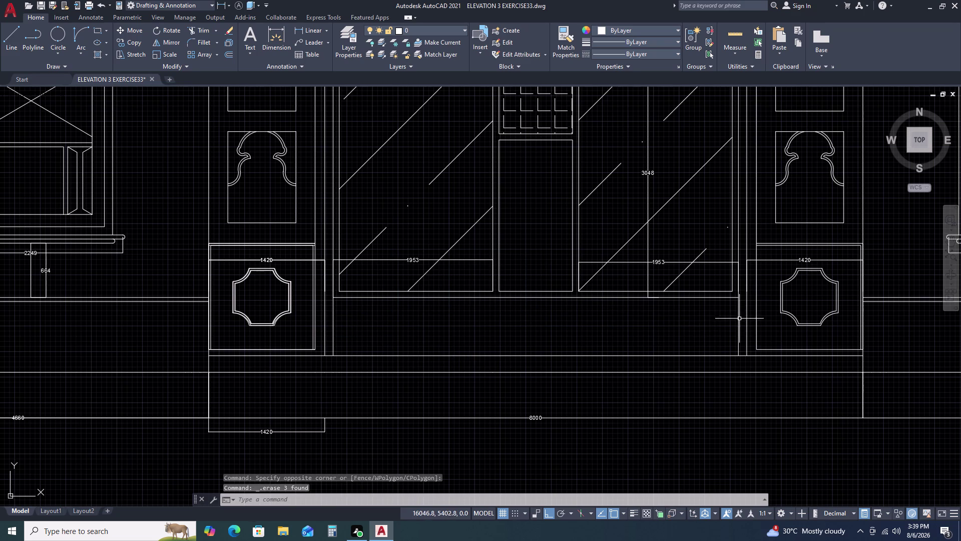
text(L)
key(space)
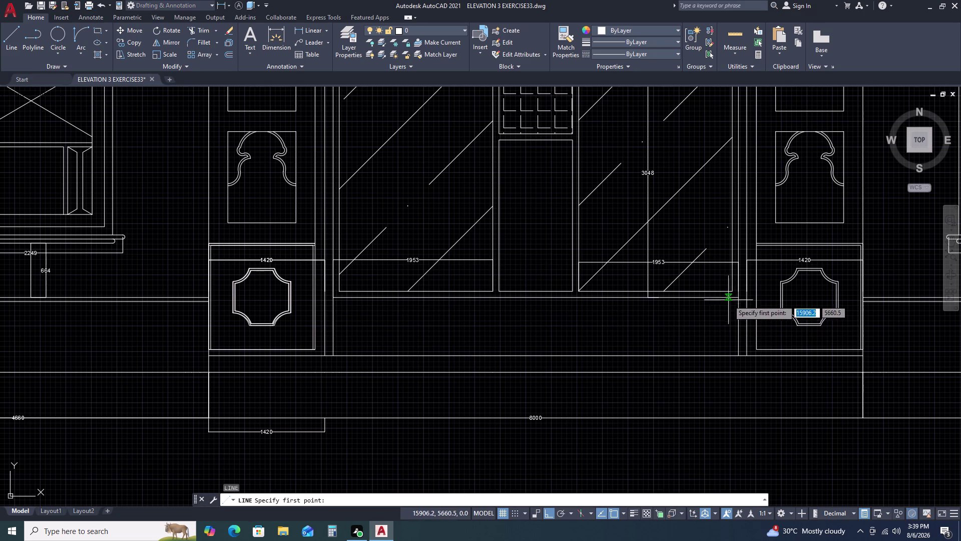
click(738, 298)
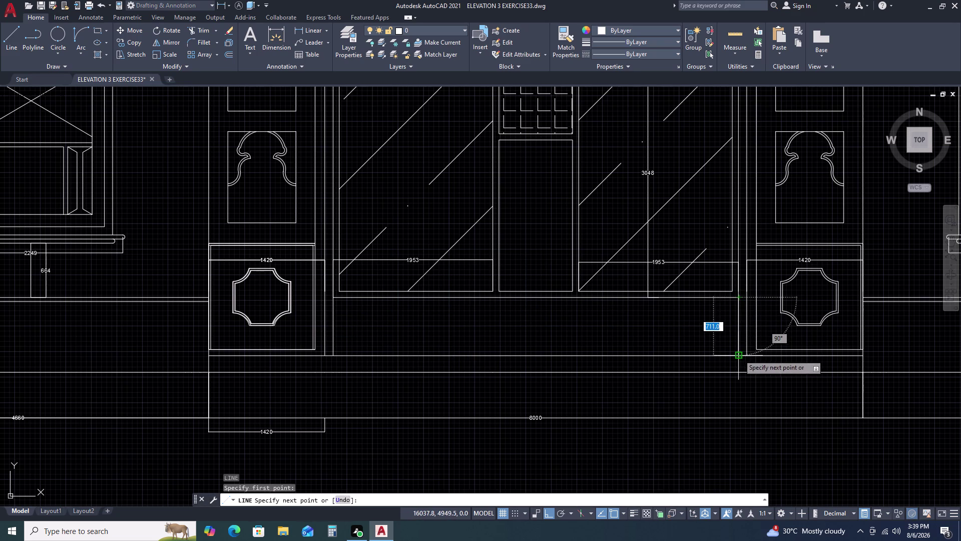
double_click(739, 354)
key(Escape)
Divide the short vertical line into 3 equal parts with DIV.
key(d)
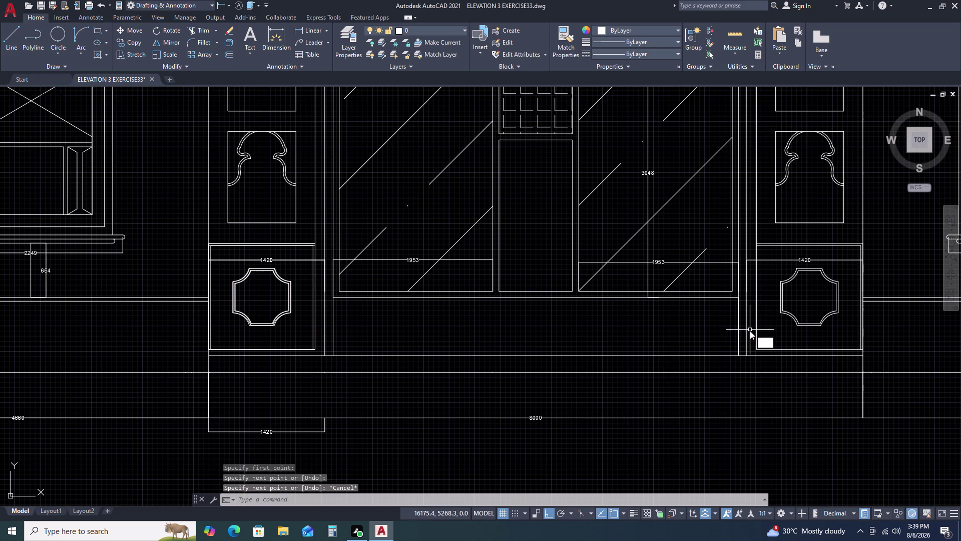
text(IV)
key(space)
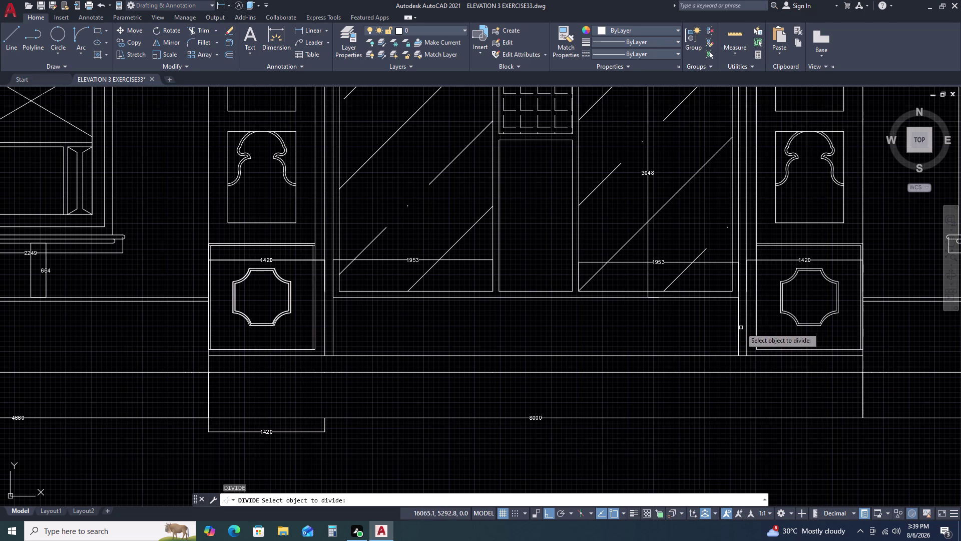
double_click(739, 328)
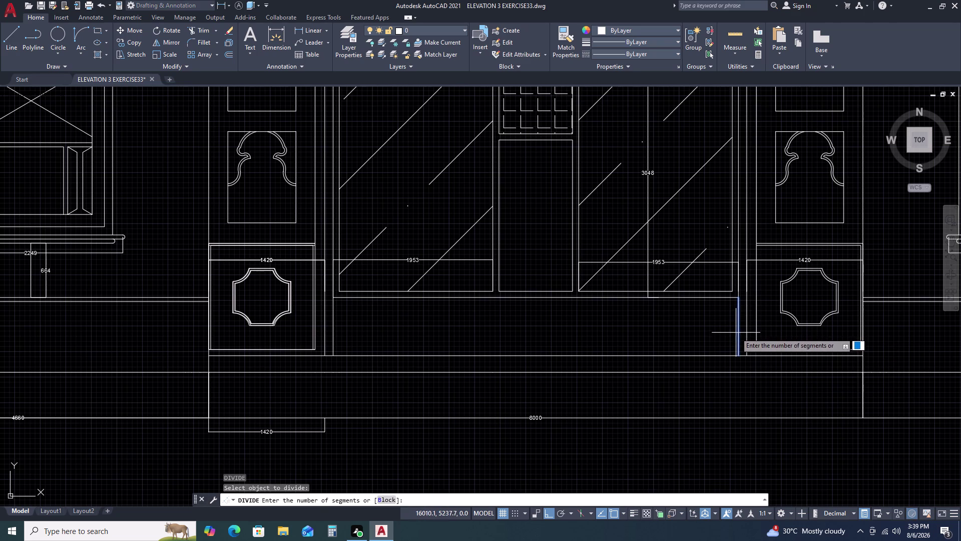
text(3)
key(space)
click(705, 335)
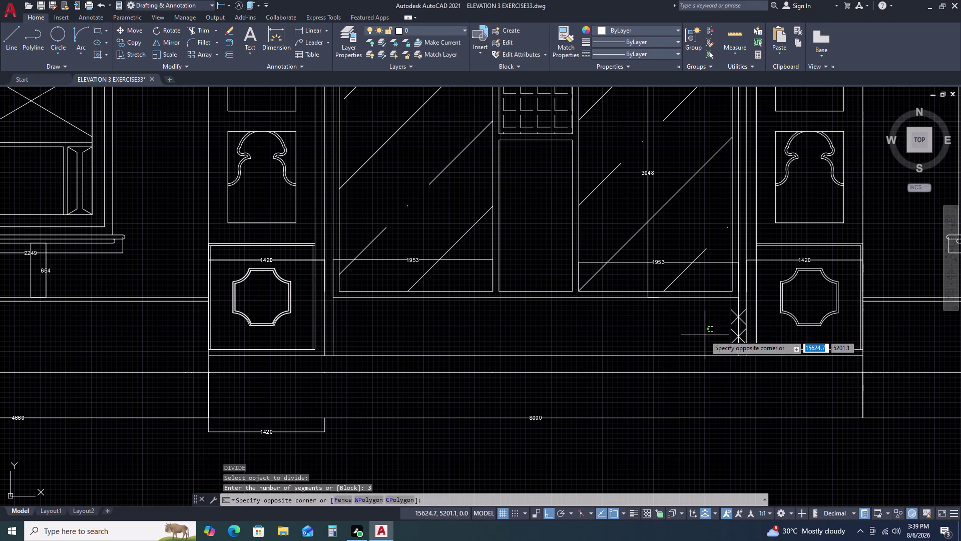
key(Escape)
Start a new line at the lower division point.
text(L)
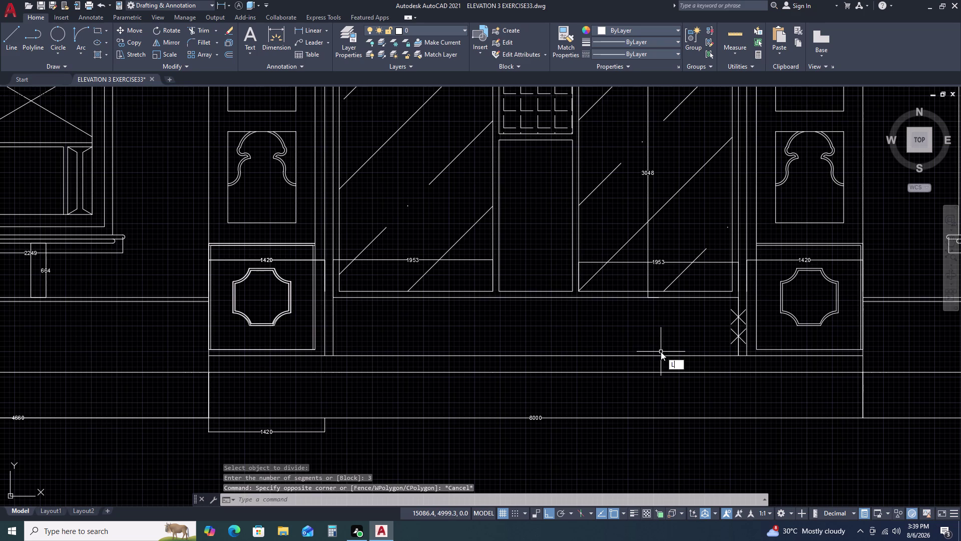
key(space)
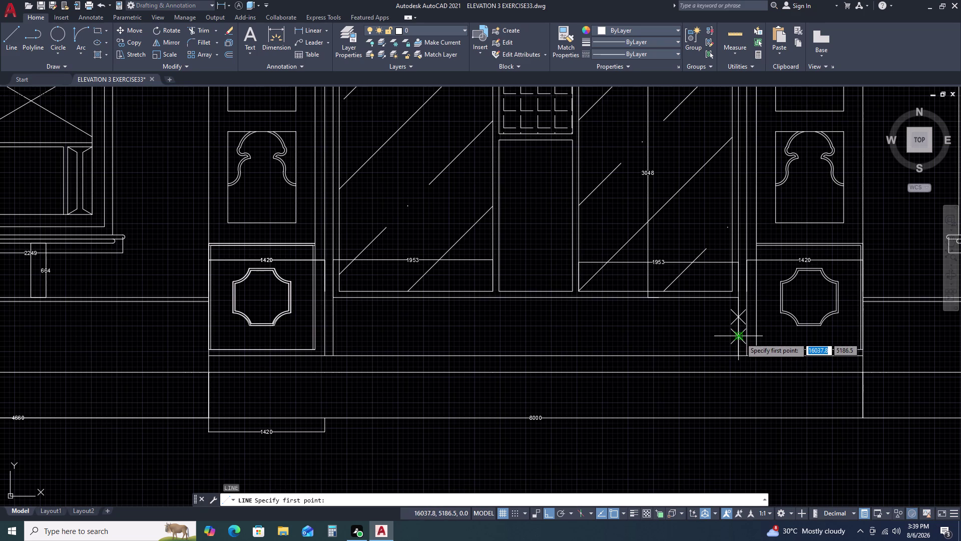
click(740, 337)
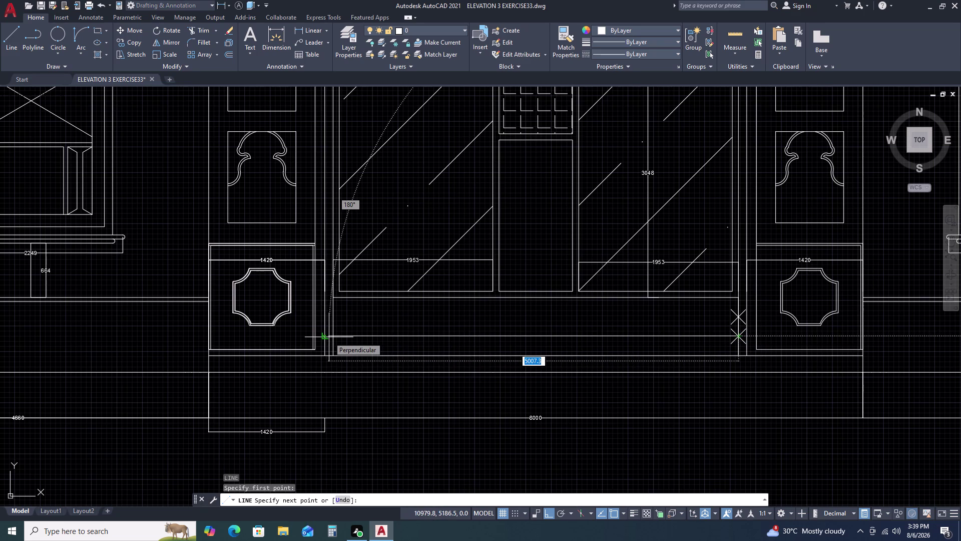
Draw two horizontal step lines from the division points left to the pillar edge, with Ortho off.
key(F8)
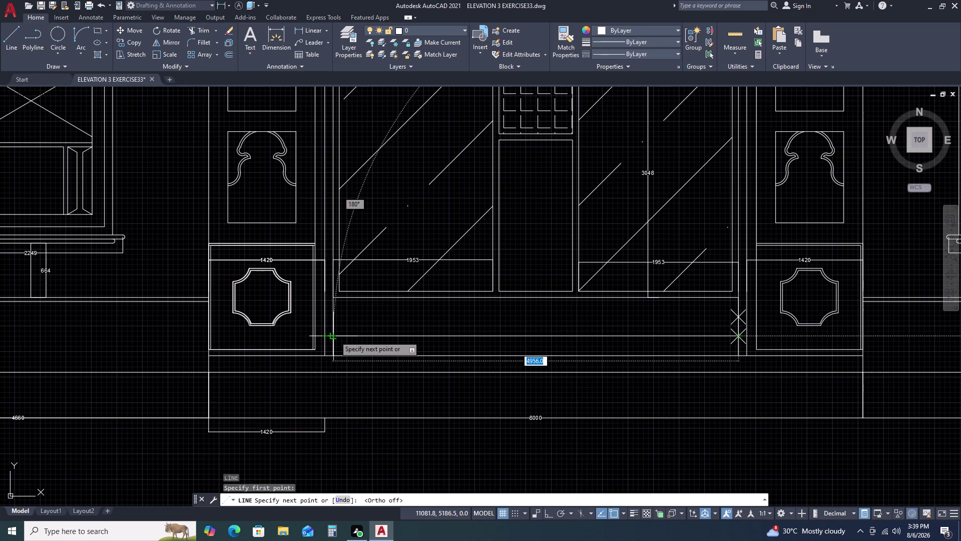
click(335, 336)
key(Escape)
key(space)
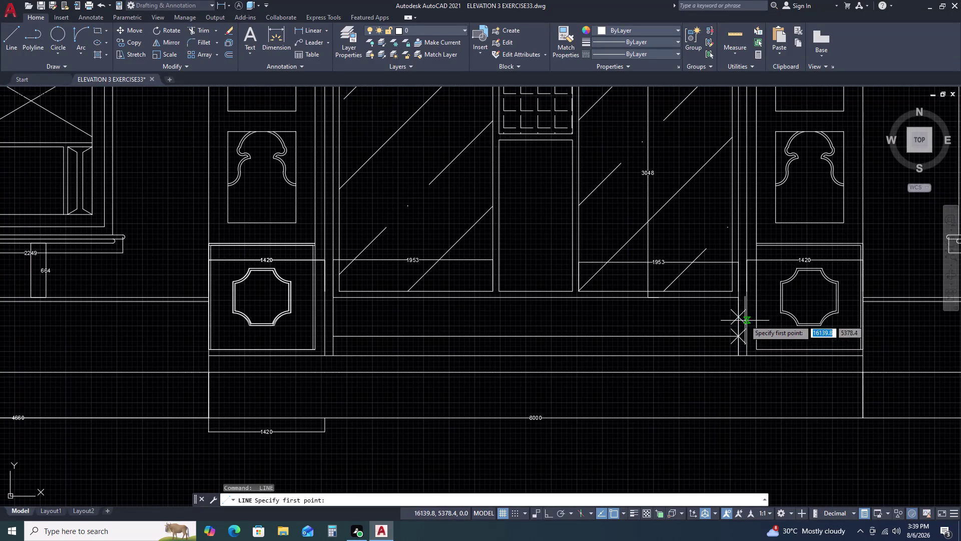
click(737, 318)
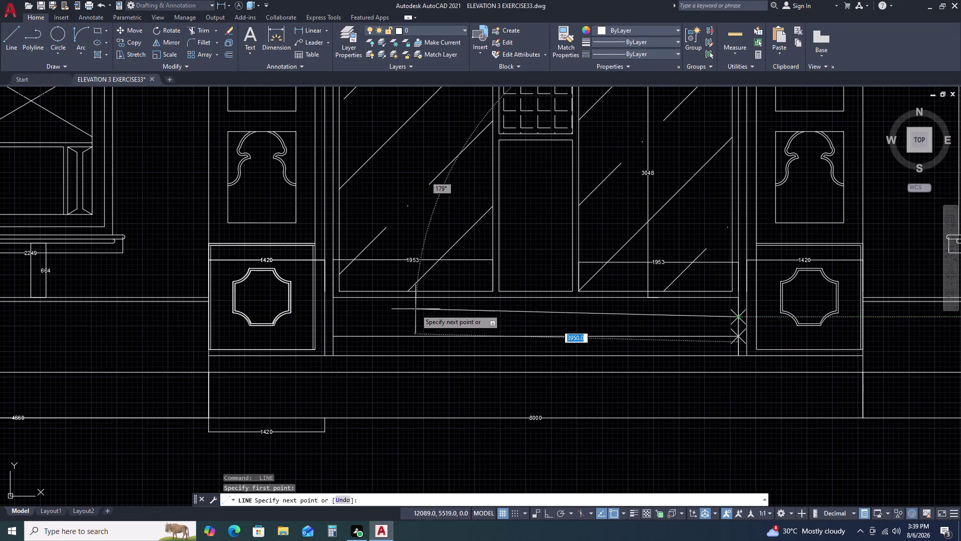
double_click(333, 316)
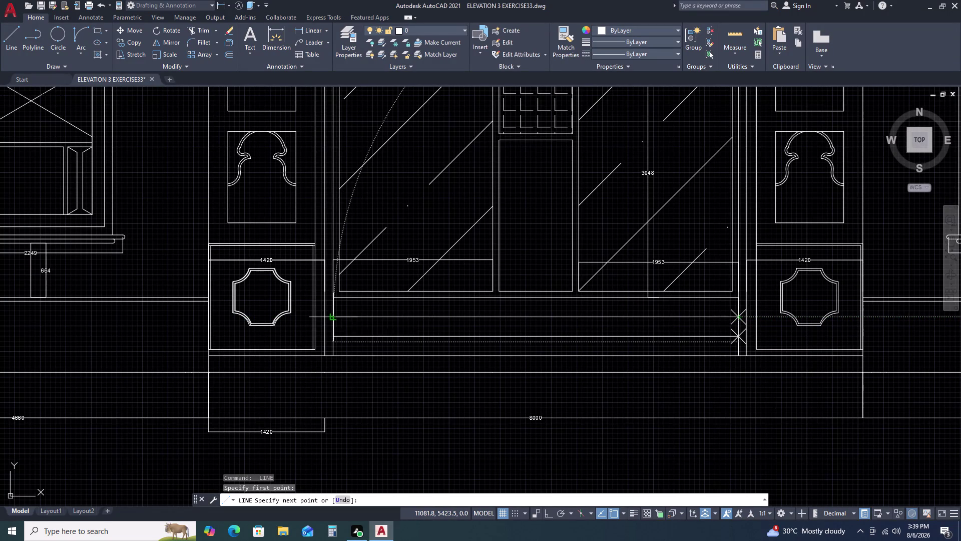
key(Escape)
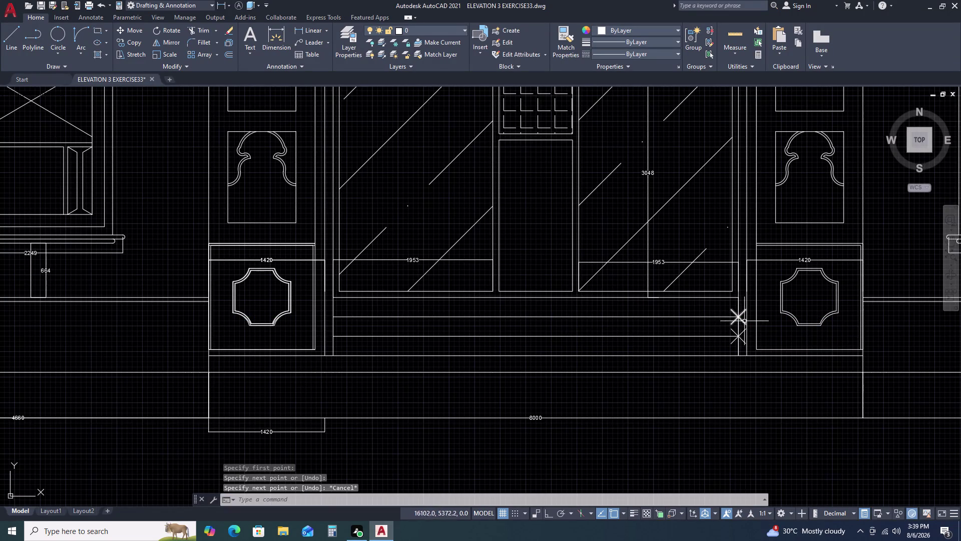
Select both division point markers and delete them.
double_click(719, 308)
double_click(746, 351)
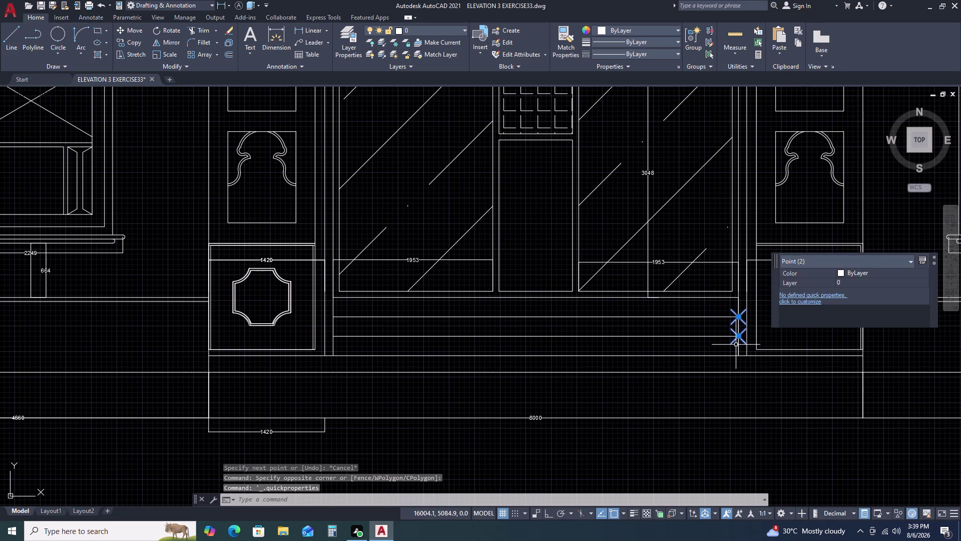
key(Delete)
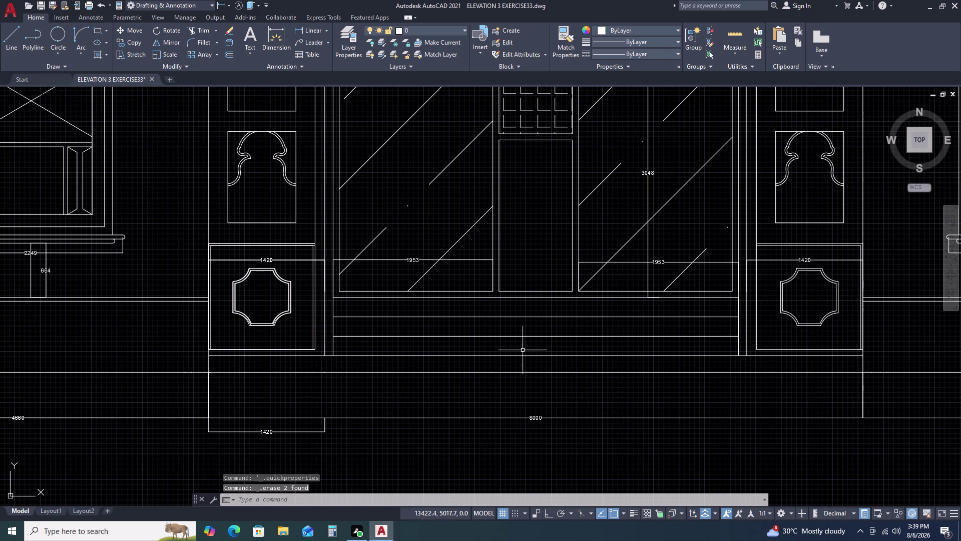
scroll(down, 3)
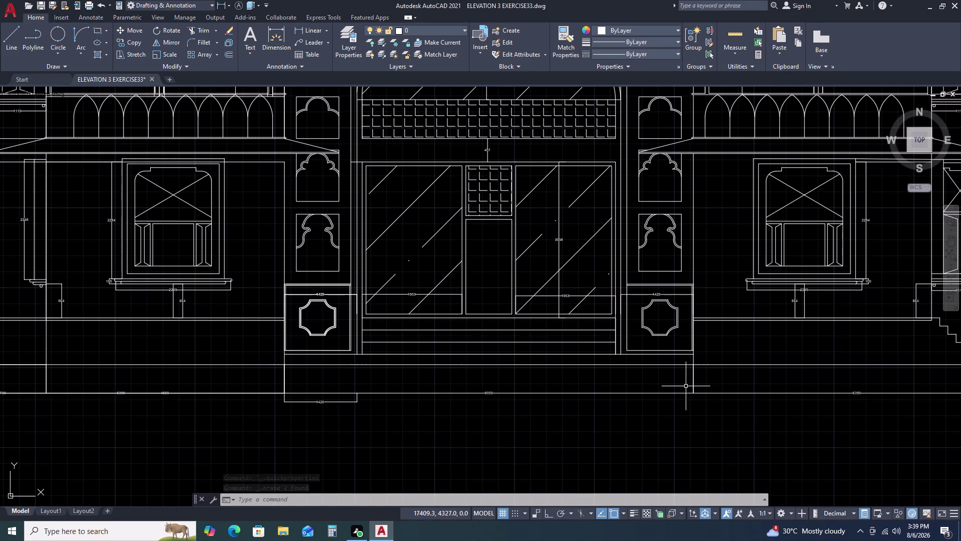
scroll(down, 3)
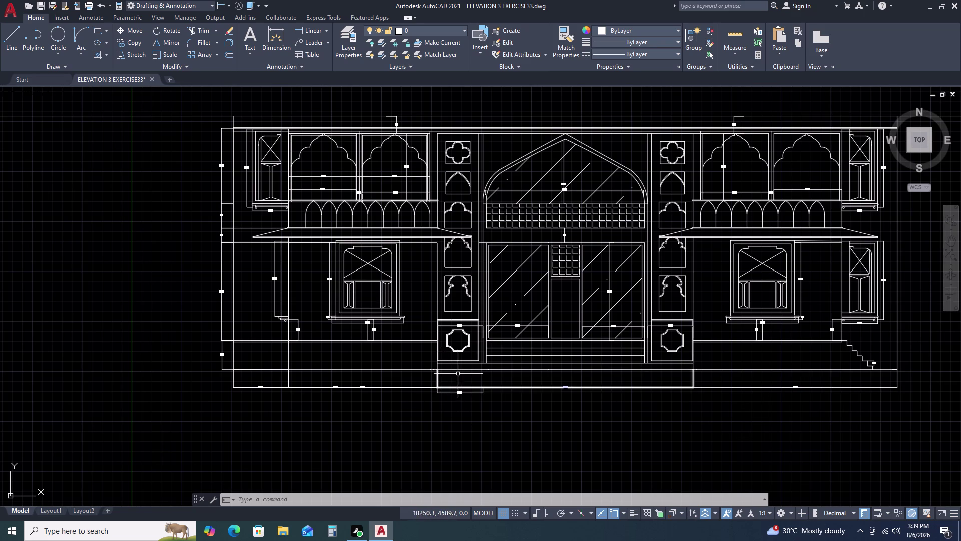
scroll(up, 3)
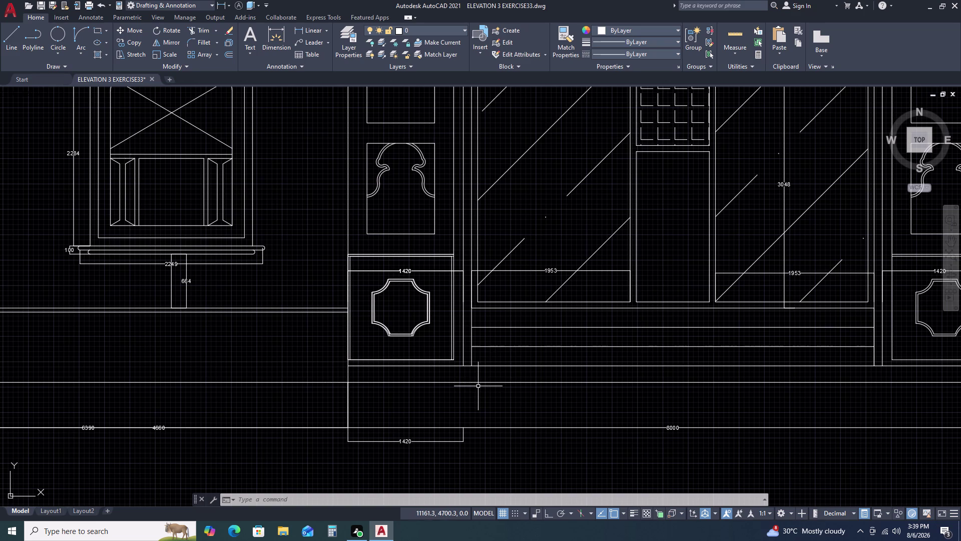
scroll(up, 3)
scroll(up, 3)
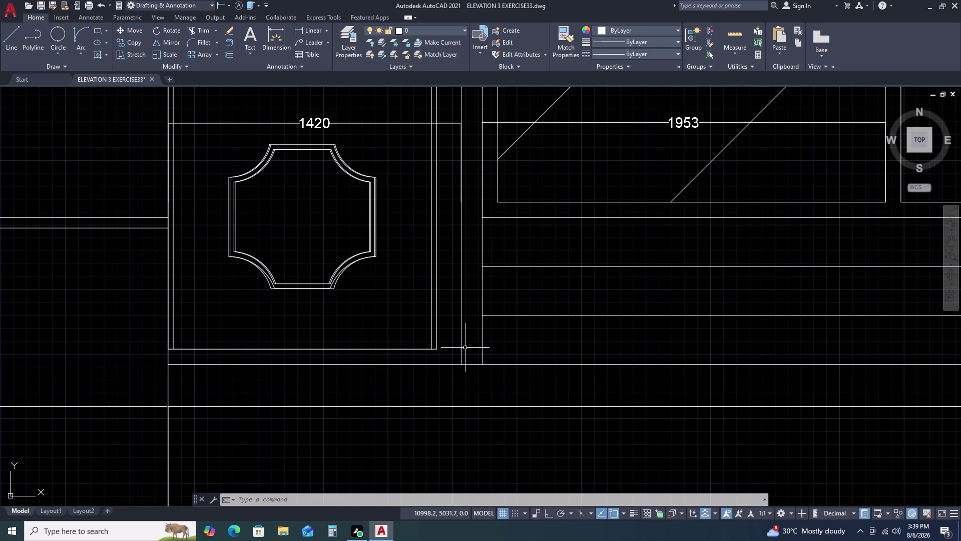
Fillet the left panel's bottom edge with the pillar line at radius 0, then cancel.
key(f)
key(space)
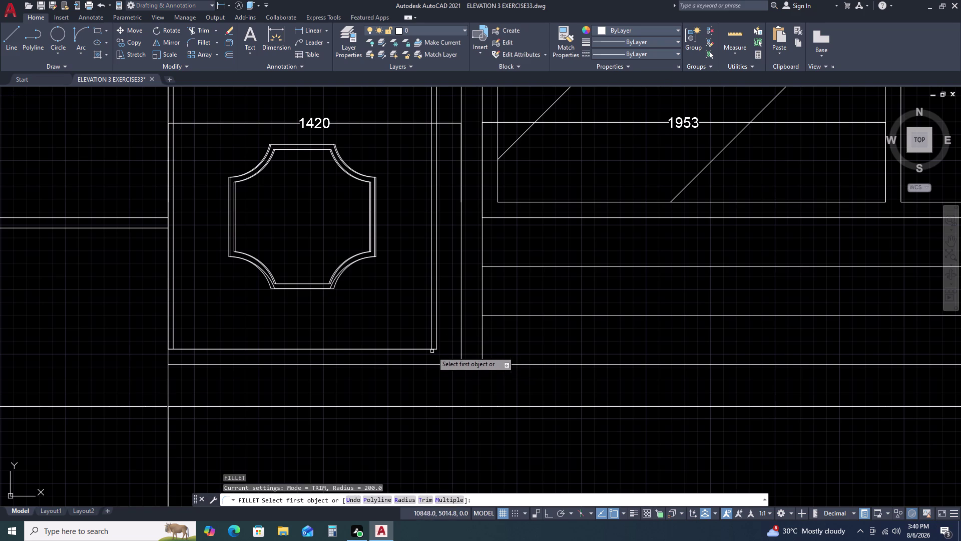
click(417, 348)
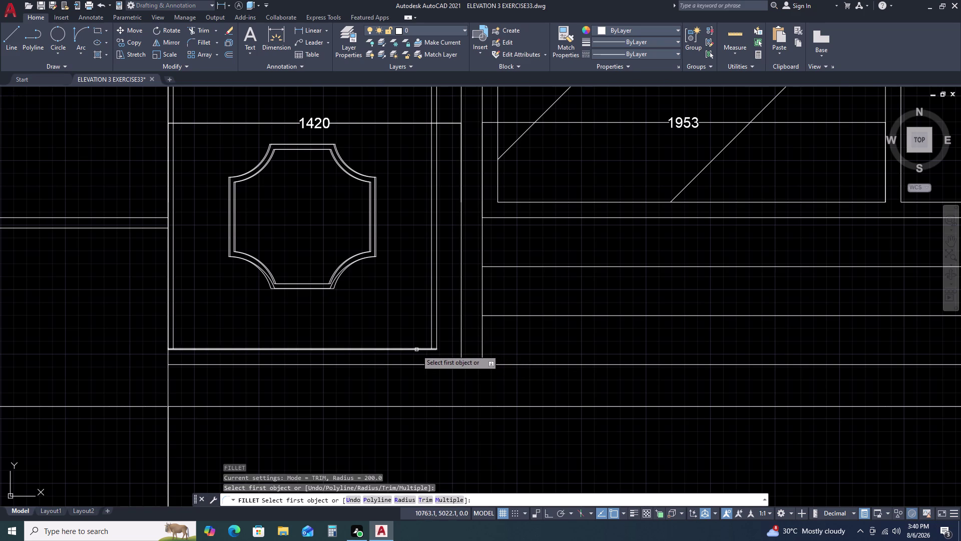
click(416, 349)
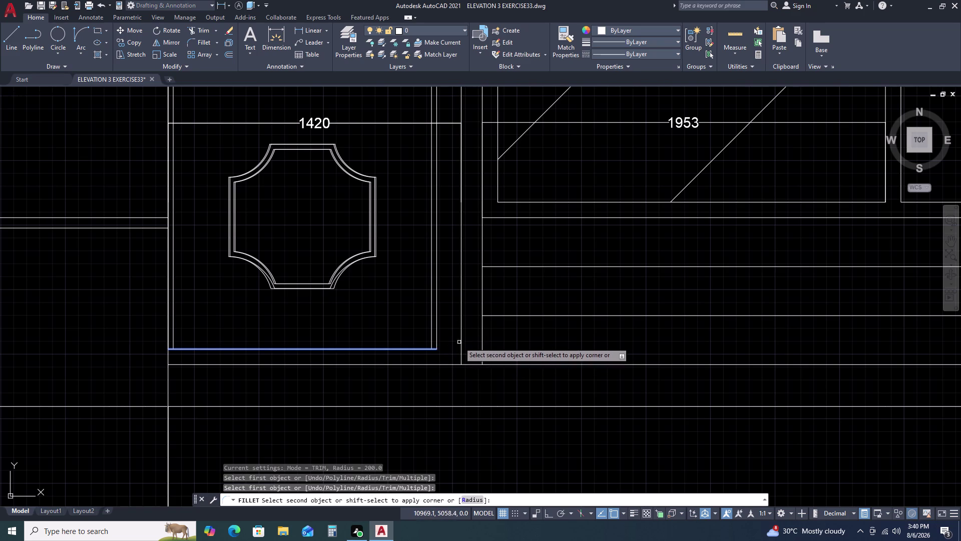
text(R)
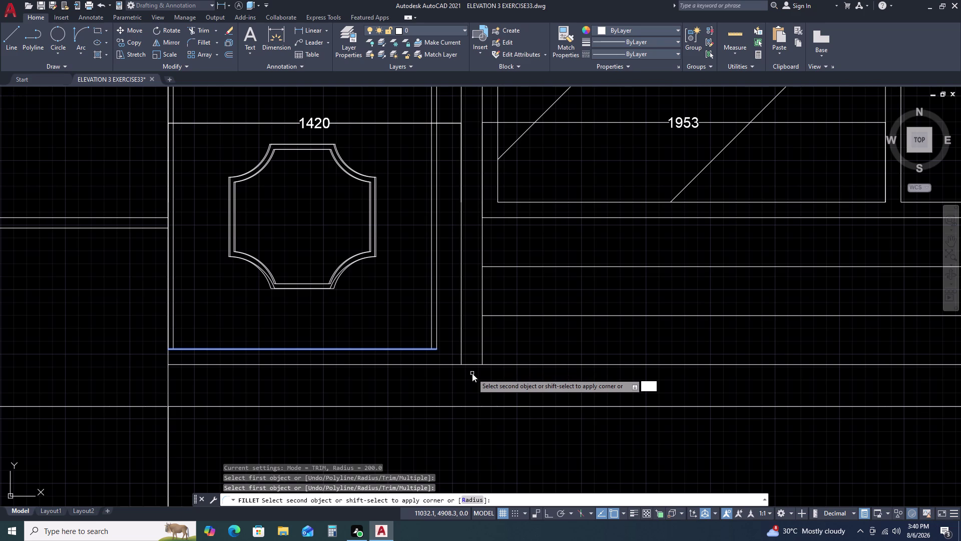
key(space)
text(0)
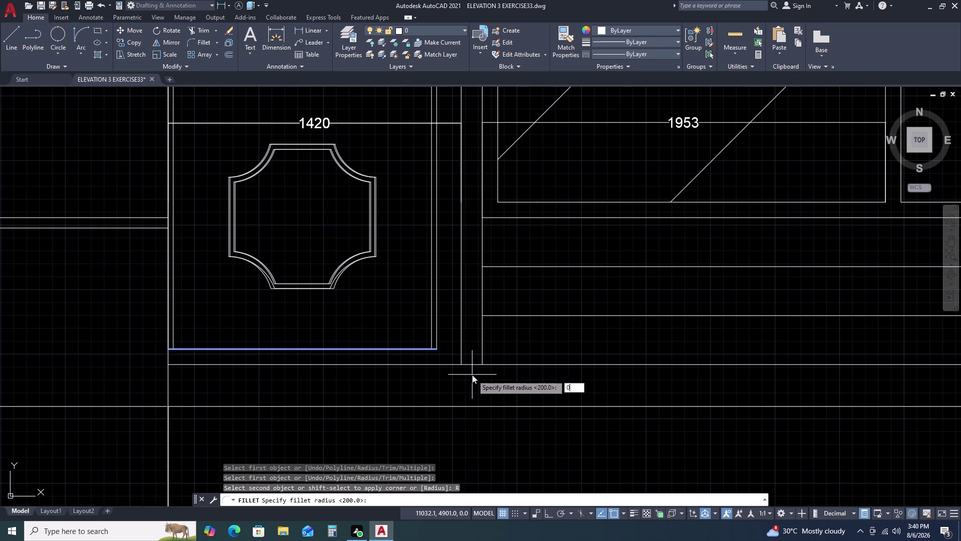
key(space)
double_click(461, 327)
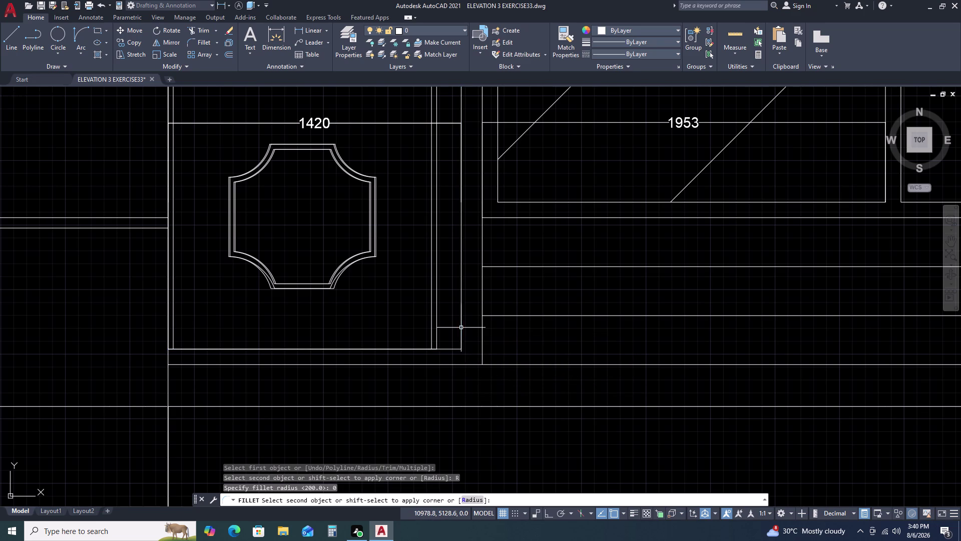
key(Escape)
scroll(down, 3)
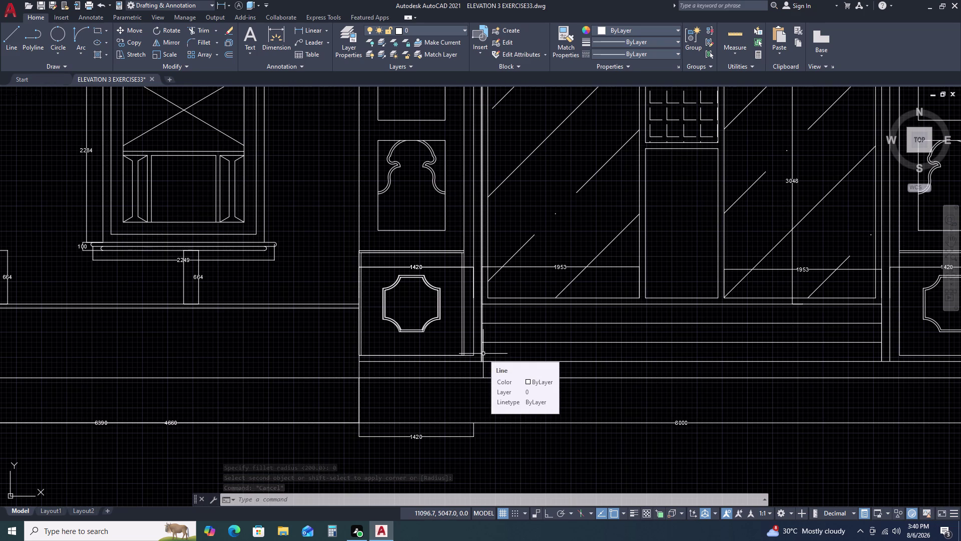
key(Escape)
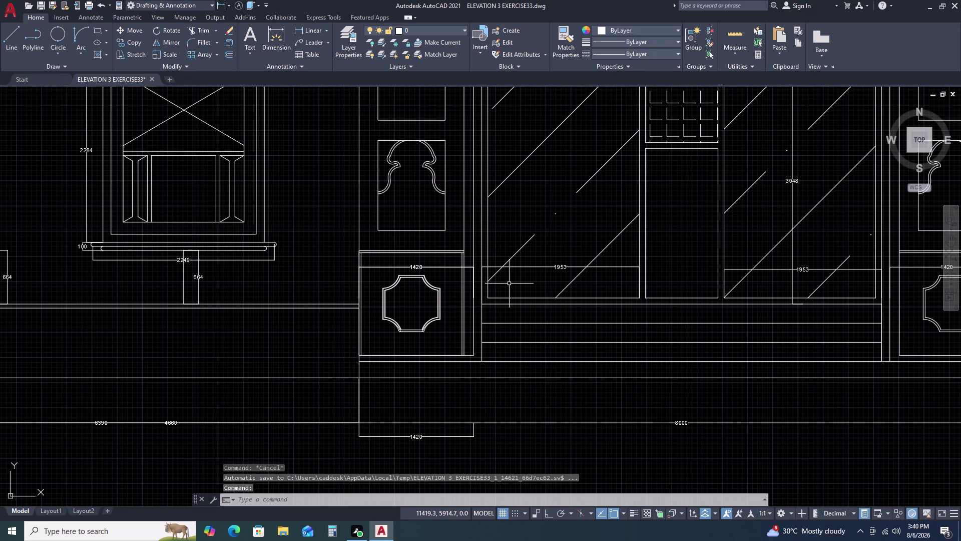
Try stretching the upper step line's left endpoint to the pillar, then cancel.
double_click(494, 305)
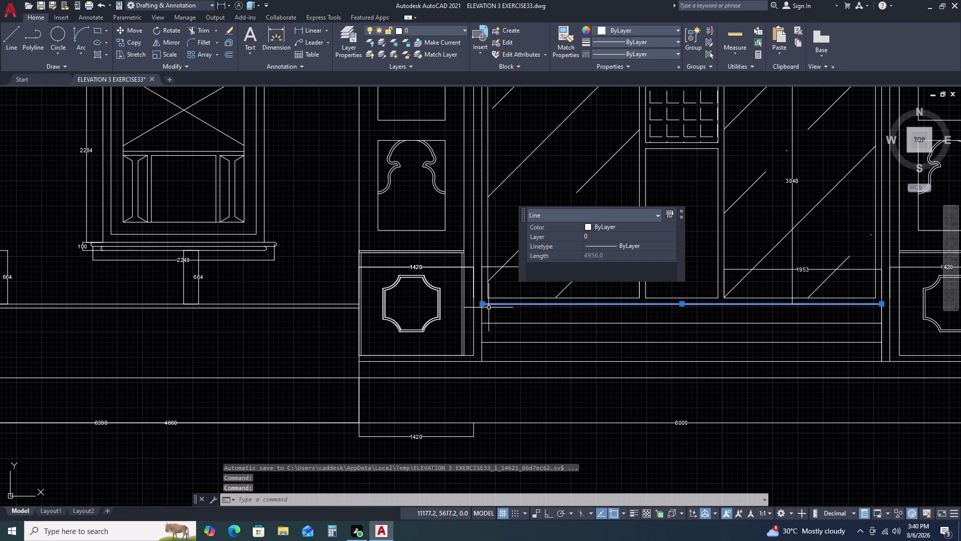
scroll(up, 3)
click(497, 311)
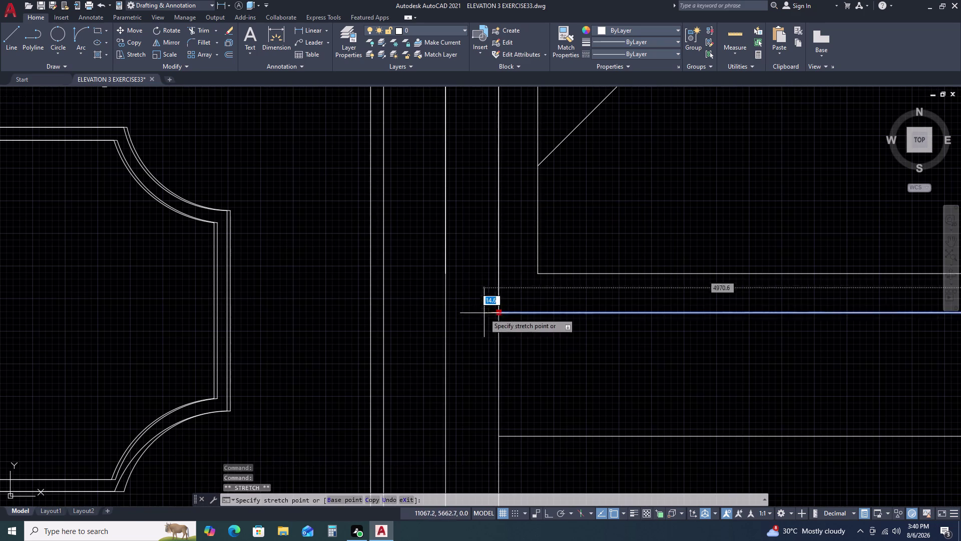
key(F8)
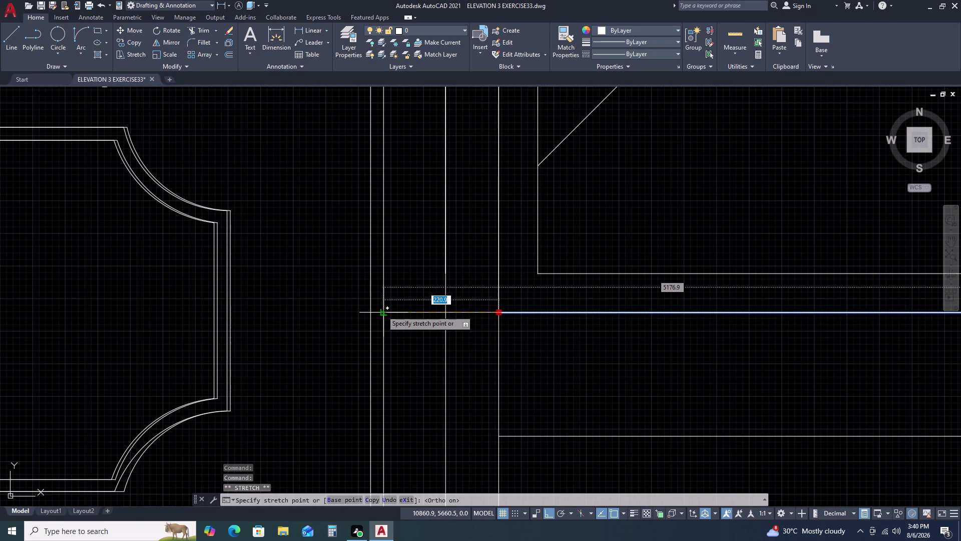
double_click(382, 309)
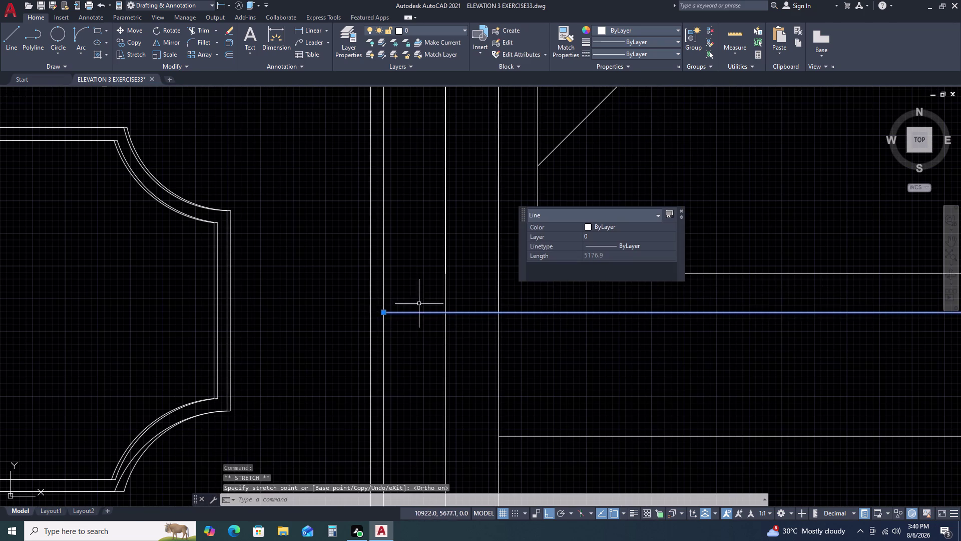
scroll(down, 3)
scroll(down, 3)
key(Escape)
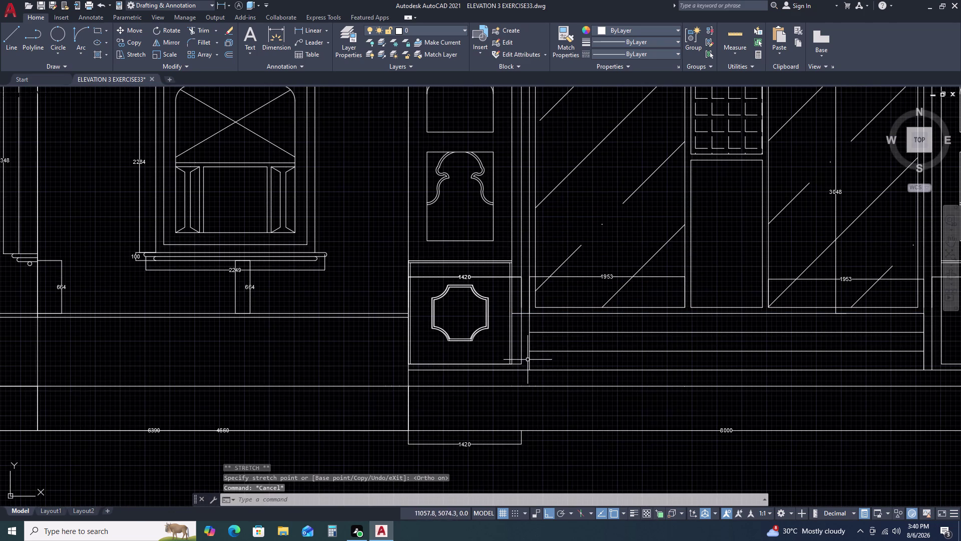
Select the long vertical line beside the pedestal and cancel its endpoint adjustment.
click(528, 360)
key(Escape)
click(526, 343)
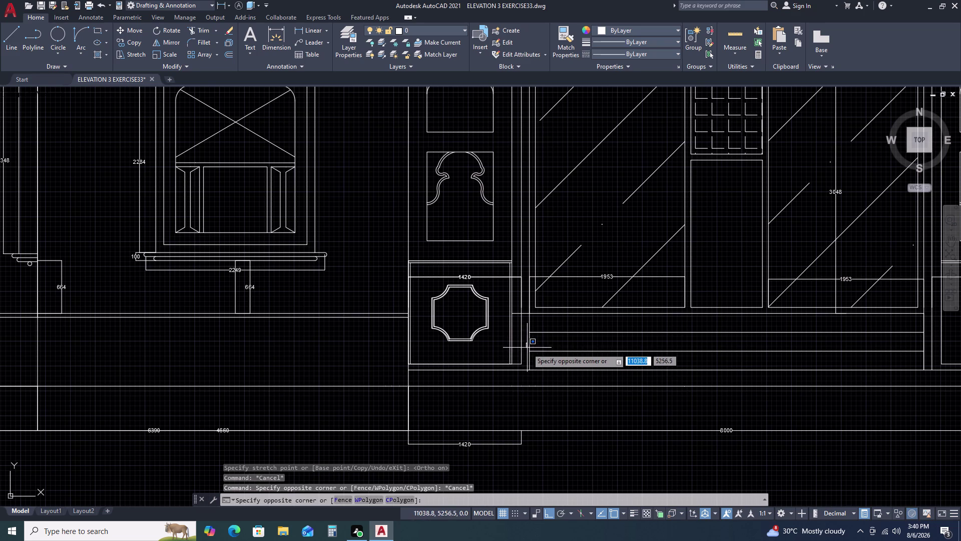
click(531, 341)
double_click(528, 337)
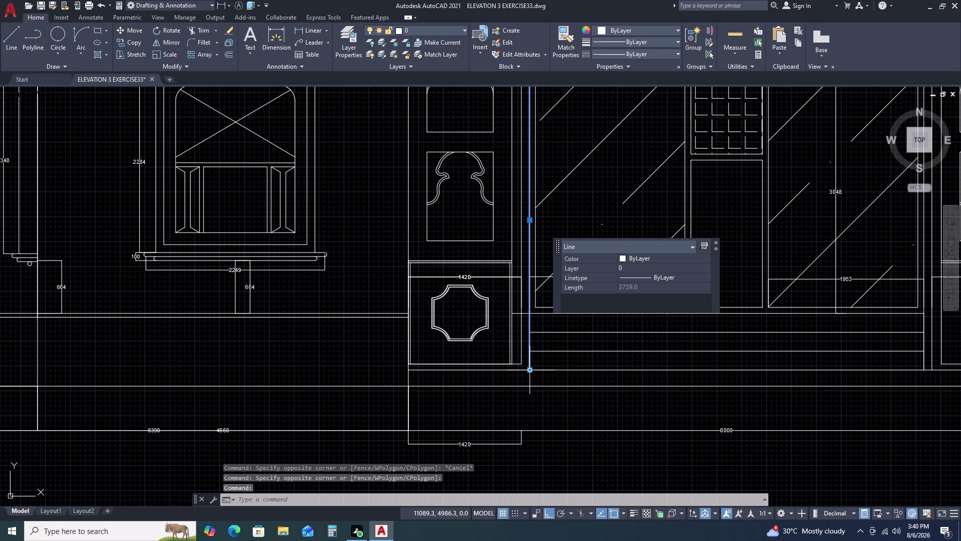
double_click(530, 367)
double_click(530, 314)
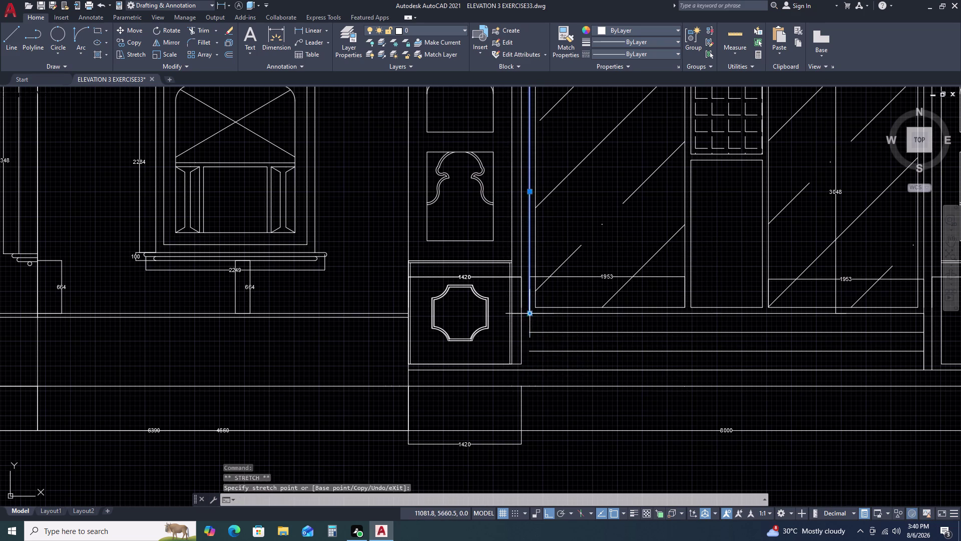
key(Escape)
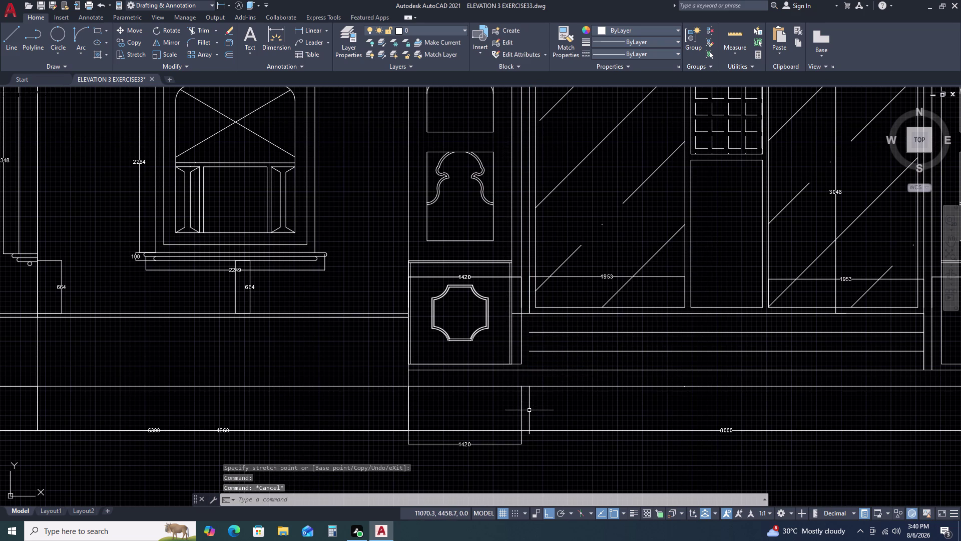
Window-select the short stray line below the plinth and delete it.
click(529, 410)
click(510, 407)
key(Delete)
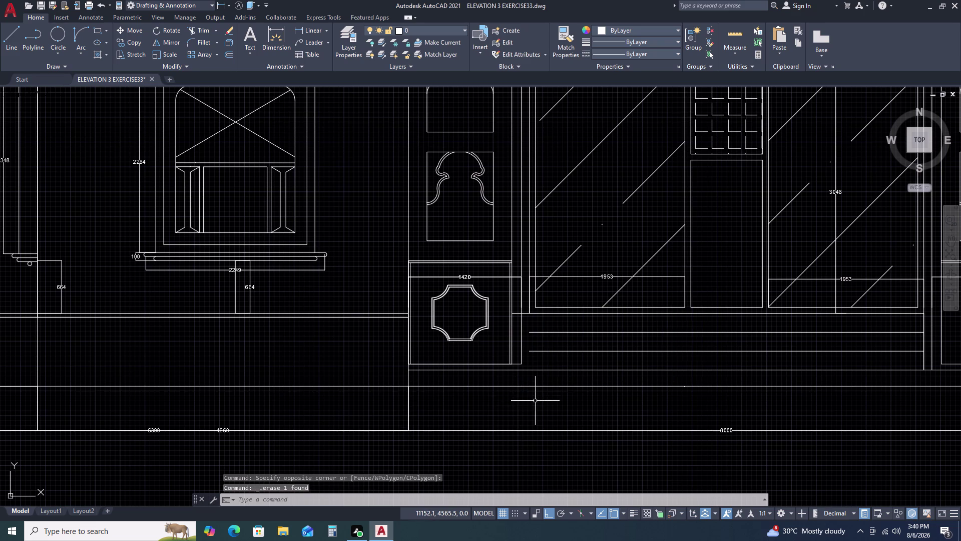
scroll(up, 3)
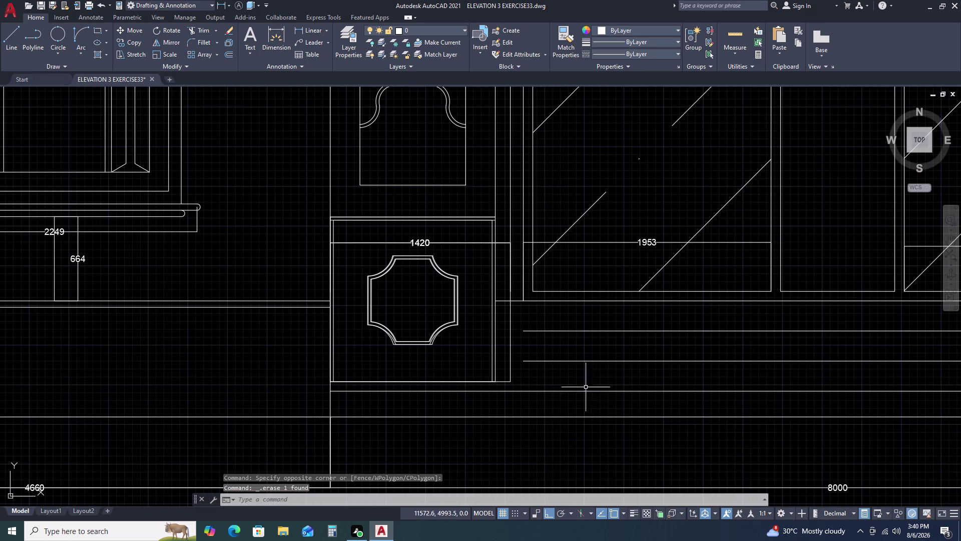
Start EXTEND with a fence across the step lines, then cancel it.
text(EX)
key(space)
double_click(563, 328)
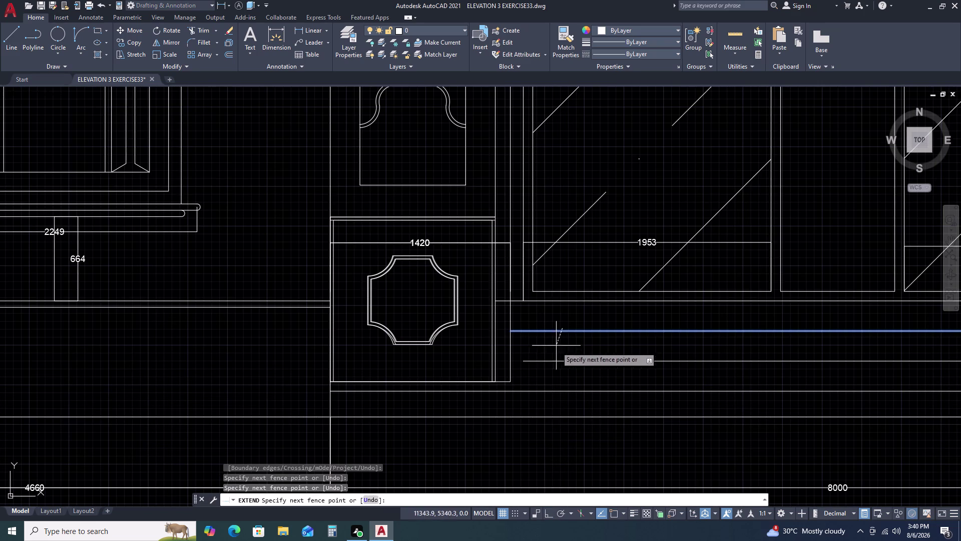
triple_click(552, 369)
scroll(down, 3)
key(Escape)
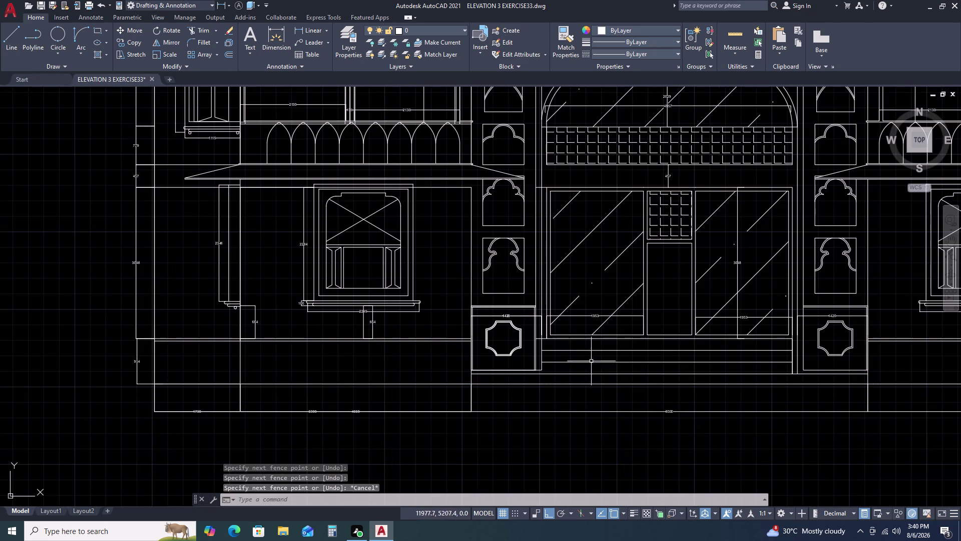
key(Escape)
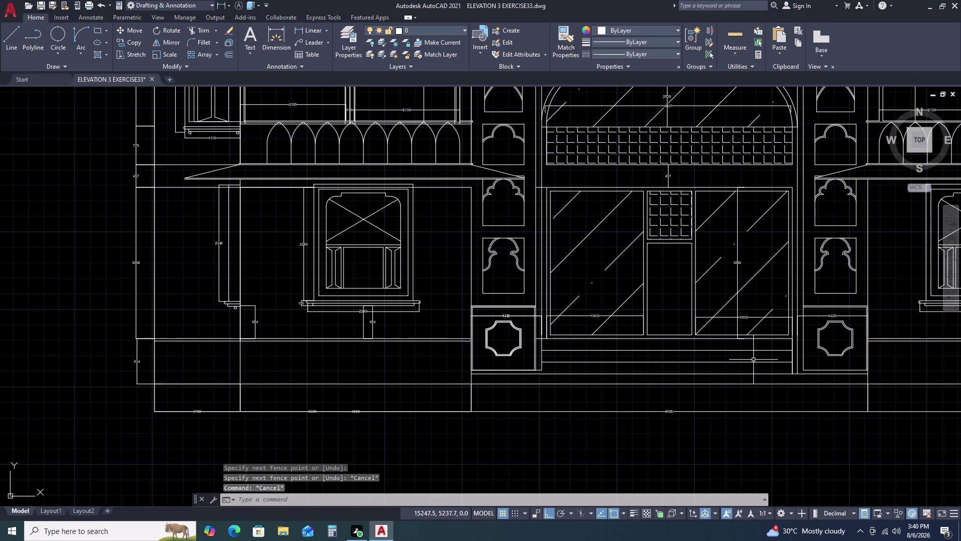
Delete the 711-long vertical line at the steps' right end.
double_click(792, 355)
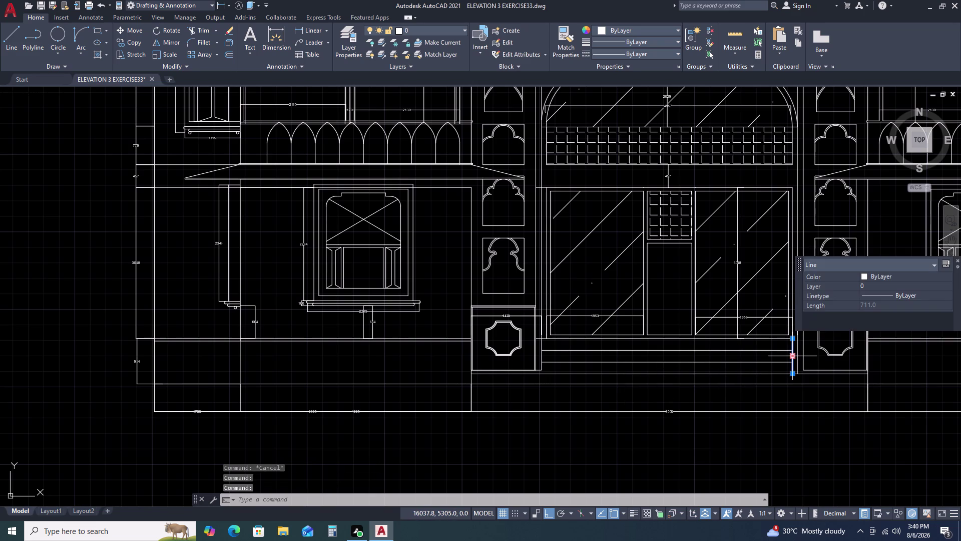
key(Delete)
scroll(down, 3)
middle_drag(740, 361, 694, 348)
middle_click(638, 342)
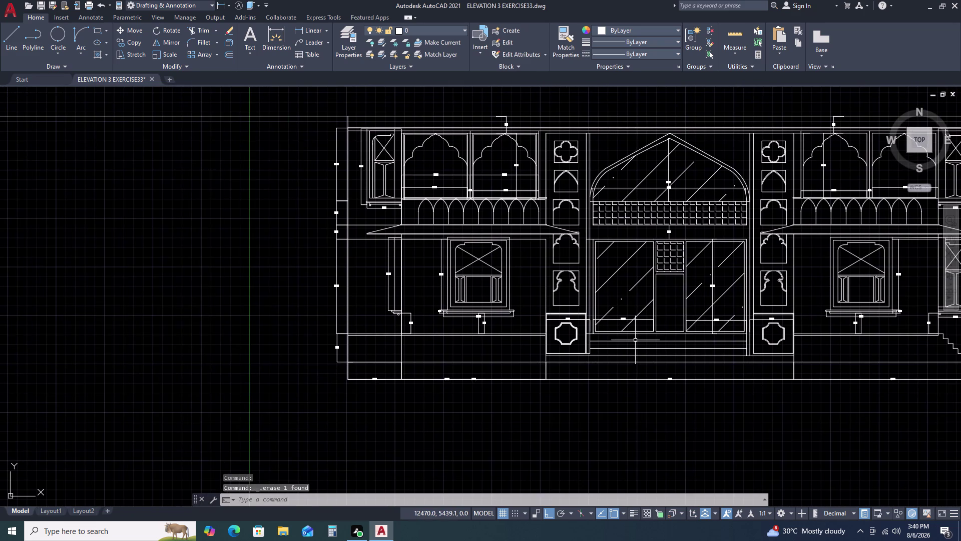
middle_drag(705, 346, 651, 344)
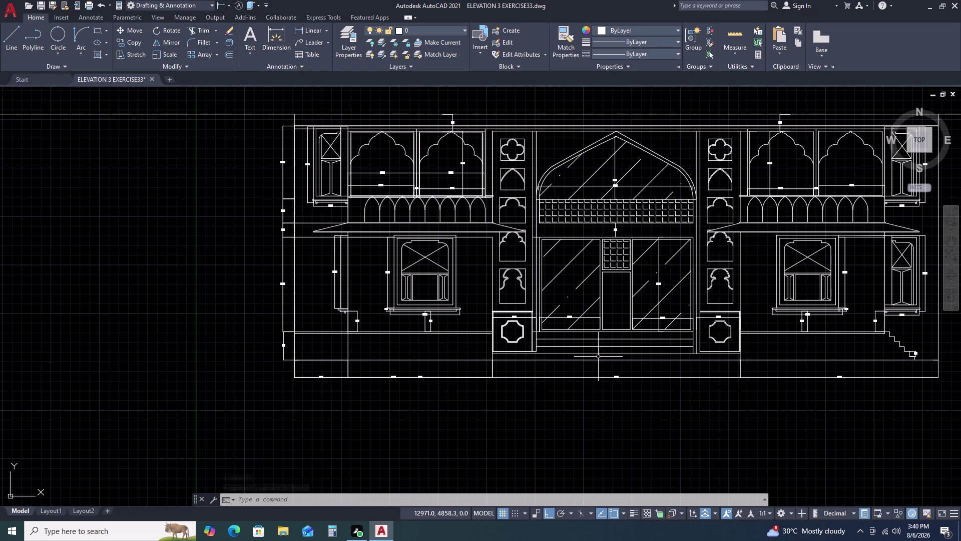
scroll(up, 3)
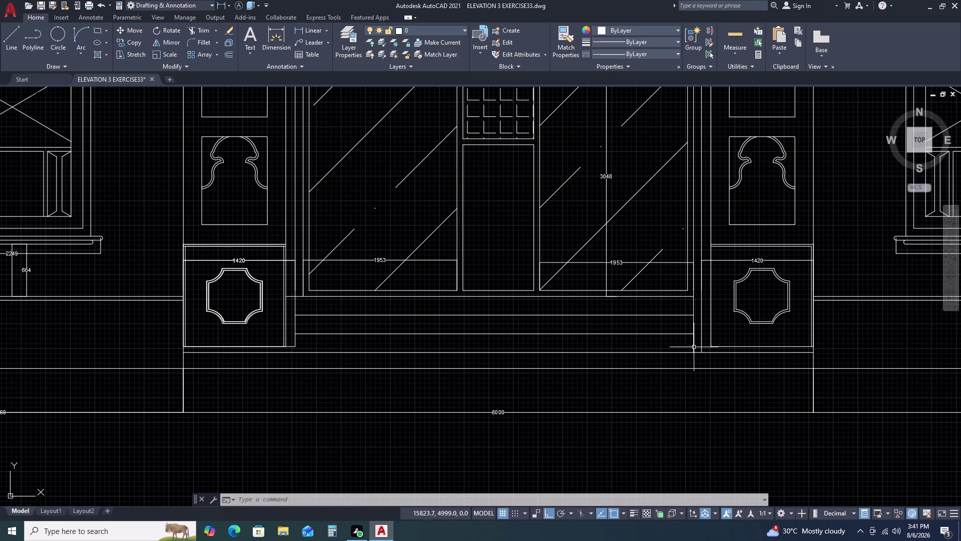
Pick the right glazed panel's bottom line near the entrance steps.
scroll(up, 3)
scroll(down, 3)
middle_drag(708, 278, 701, 292)
middle_click(689, 315)
click(668, 273)
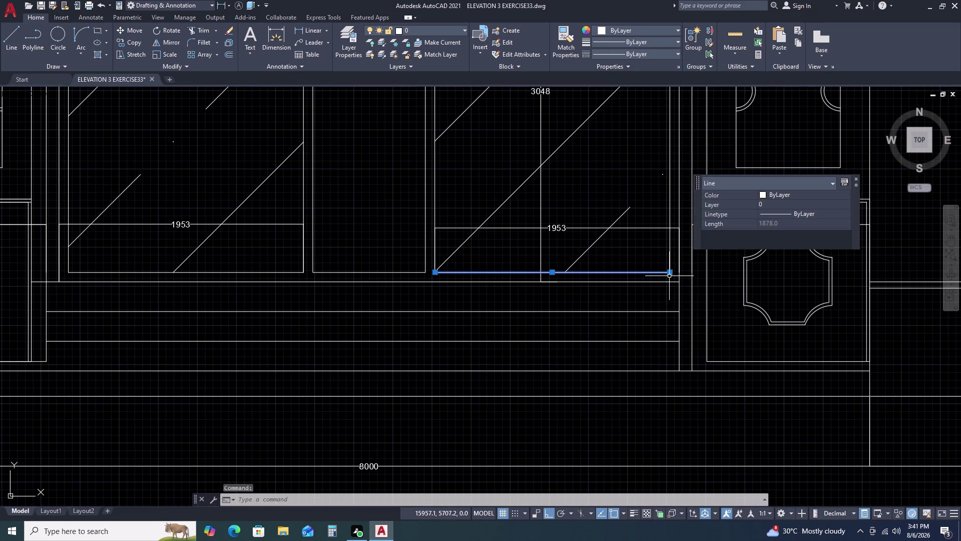
key(Escape)
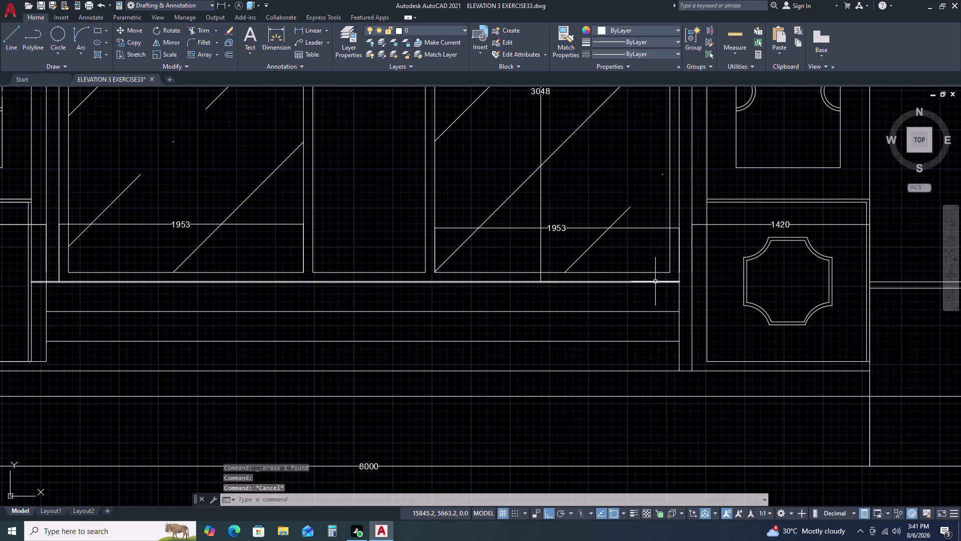
Grip-stretch the long horizontal step line's right end to the pedestal edge.
click(656, 282)
click(682, 280)
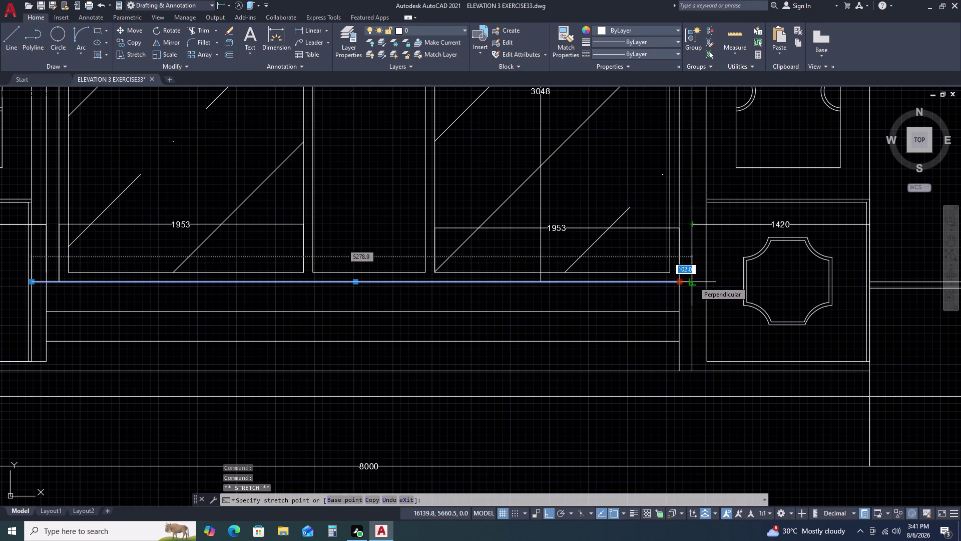
click(705, 283)
key(Escape)
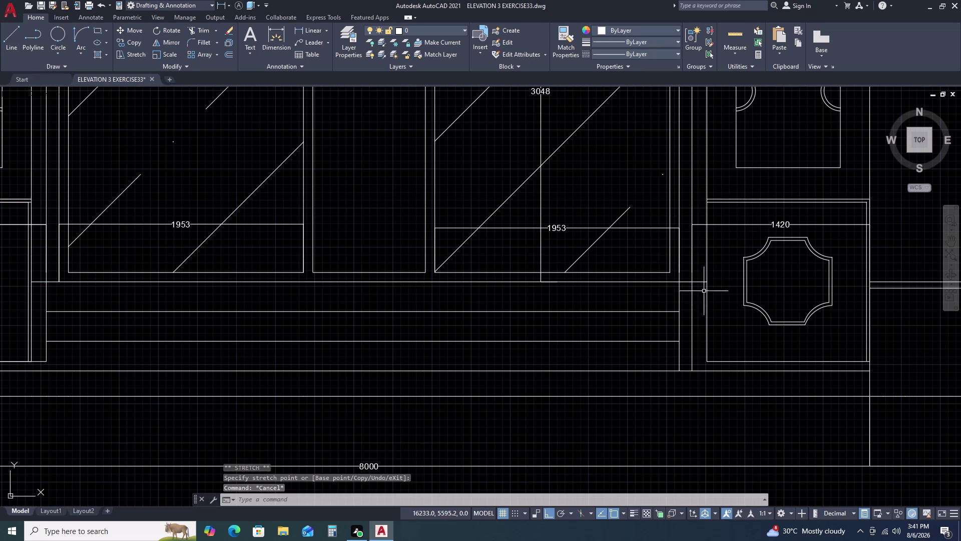
Raise the bottom endpoints of both vertical jamb lines up to the step line.
click(695, 334)
click(670, 328)
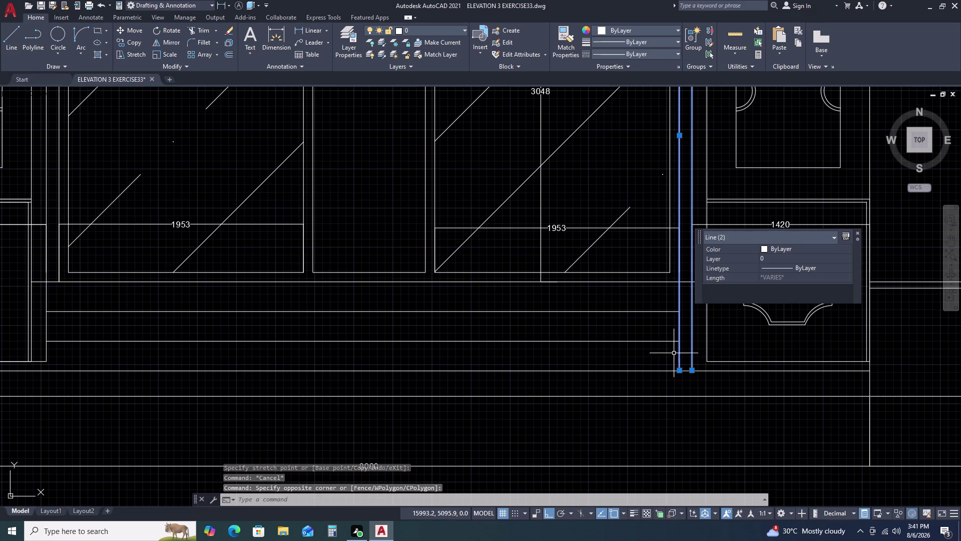
click(680, 373)
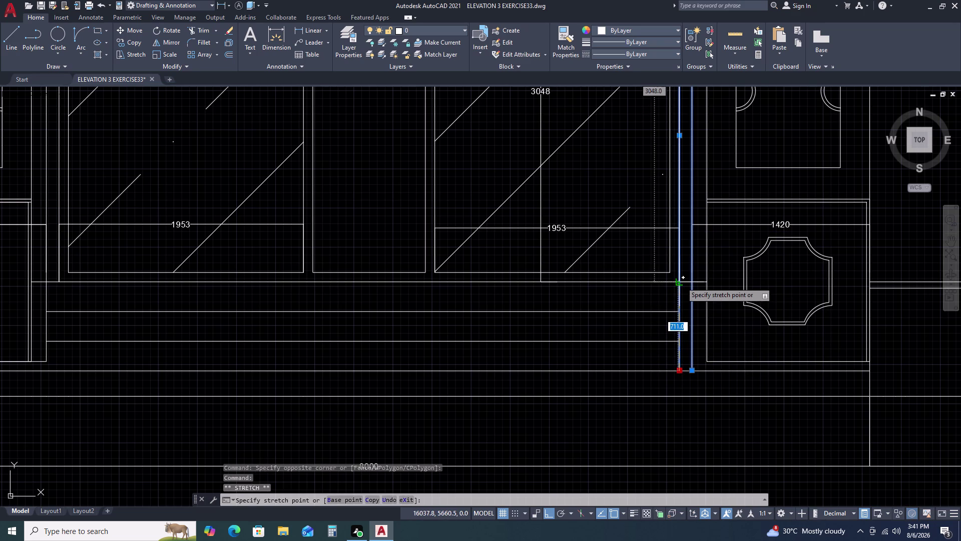
click(682, 282)
click(692, 370)
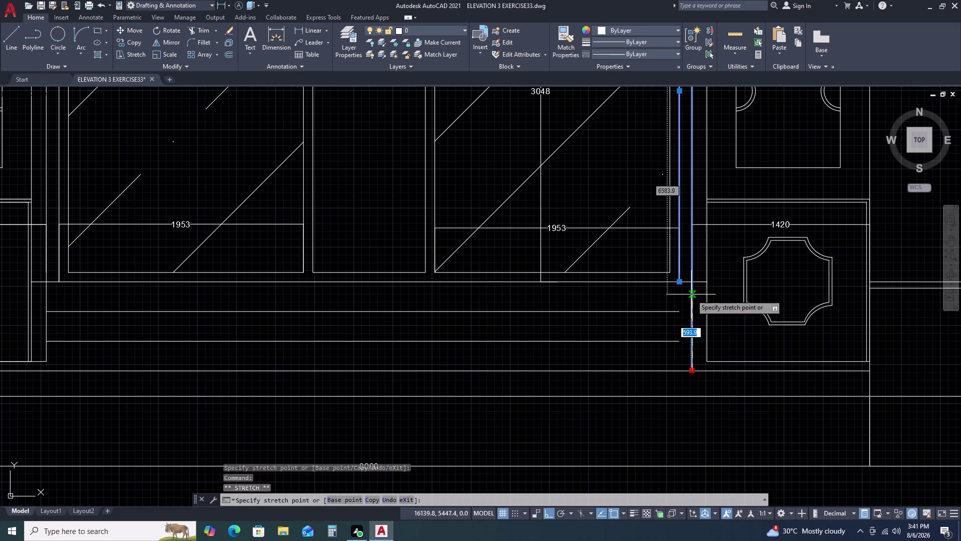
click(694, 281)
key(Escape)
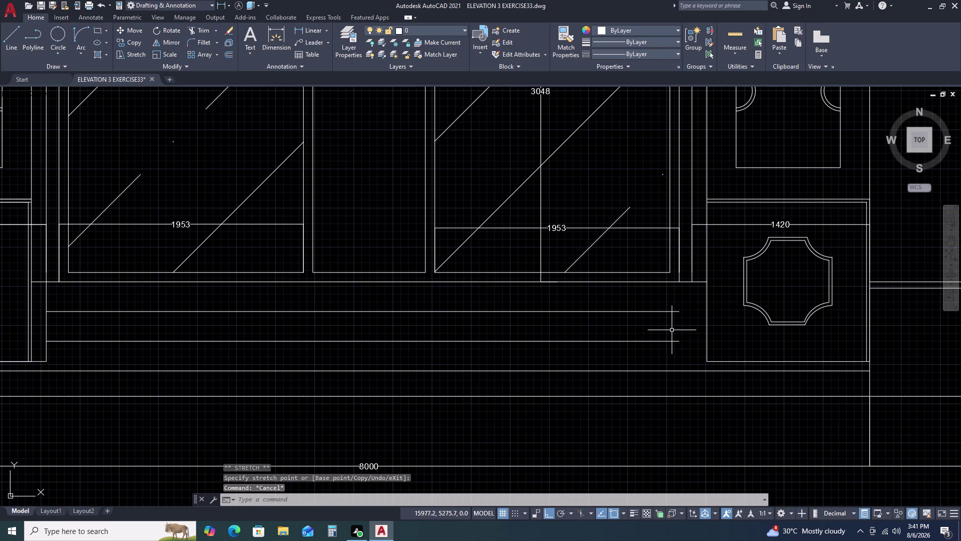
Try extending two step lines with EX, then cancel.
key(e)
key(x)
key(space)
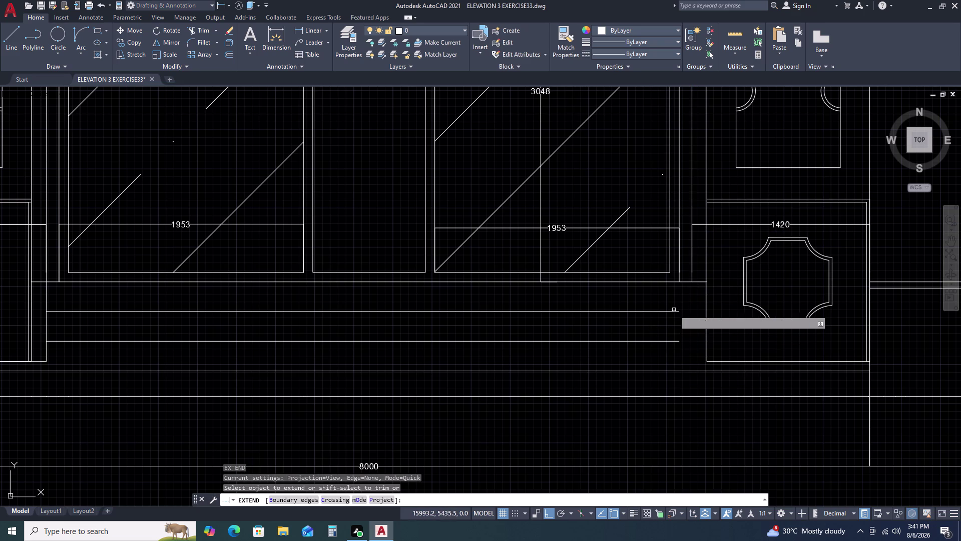
click(674, 307)
click(669, 348)
scroll(down, 3)
key(Escape)
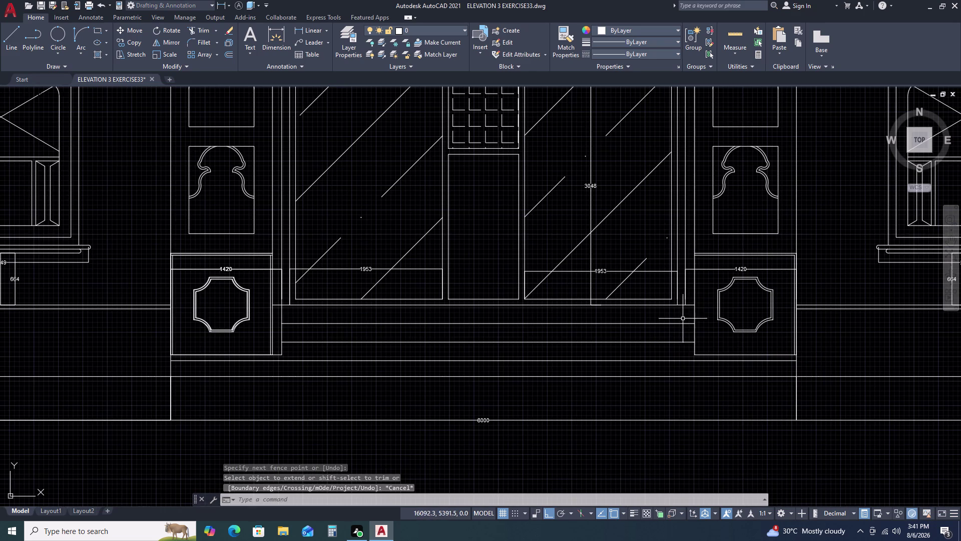
key(Escape)
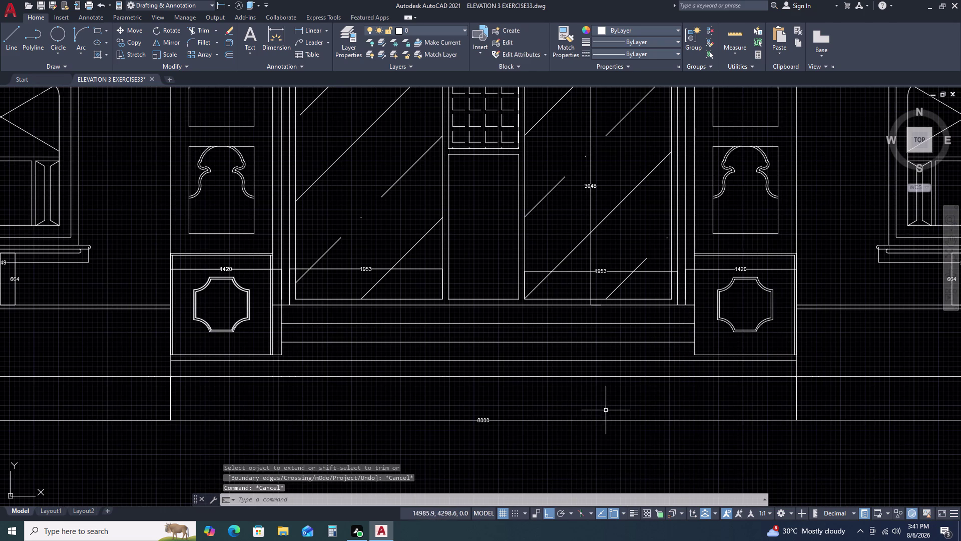
Crossing-select the two stray lines at the step end and delete them.
middle_click(507, 354)
middle_click(558, 315)
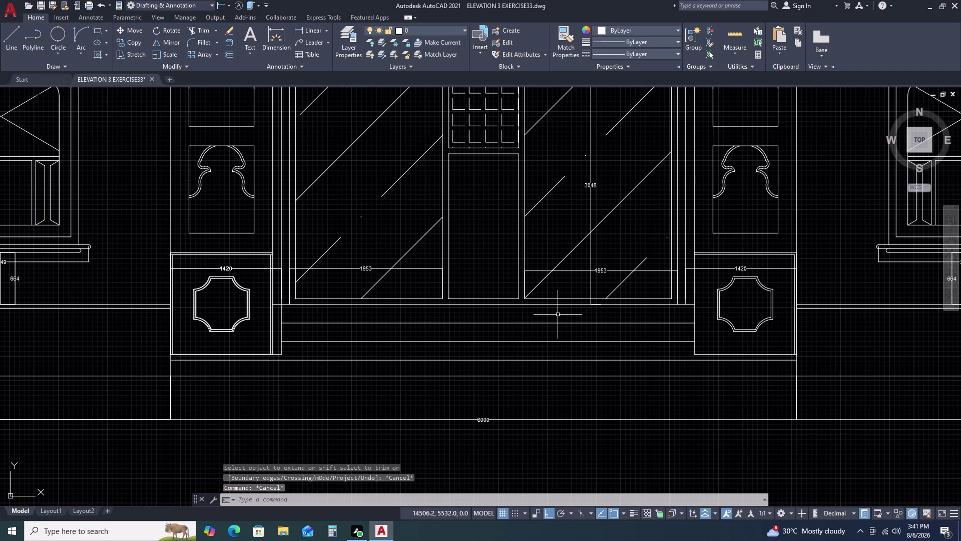
middle_drag(566, 360, 594, 313)
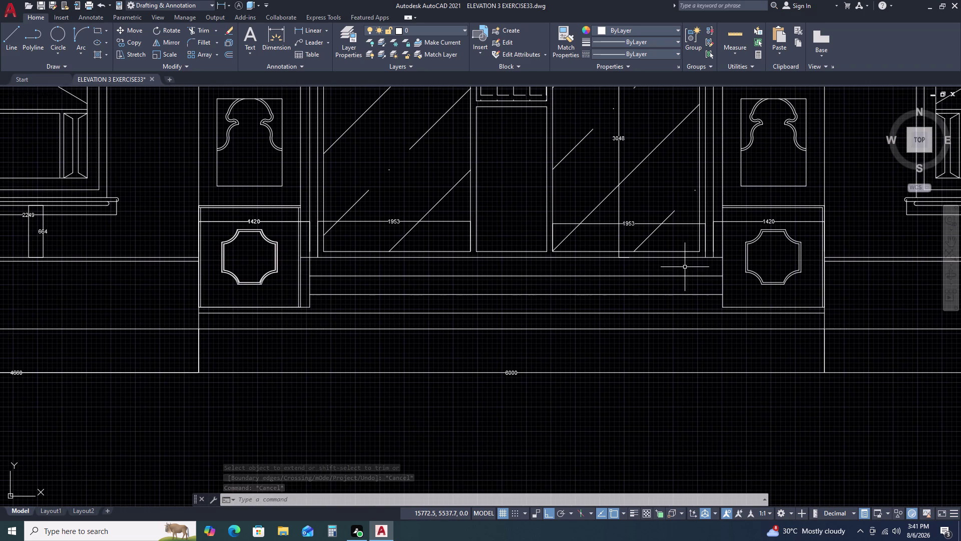
click(685, 267)
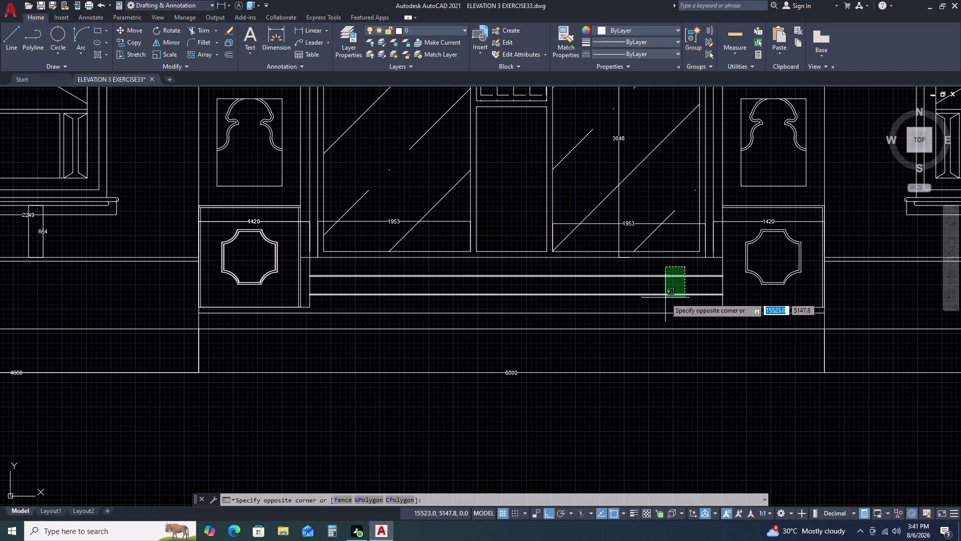
click(665, 297)
key(Delete)
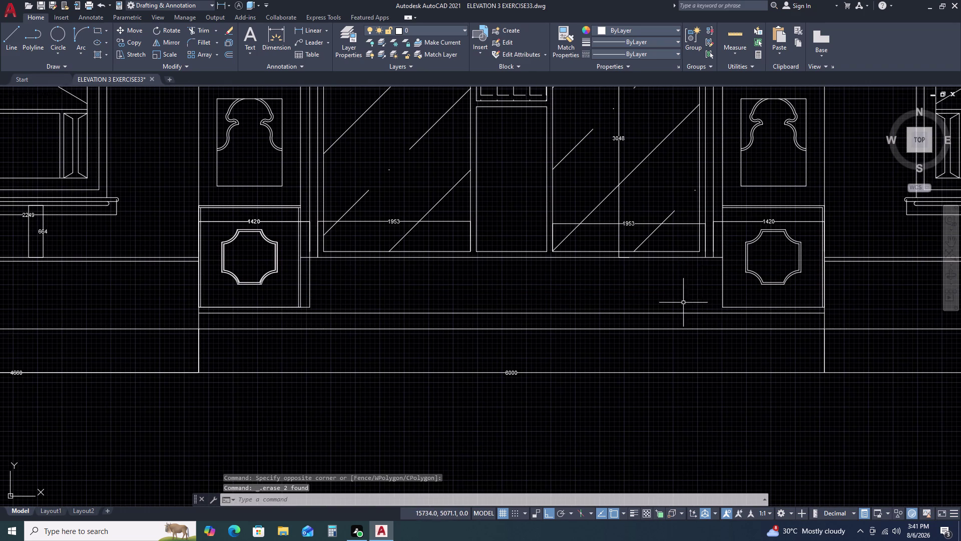
Draw a 711-unit vertical closing line down to the plinth line.
key(l)
key(space)
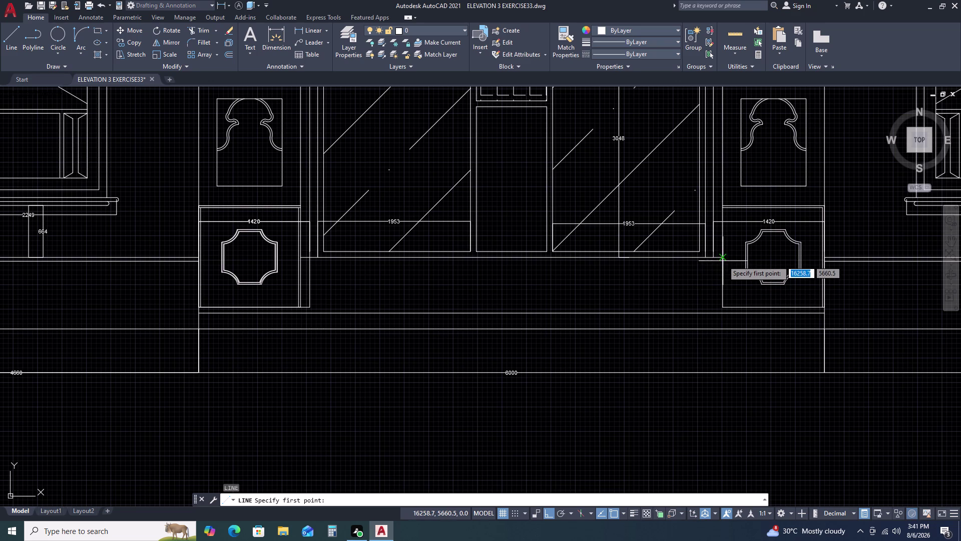
click(723, 260)
click(725, 315)
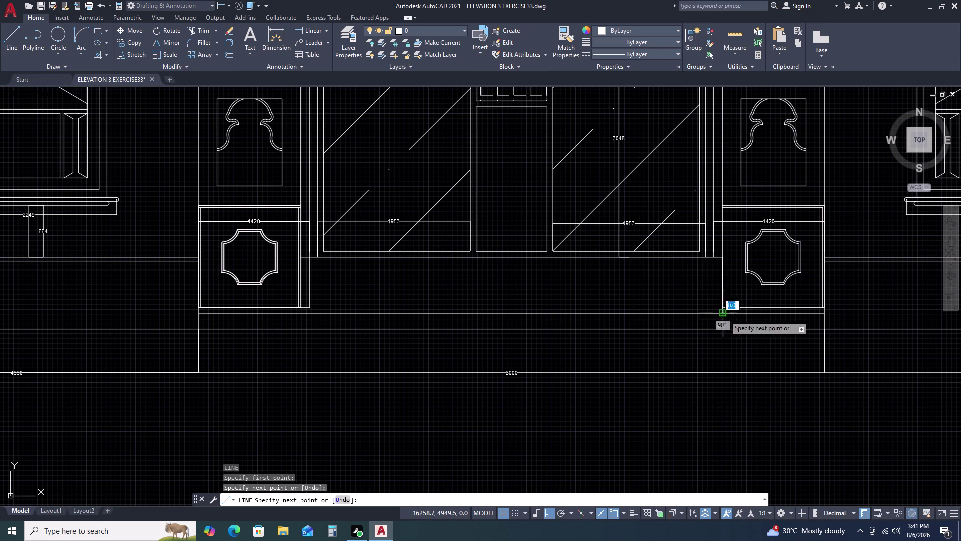
key(Escape)
click(722, 284)
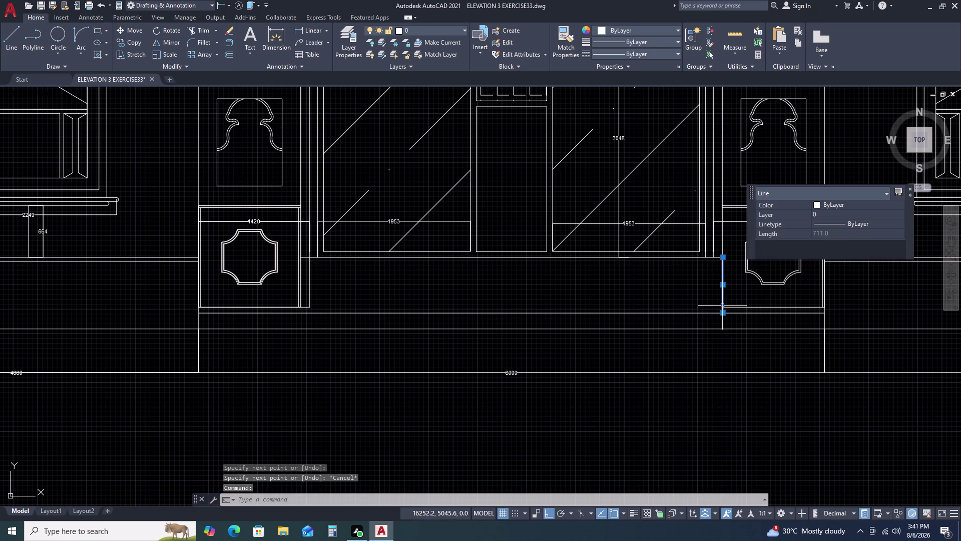
Start the DIVIDE command.
key(d)
key(i)
key(v)
key(space)
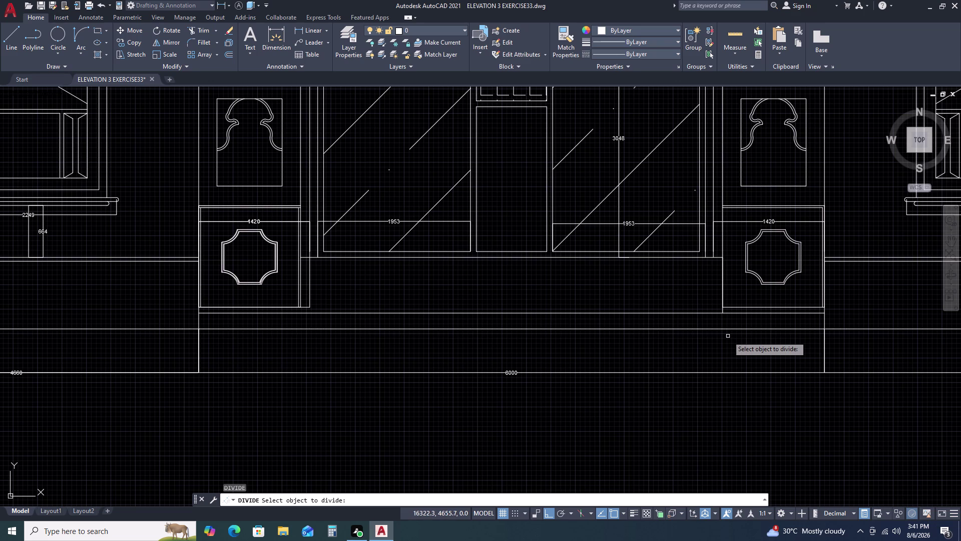
Divide the new vertical line into 3 equal parts.
text(3)
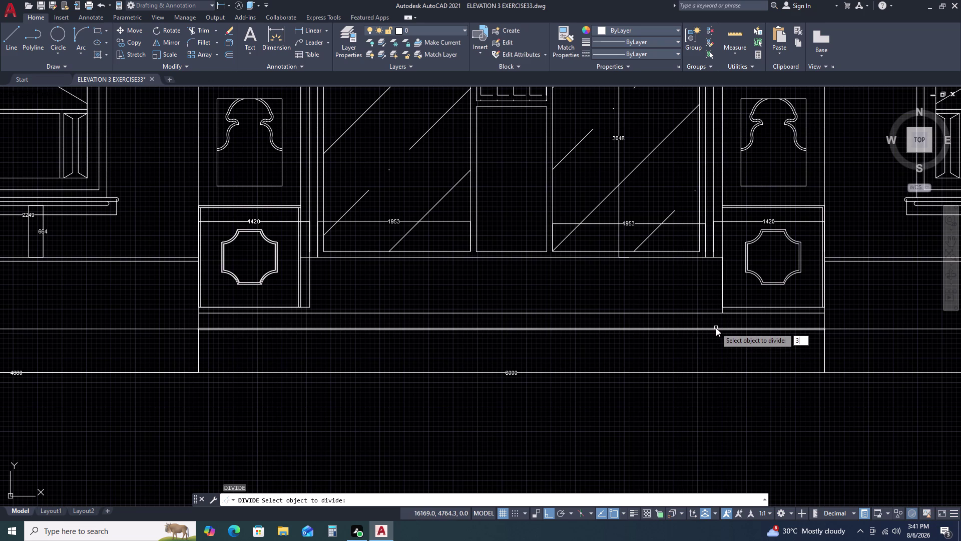
key(space)
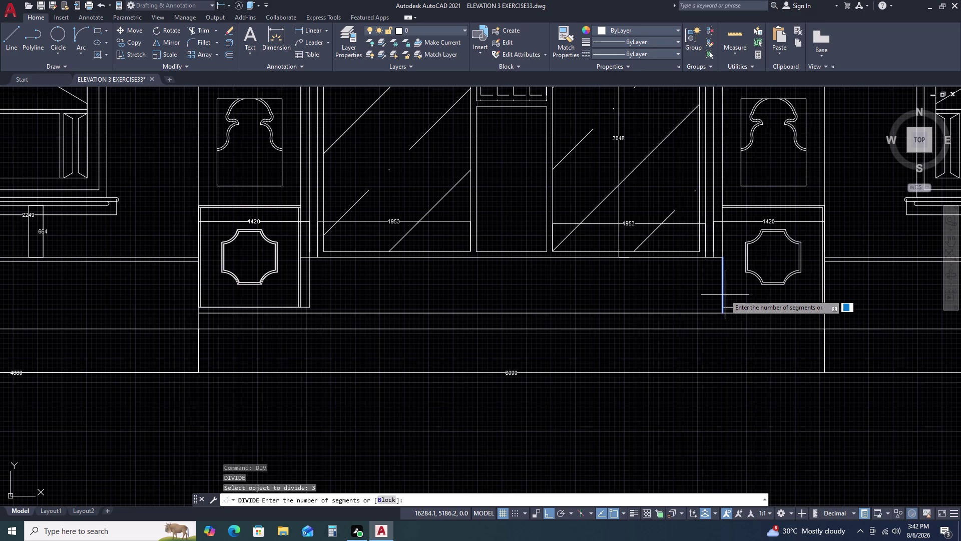
text(3)
key(space)
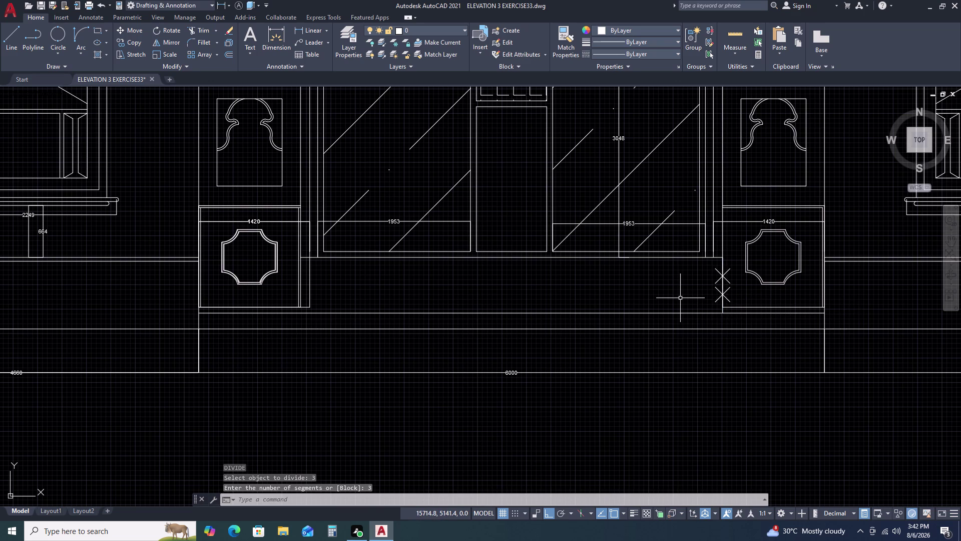
click(680, 298)
key(Escape)
Draw two step lines from the division points left to the left panel.
text(L)
key(space)
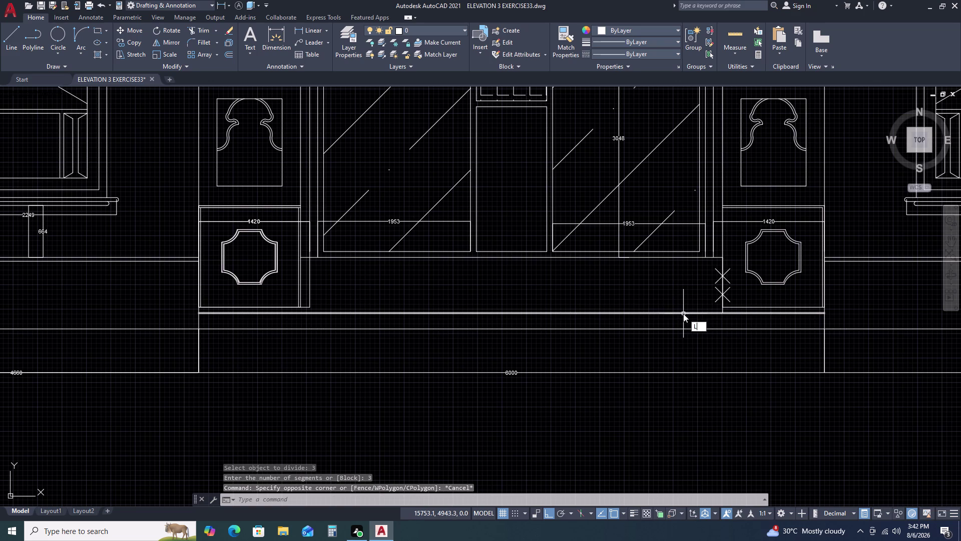
click(722, 294)
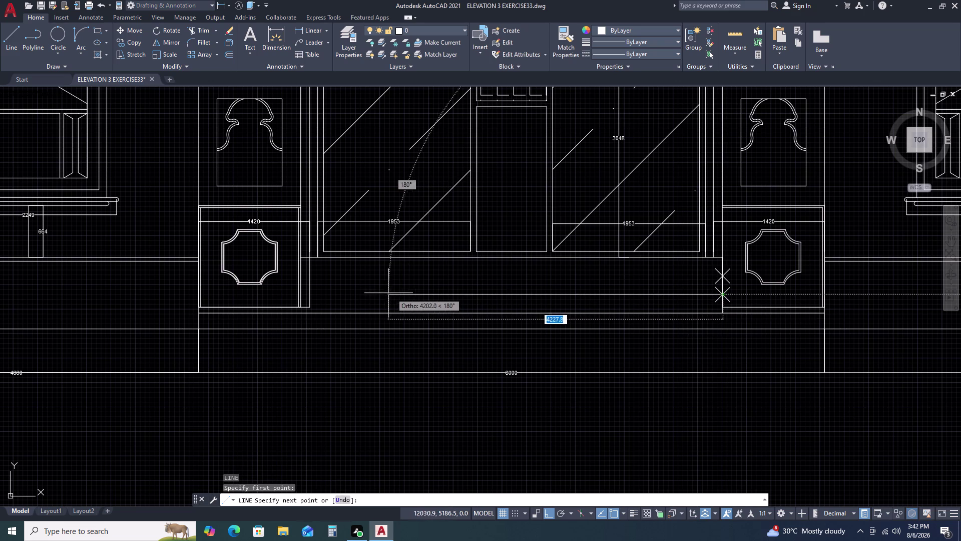
click(311, 291)
key(Escape)
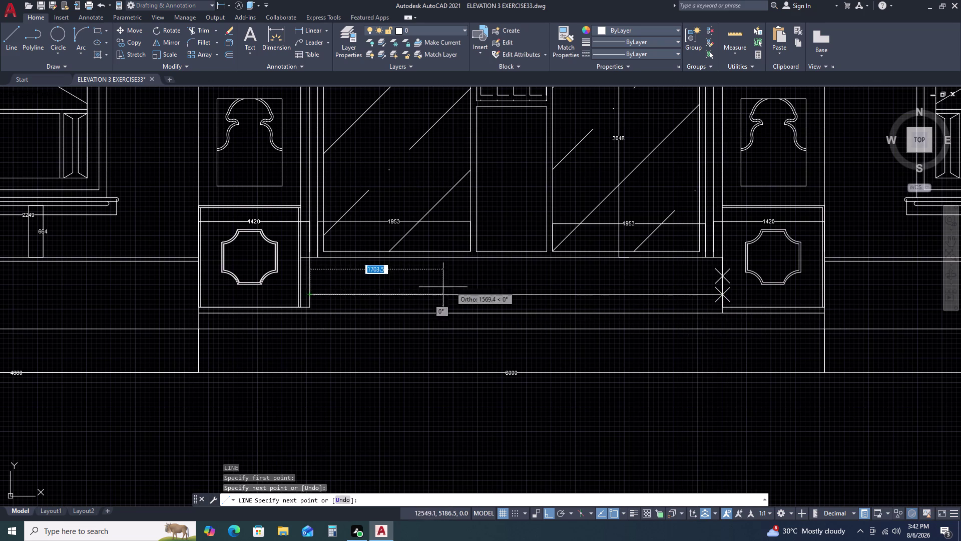
key(space)
drag(724, 274, 718, 273)
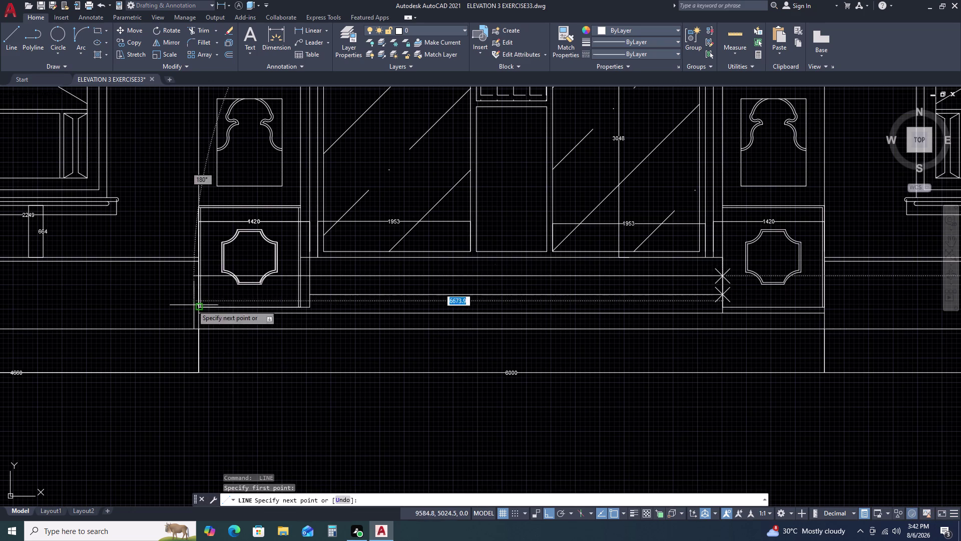
click(307, 273)
key(Escape)
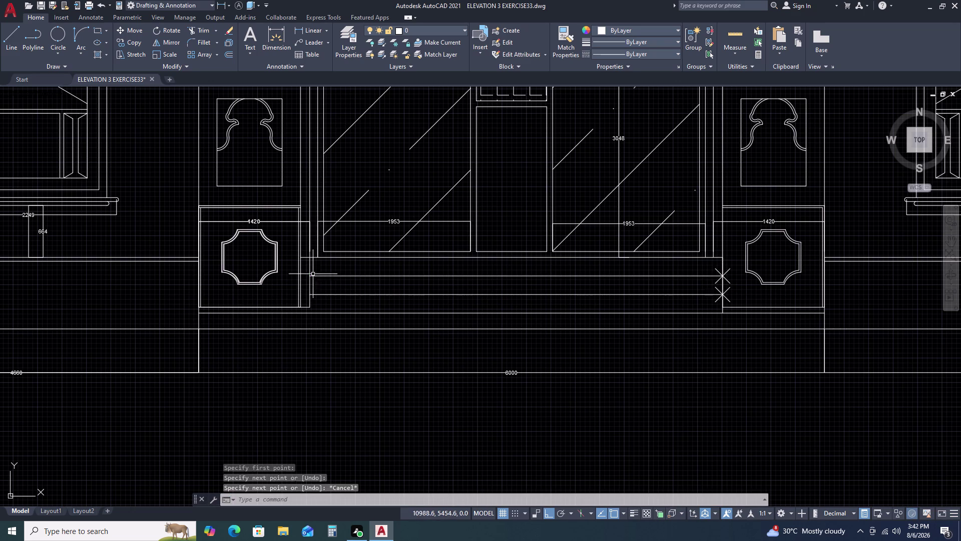
Window-select the division point markers and delete them.
click(697, 265)
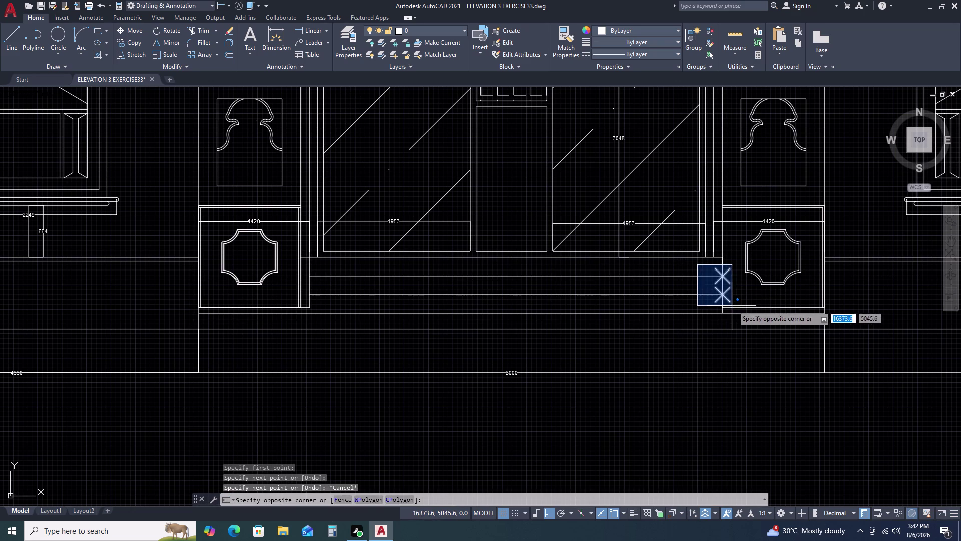
click(733, 305)
key(Delete)
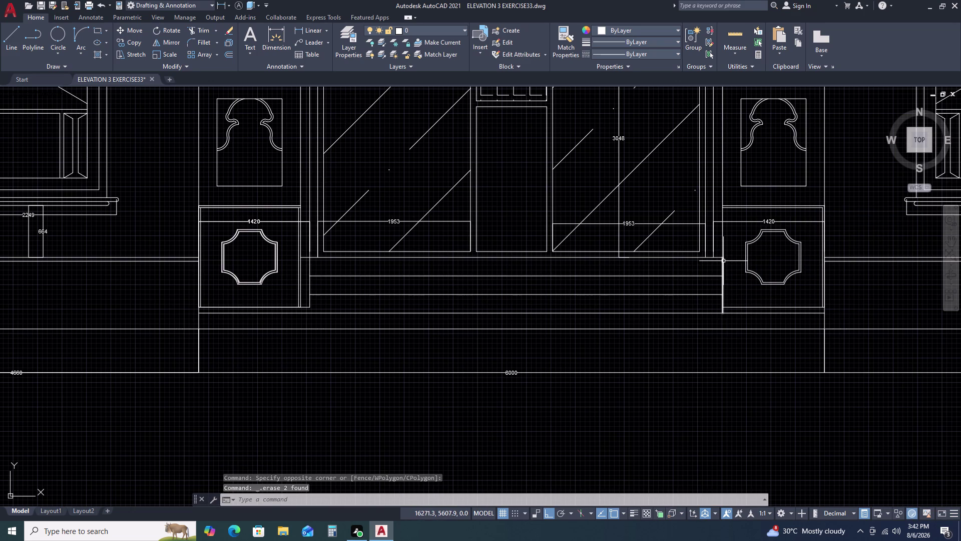
click(723, 261)
key(Delete)
scroll(down, 3)
middle_drag(770, 341, 617, 329)
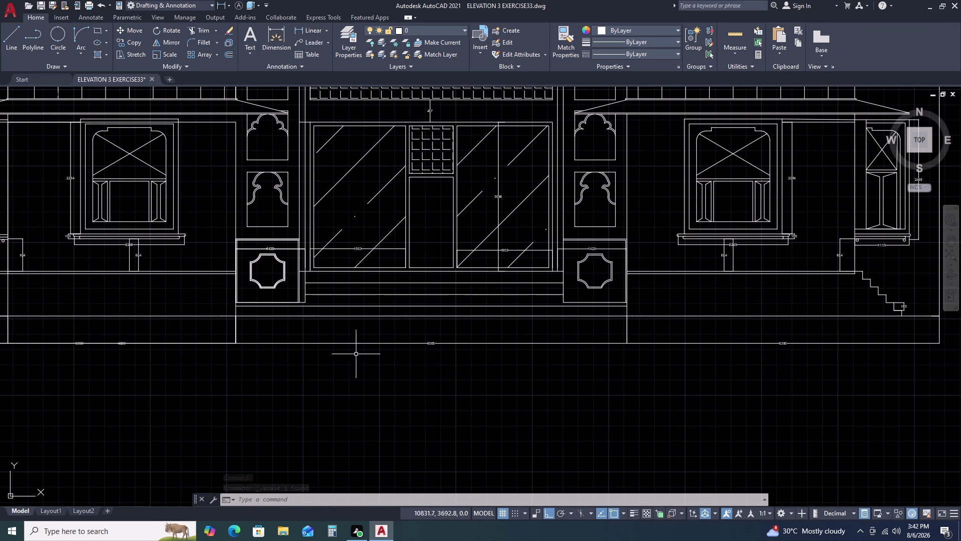
scroll(down, 3)
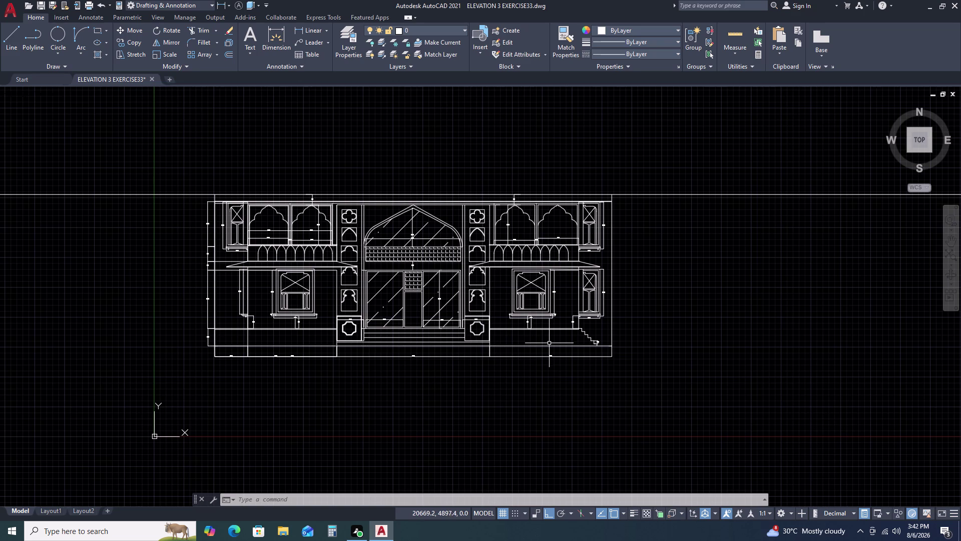
scroll(up, 3)
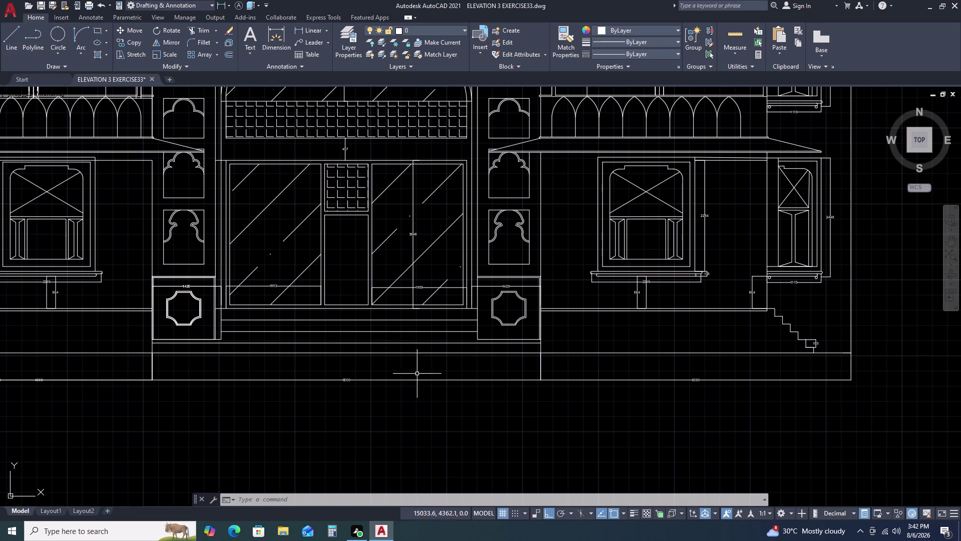
middle_drag(397, 376, 497, 302)
middle_drag(507, 302, 525, 301)
middle_click(528, 300)
middle_click(531, 301)
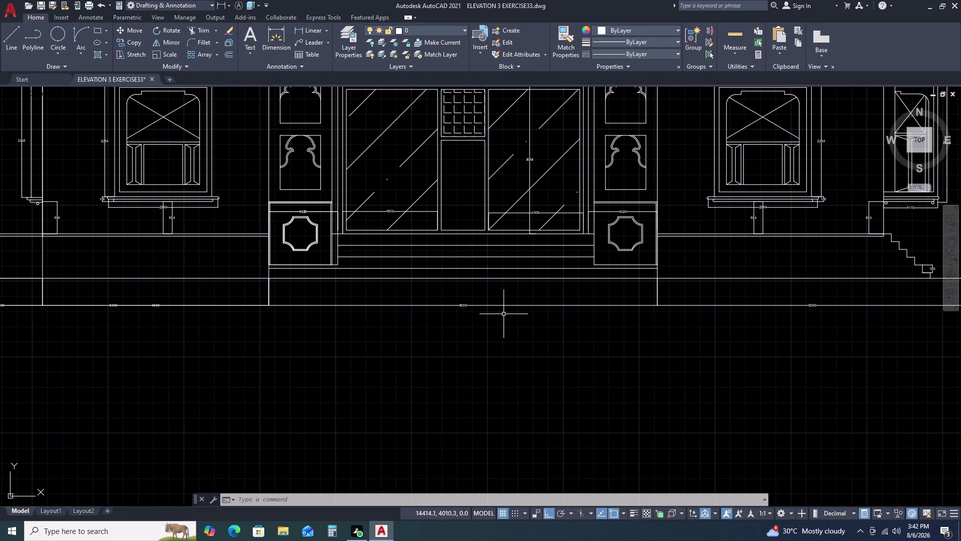
scroll(down, 3)
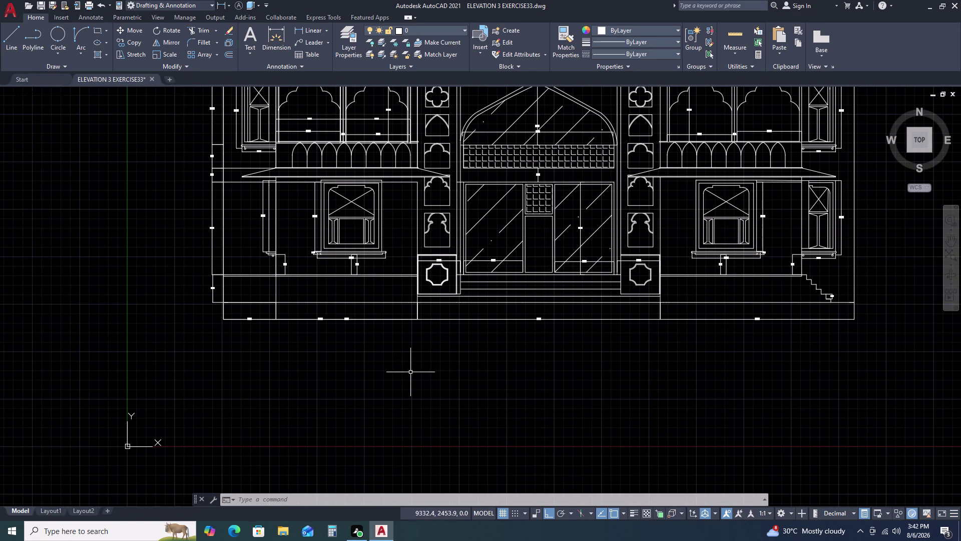
scroll(up, 3)
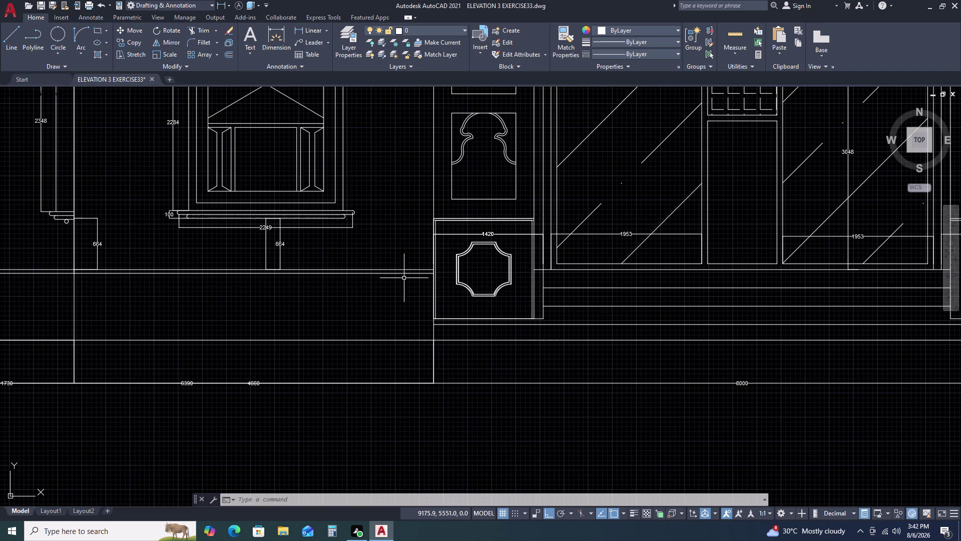
scroll(up, 3)
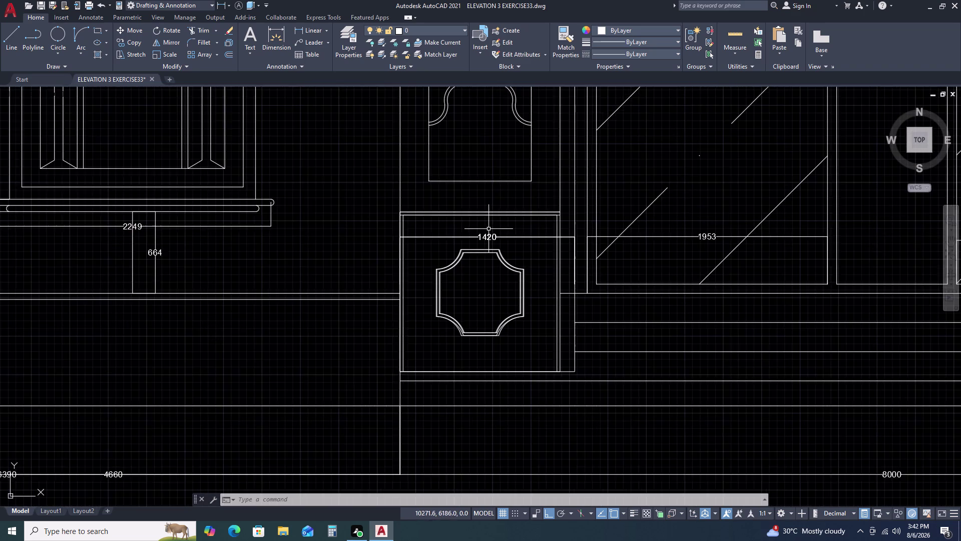
Erase the stray lines above and along the left panel, undoing one wrong erase.
scroll(up, 3)
click(546, 202)
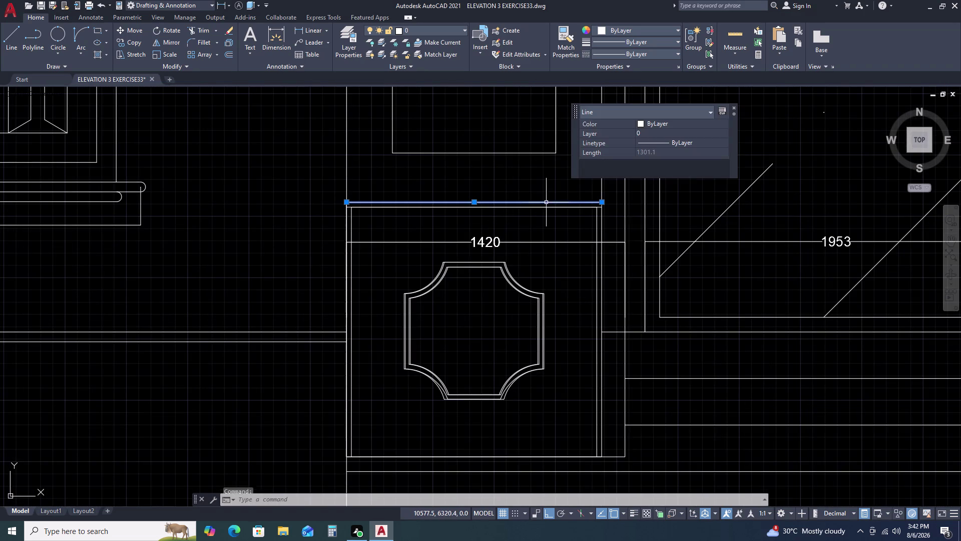
key(Delete)
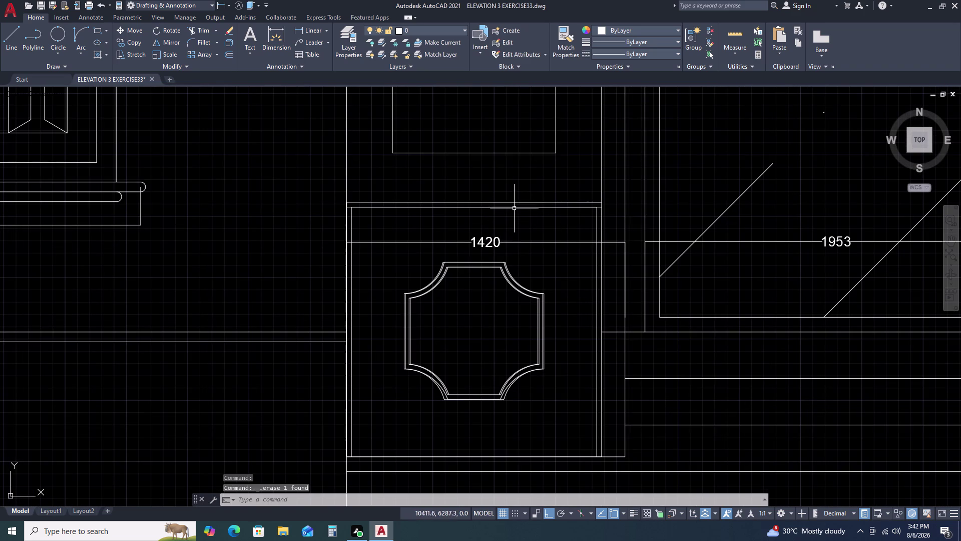
click(516, 207)
key(Delete)
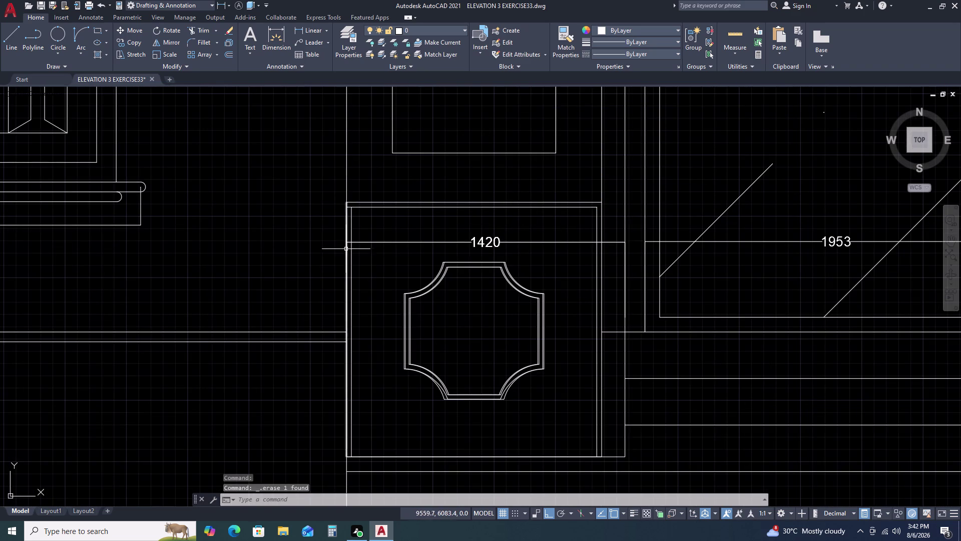
click(348, 247)
key(Delete)
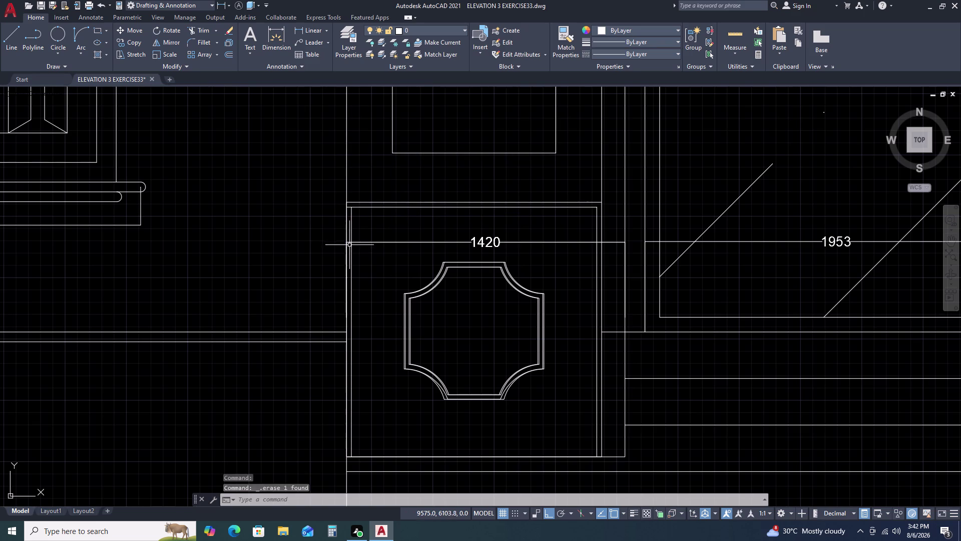
click(351, 237)
key(Delete)
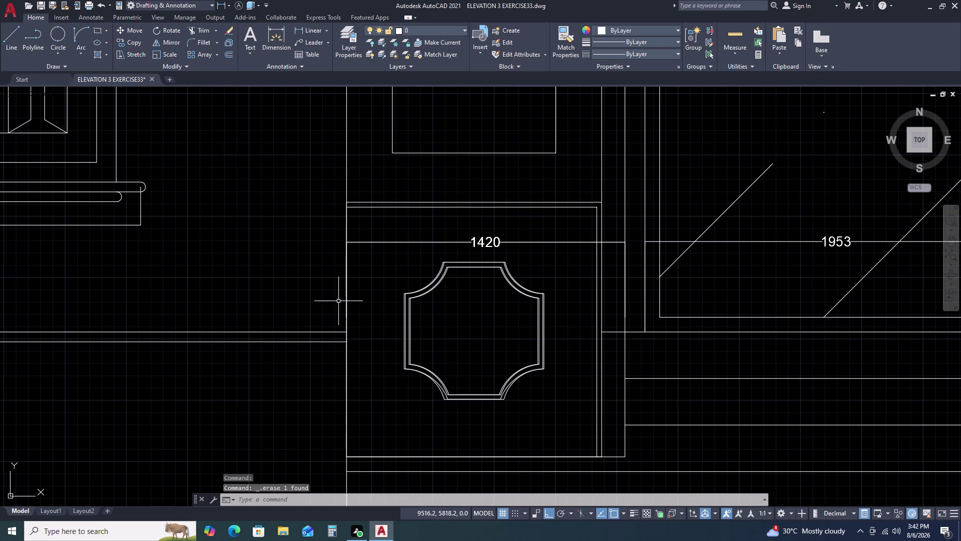
key(ctrl+z)
Erase the duplicate 1297-unit left edge line of the left 1420 panel.
click(346, 281)
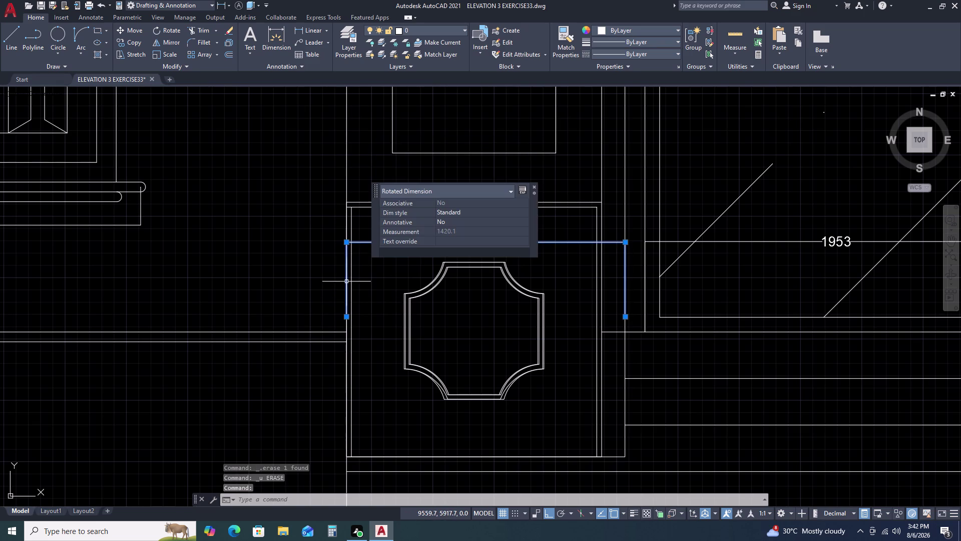
key(Escape)
click(346, 223)
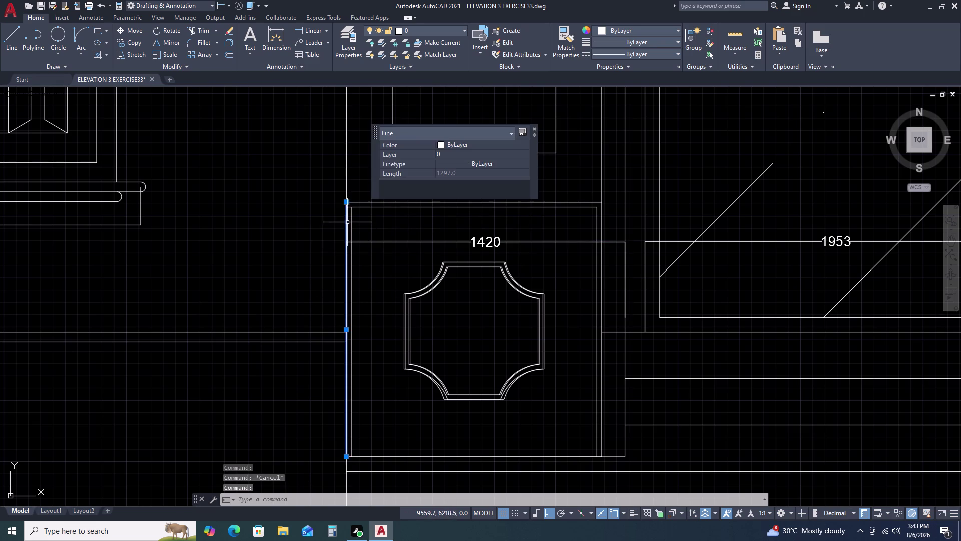
key(Delete)
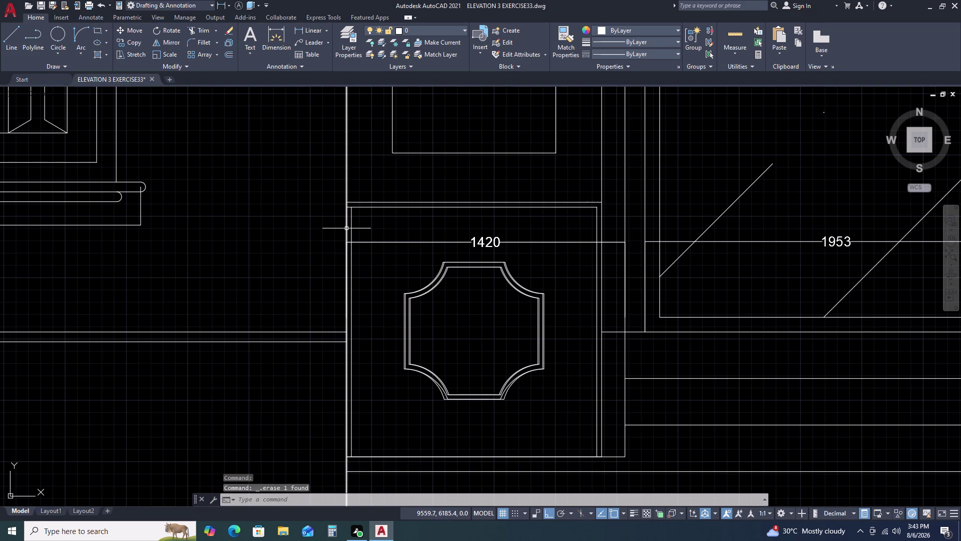
click(346, 229)
scroll(down, 3)
key(Escape)
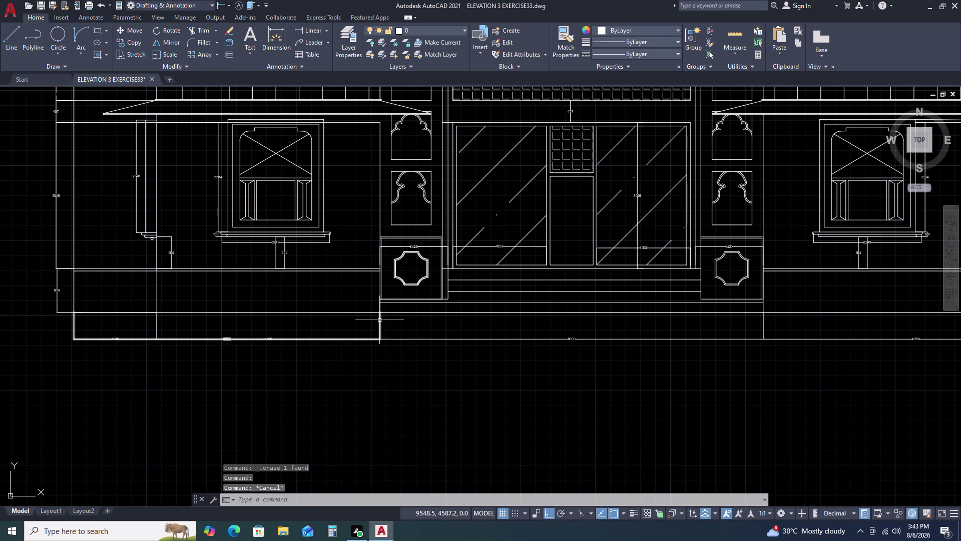
key(Escape)
middle_drag(630, 308, 562, 349)
scroll(up, 3)
scroll(down, 3)
scroll(up, 3)
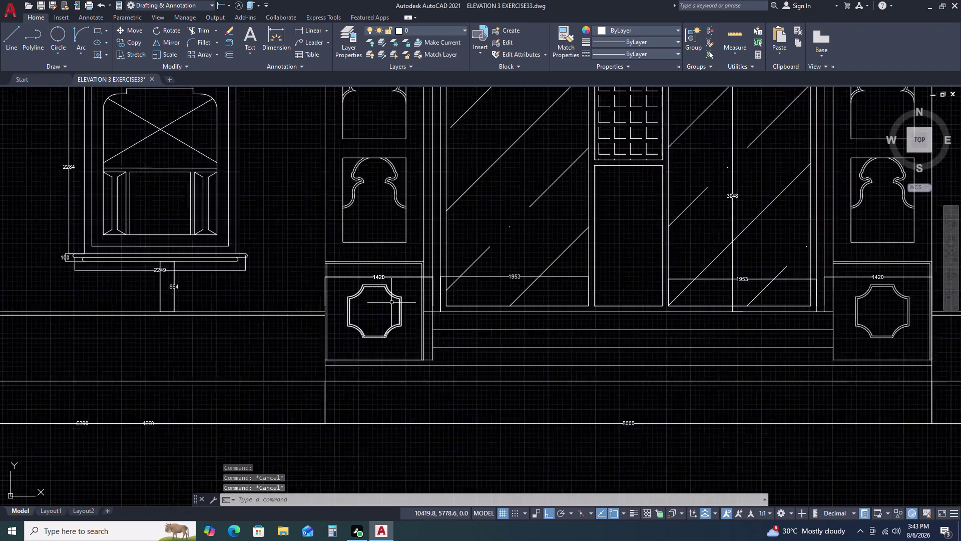
scroll(up, 3)
scroll(up, 3)
scroll(up, 3)
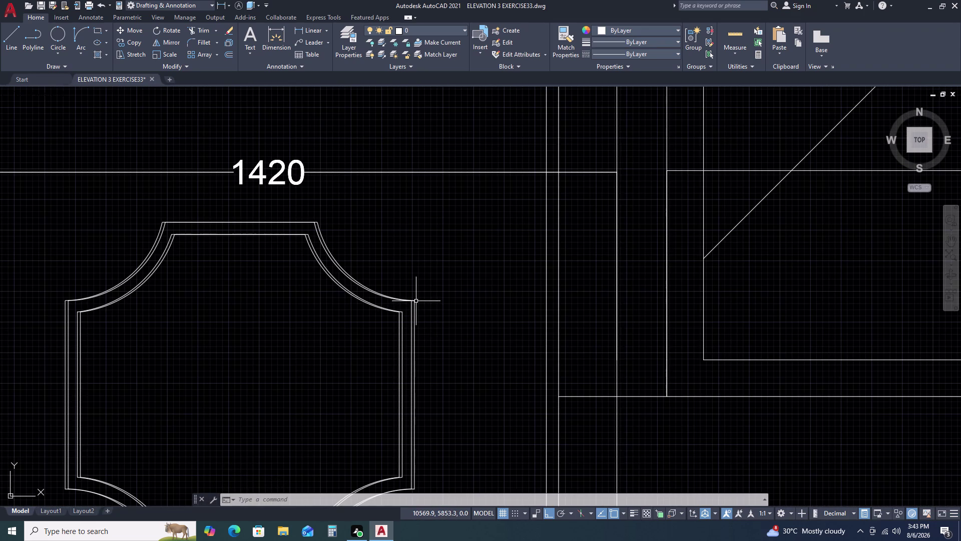
scroll(down, 3)
scroll(down, 3)
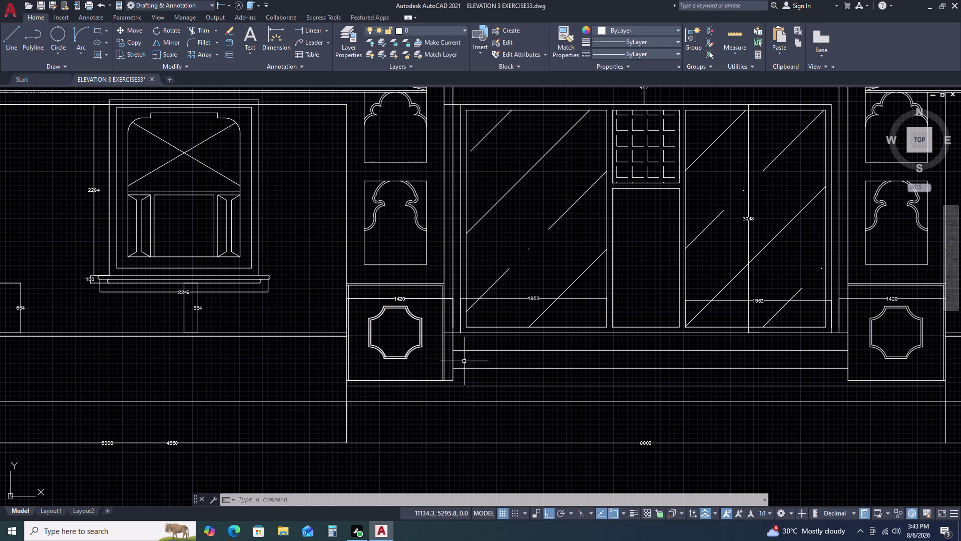
scroll(up, 3)
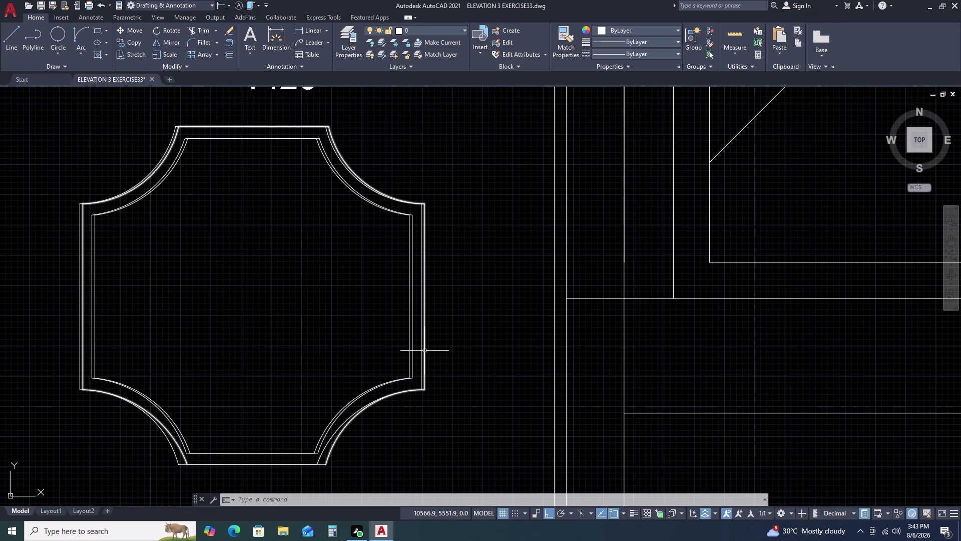
click(425, 350)
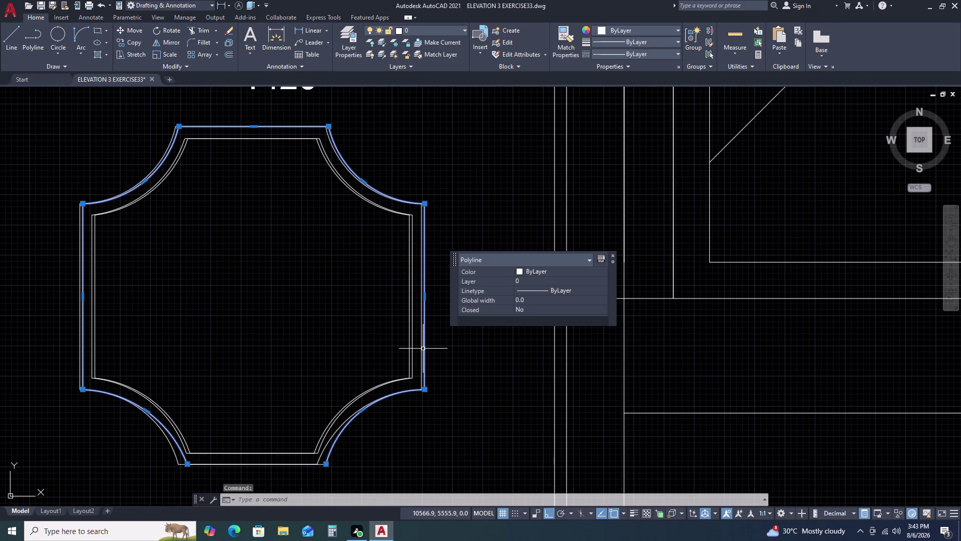
key(Delete)
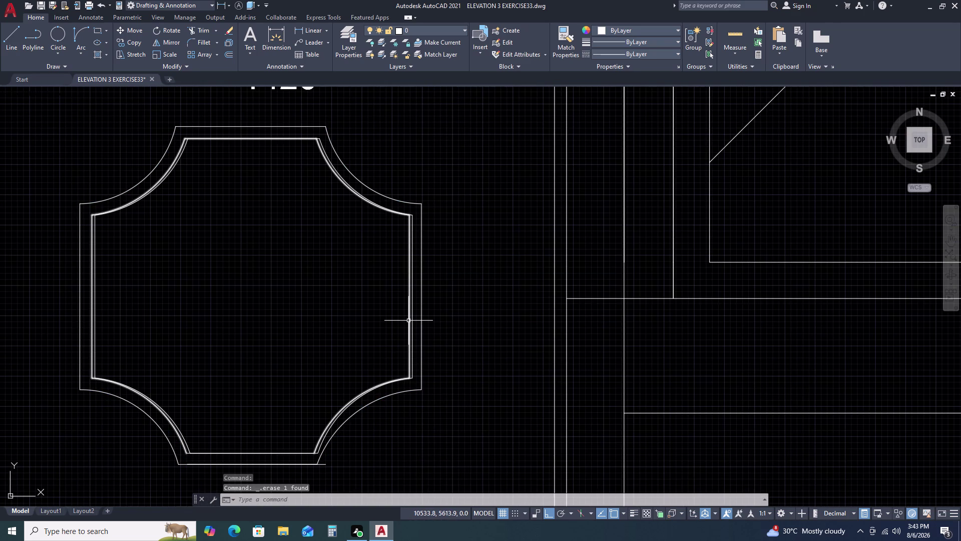
click(409, 321)
key(Delete)
scroll(down, 3)
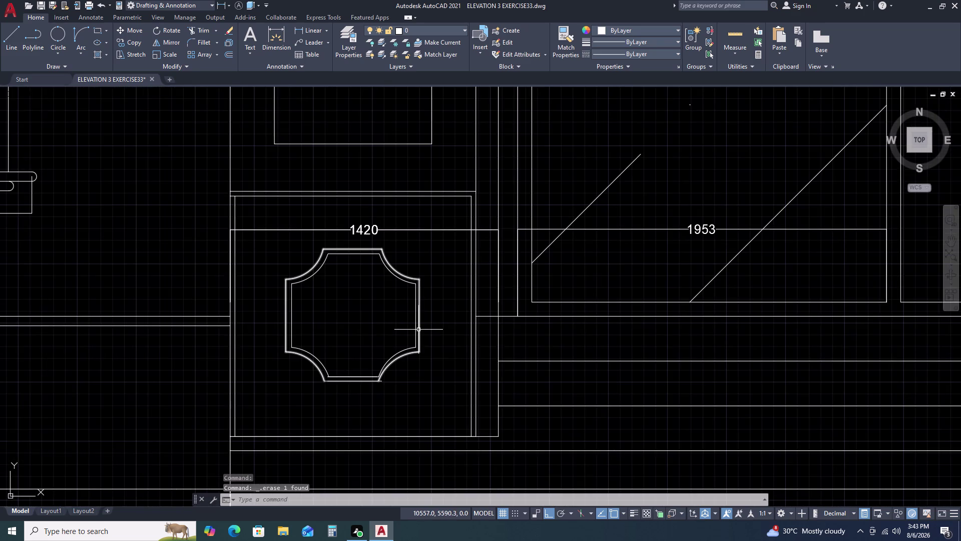
scroll(down, 3)
middle_drag(514, 331, 414, 338)
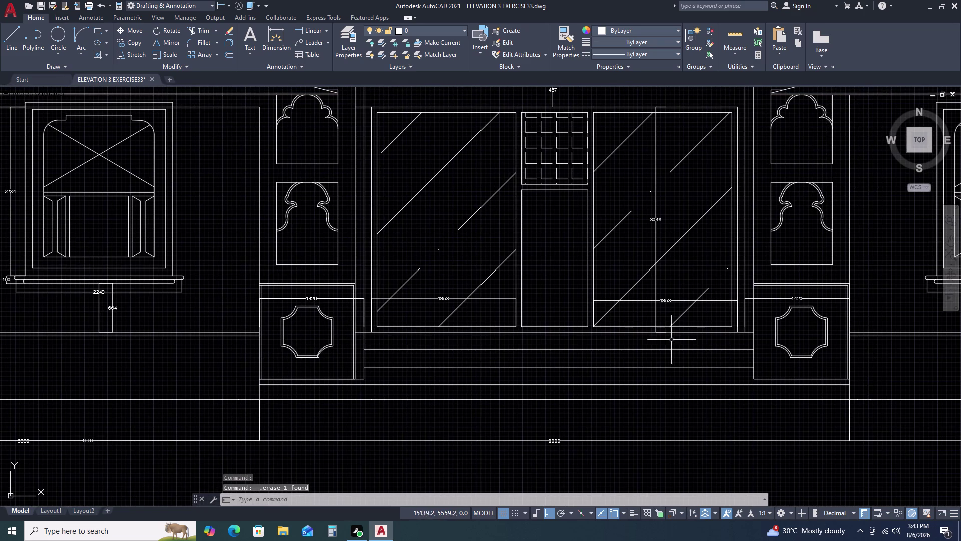
scroll(down, 3)
middle_drag(760, 337, 589, 377)
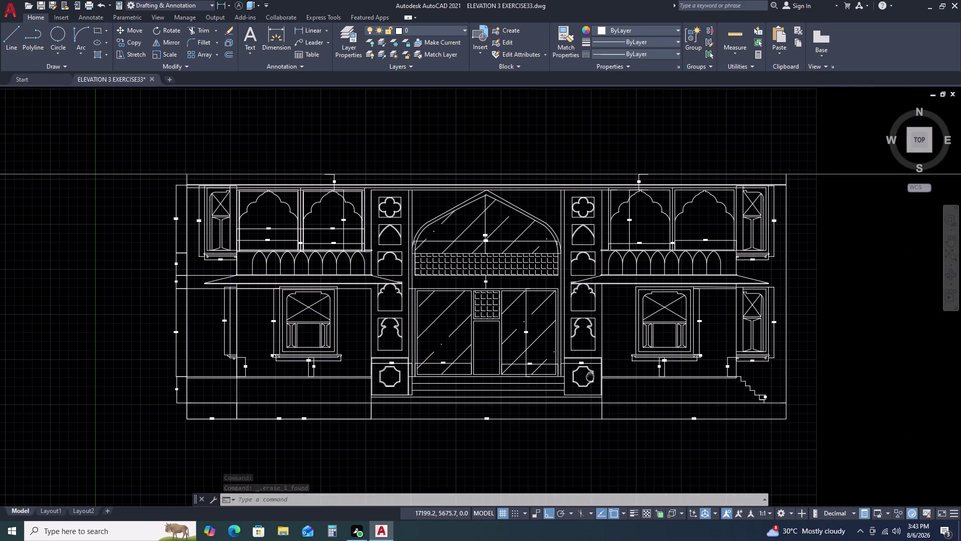
scroll(up, 3)
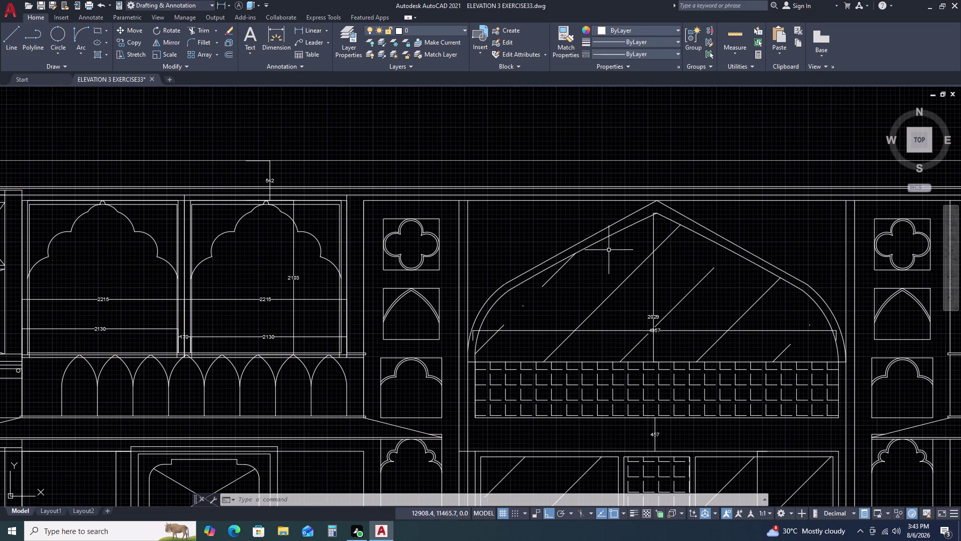
scroll(down, 3)
middle_drag(813, 395, 567, 293)
middle_click(554, 287)
scroll(down, 3)
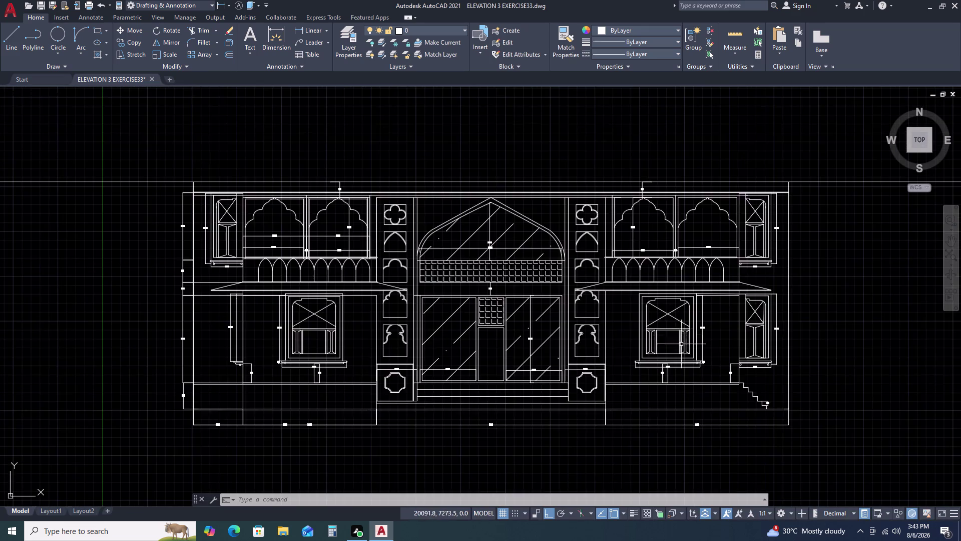
scroll(down, 3)
middle_drag(688, 401, 624, 335)
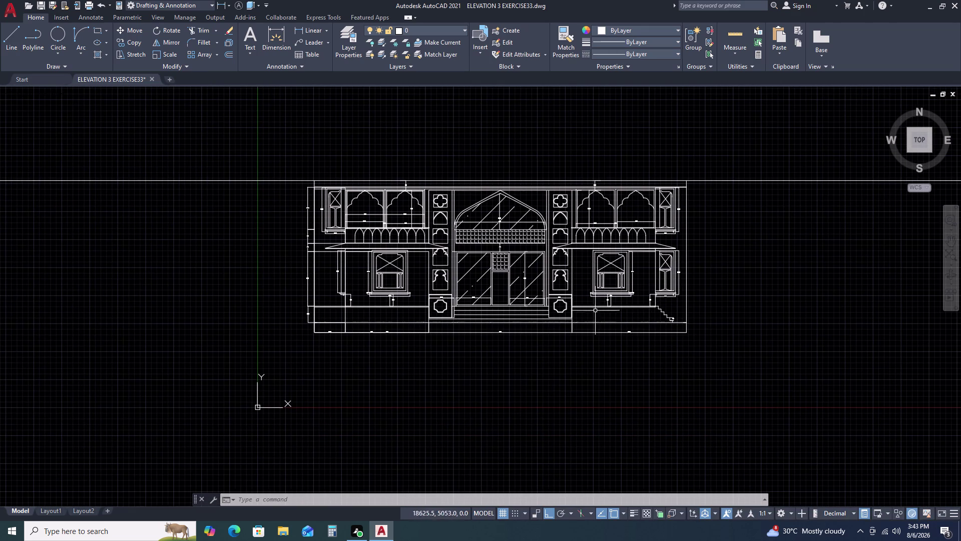
scroll(up, 3)
scroll(up, 3)
scroll(up, 3)
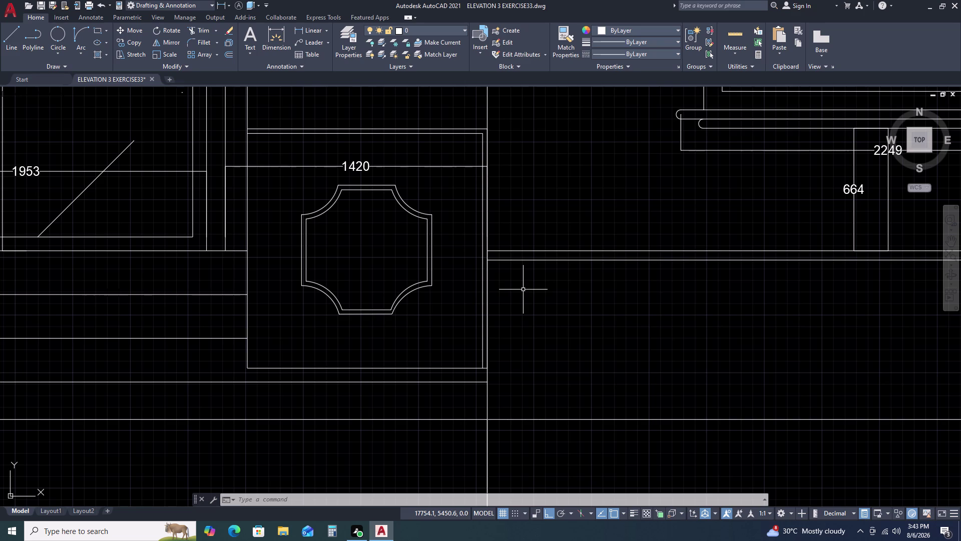
key(a)
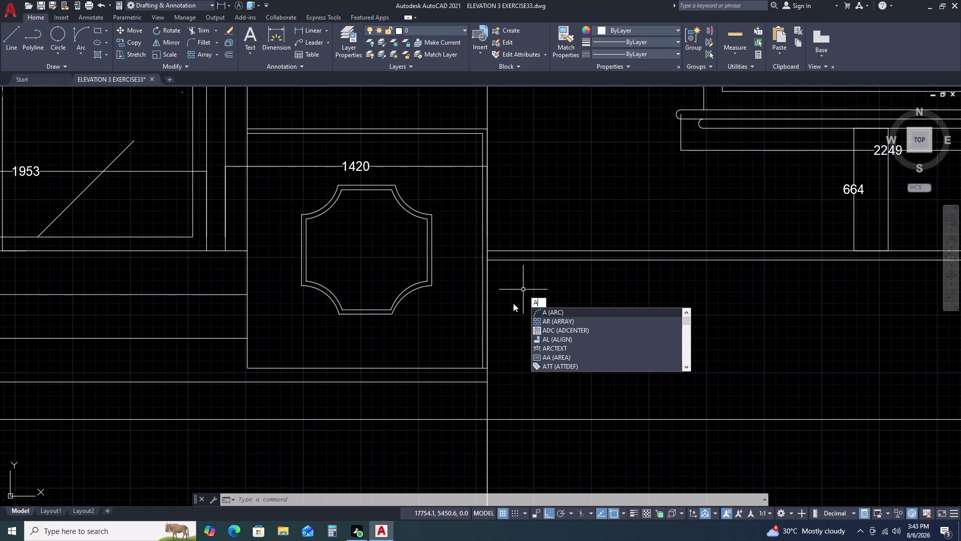
key(Escape)
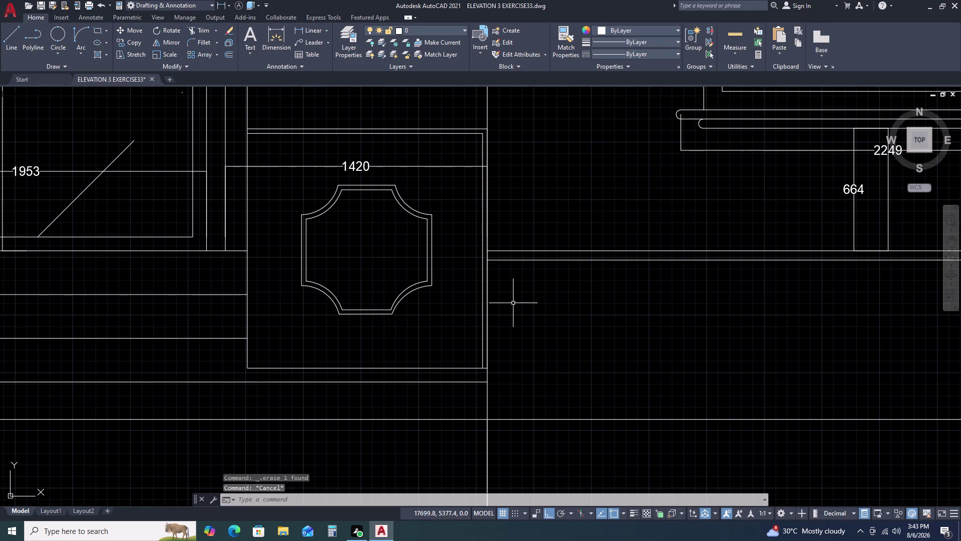
scroll(down, 3)
text(REC)
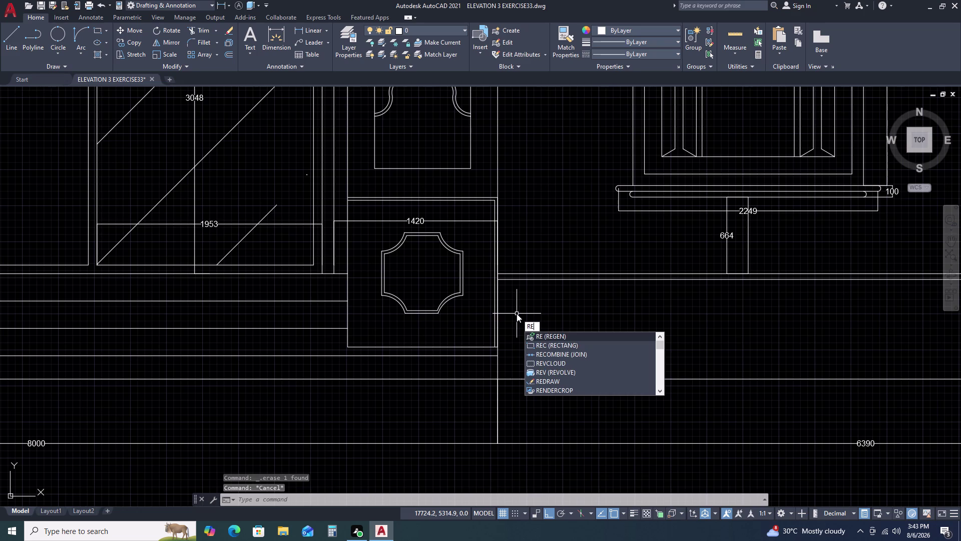
key(BackSpace)
text(V)
key(space)
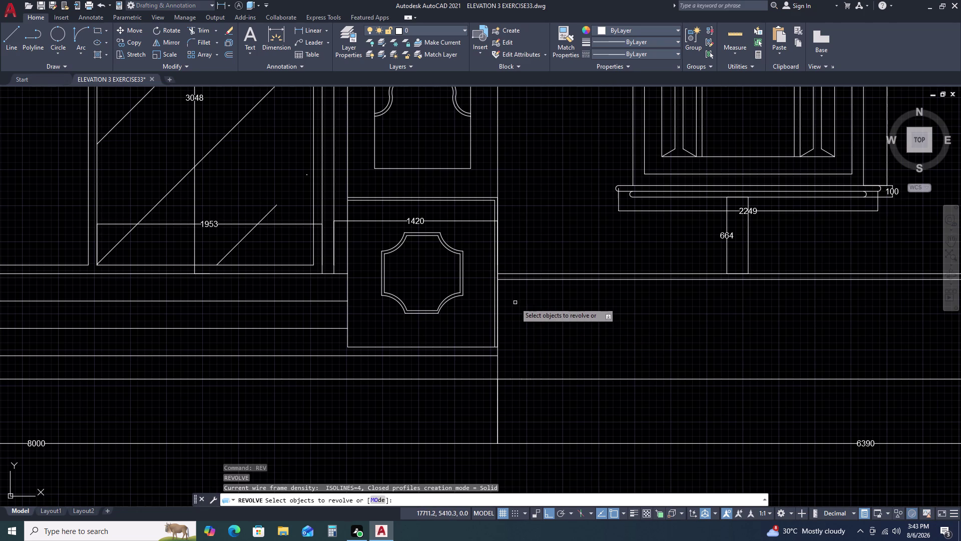
key(Escape)
key(Escape)
key(Escape)
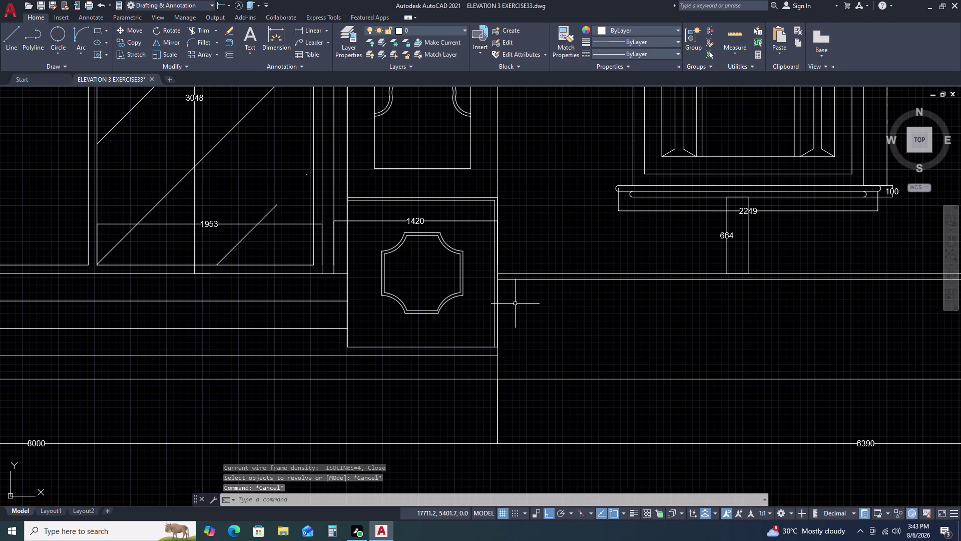
text(RO)
key(BackSpace)
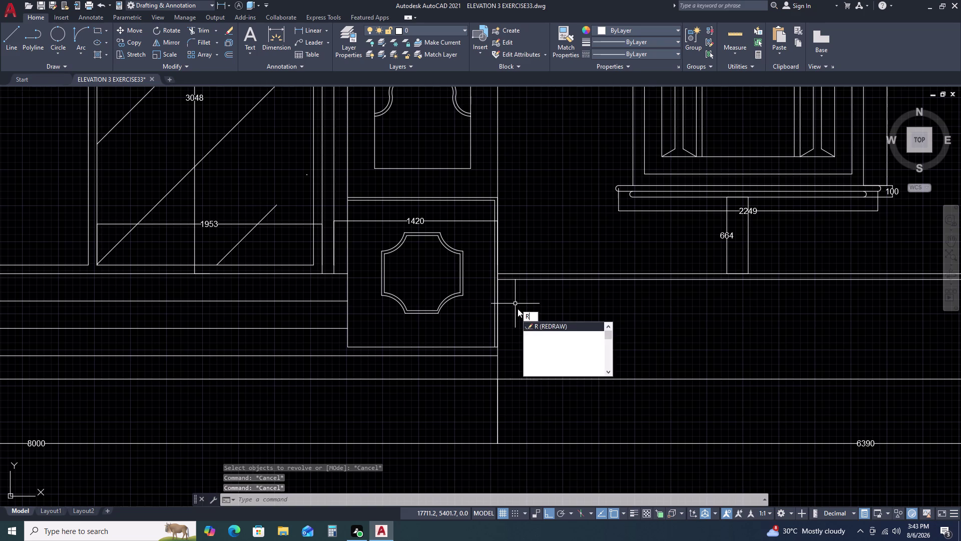
text(EV)
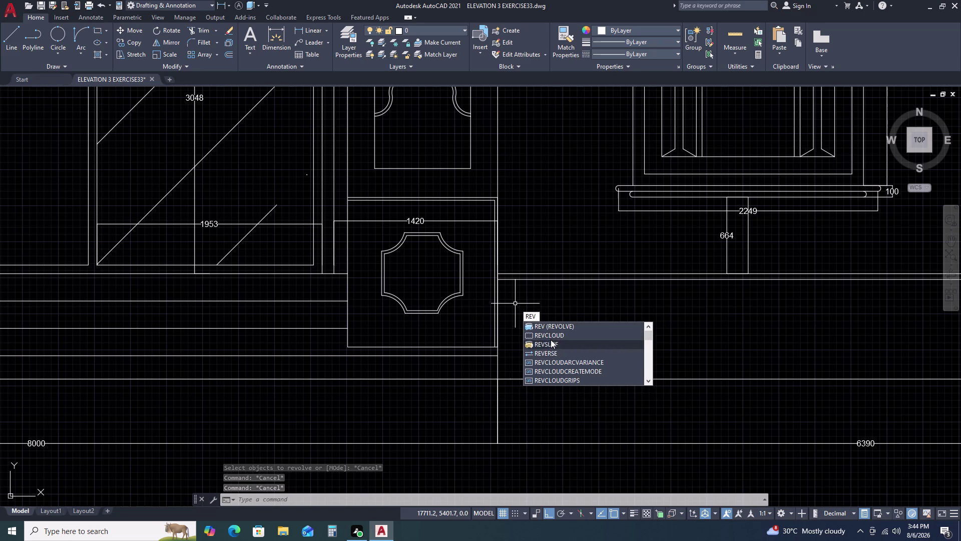
Draw a first, larger revision-cloud lens shape beside the plinth panel.
click(553, 338)
click(519, 300)
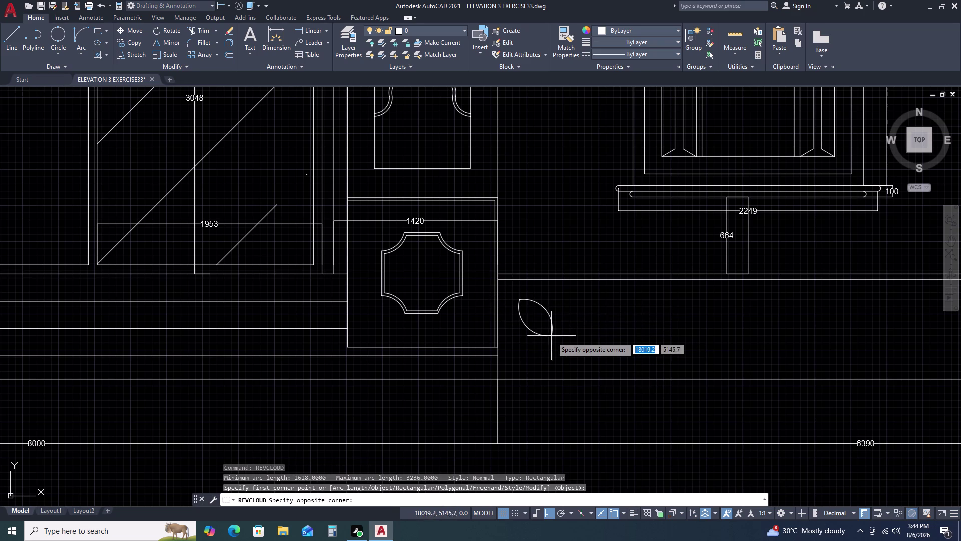
click(536, 330)
click(543, 309)
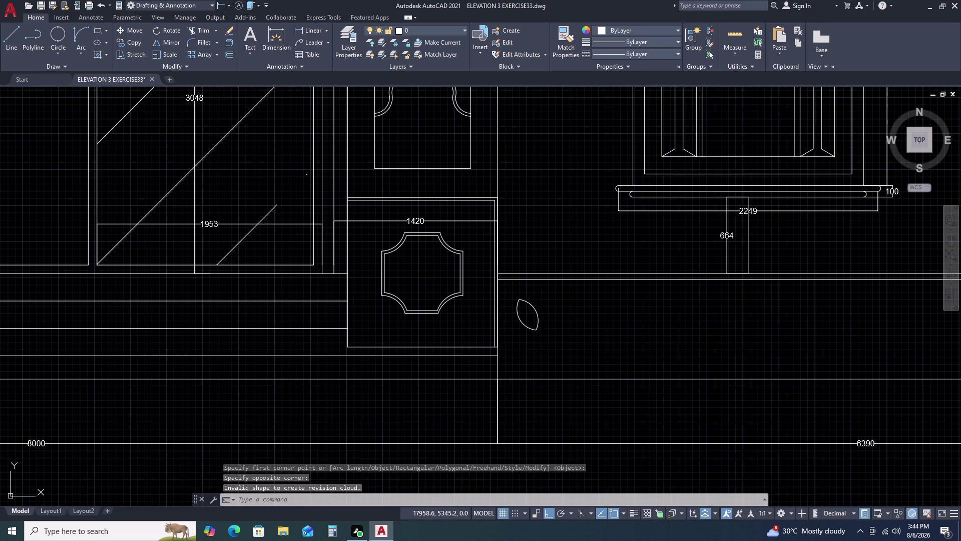
click(524, 331)
scroll(up, 3)
click(514, 279)
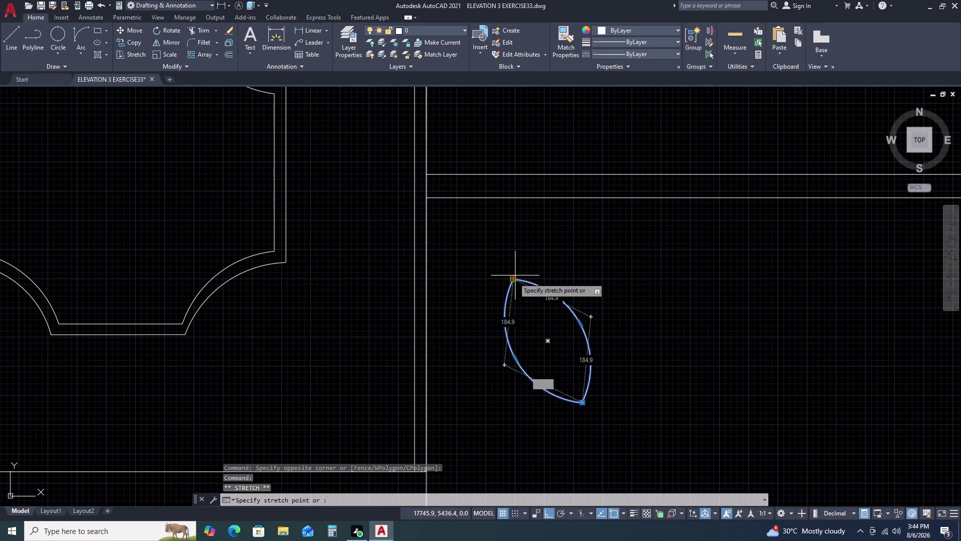
key(Escape)
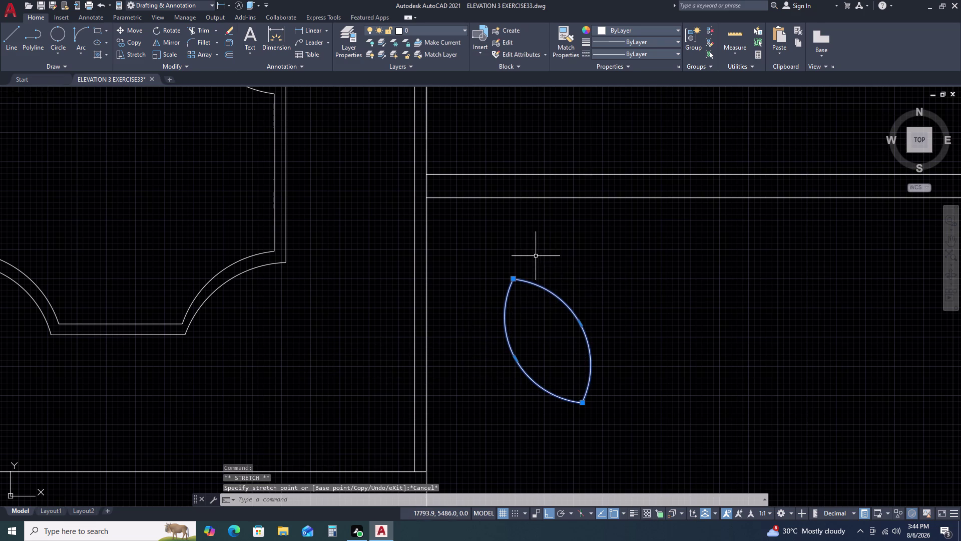
click(572, 275)
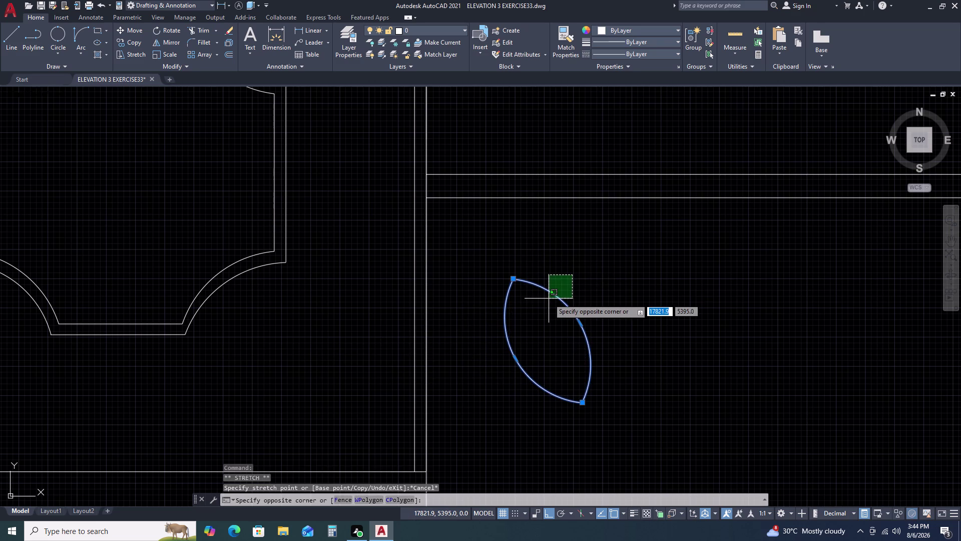
key(Delete)
key(Escape)
key(Escape)
key(Escape)
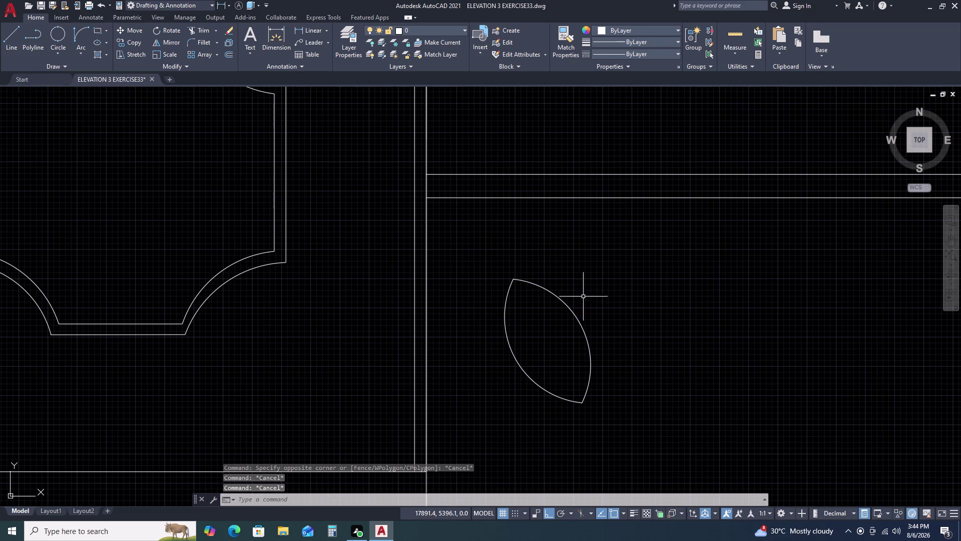
Draw a second, smaller revision-cloud lens shape with REVCLOUD.
key(space)
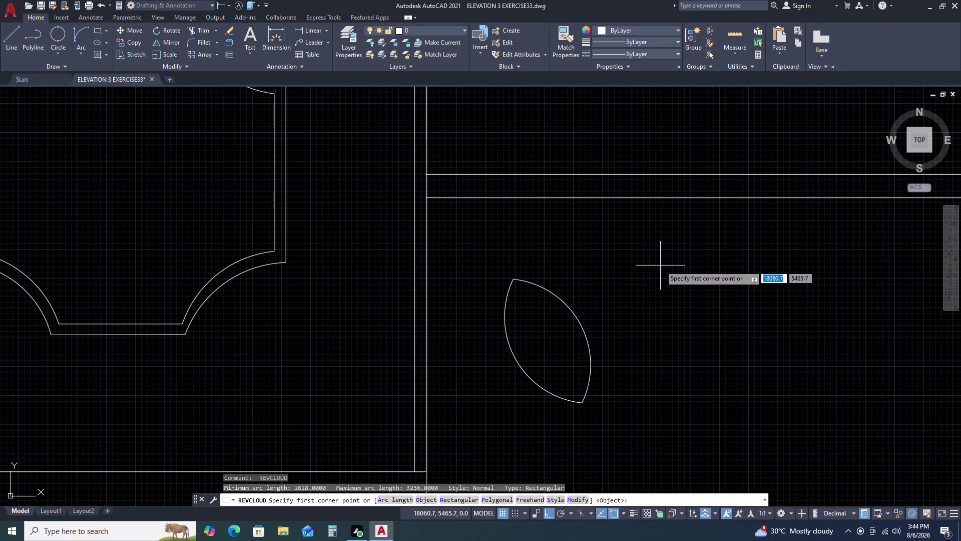
click(660, 266)
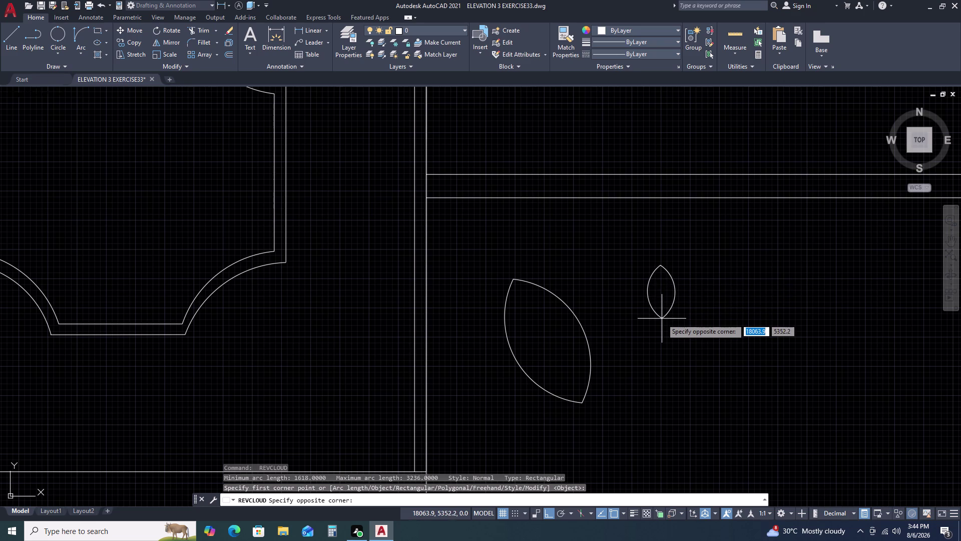
key(F8)
key(F8)
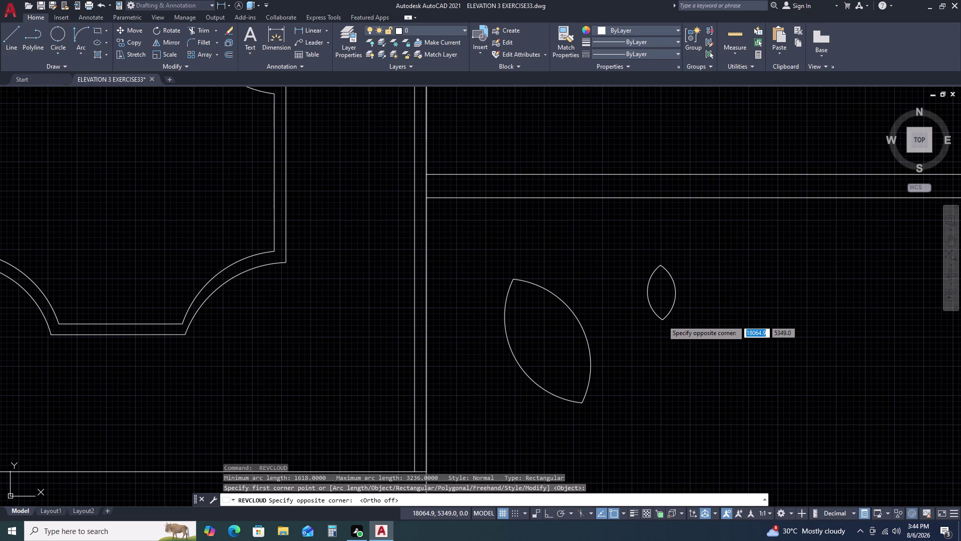
click(662, 326)
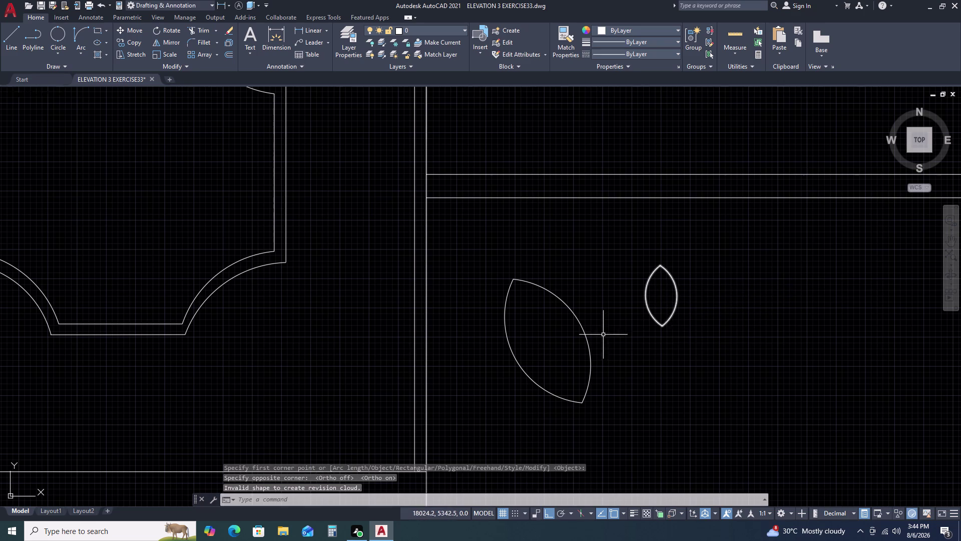
Erase the larger lens shape and start moving the small one.
click(579, 317)
key(Delete)
drag(695, 259, 677, 270)
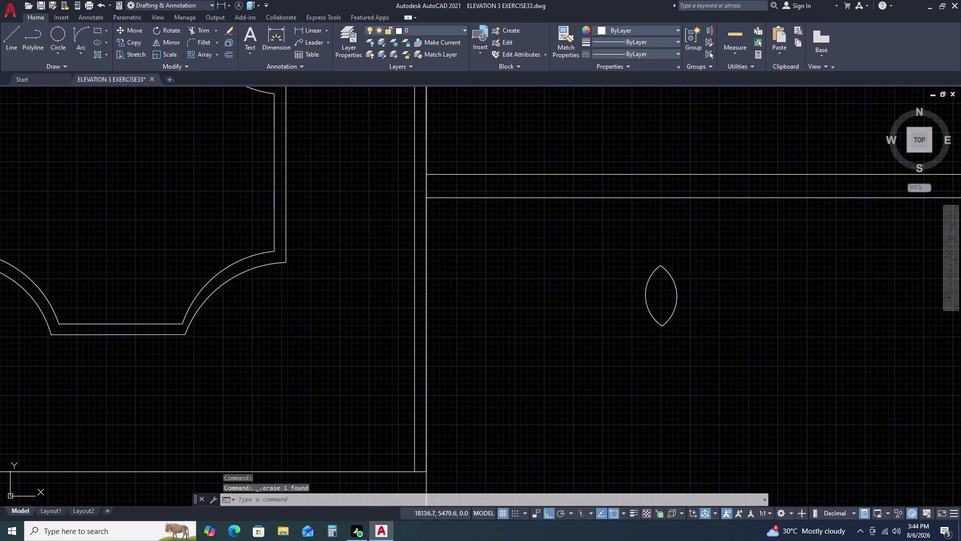
click(628, 293)
key(m)
key(space)
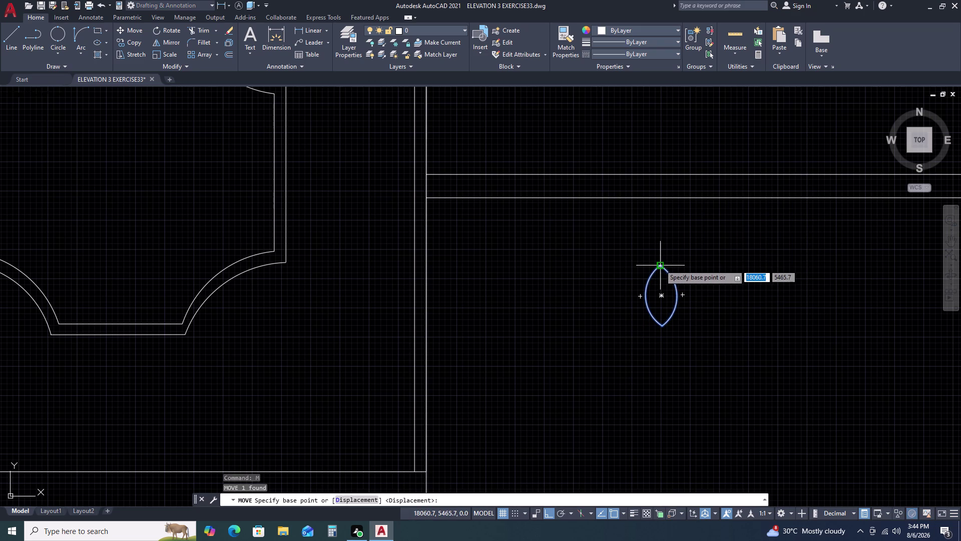
With Ortho off, move the lens so its tip sits on the plinth line.
click(660, 264)
scroll(up, 3)
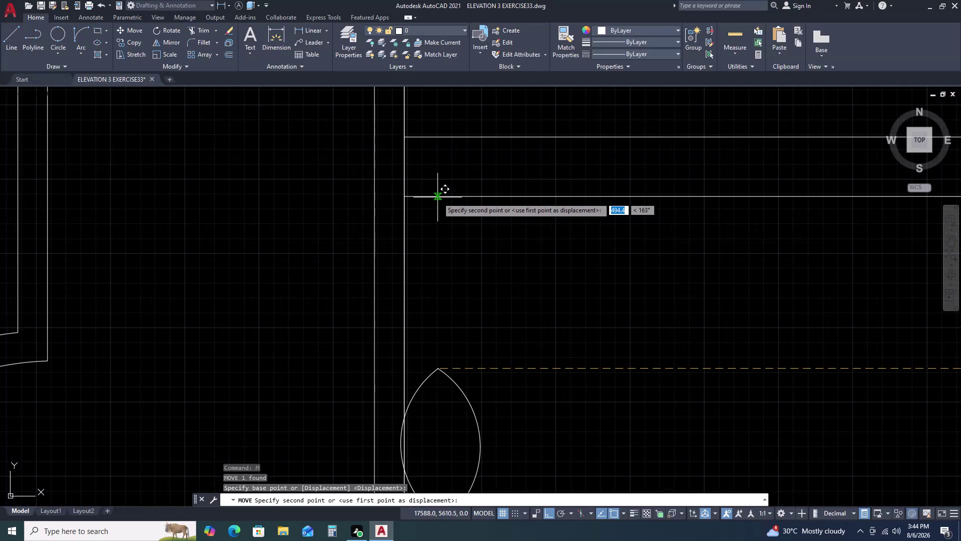
key(F8)
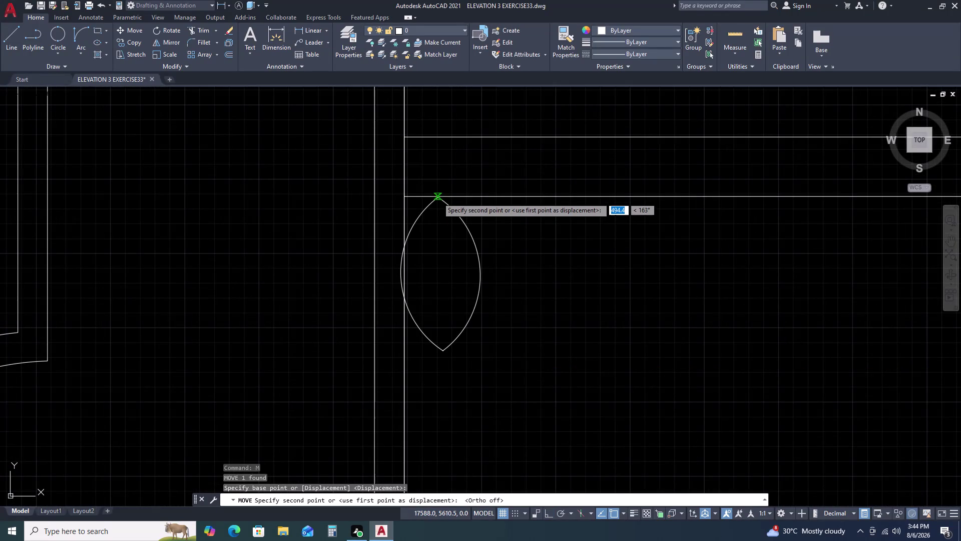
scroll(up, 3)
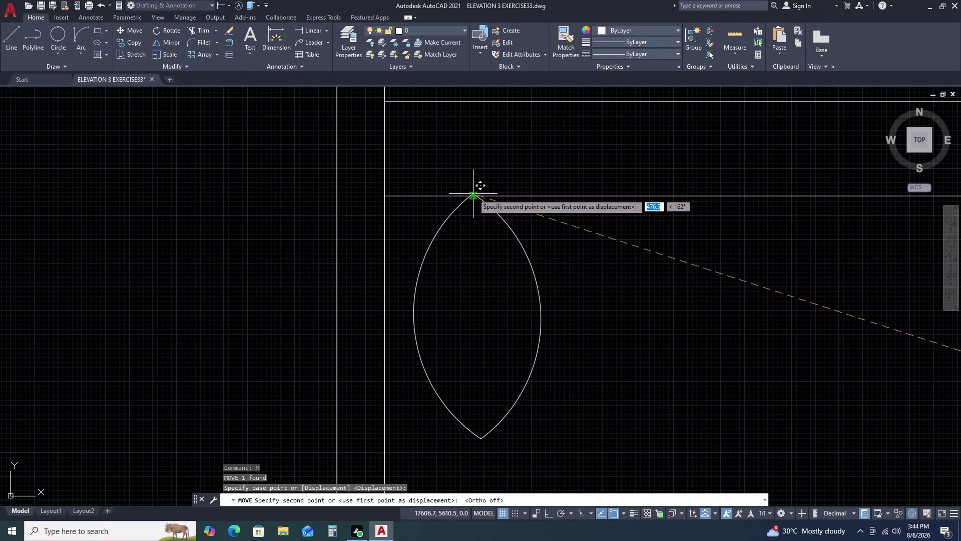
click(476, 197)
key(Escape)
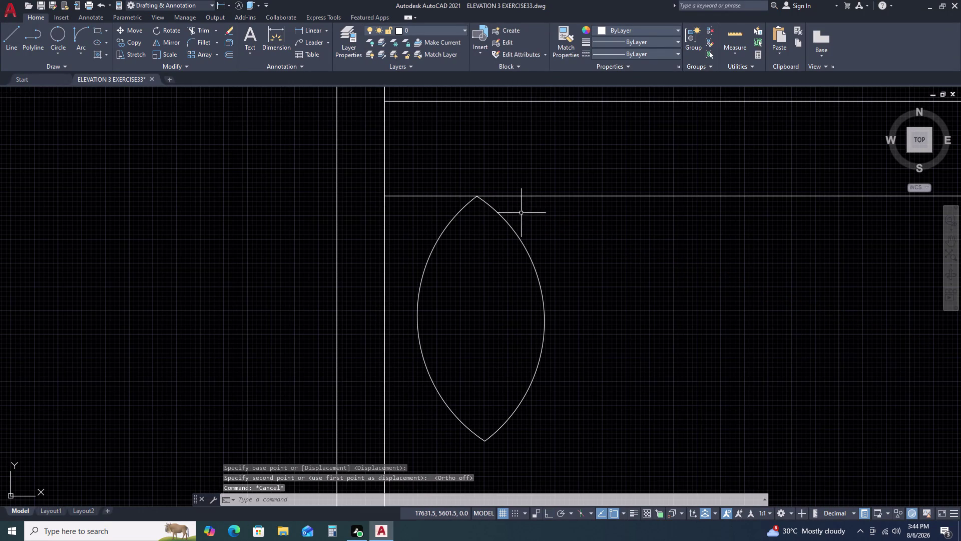
Move the lens again so its side rests on the plinth line.
drag(521, 224, 505, 231)
drag(461, 245, 455, 246)
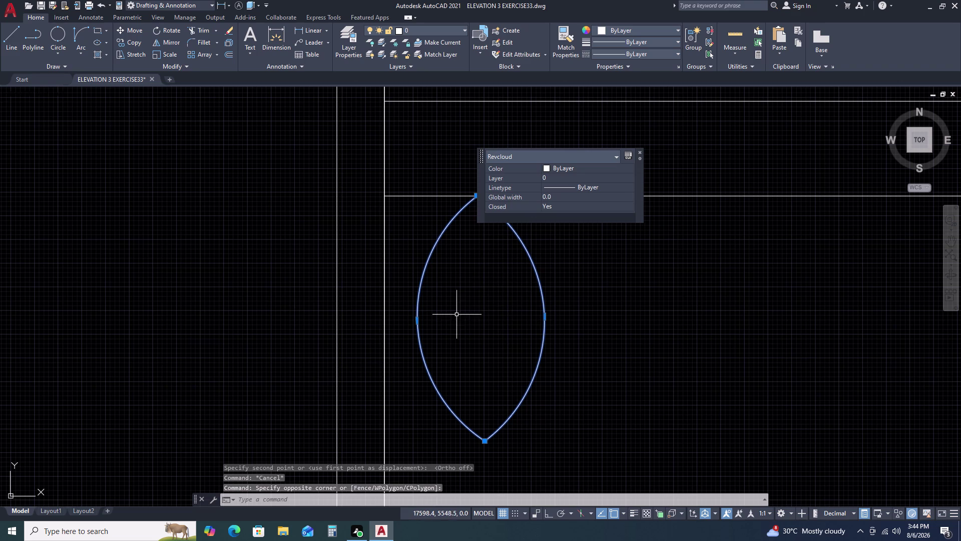
text(M)
key(space)
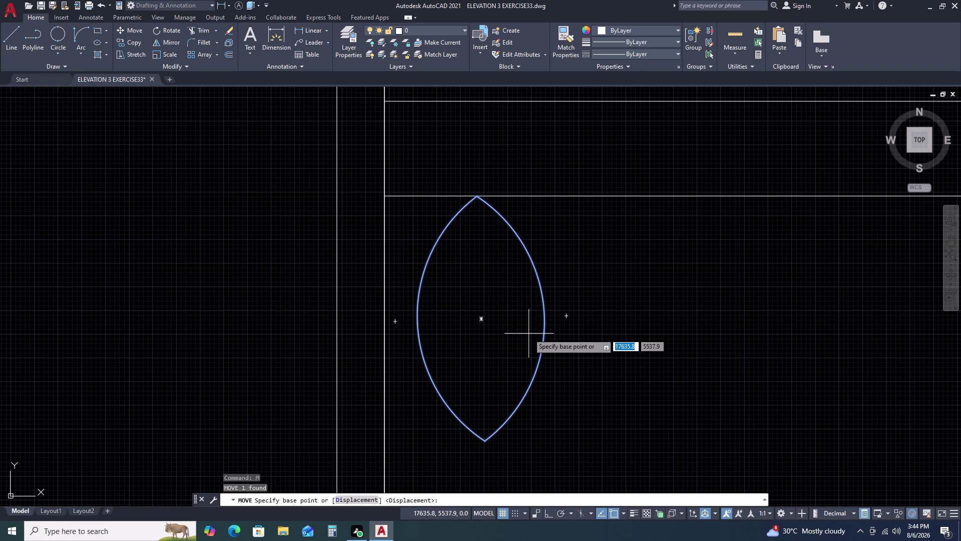
click(544, 314)
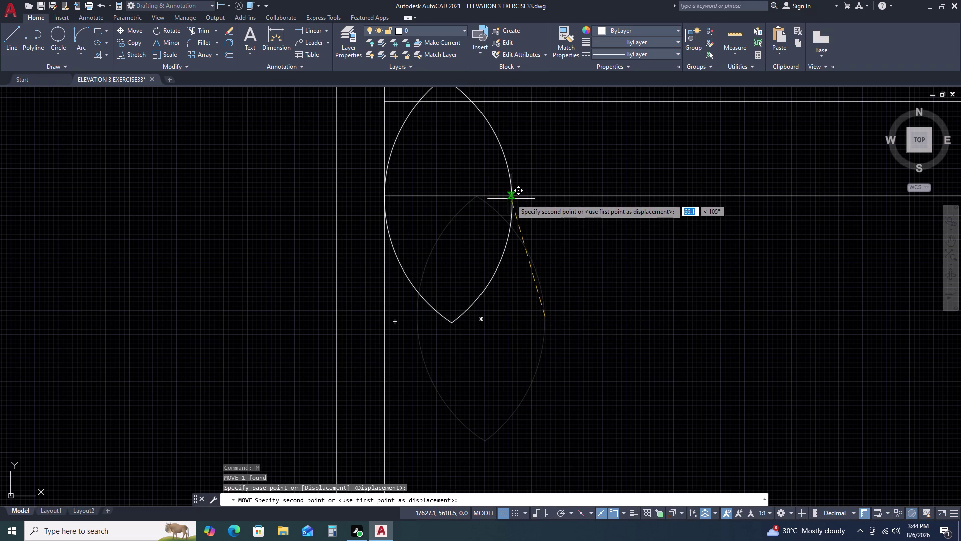
click(509, 196)
middle_drag(522, 238, 531, 349)
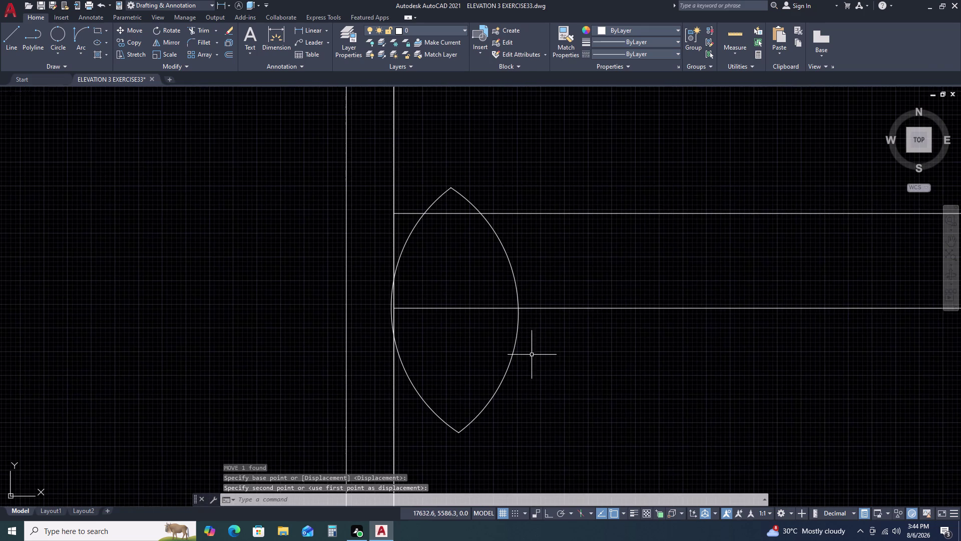
Trim away the lens's upper arcs with a fence, leaving the lower cusp.
key(t)
key(r)
key(space)
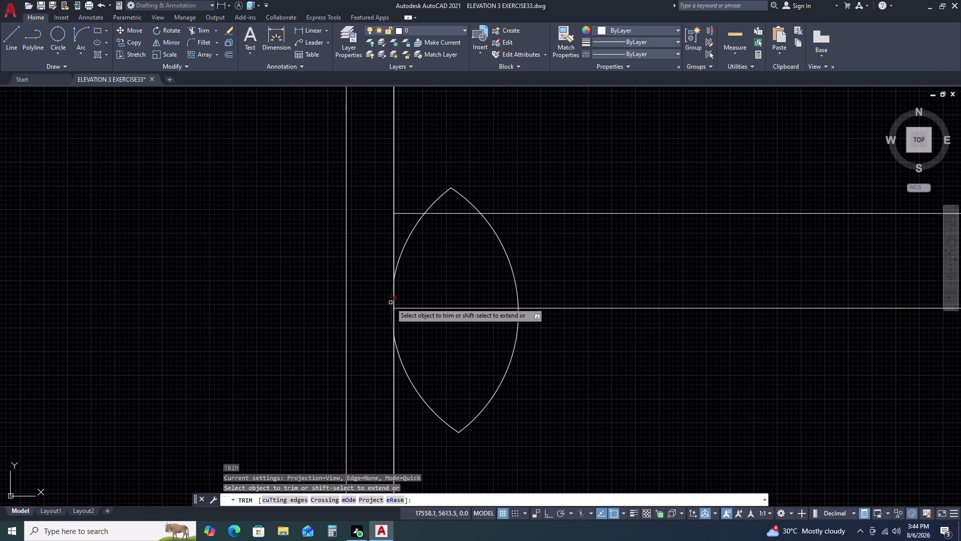
click(390, 303)
click(404, 243)
click(410, 253)
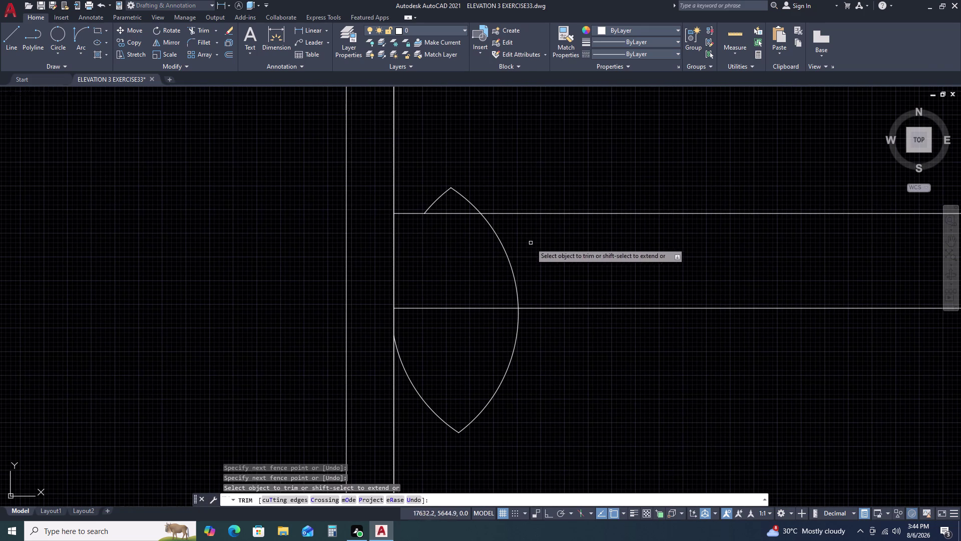
drag(531, 243, 525, 243)
click(478, 256)
click(471, 192)
drag(472, 193, 453, 194)
double_click(438, 190)
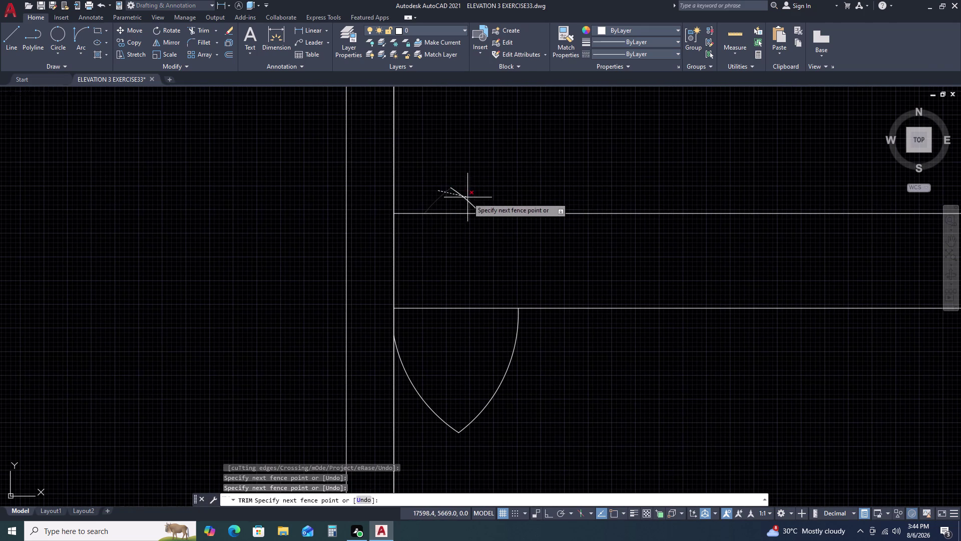
double_click(469, 198)
key(Escape)
scroll(down, 3)
Grip-stretch the cusp's left endpoint onto the plinth line.
drag(527, 389, 519, 390)
click(505, 362)
scroll(up, 3)
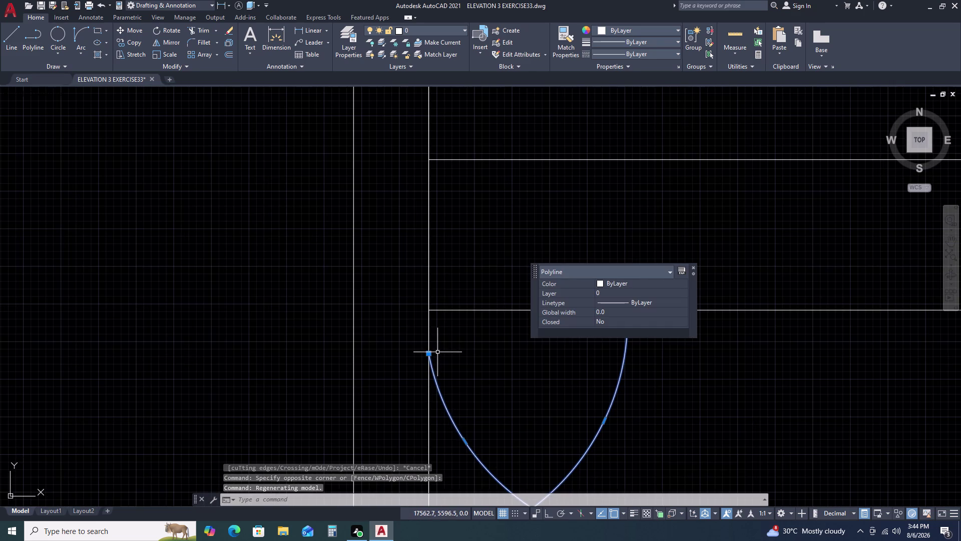
double_click(430, 354)
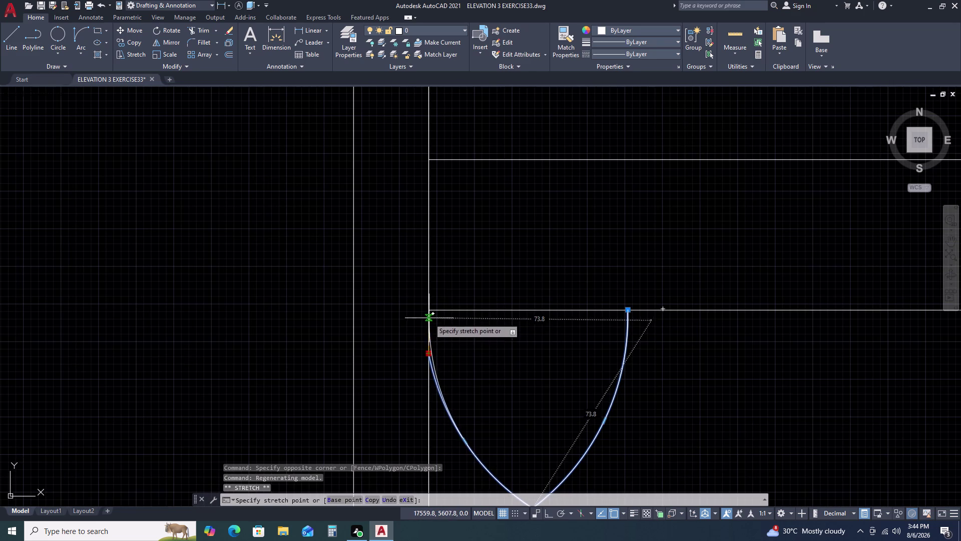
double_click(430, 314)
key(Escape)
scroll(down, 3)
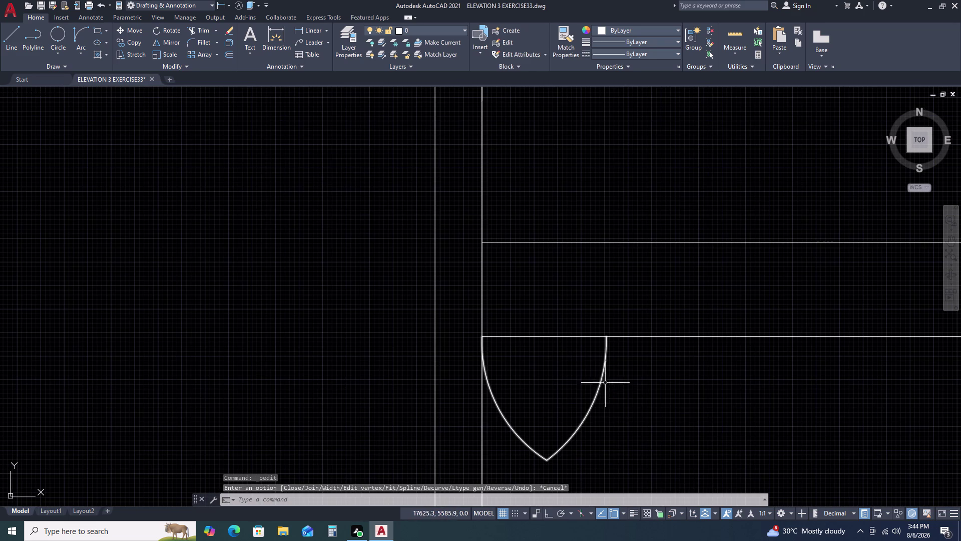
click(619, 379)
click(569, 384)
click(565, 385)
scroll(up, 3)
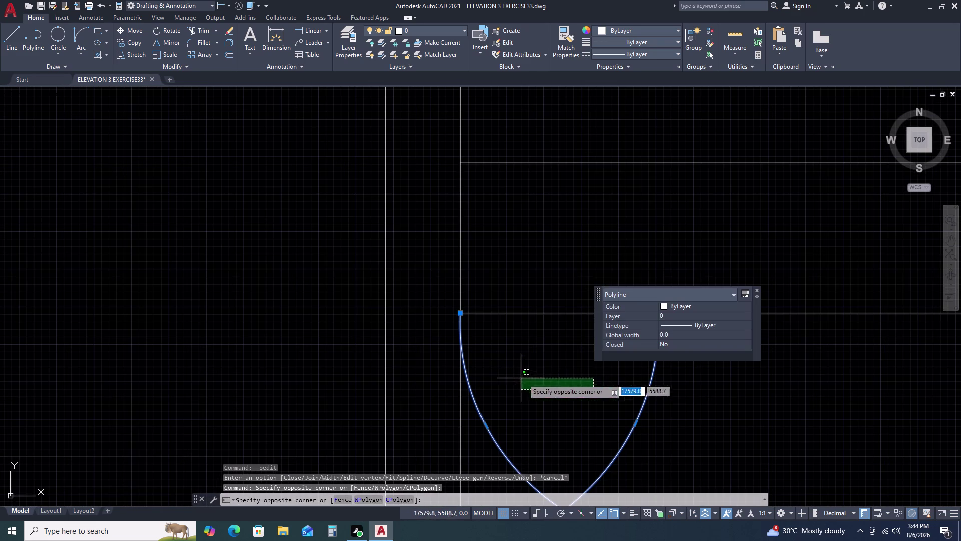
key(Escape)
Path-array the cusp along the plinth line with AR, giving 47 copies.
text(AR)
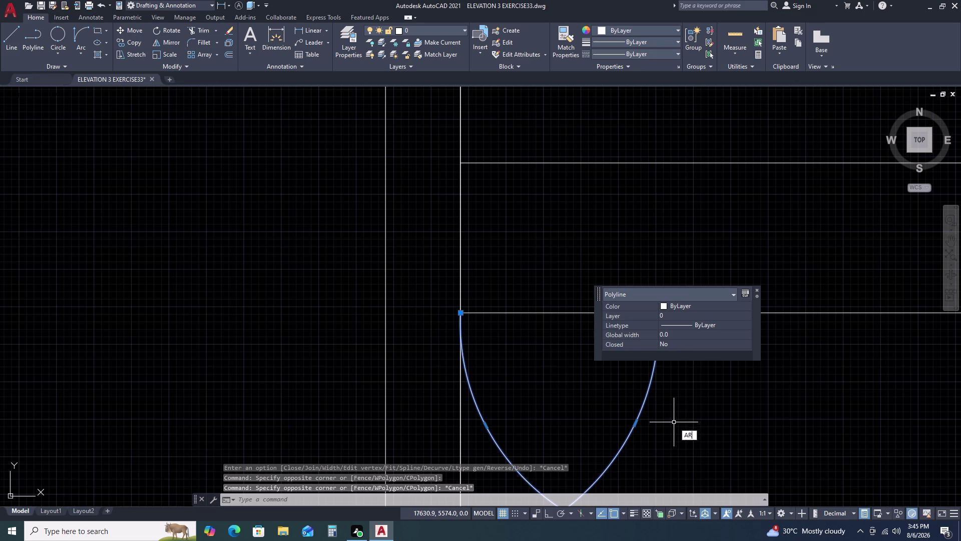
key(space)
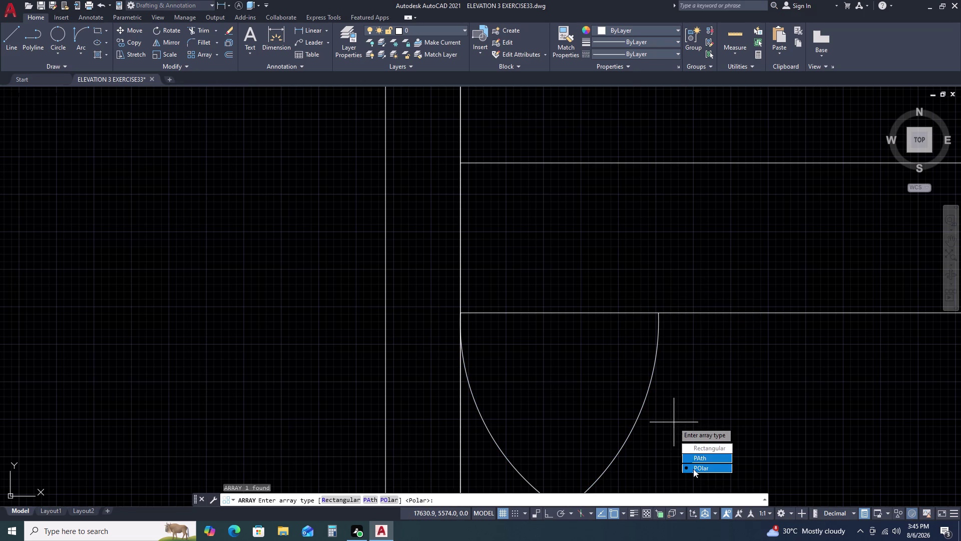
drag(702, 457, 674, 422)
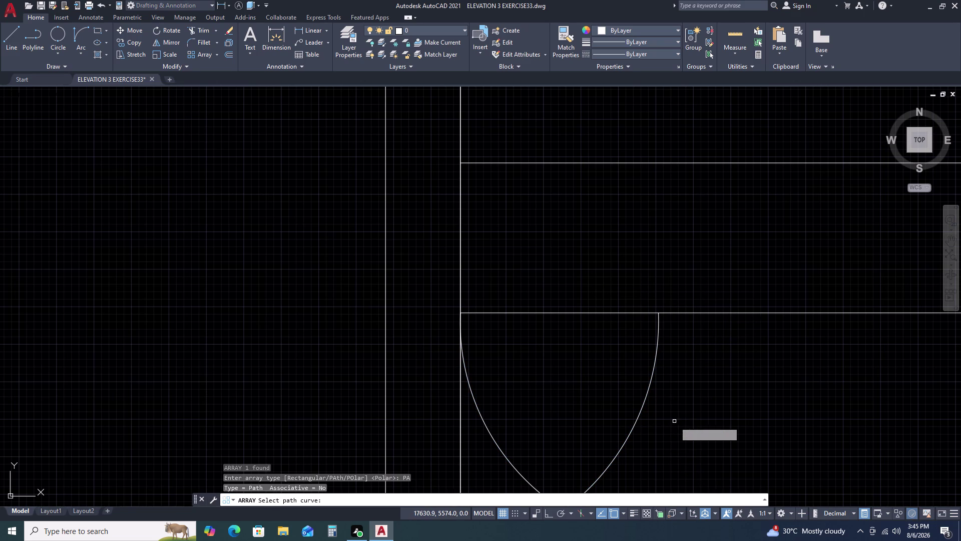
double_click(722, 313)
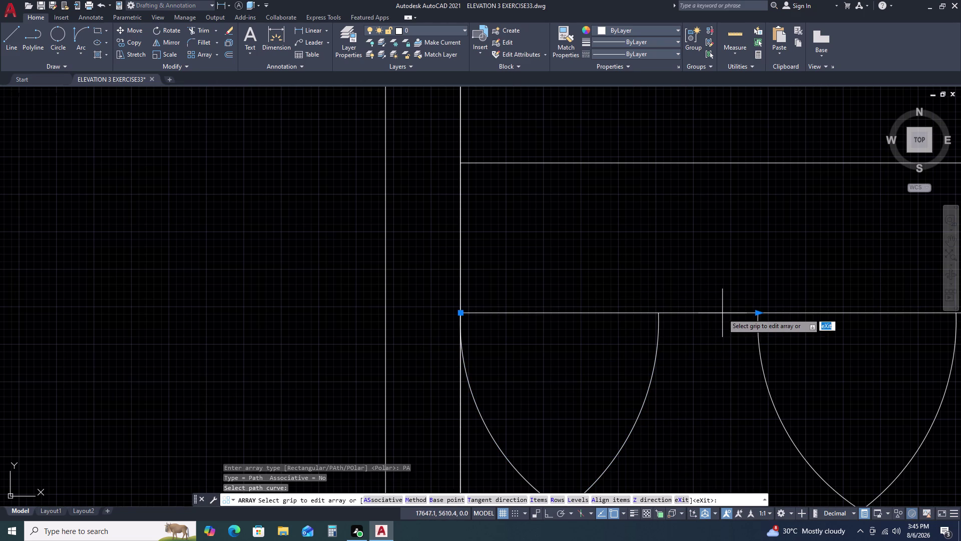
scroll(down, 3)
middle_drag(741, 334, 404, 313)
scroll(down, 3)
scroll(down, 3)
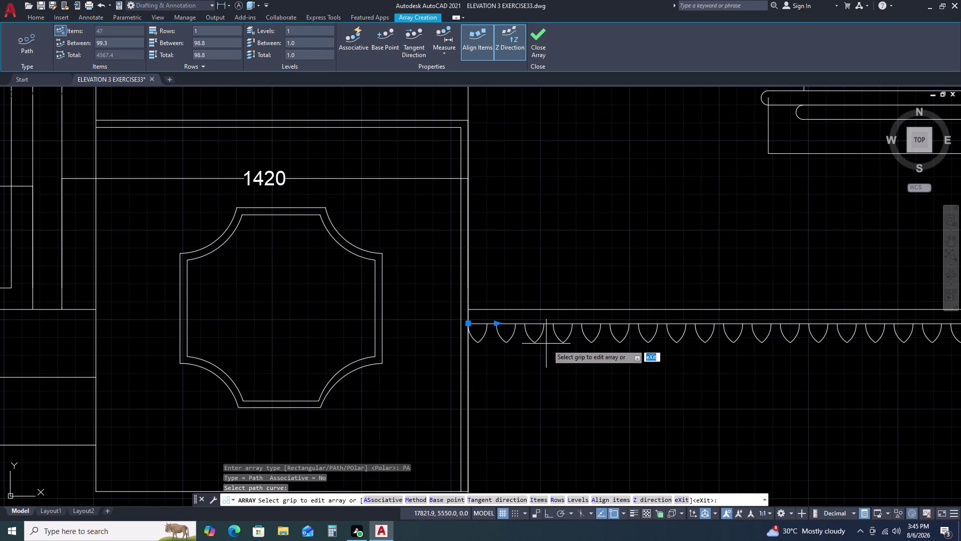
scroll(down, 3)
middle_drag(720, 370, 564, 366)
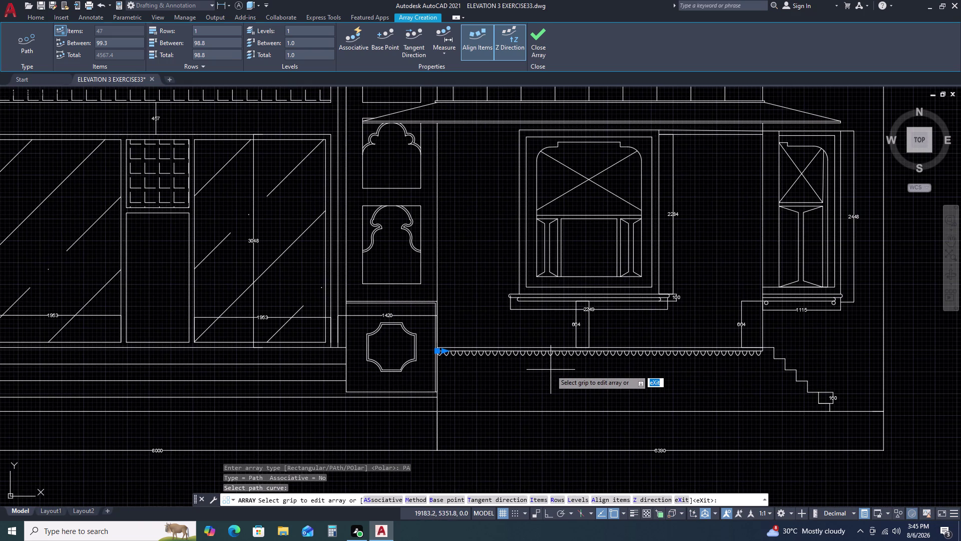
triple_click(551, 371)
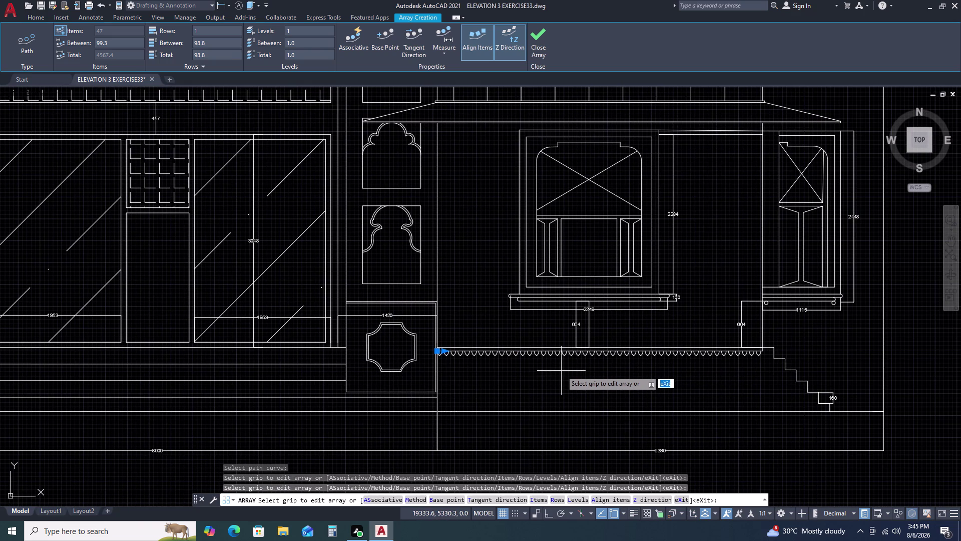
key(Return)
Pan along the finished scallop row to inspect it.
scroll(down, 3)
scroll(up, 3)
scroll(up, 3)
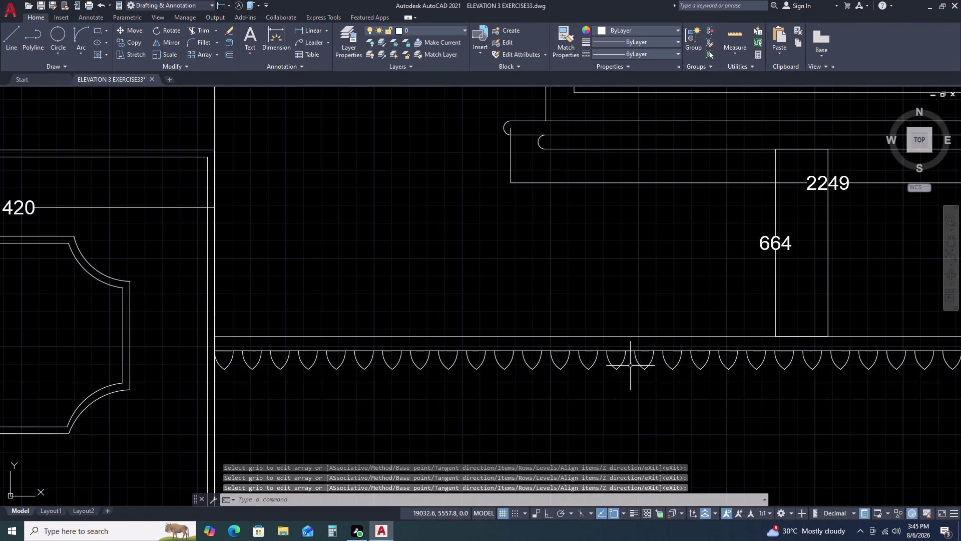
scroll(down, 3)
scroll(up, 3)
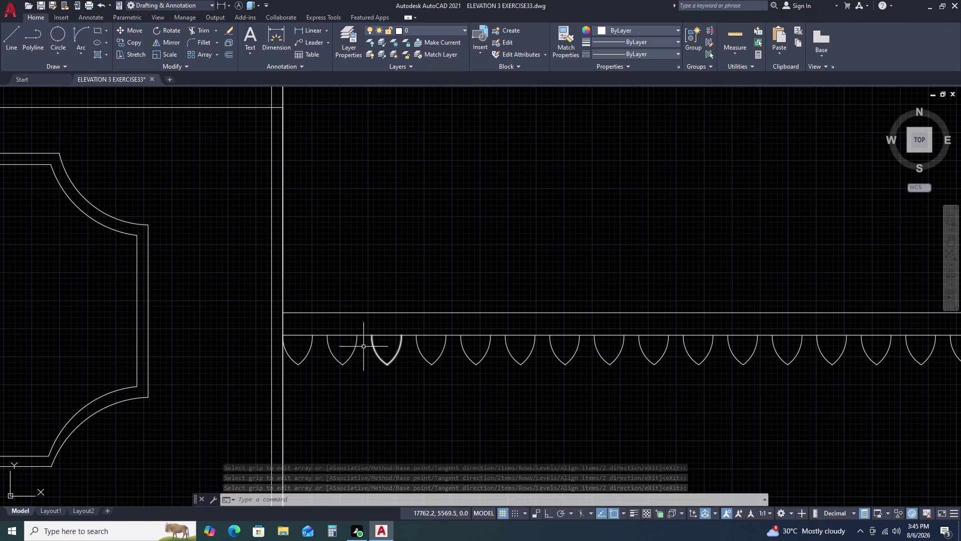
double_click(319, 332)
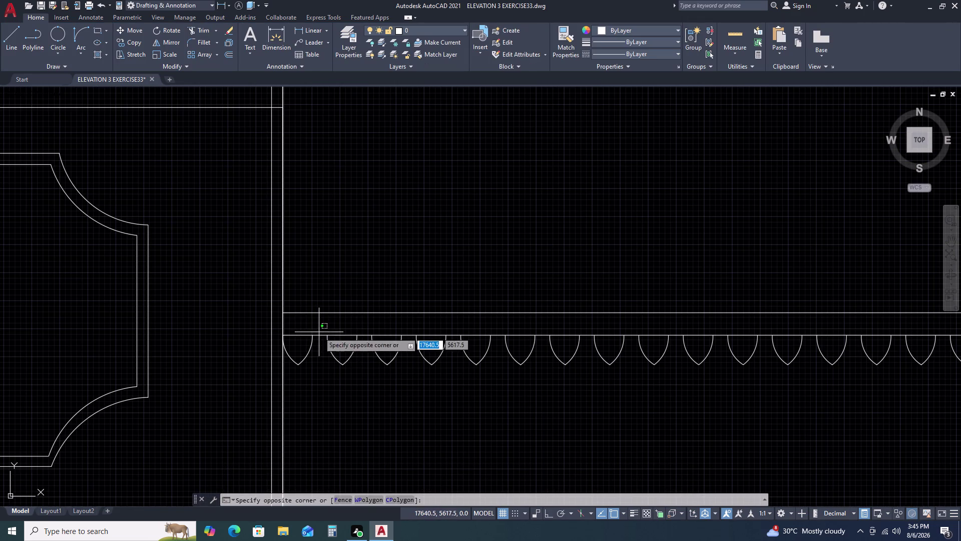
scroll(down, 3)
middle_drag(769, 387, 641, 388)
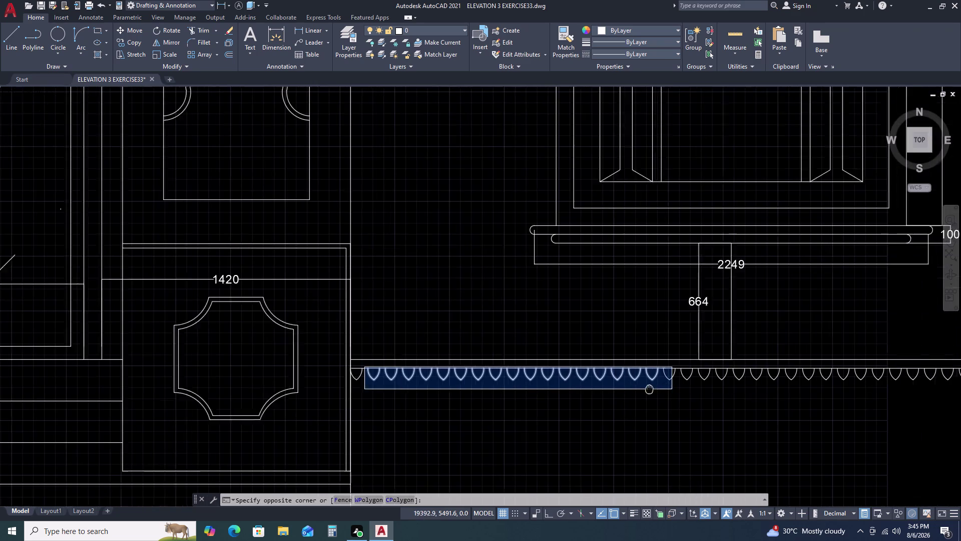
middle_click(377, 389)
middle_drag(775, 395, 624, 382)
Select the whole row of scallop polylines, panning along its length.
middle_drag(584, 380, 482, 377)
middle_click(338, 377)
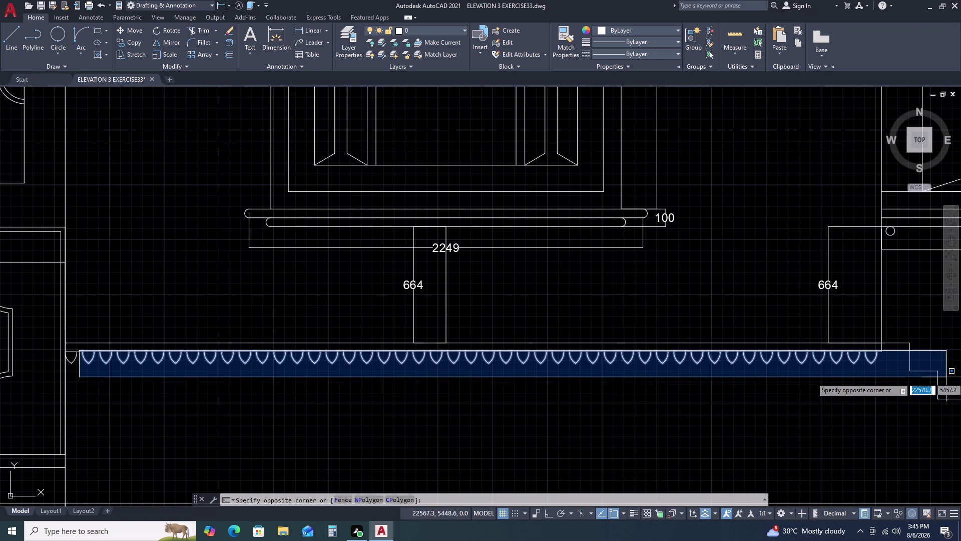
double_click(884, 367)
middle_drag(550, 377, 679, 390)
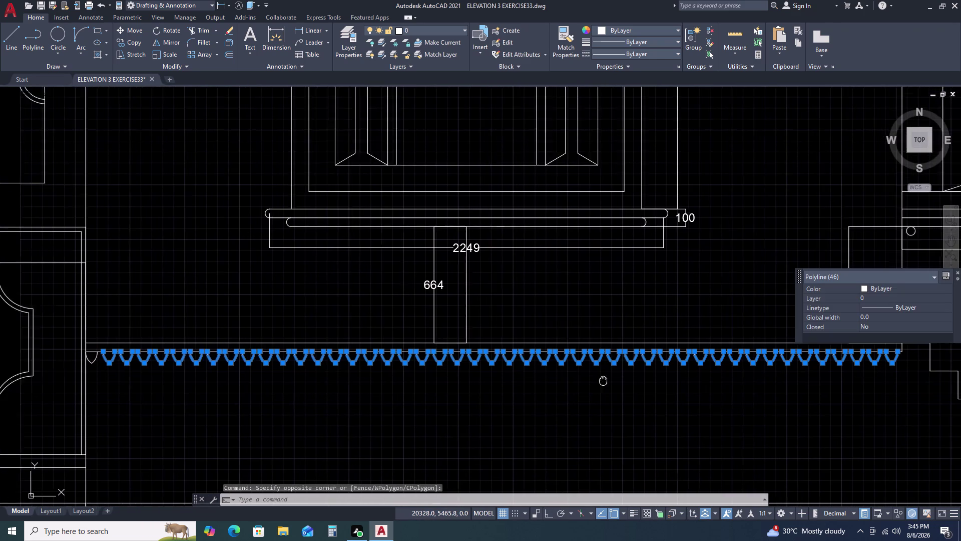
middle_drag(678, 390, 793, 390)
middle_drag(810, 391, 826, 390)
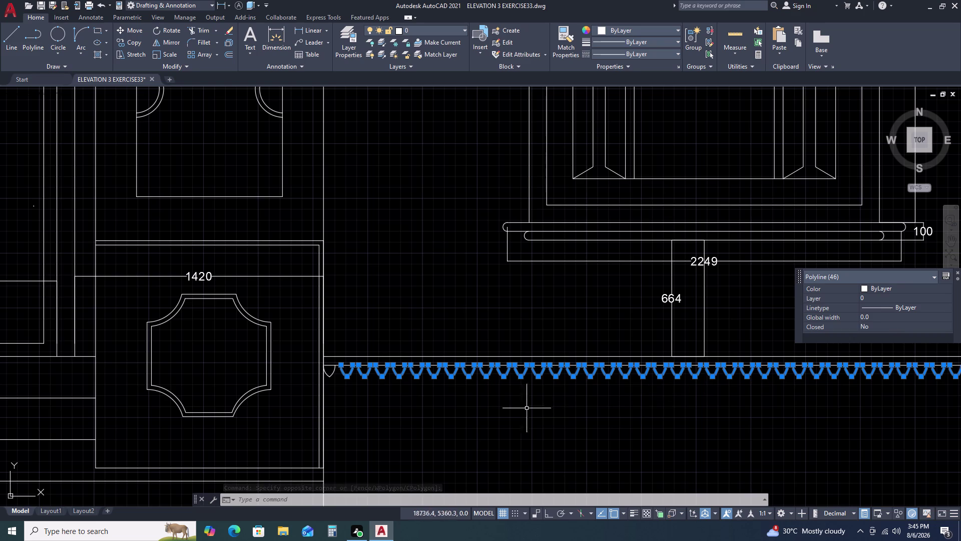
Move the selected row from a cusp tip base point to a new position.
text(M)
key(space)
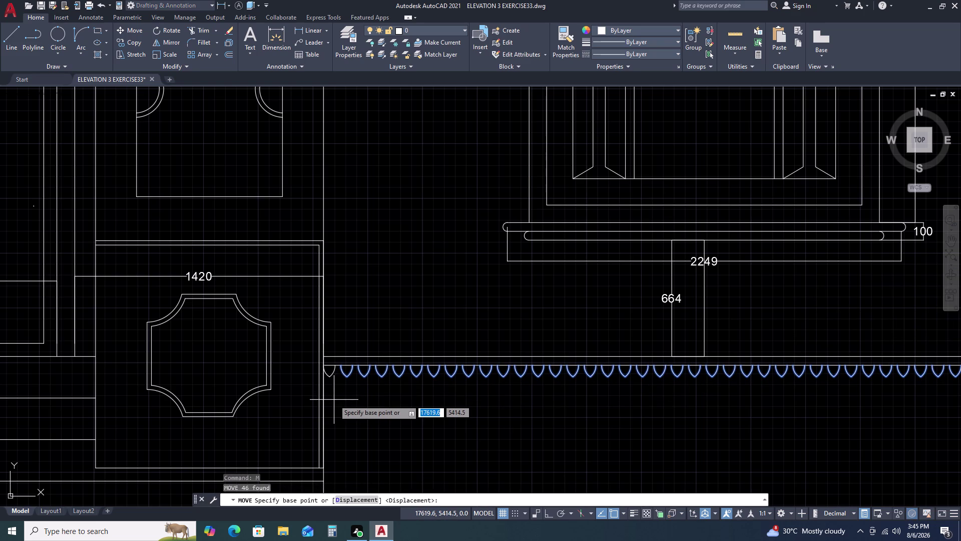
scroll(up, 3)
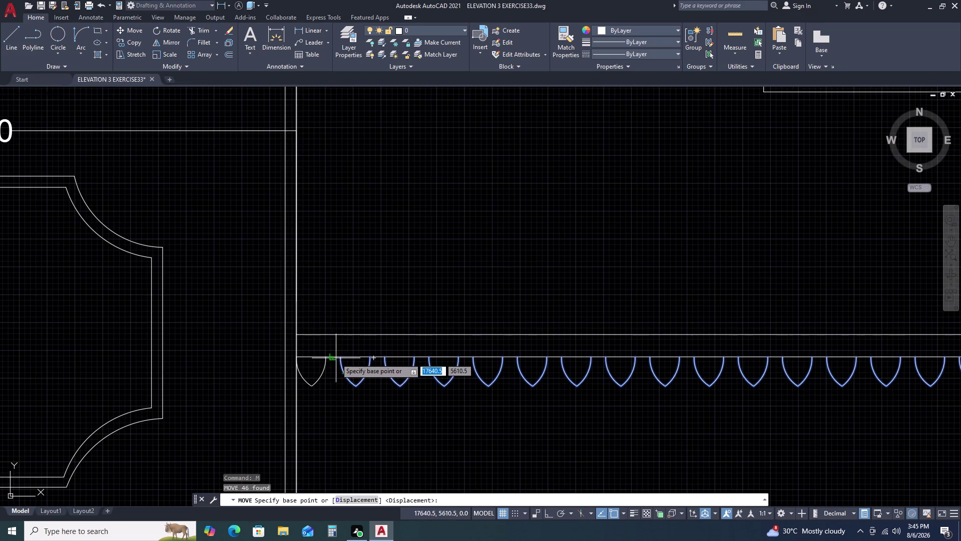
click(340, 358)
click(328, 358)
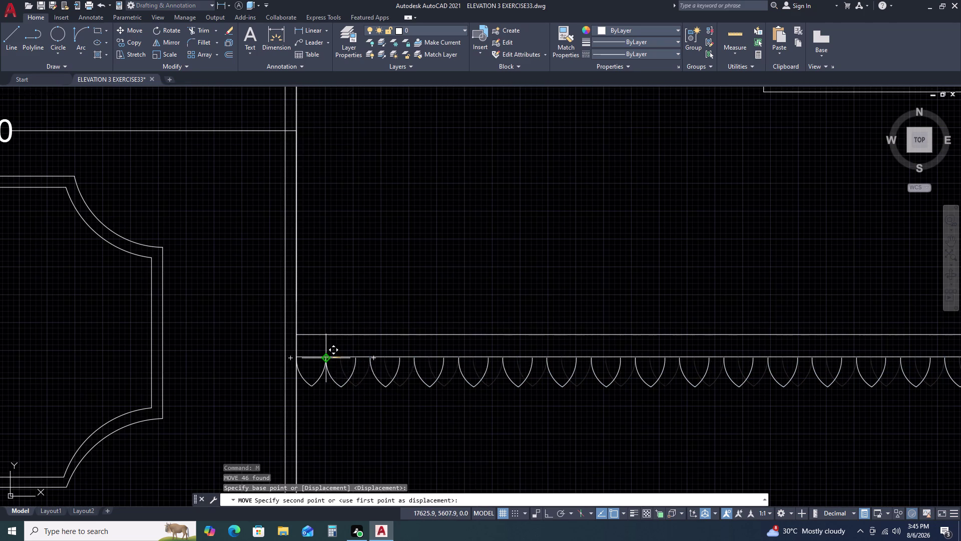
scroll(up, 3)
click(365, 364)
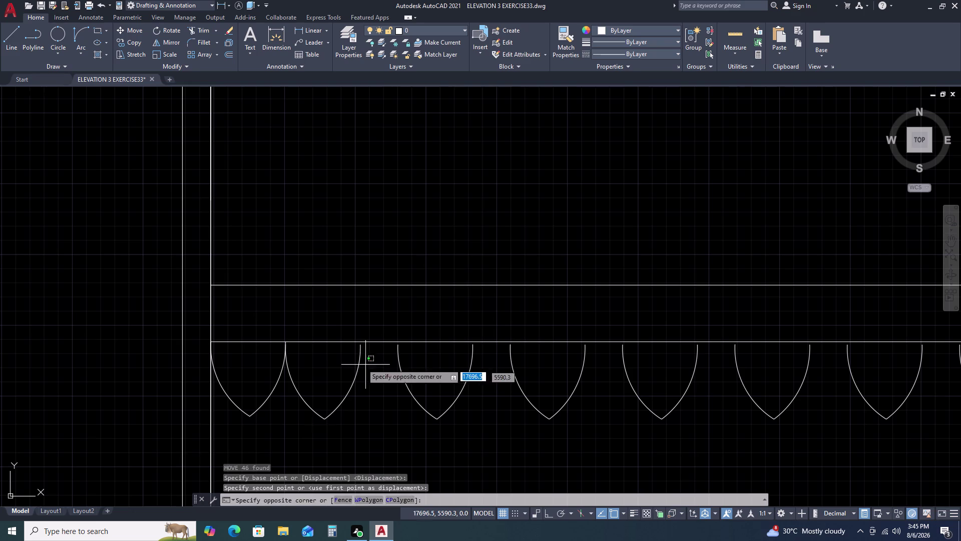
Grip two single cusp curves by their top endpoints, cancelling each stretch.
click(353, 363)
scroll(up, 3)
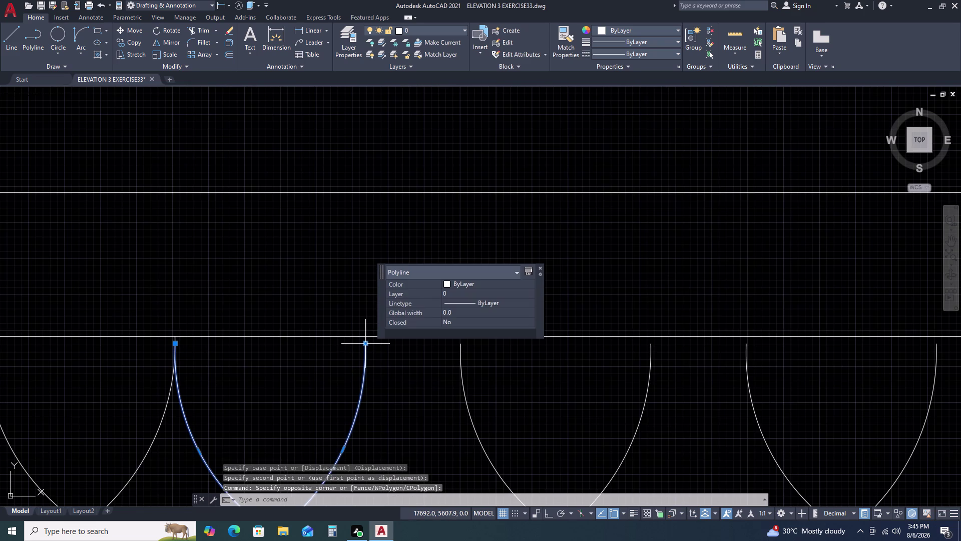
click(364, 341)
click(365, 336)
key(Escape)
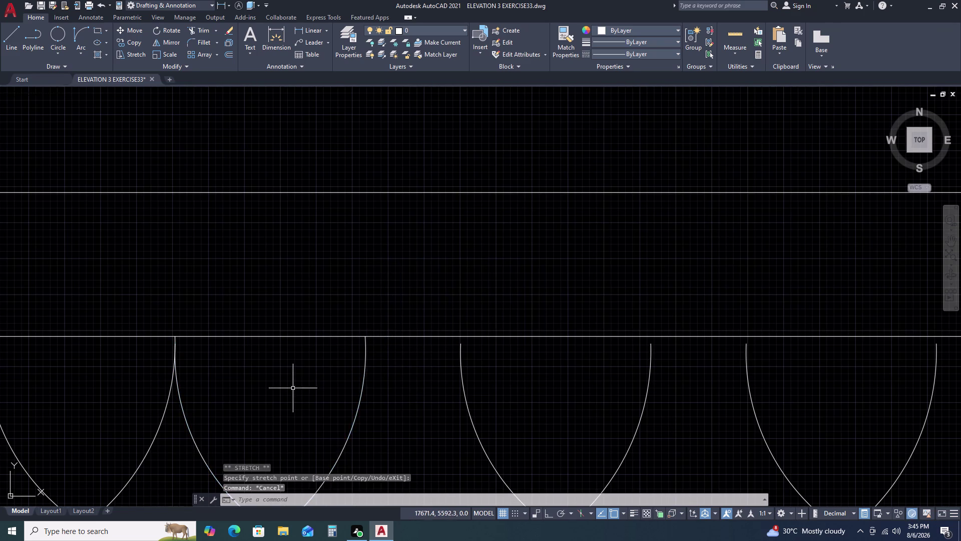
scroll(down, 3)
click(215, 390)
scroll(up, 3)
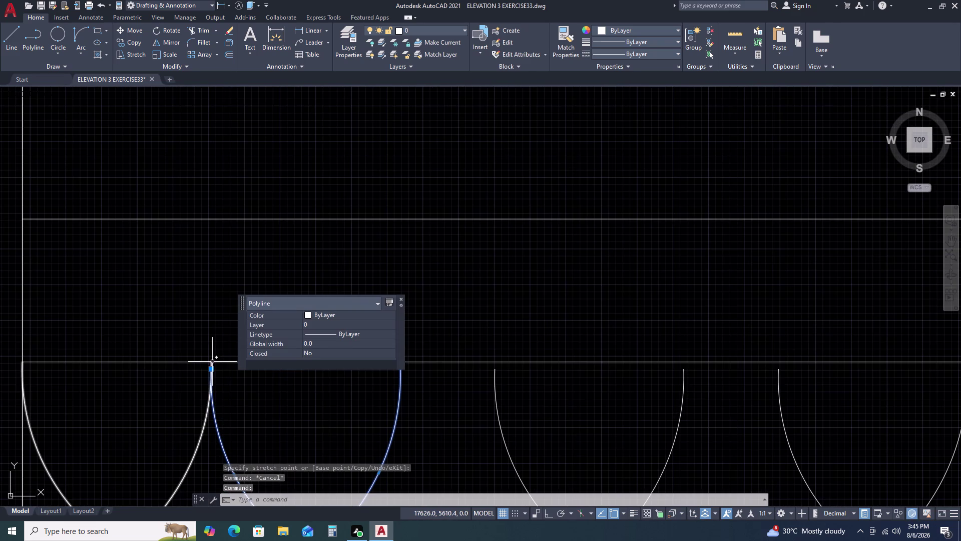
click(211, 368)
click(211, 362)
key(Escape)
scroll(down, 3)
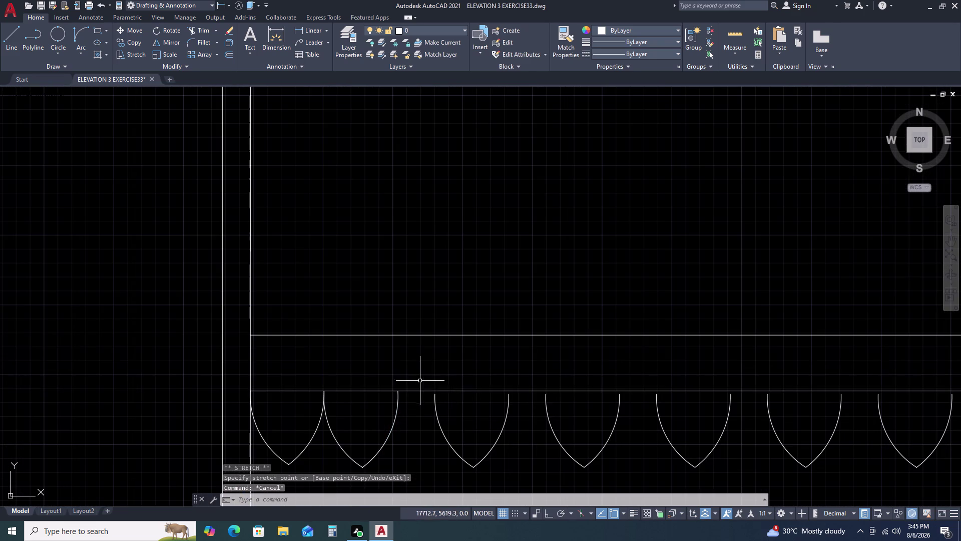
Zoom out along the elevation and reselect the entire scallop row.
click(417, 380)
scroll(down, 3)
middle_drag(564, 451, 403, 411)
scroll(down, 3)
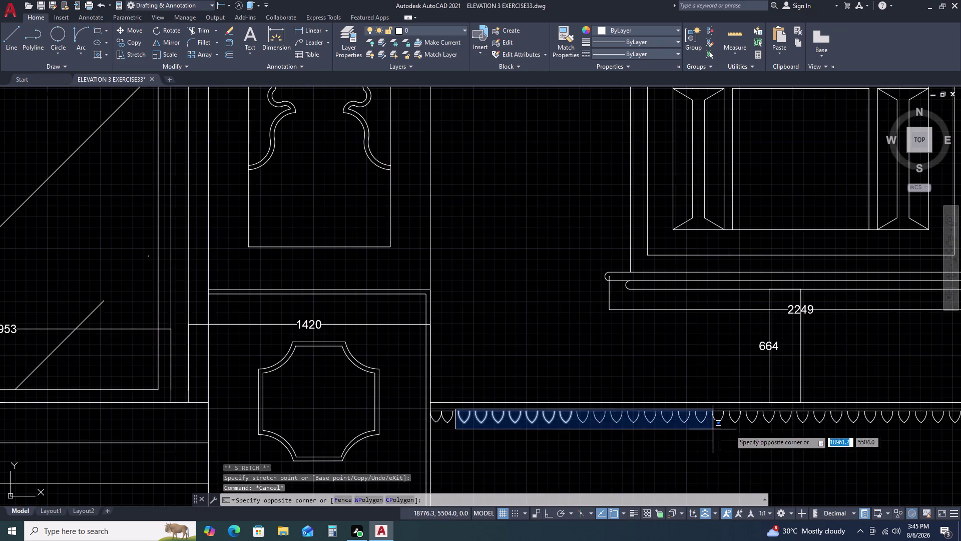
middle_drag(771, 429, 455, 404)
click(915, 407)
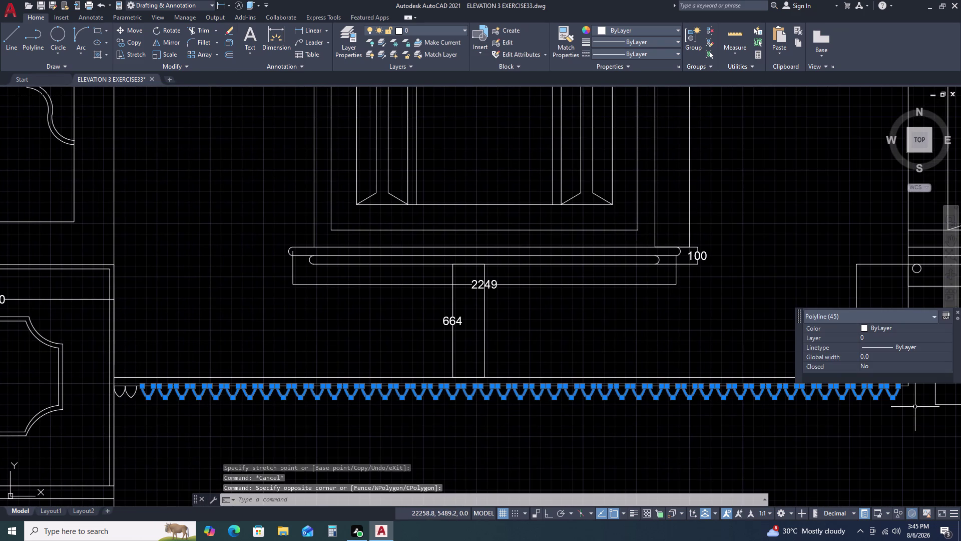
scroll(up, 3)
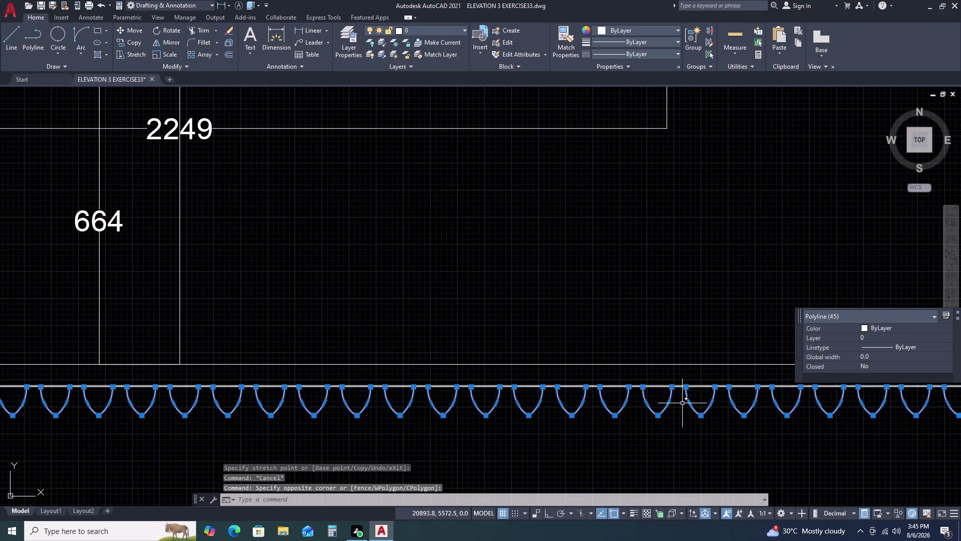
scroll(up, 3)
scroll(up, 3)
scroll(up, 3)
Move the reselected row with M so it lands under the plinth line.
text(M)
key(space)
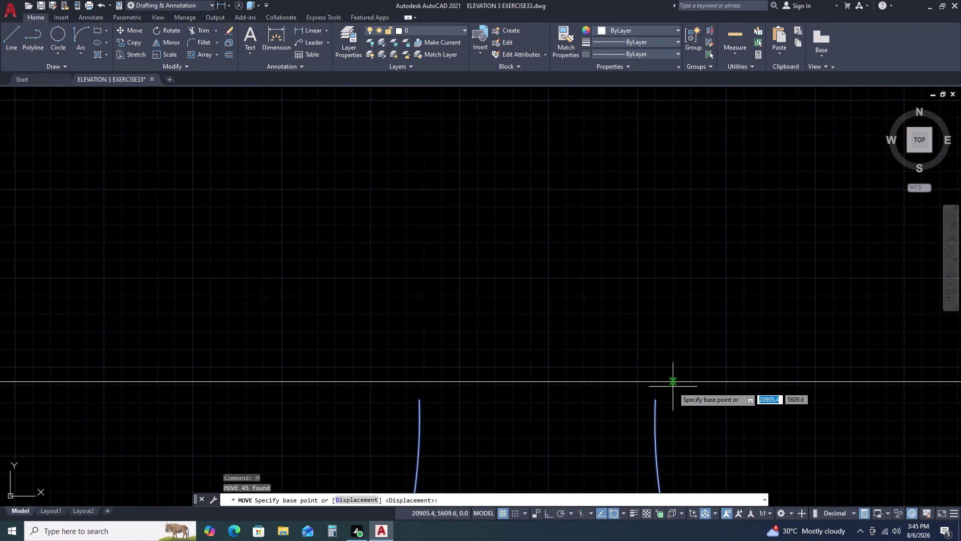
double_click(655, 401)
double_click(653, 382)
scroll(down, 3)
scroll(down, 3)
scroll(up, 3)
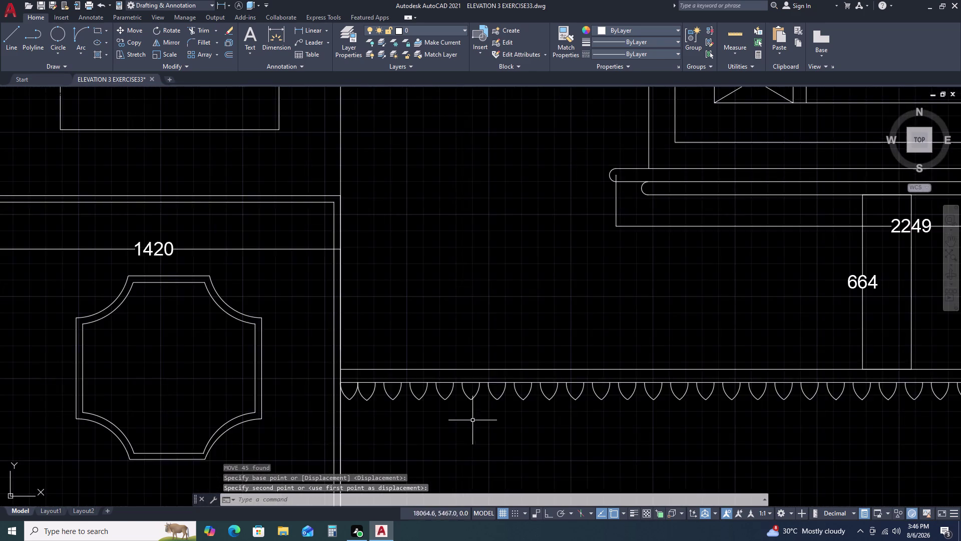
Move one scallop sideways so its top corner butts against its neighbour.
scroll(up, 3)
middle_drag(312, 338, 376, 353)
middle_click(583, 385)
middle_drag(370, 333, 582, 390)
click(551, 379)
drag(550, 378, 536, 386)
click(525, 393)
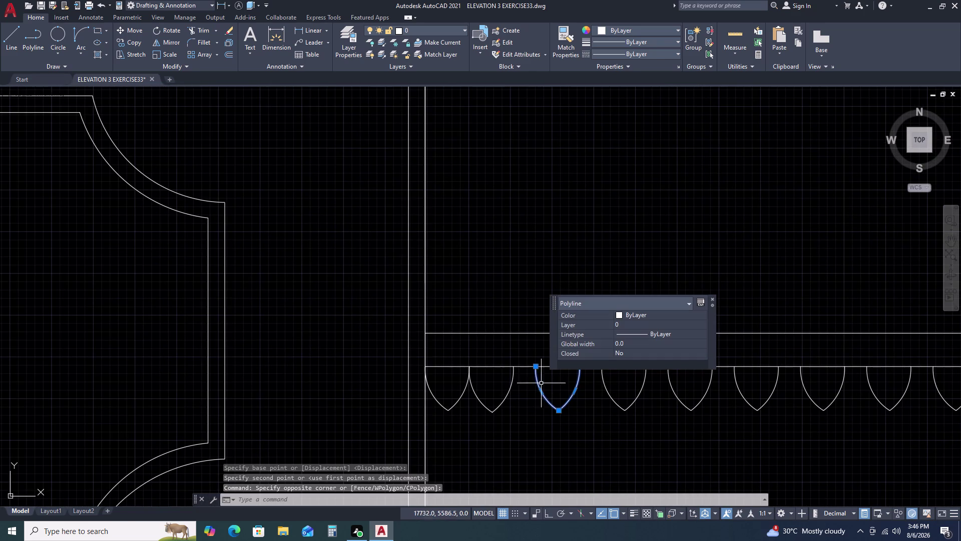
key(m)
key(space)
click(536, 366)
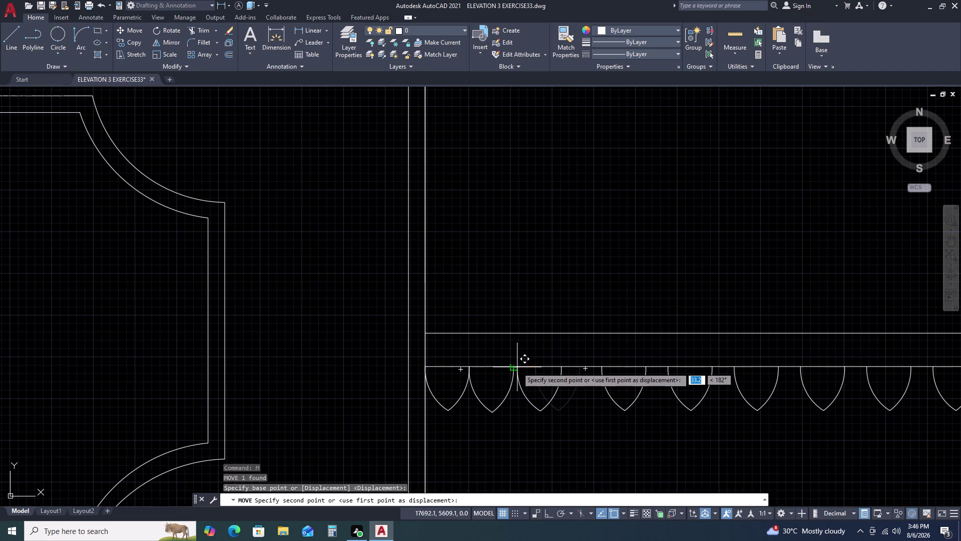
click(516, 367)
Shift the next two loose scallops left, snapping each against the row.
drag(630, 380, 617, 384)
double_click(590, 387)
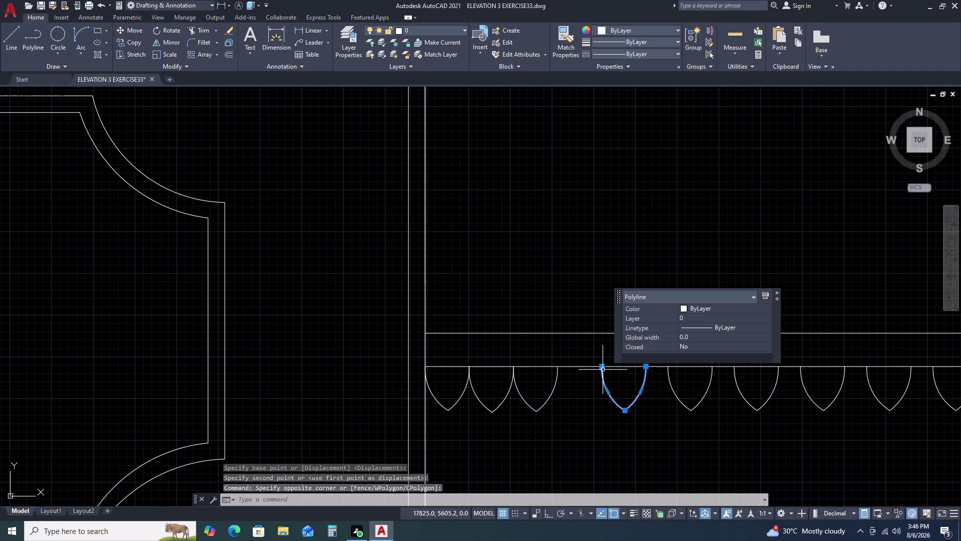
text(M)
key(space)
click(603, 368)
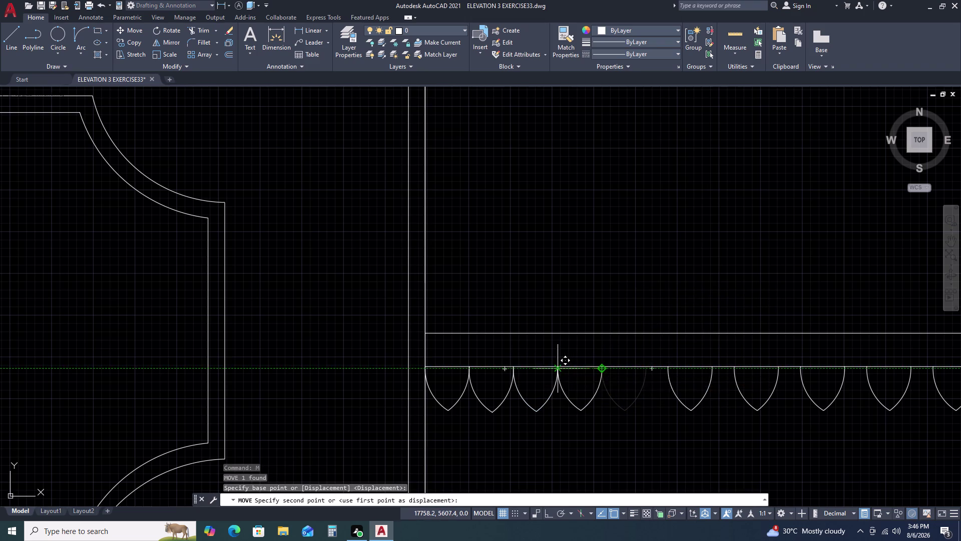
double_click(559, 368)
key(space)
drag(675, 377, 660, 379)
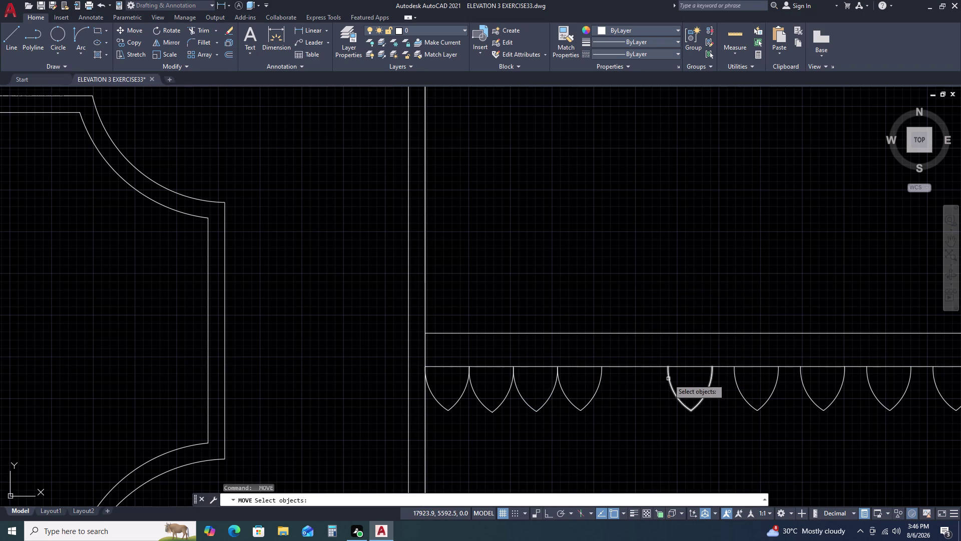
double_click(668, 378)
key(space)
click(668, 368)
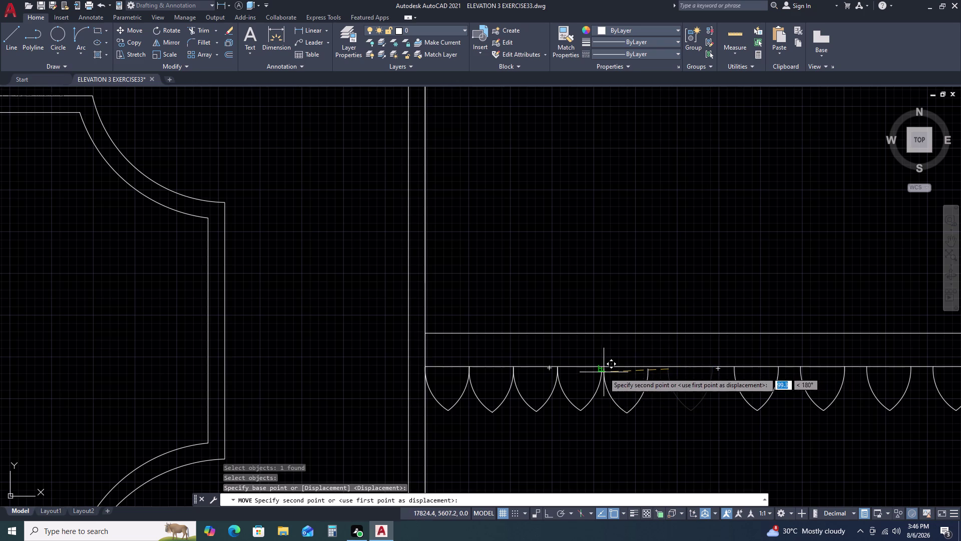
double_click(601, 370)
Close the remaining gap with another scallop, then cancel the extra move.
middle_drag(691, 384, 470, 387)
click(519, 384)
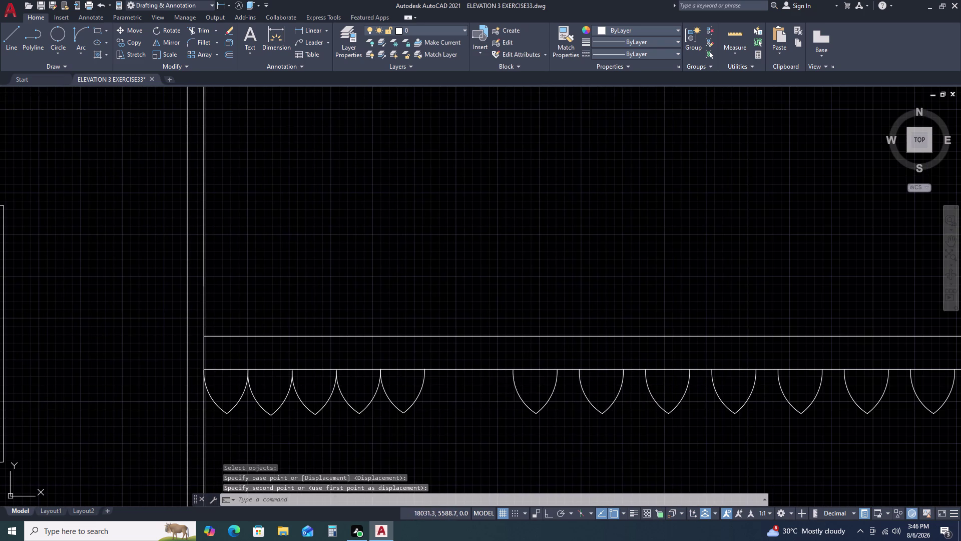
double_click(491, 384)
key(space)
click(515, 373)
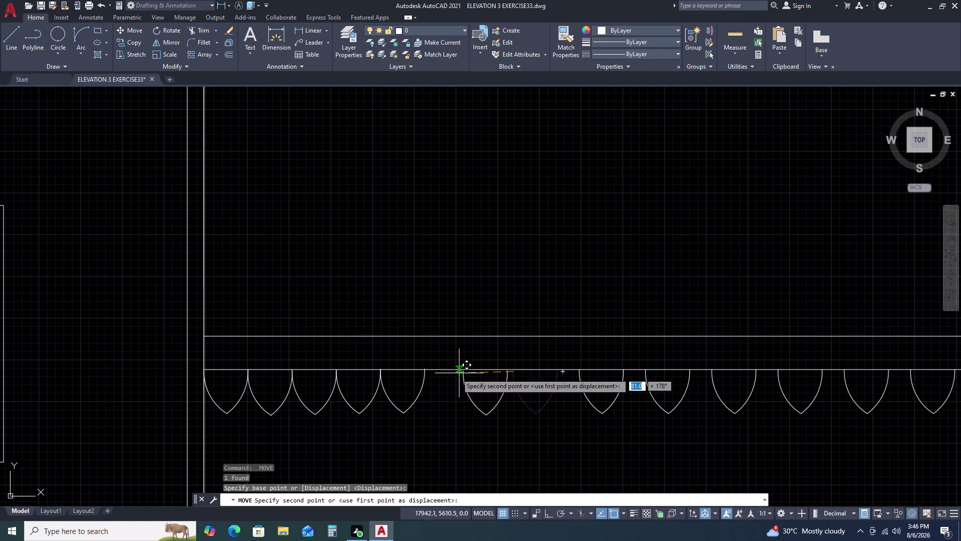
click(424, 373)
key(space)
scroll(up, 3)
scroll(up, 3)
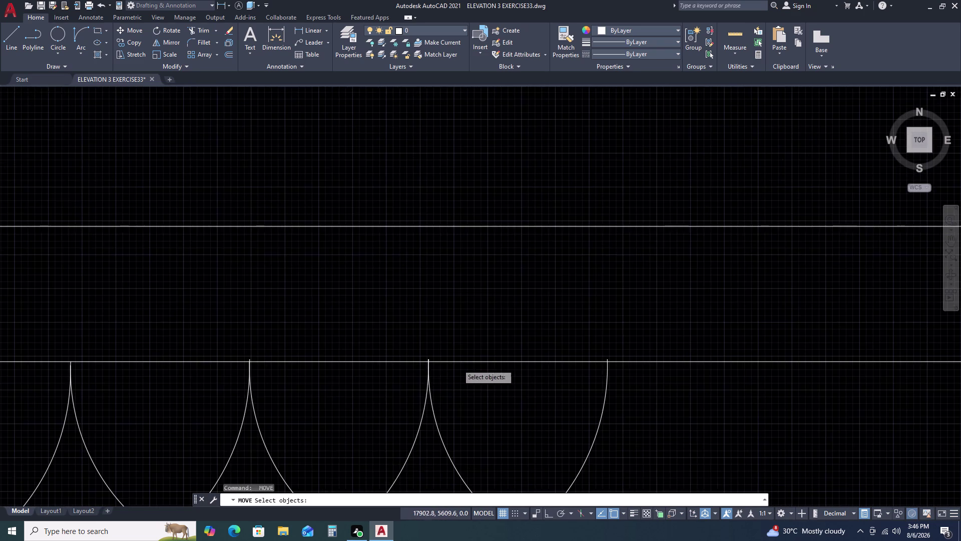
scroll(up, 3)
scroll(down, 3)
key(Escape)
Move a pair of adjacent scallops onto the row at their cusp.
click(521, 423)
drag(521, 424, 476, 420)
double_click(453, 408)
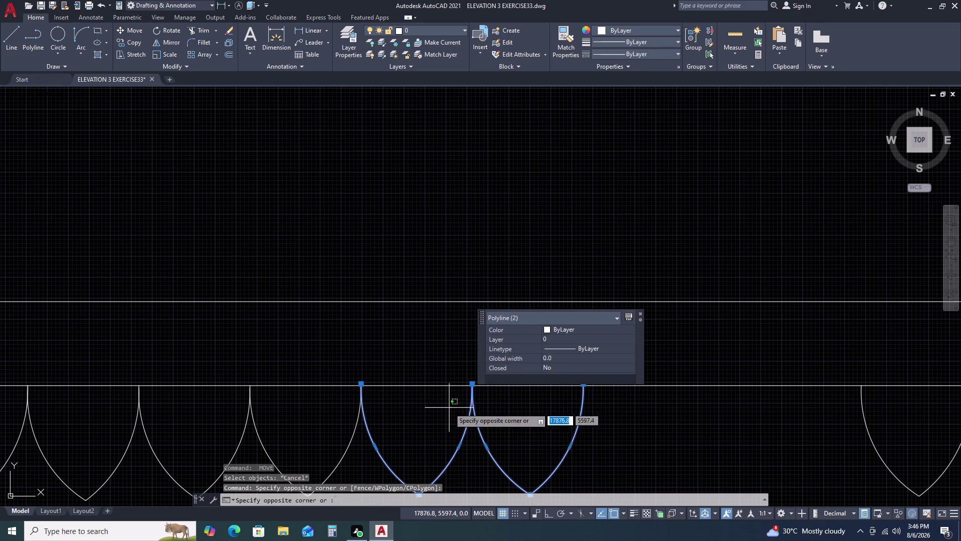
key(m)
key(space)
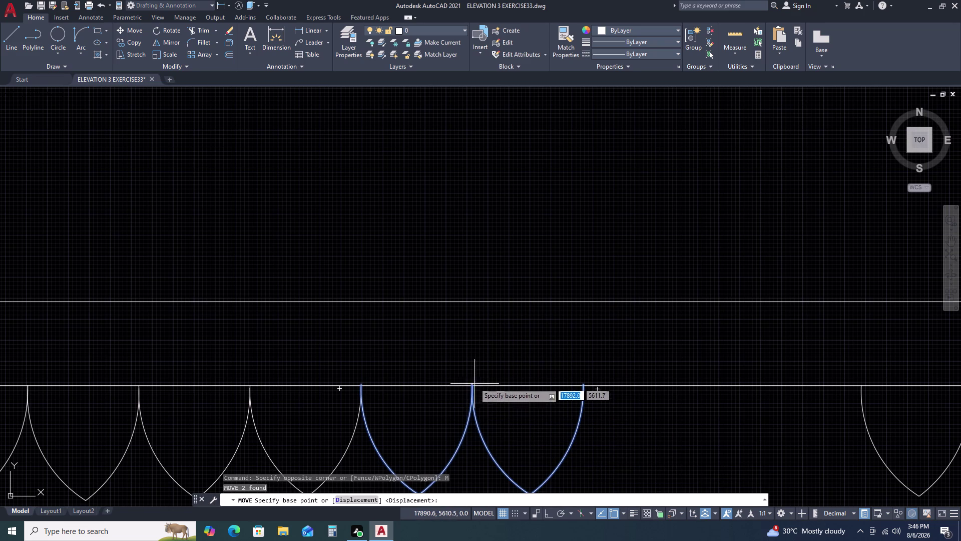
double_click(473, 380)
click(471, 386)
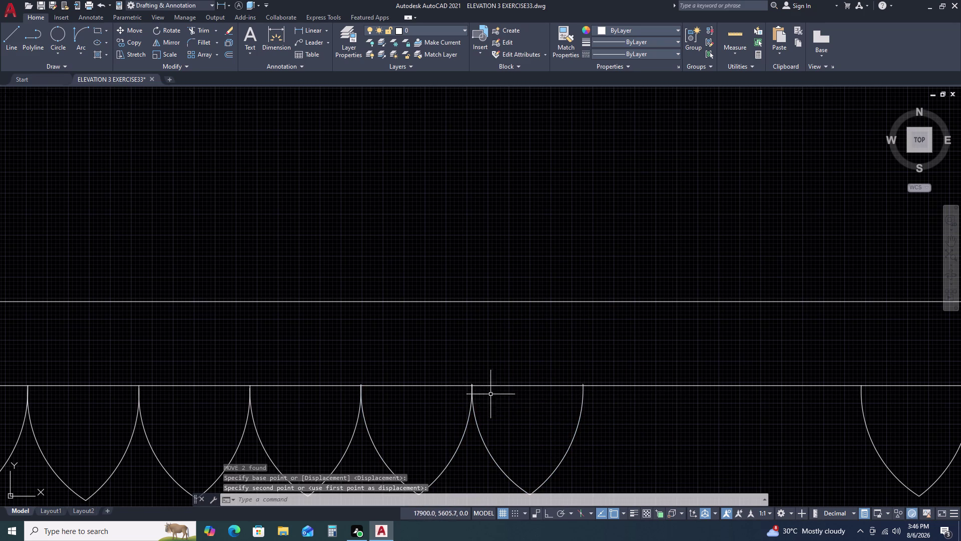
scroll(down, 3)
scroll(up, 3)
Select the next pair of scallops near the gap.
click(576, 422)
drag(563, 421, 501, 421)
click(491, 420)
click(487, 419)
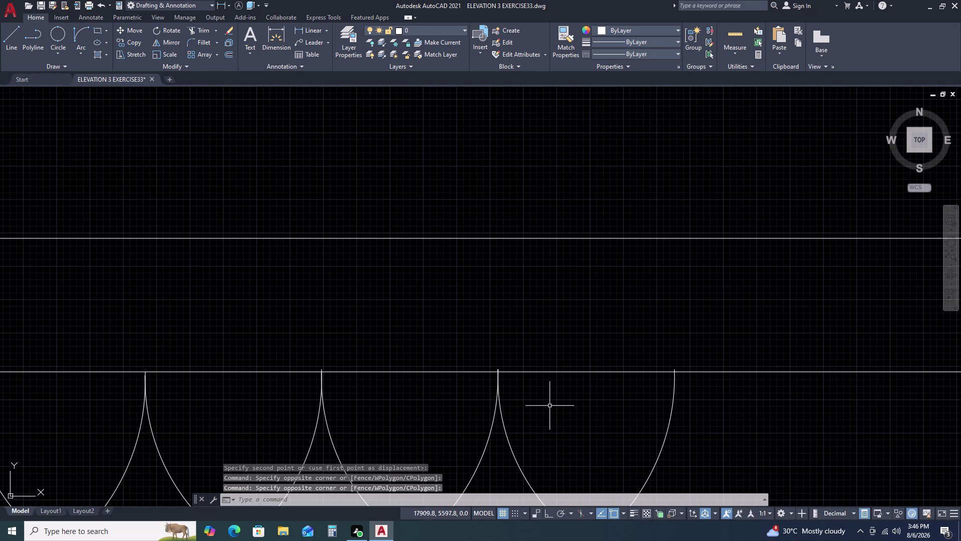
click(551, 406)
drag(551, 403, 539, 404)
double_click(514, 400)
click(477, 407)
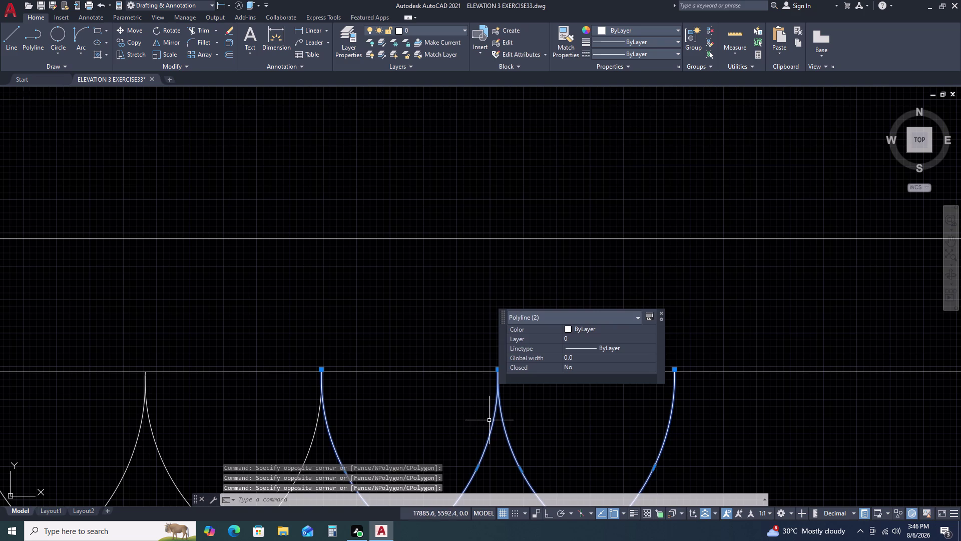
Move that pair cusp to cusp onto the row and clear the selection.
key(m)
key(space)
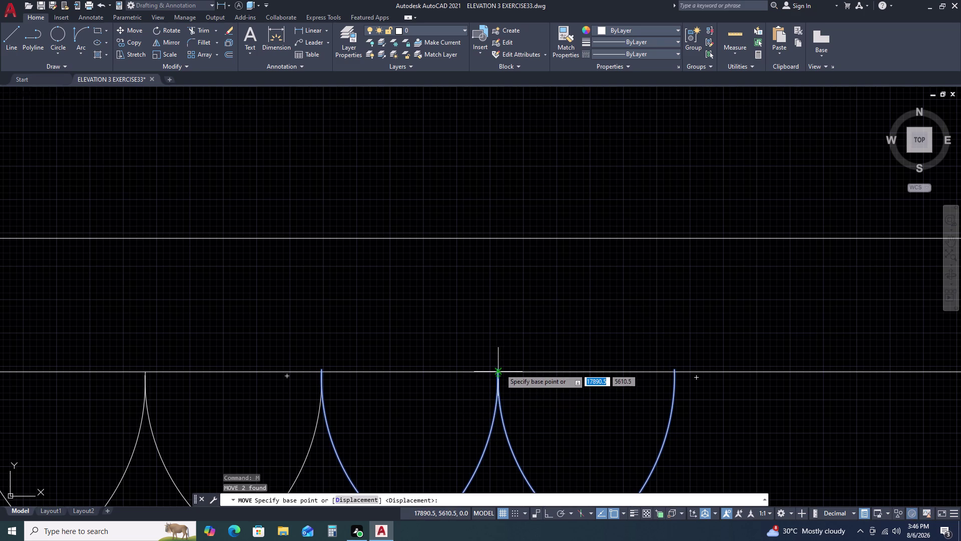
scroll(up, 3)
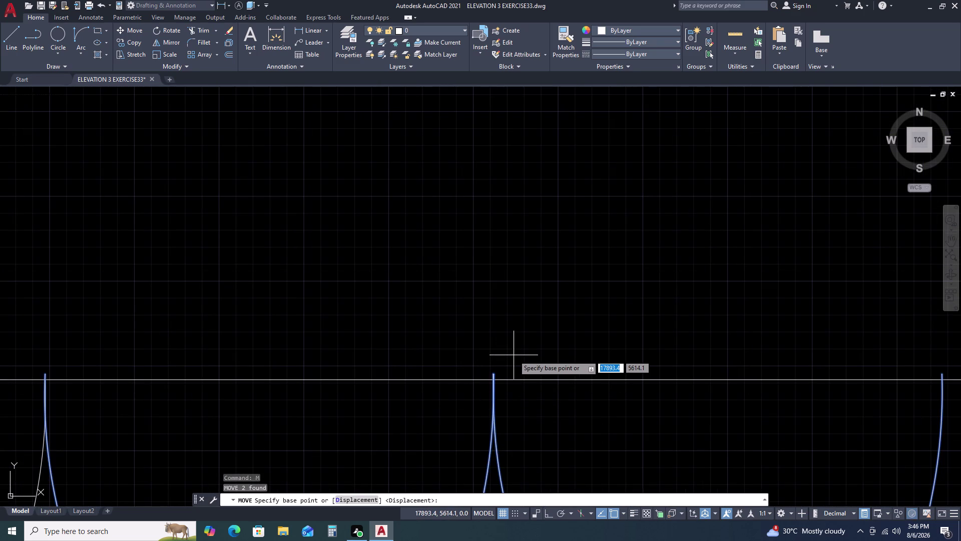
click(494, 372)
click(492, 380)
scroll(down, 3)
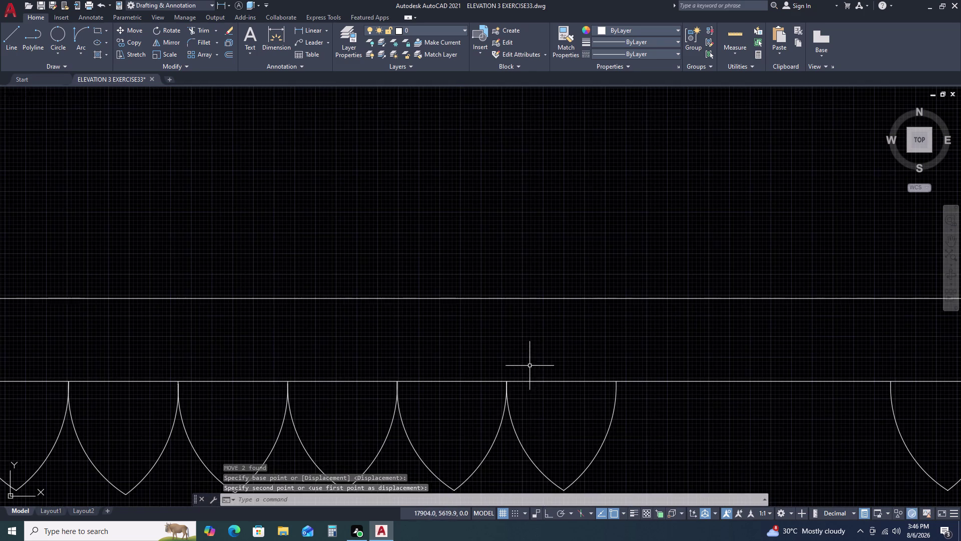
key(Escape)
scroll(down, 3)
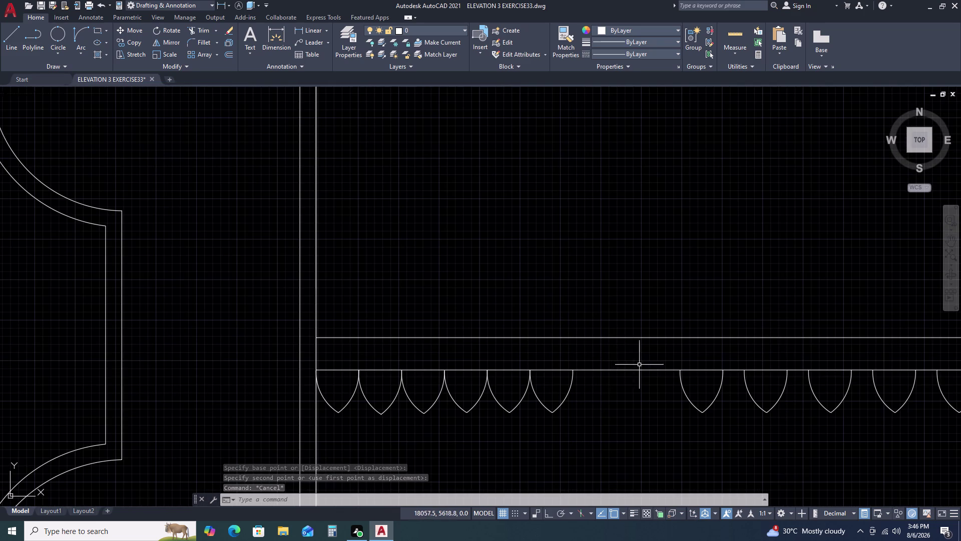
scroll(down, 3)
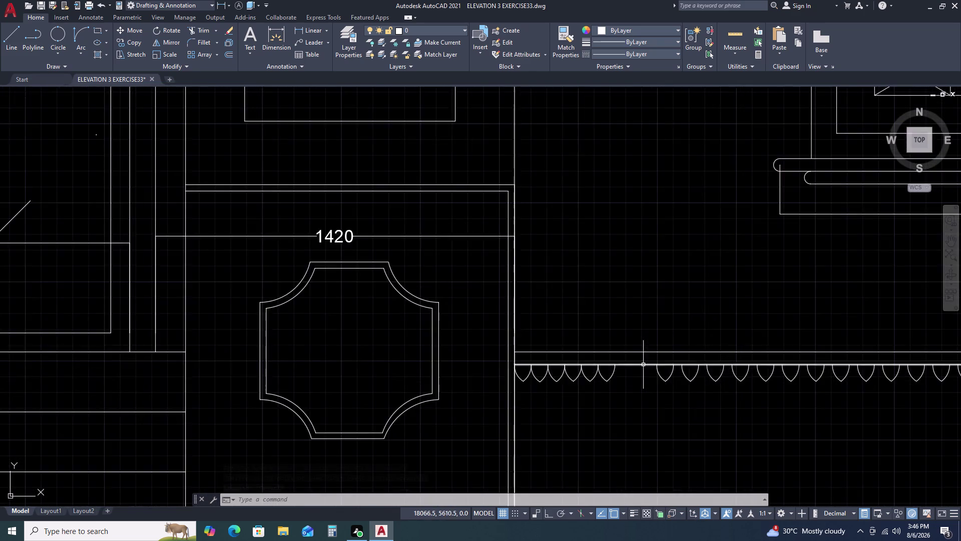
scroll(down, 3)
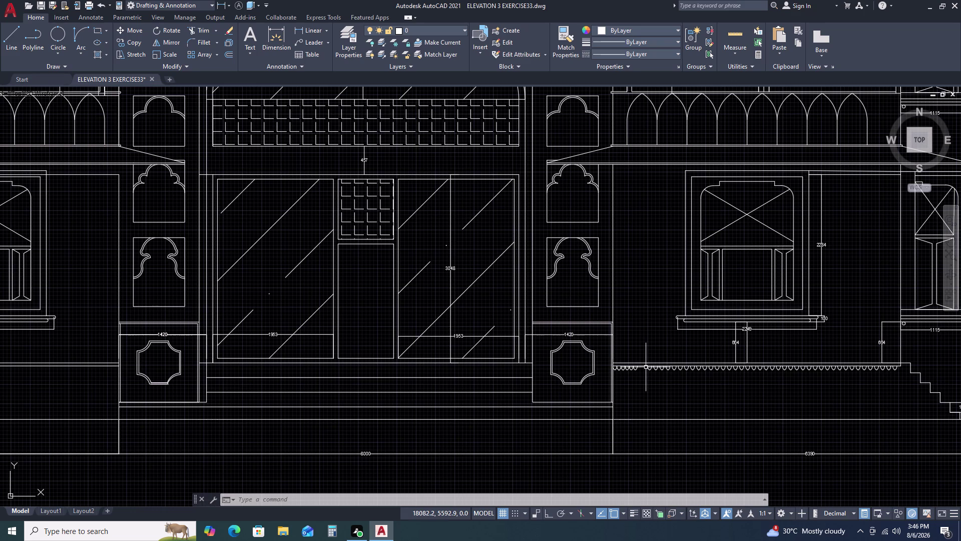
scroll(down, 3)
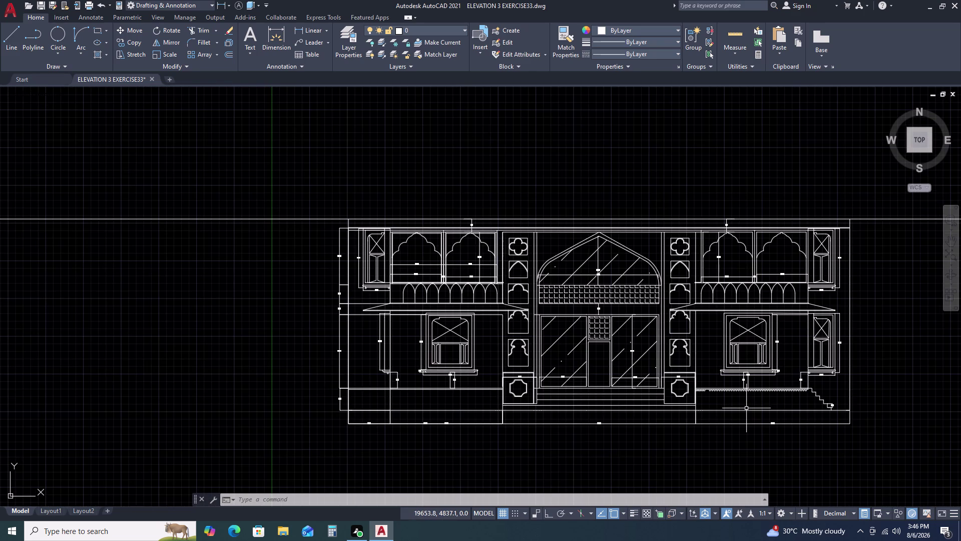
scroll(down, 3)
scroll(down, 3)
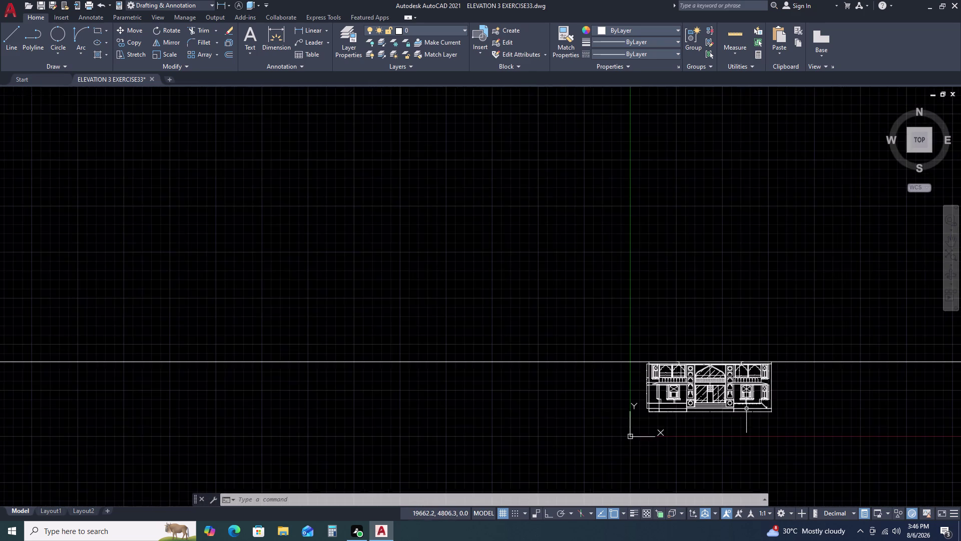
scroll(down, 3)
scroll(up, 3)
scroll(up, 3)
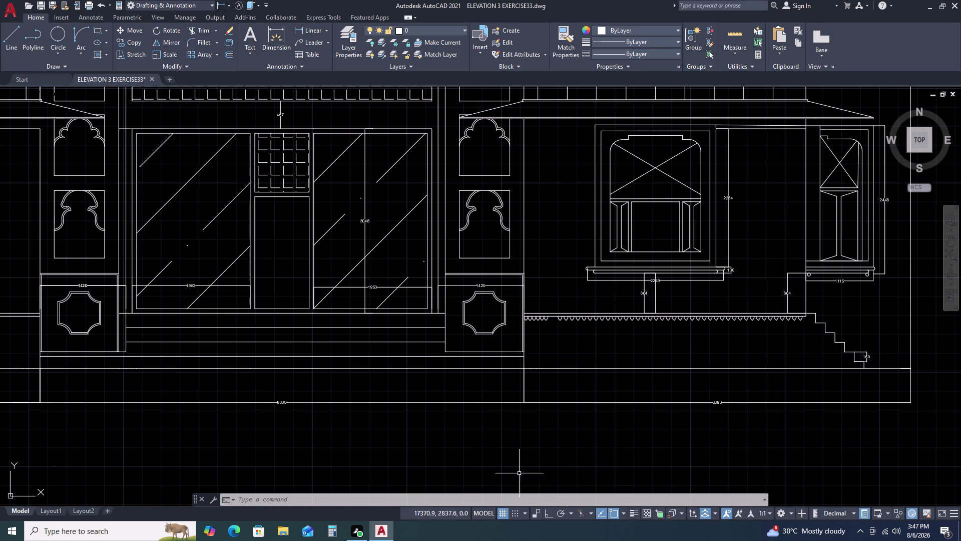
scroll(up, 3)
scroll(down, 3)
scroll(down, 3)
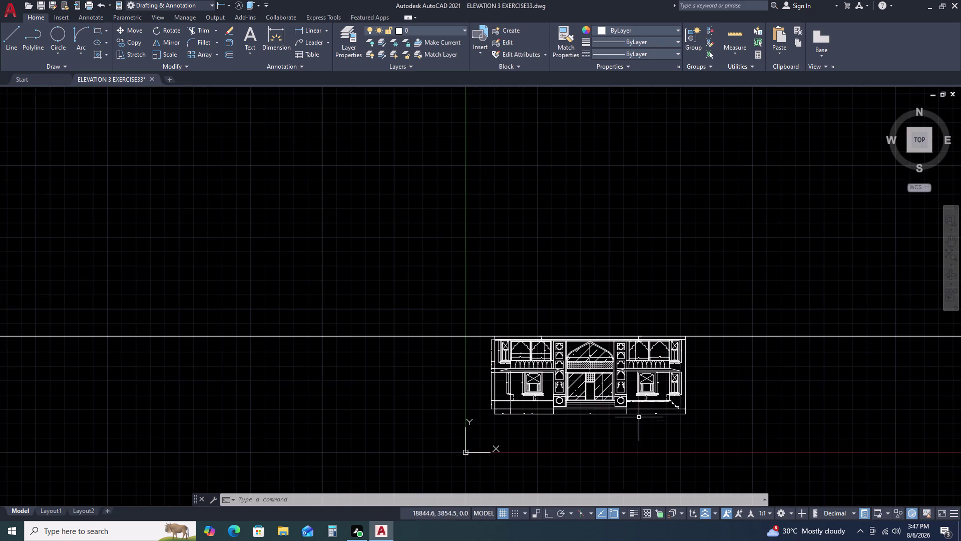
scroll(up, 3)
scroll(up, 3)
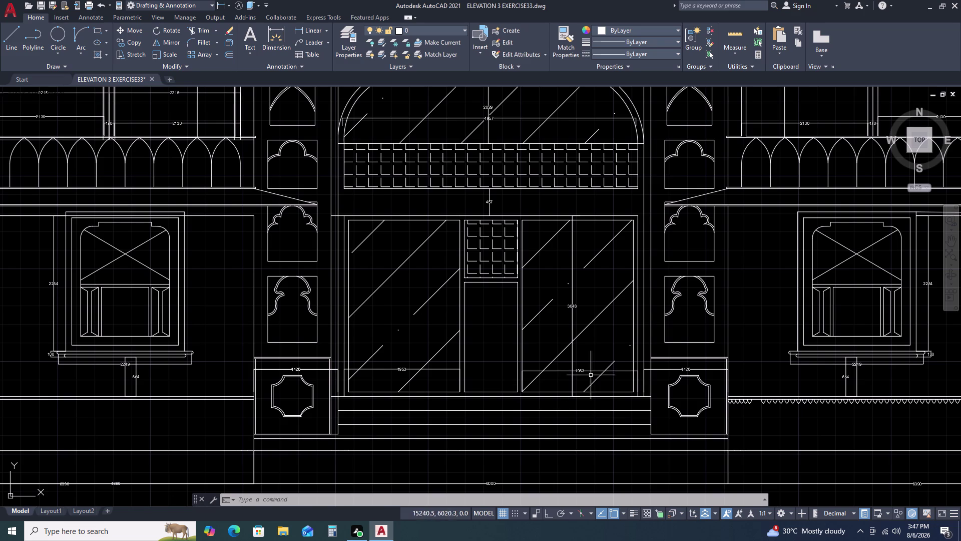
scroll(down, 3)
scroll(down, 3)
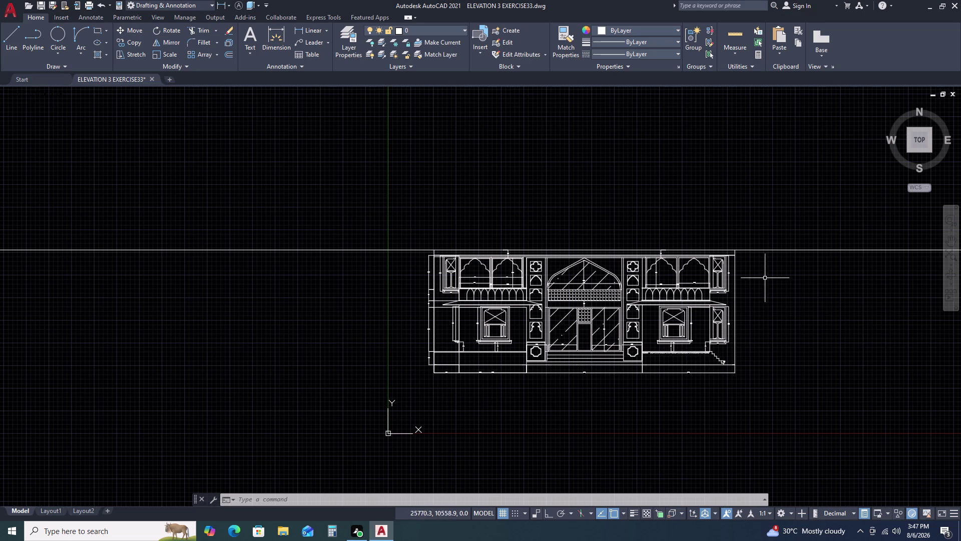
scroll(up, 3)
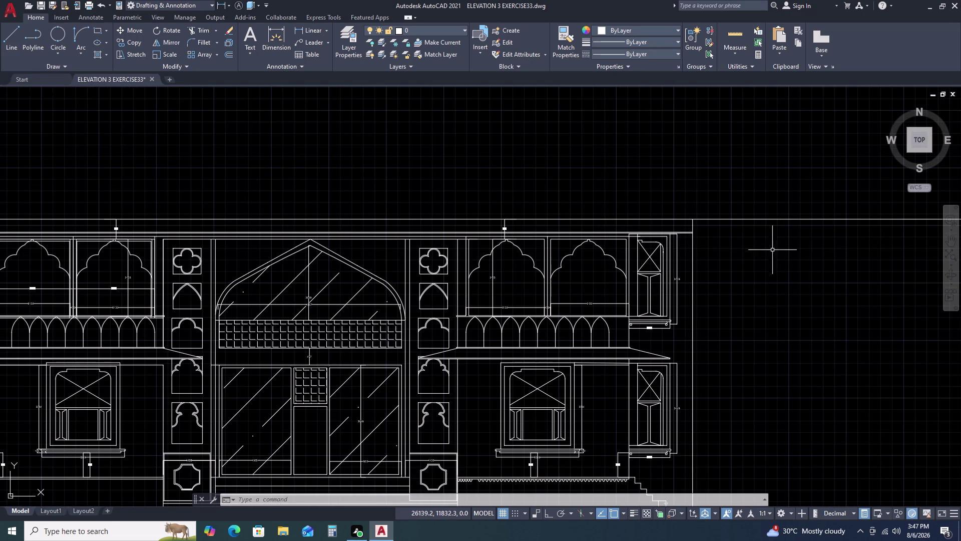
scroll(up, 3)
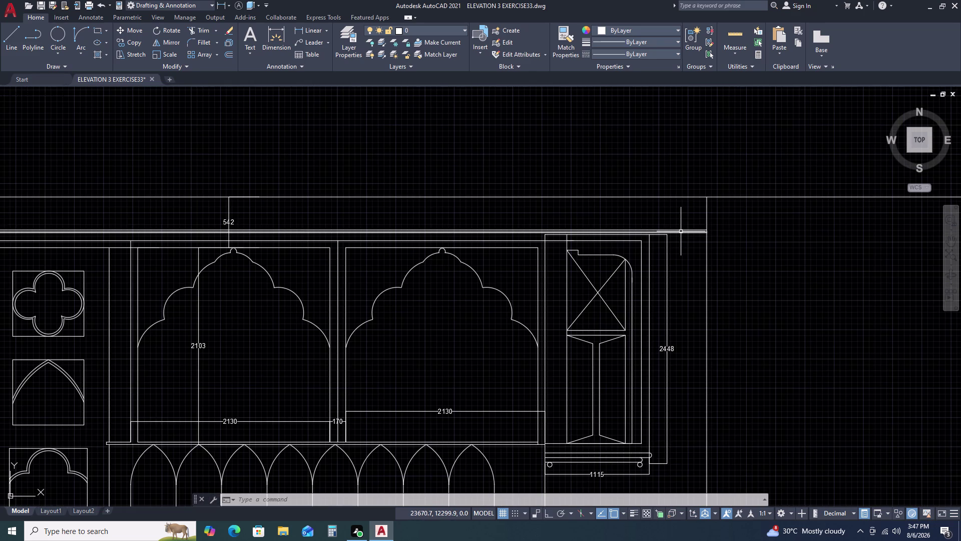
scroll(up, 3)
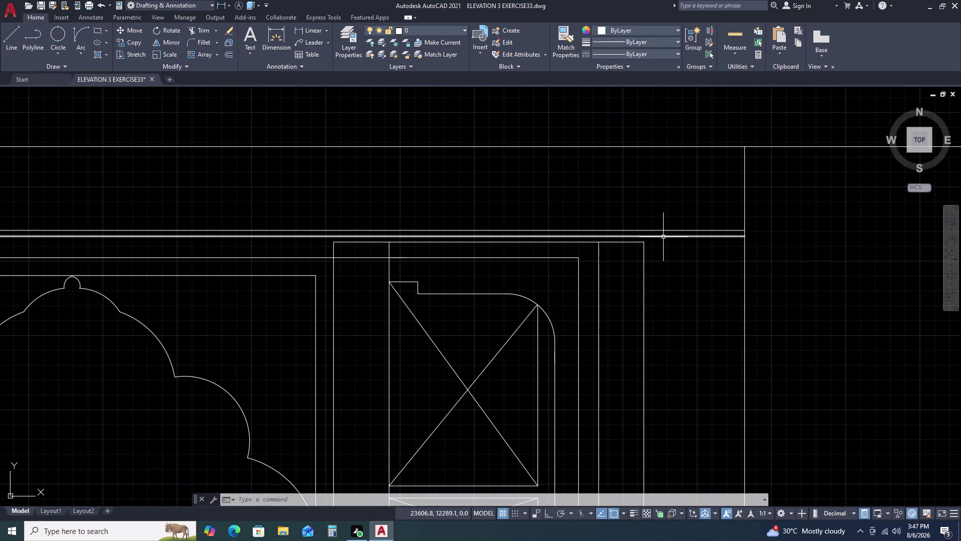
scroll(down, 3)
middle_drag(643, 427, 648, 390)
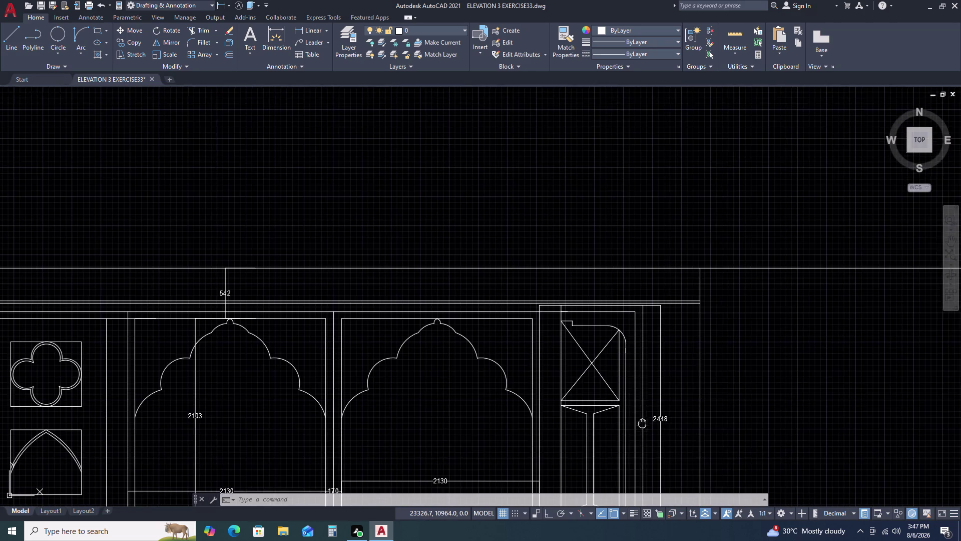
middle_drag(648, 391, 673, 284)
scroll(down, 3)
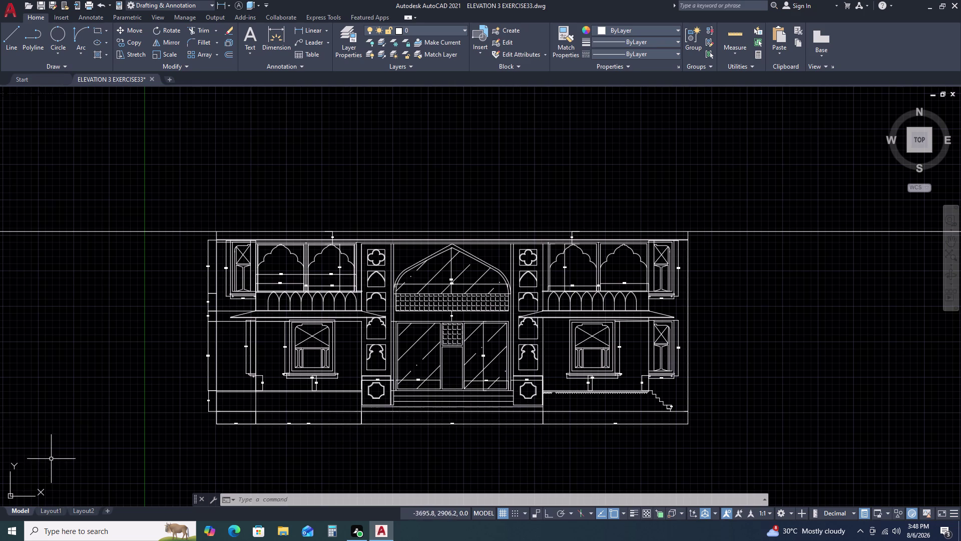
scroll(up, 3)
scroll(down, 3)
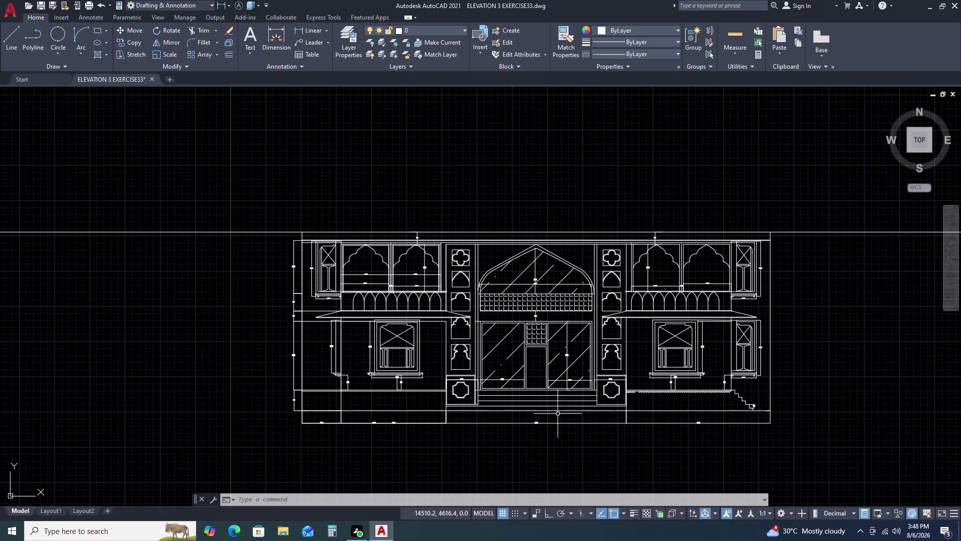
scroll(up, 3)
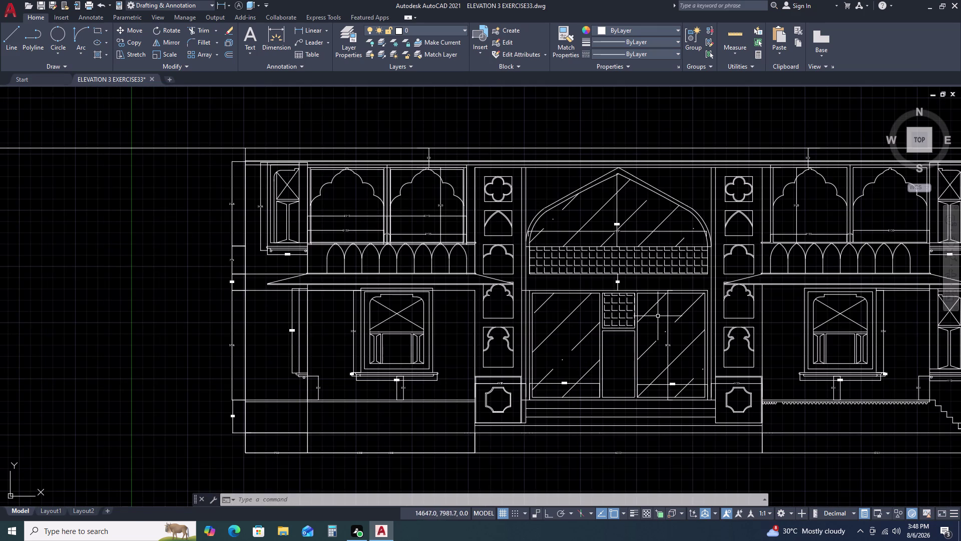
scroll(up, 3)
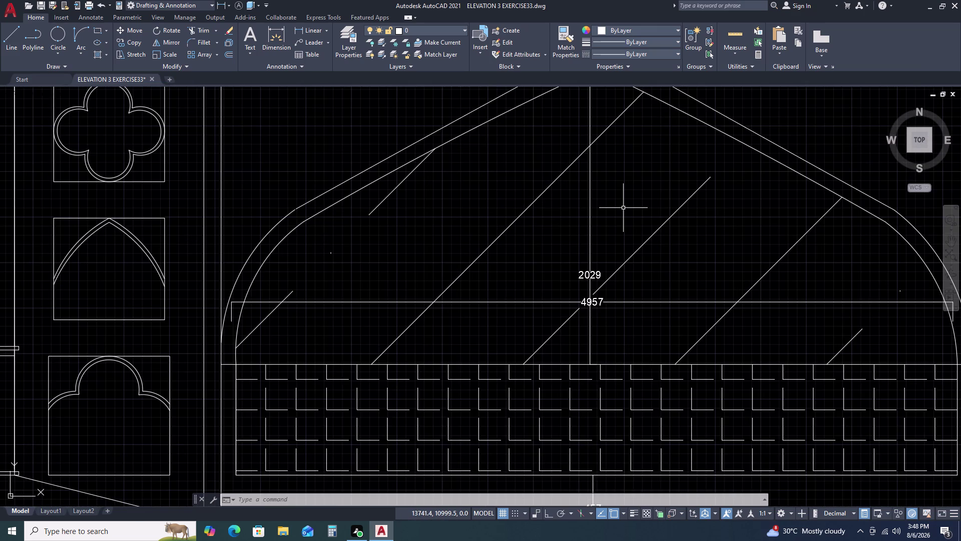
scroll(down, 3)
middle_drag(751, 340, 684, 337)
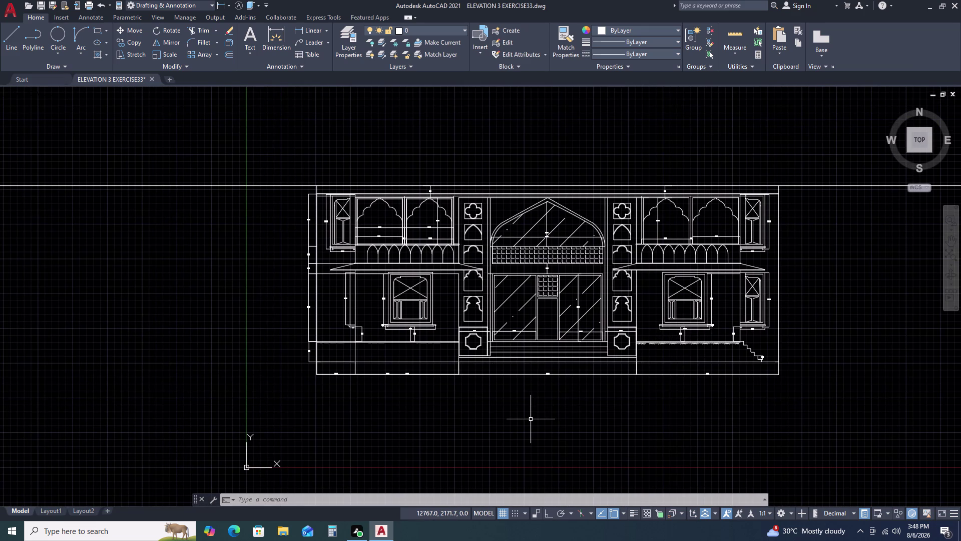
scroll(up, 3)
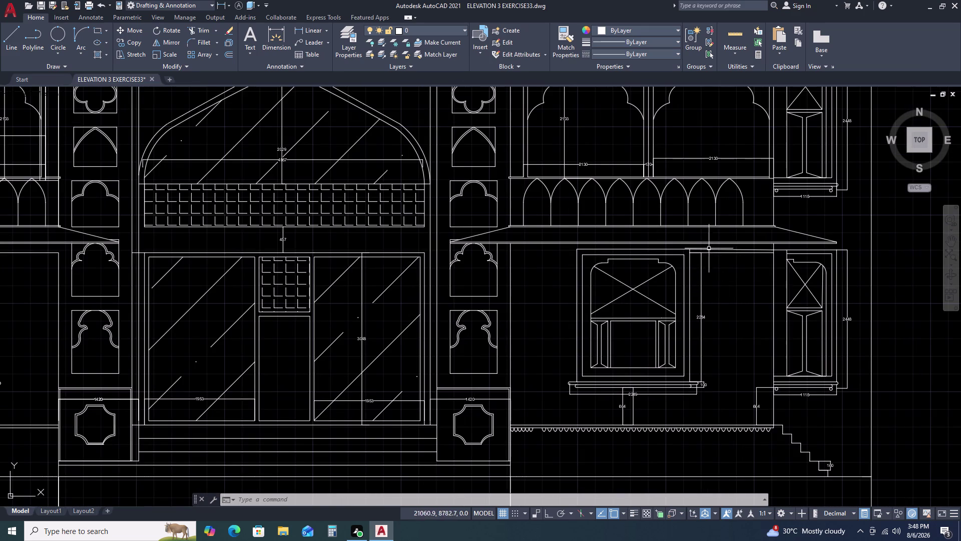
middle_click(725, 253)
middle_drag(725, 253, 724, 281)
middle_click(724, 283)
scroll(down, 3)
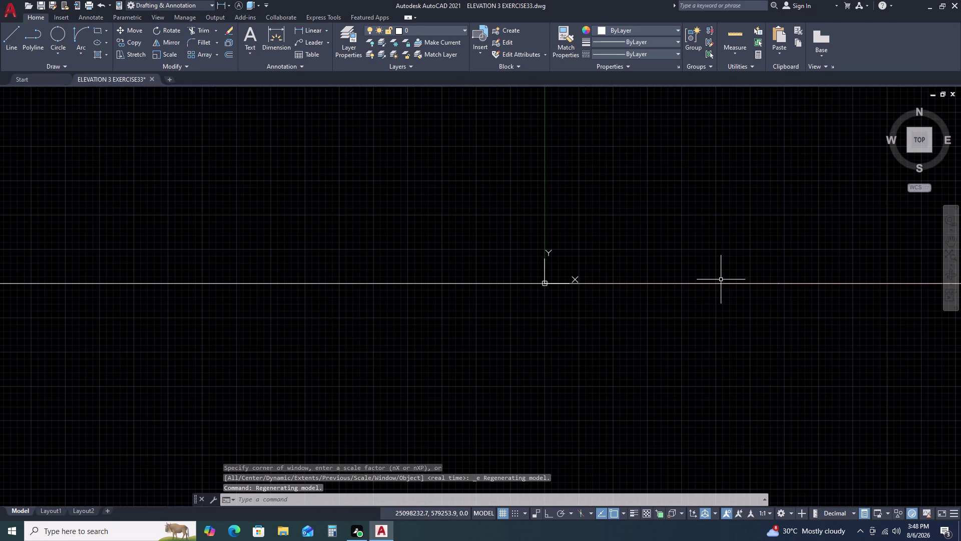
key(ctrl+z)
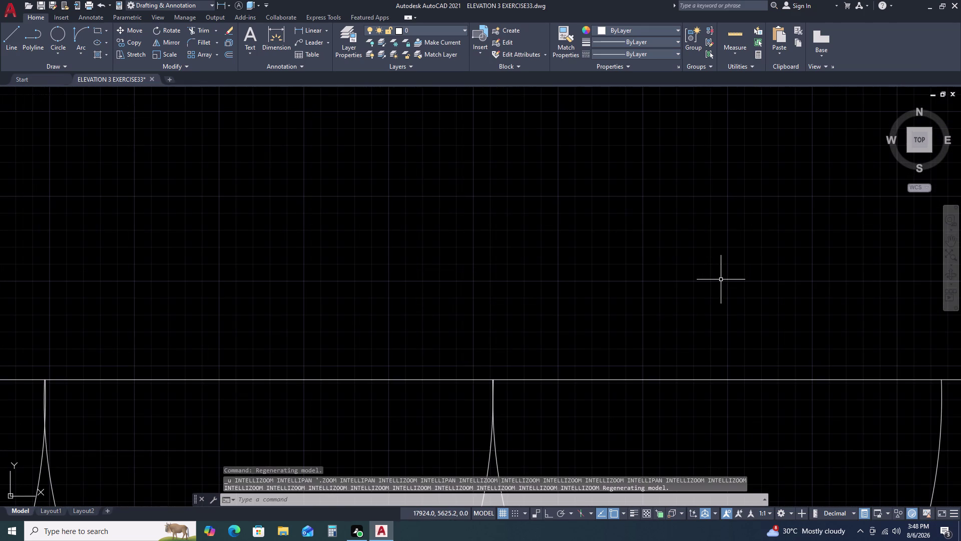
scroll(down, 3)
scroll(down, 3)
scroll(down, 3)
scroll(down, 3)
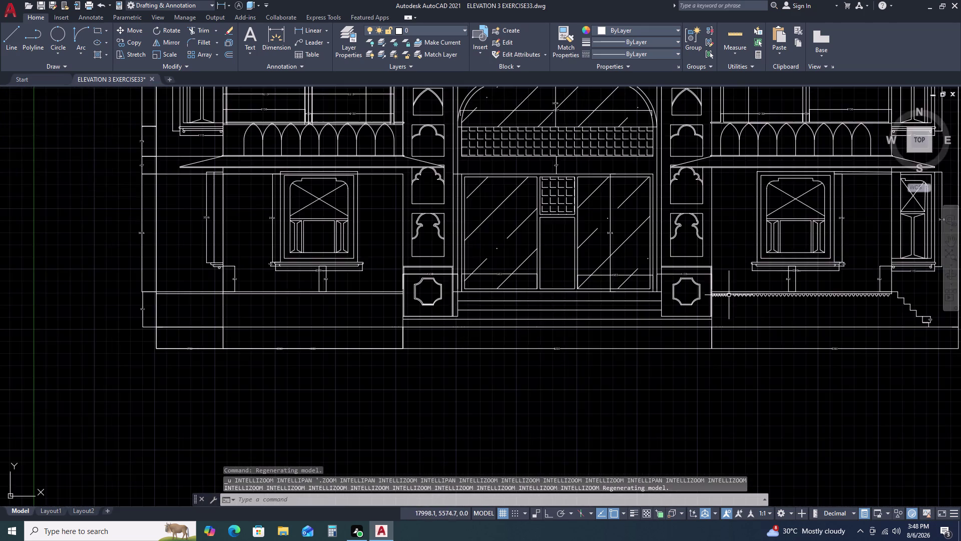
scroll(up, 3)
scroll(up, 3)
Move the scallop sitting in the gap so its top tip meets its neighbour.
click(693, 253)
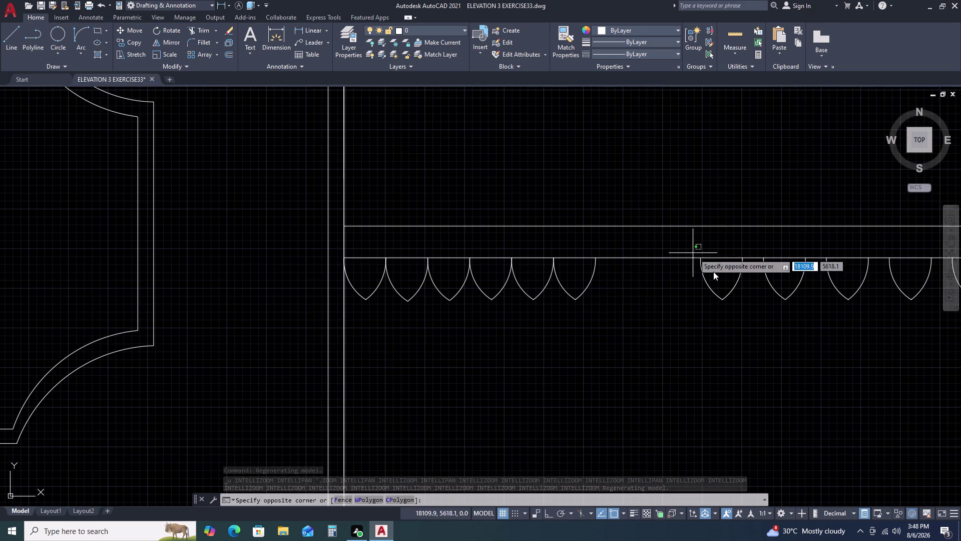
click(765, 306)
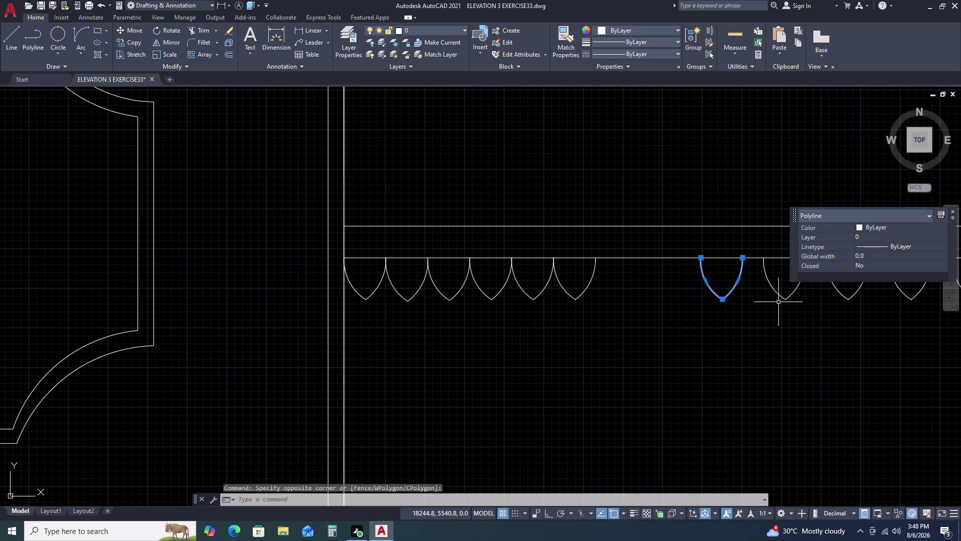
middle_drag(782, 302, 694, 309)
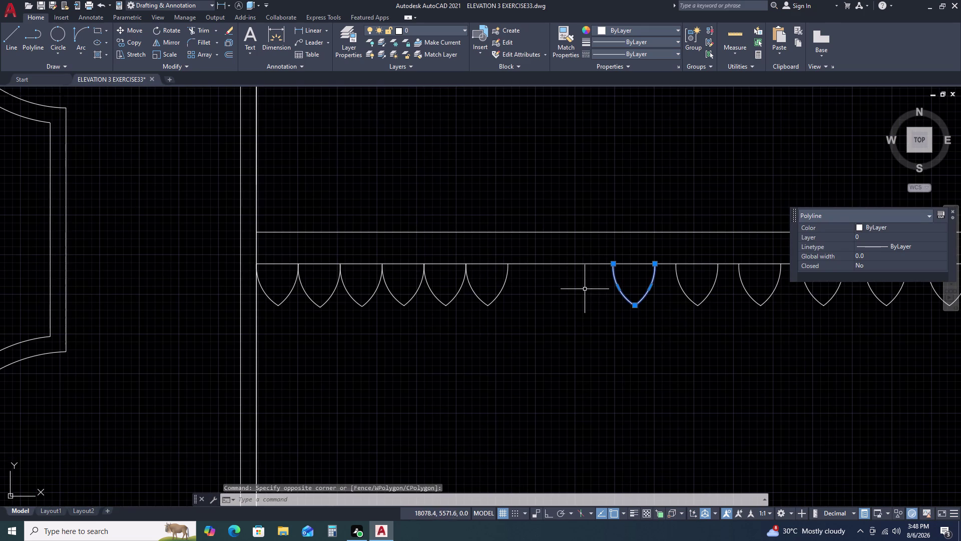
key(m)
key(space)
double_click(615, 261)
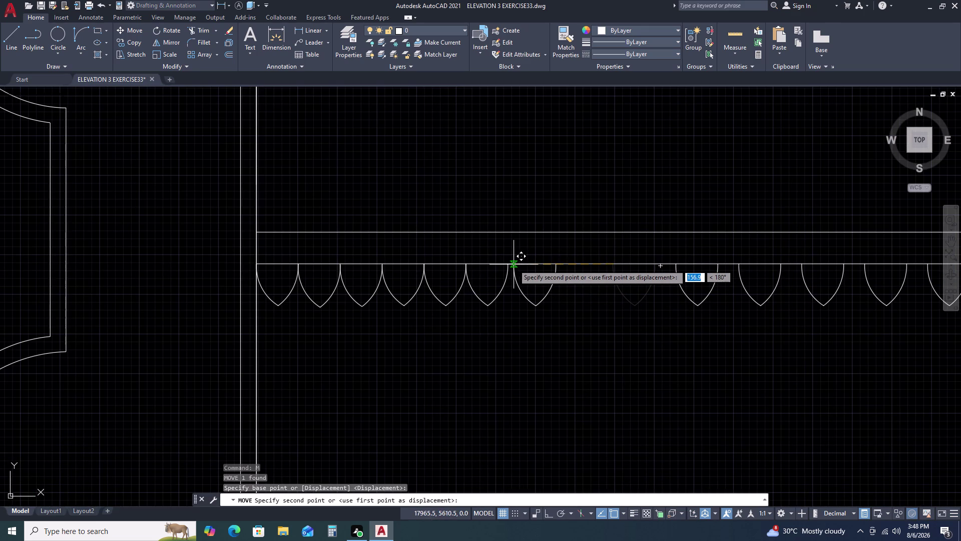
click(507, 265)
scroll(up, 3)
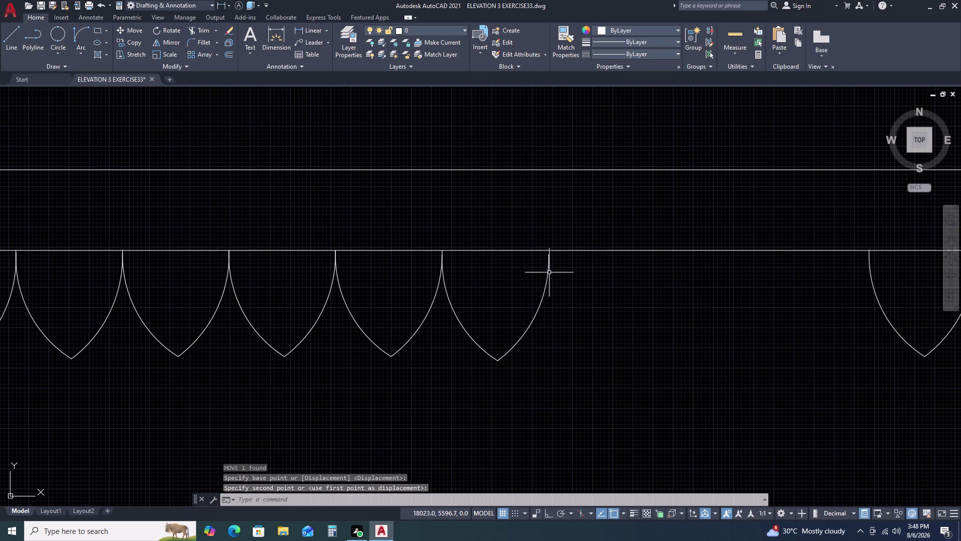
Shift the scallop next to the gap onto the adjacent scallop's tip.
double_click(553, 274)
click(529, 274)
text(M)
key(space)
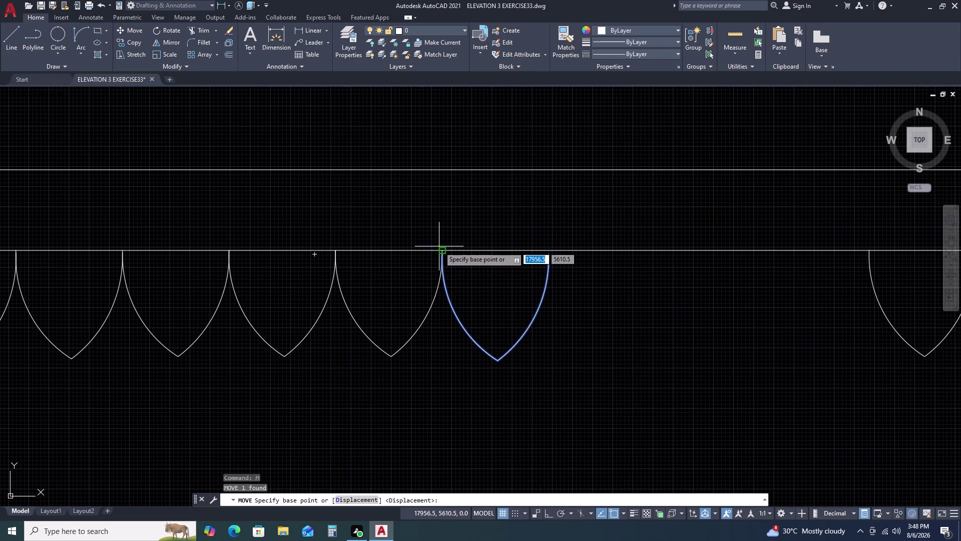
click(440, 255)
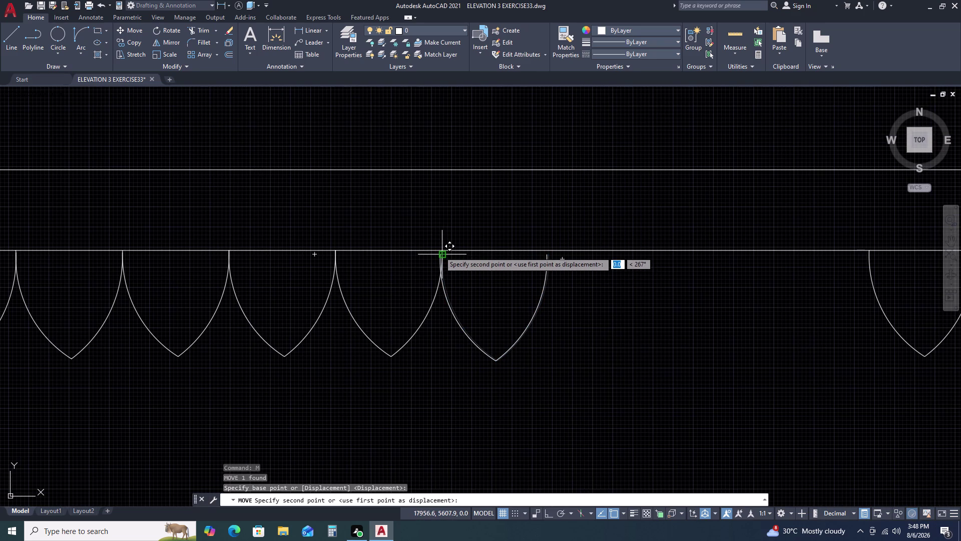
click(440, 251)
Box-select the next scallop and move it to its neighbour's tip.
click(593, 273)
drag(590, 274, 576, 277)
drag(545, 279, 539, 279)
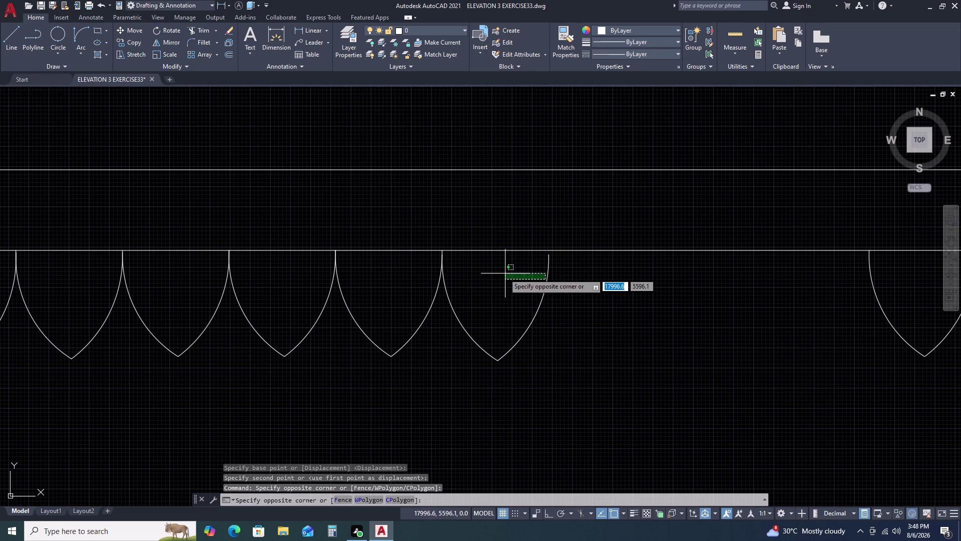
click(579, 279)
click(563, 269)
click(540, 268)
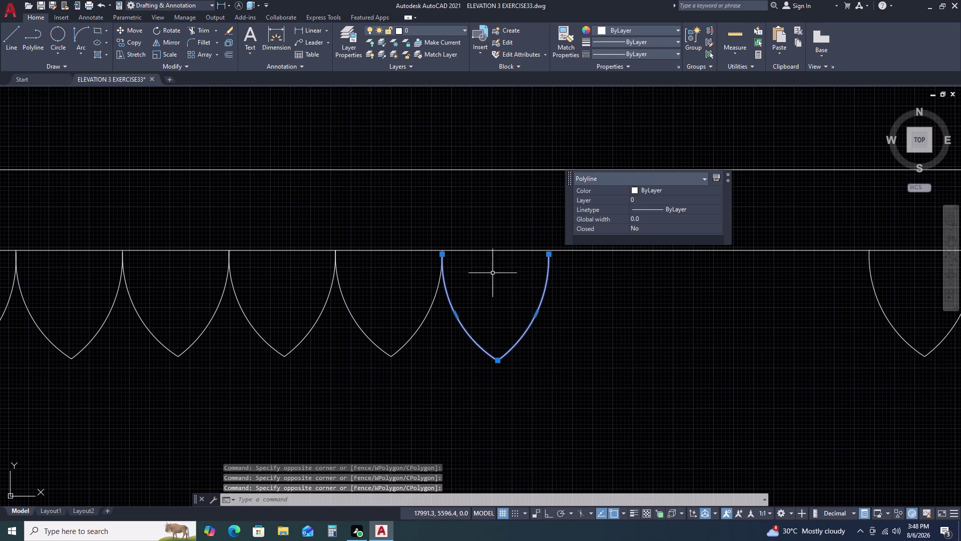
scroll(up, 3)
key(m)
key(space)
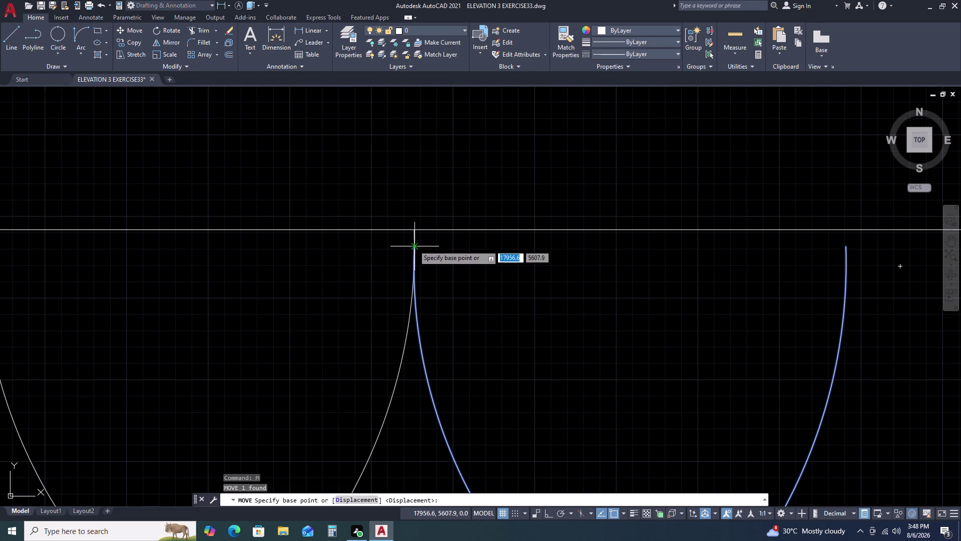
click(416, 250)
double_click(416, 231)
scroll(down, 3)
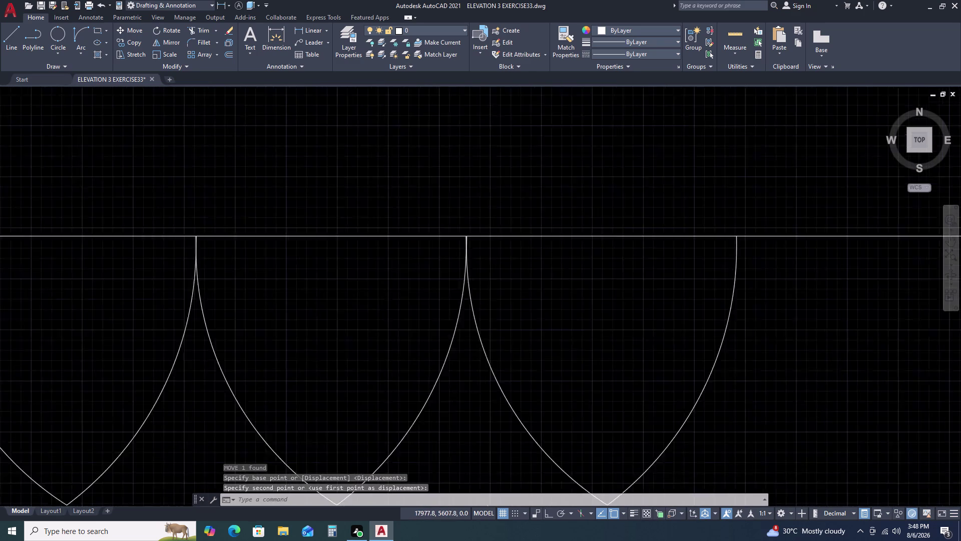
scroll(up, 3)
Move another loose scallop so its cusp meets the row.
click(594, 294)
double_click(534, 358)
scroll(up, 3)
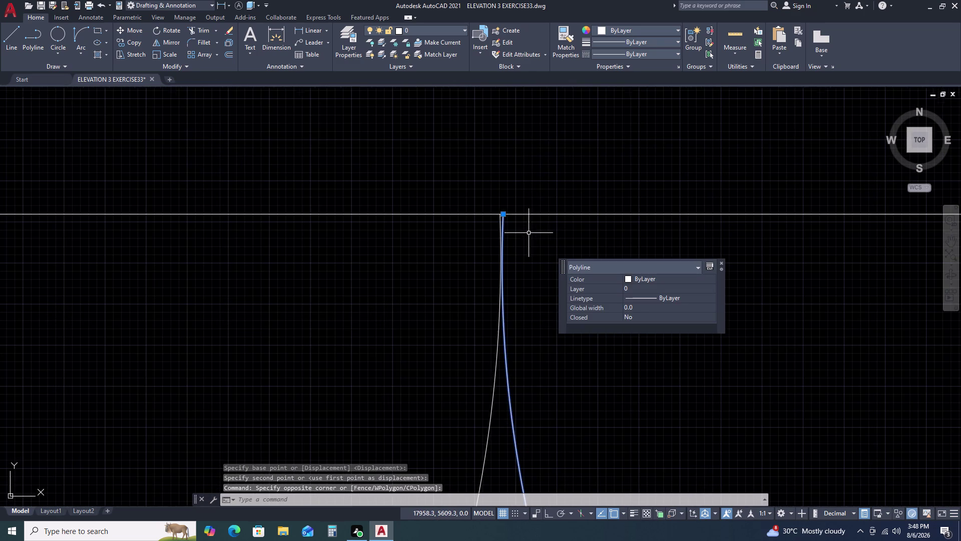
key(m)
key(space)
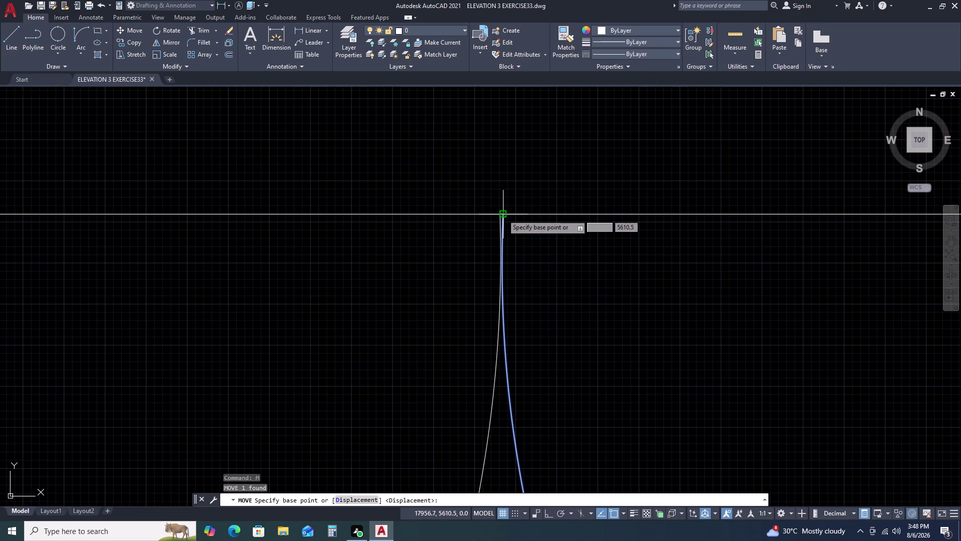
double_click(502, 214)
click(498, 213)
scroll(down, 3)
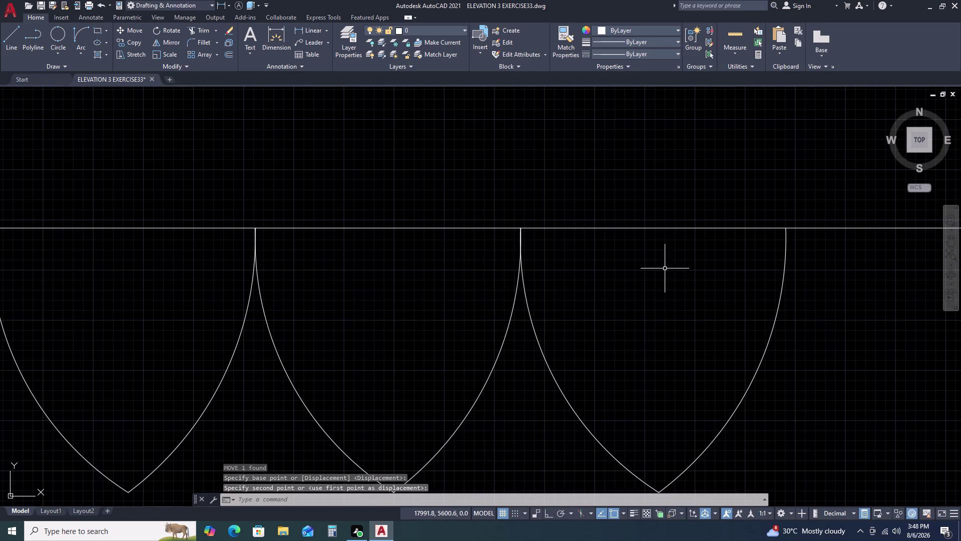
middle_drag(666, 269, 409, 262)
scroll(down, 3)
Move the scallop beside the gap, then undo that misplaced move with Ctrl+Z.
click(599, 271)
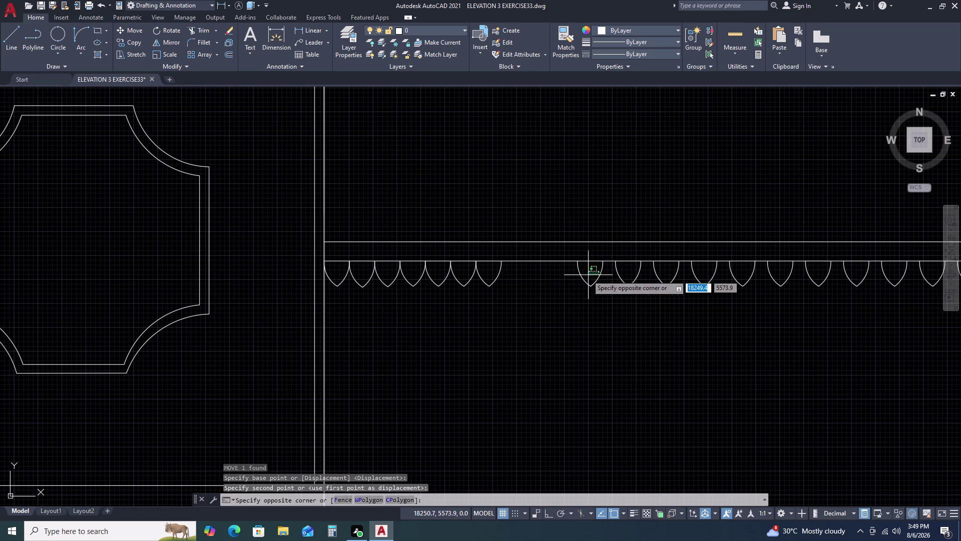
drag(573, 278, 566, 278)
text(M)
key(space)
click(575, 263)
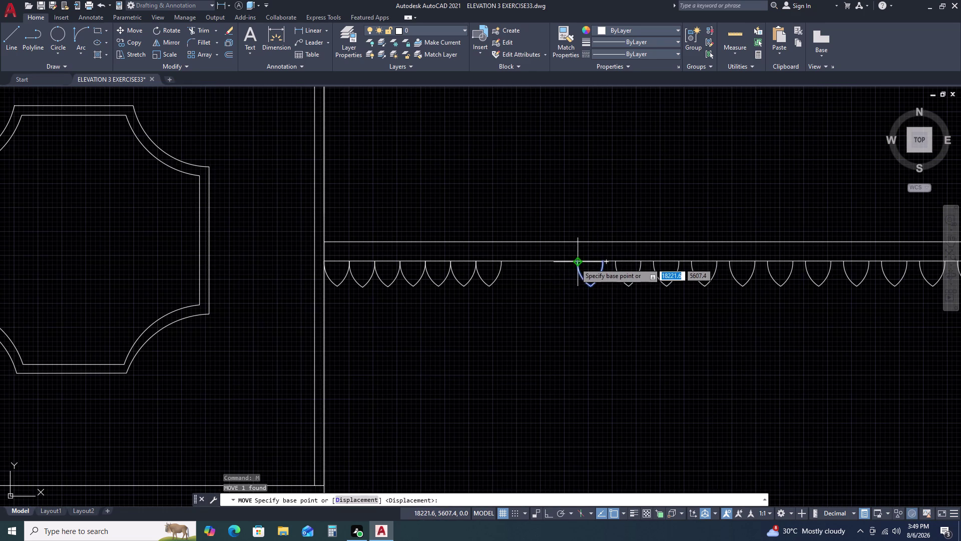
click(500, 261)
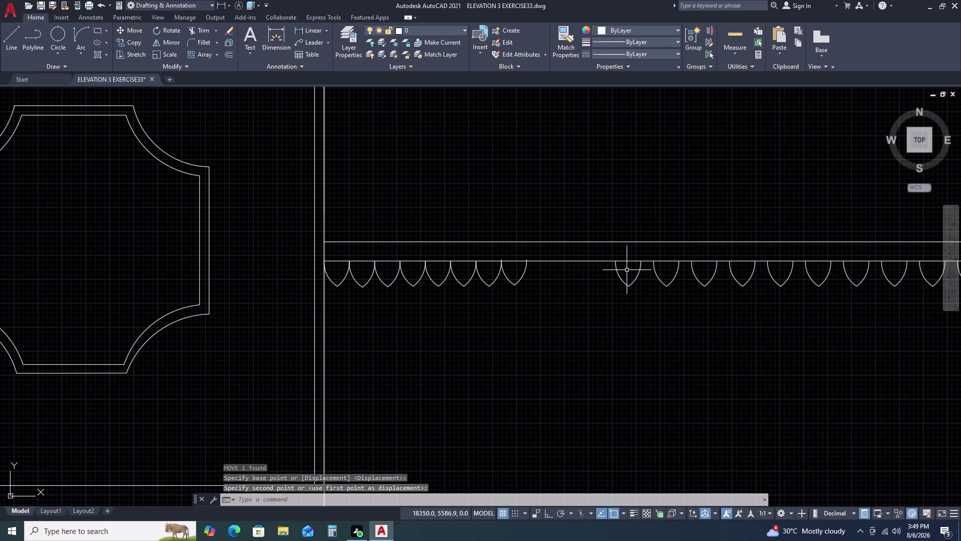
scroll(up, 3)
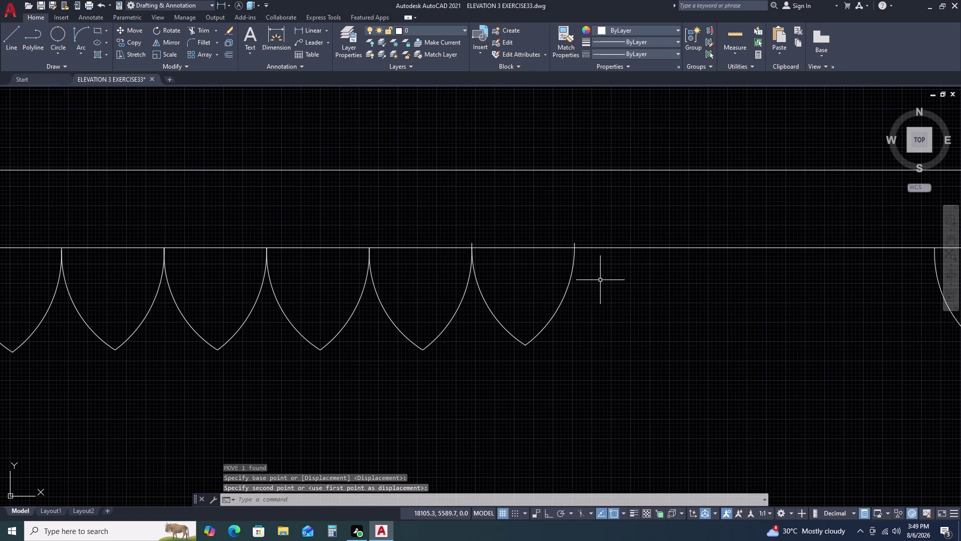
key(ctrl+z)
key(ctrl+z)
Begin window-selecting the scallops to the right.
click(565, 253)
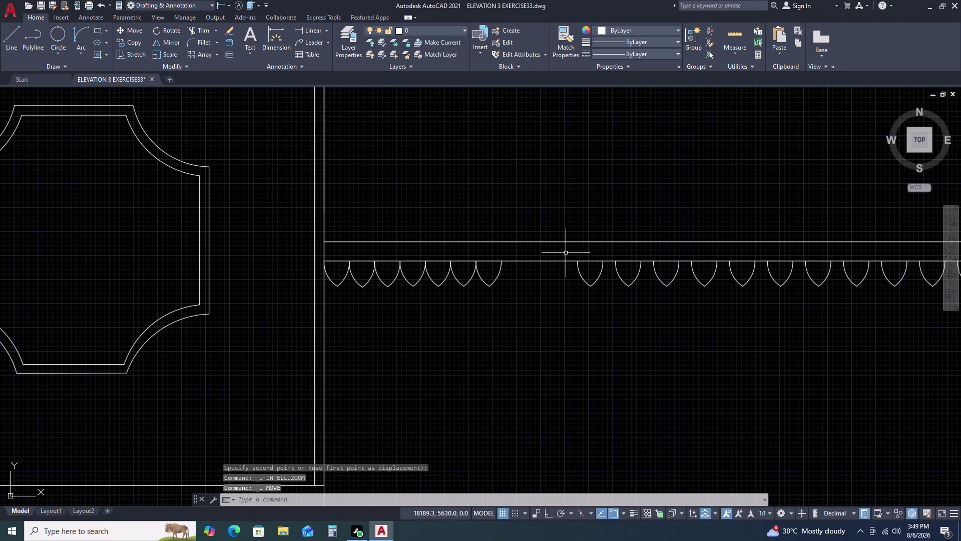
drag(567, 253, 569, 260)
scroll(down, 3)
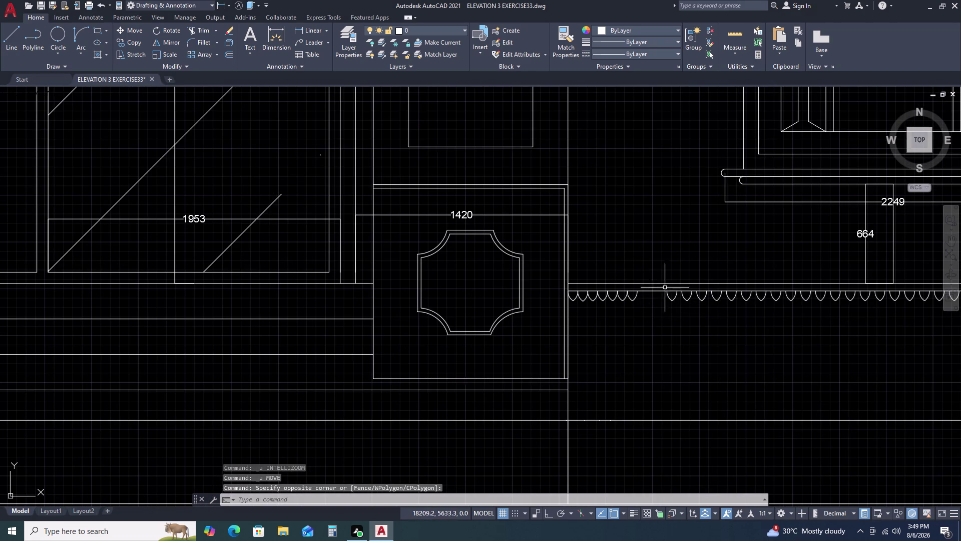
click(658, 285)
scroll(down, 3)
Delete the loose scallops beside the steps.
middle_drag(763, 318, 591, 328)
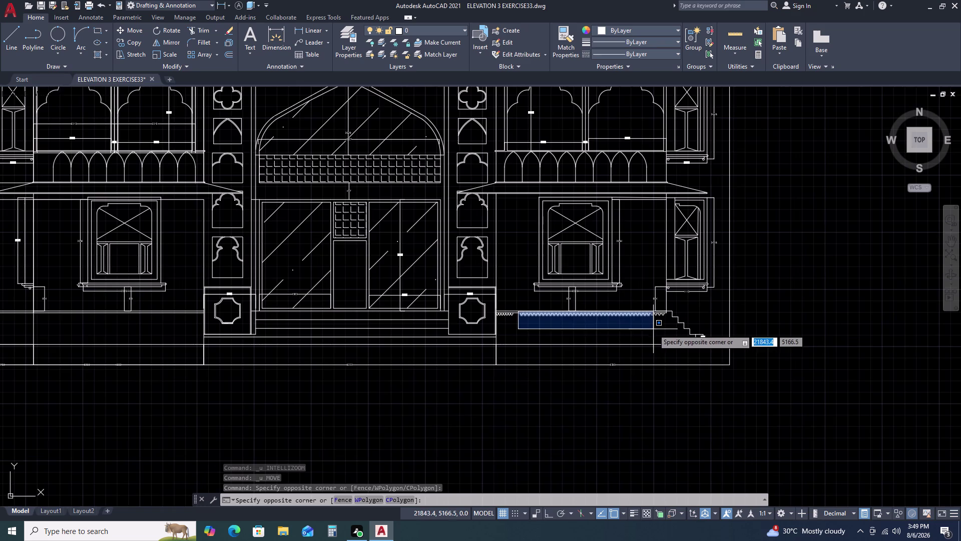
scroll(up, 3)
click(670, 323)
key(Delete)
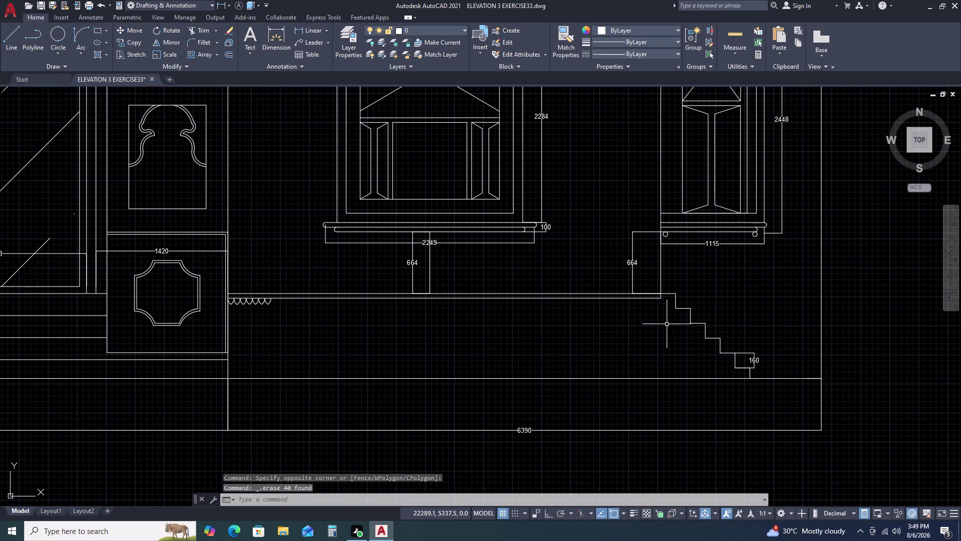
scroll(up, 3)
scroll(up, 3)
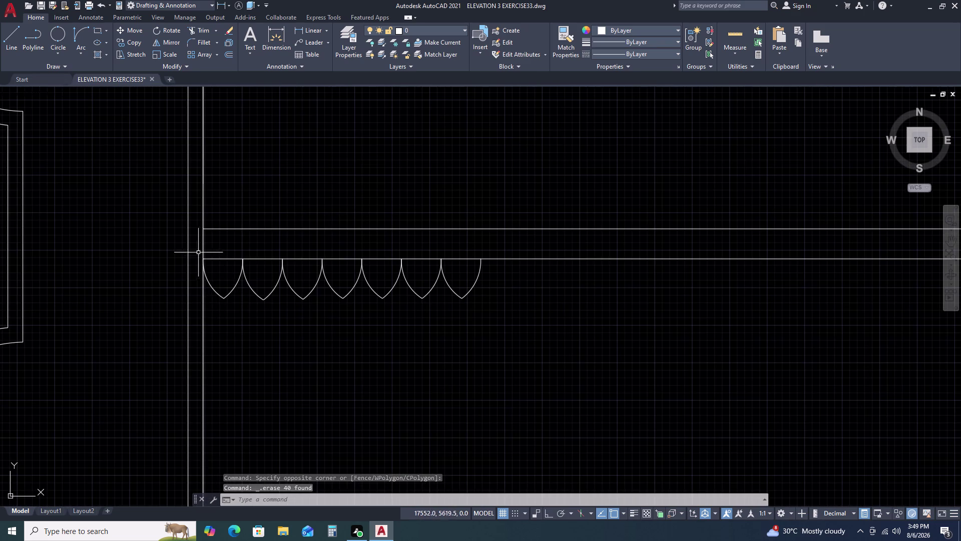
Copy the seven scallop arcs from the row's left end to its right end.
double_click(195, 250)
click(510, 326)
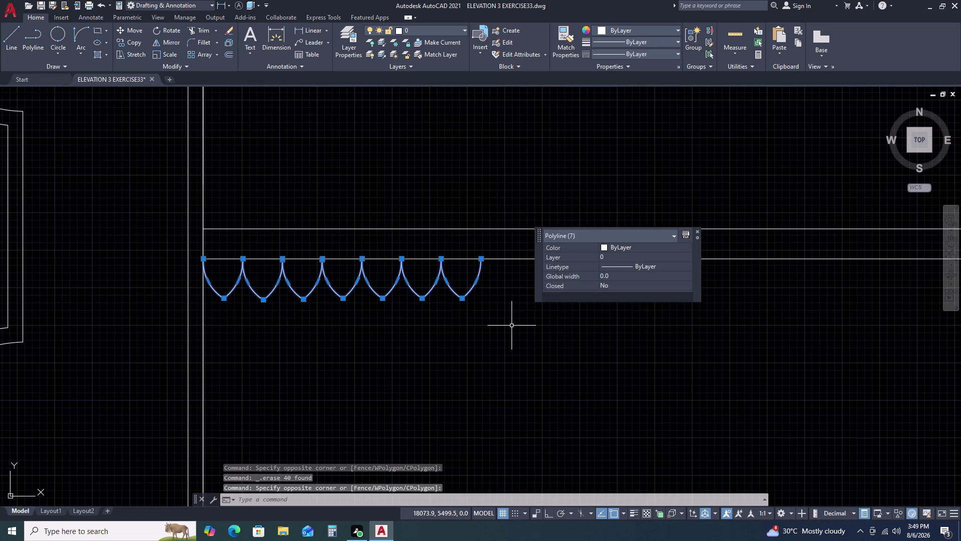
text(CO)
key(space)
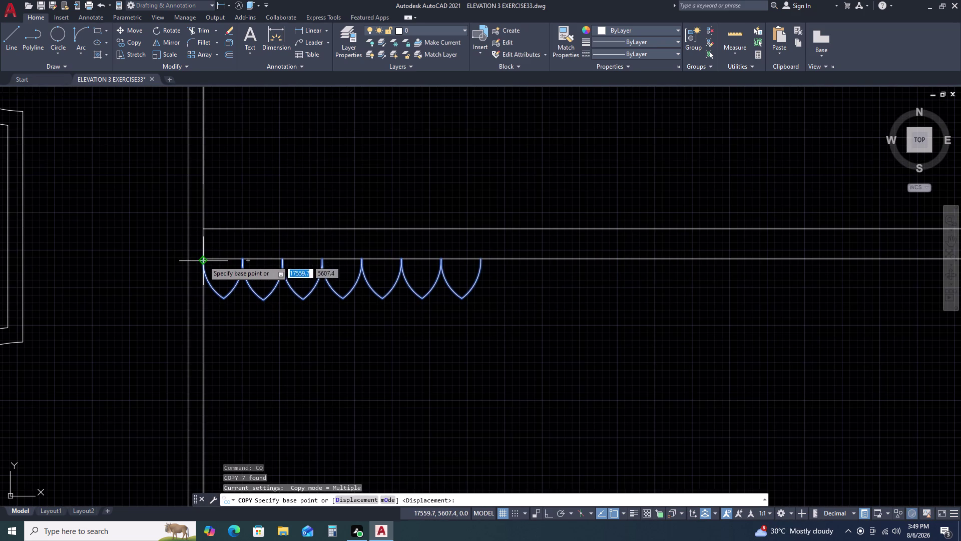
click(204, 260)
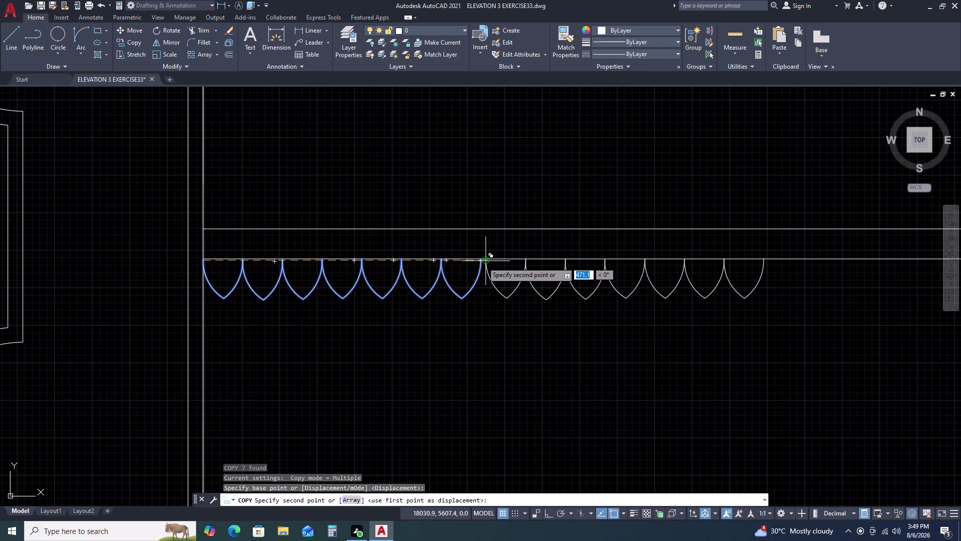
scroll(up, 3)
double_click(479, 248)
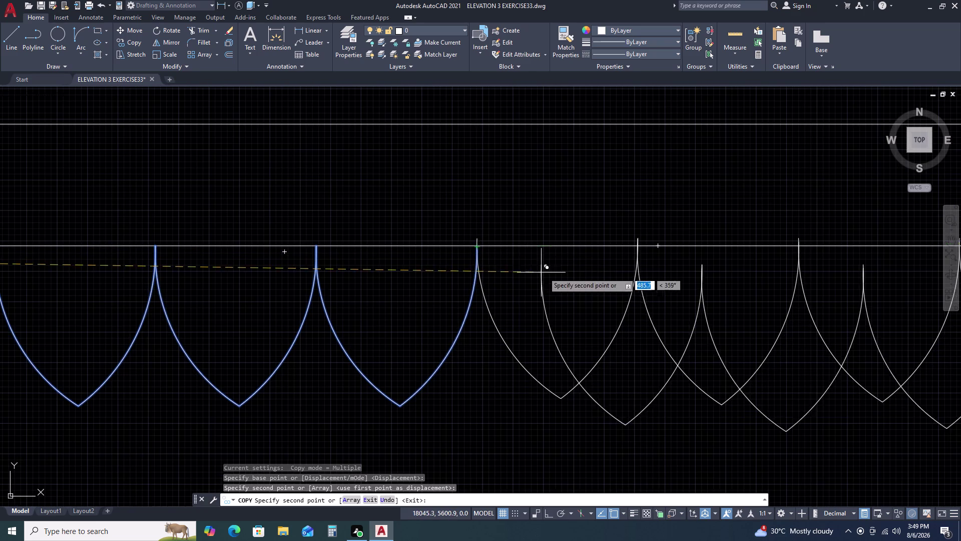
scroll(down, 3)
middle_drag(648, 287, 276, 295)
middle_click(256, 295)
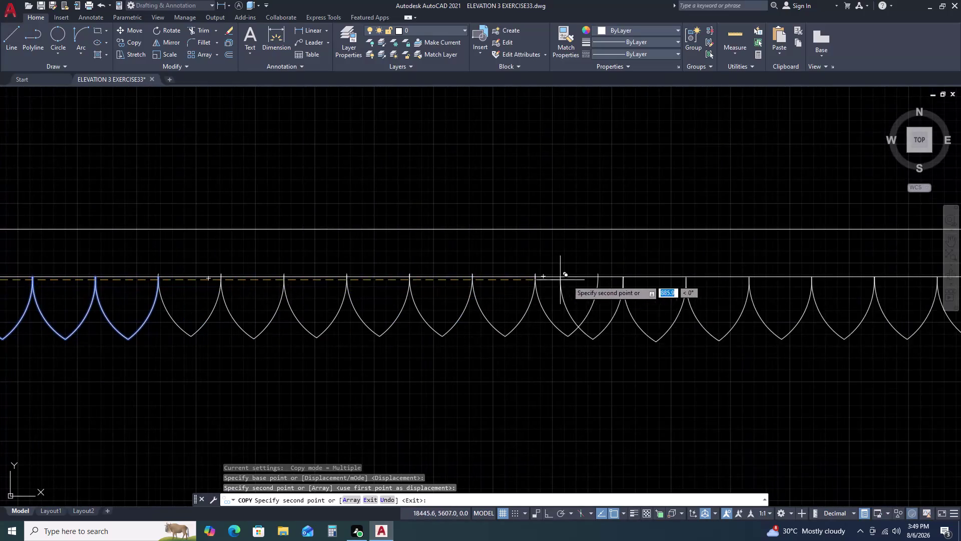
scroll(down, 3)
key(Escape)
scroll(up, 3)
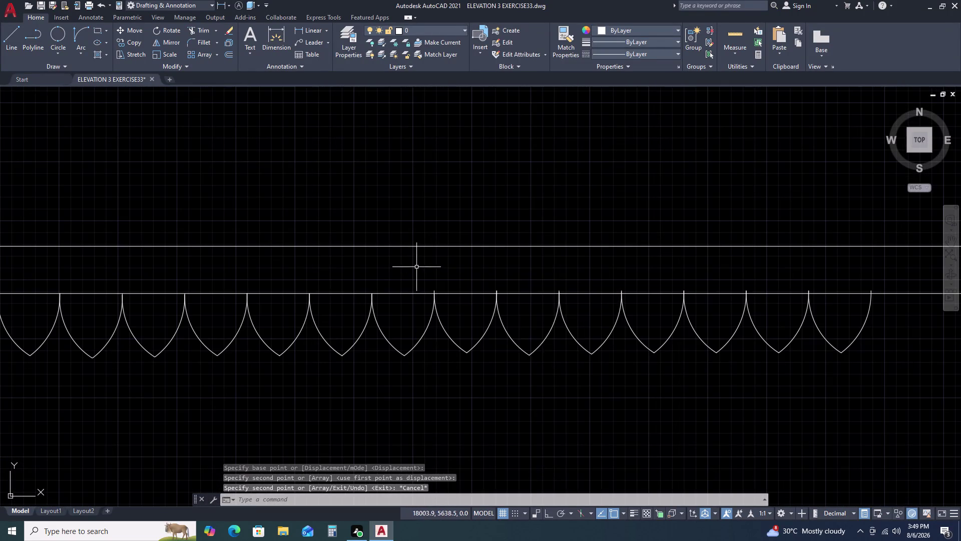
click(416, 266)
Move the seven copied scallops so their tips meet with even spacing.
click(889, 376)
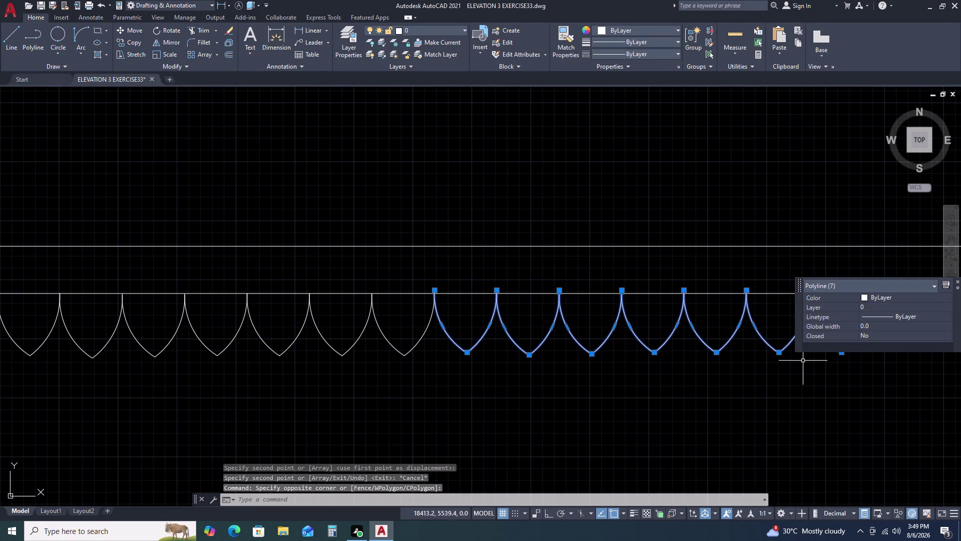
text(M)
key(space)
scroll(up, 3)
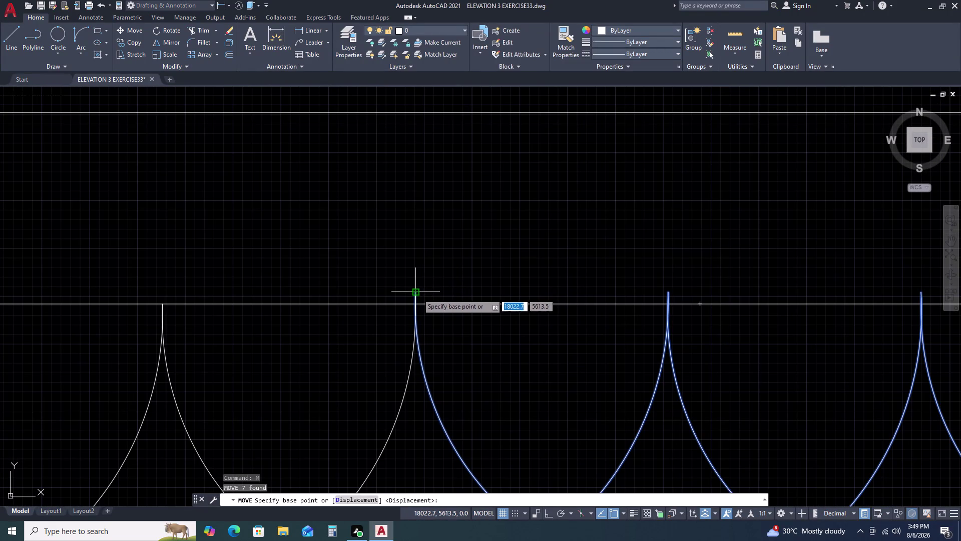
click(416, 293)
click(416, 304)
scroll(down, 3)
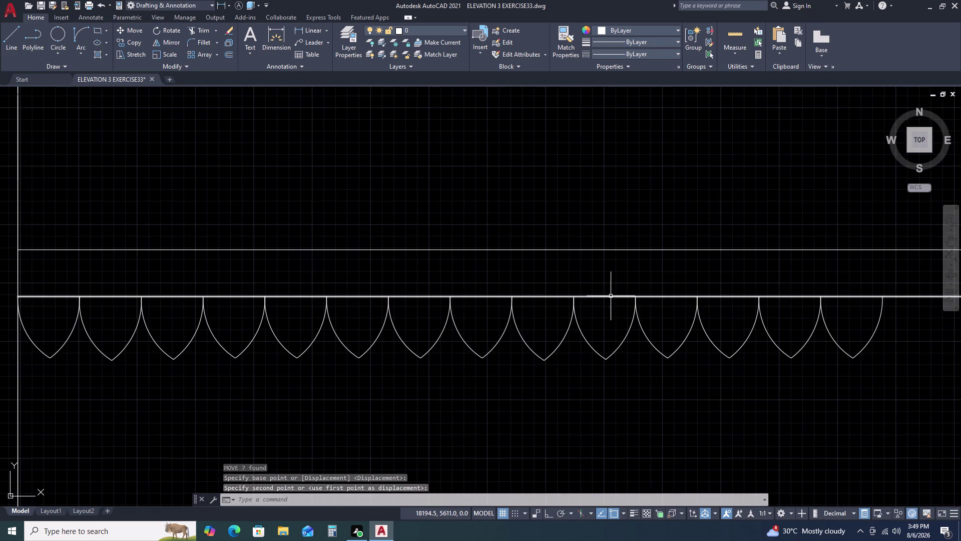
scroll(down, 3)
middle_drag(755, 329, 594, 336)
key(Escape)
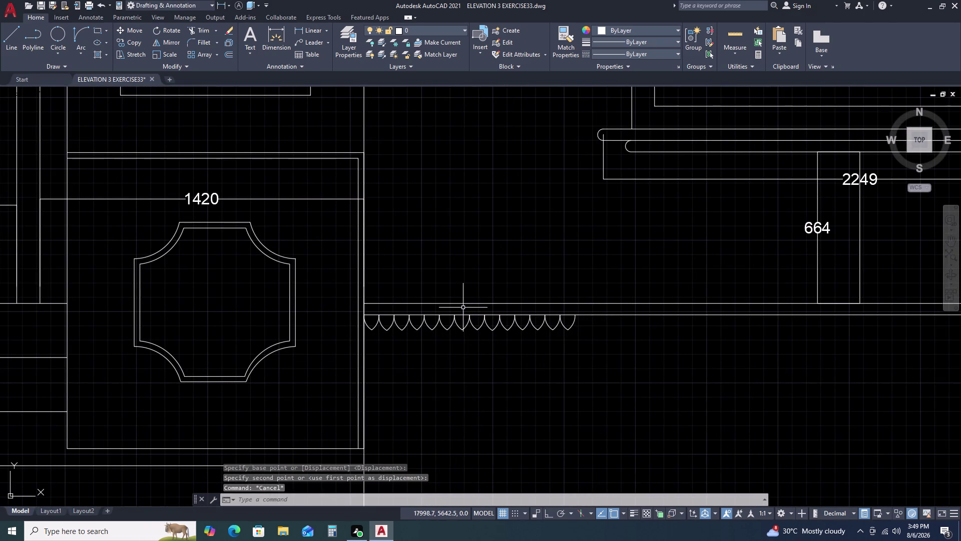
Select all fourteen scallops and start the COPY command on them.
double_click(350, 306)
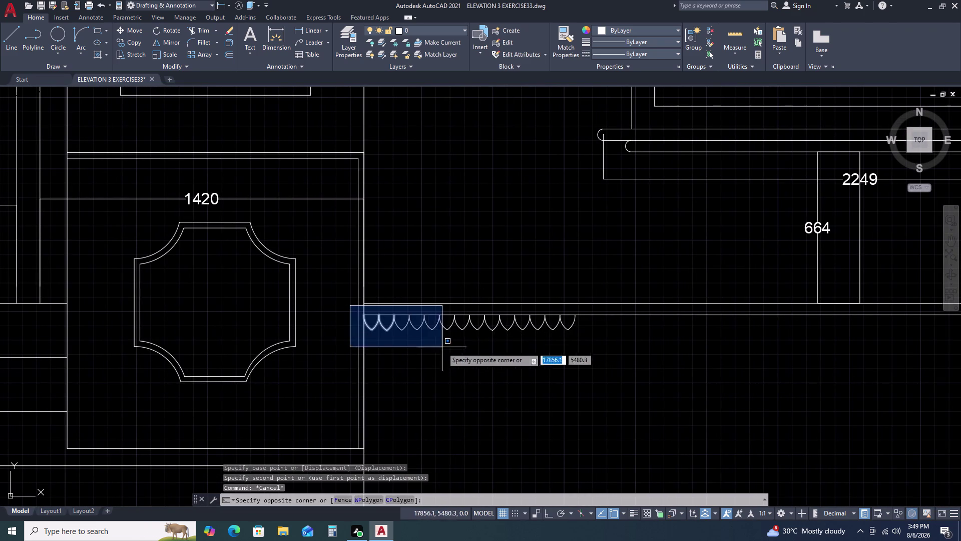
click(603, 360)
text(C)
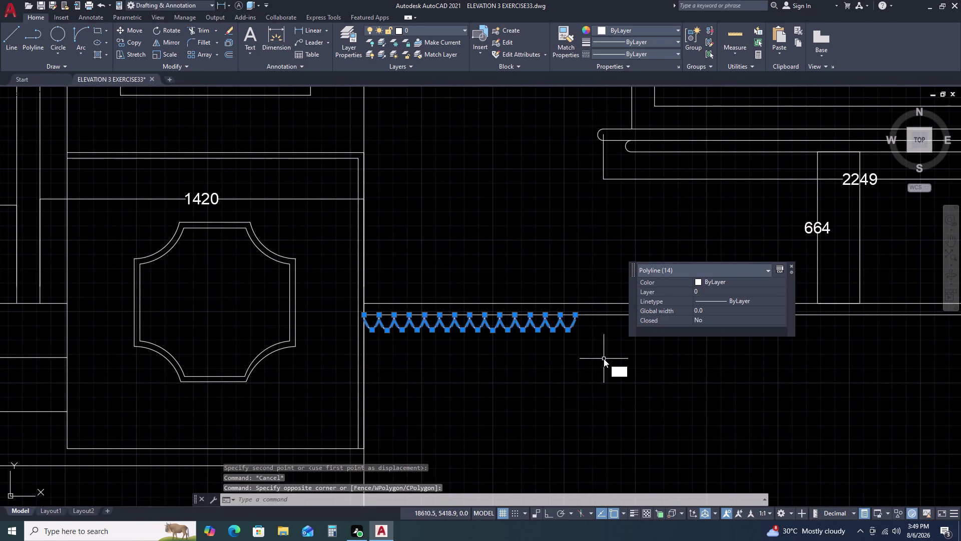
text(O)
key(space)
scroll(up, 3)
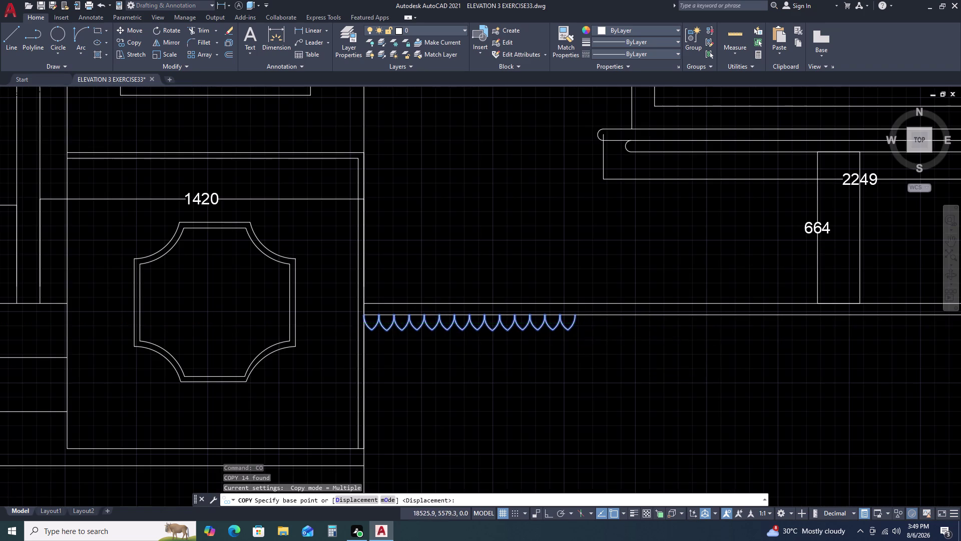
scroll(up, 3)
scroll(down, 3)
scroll(up, 3)
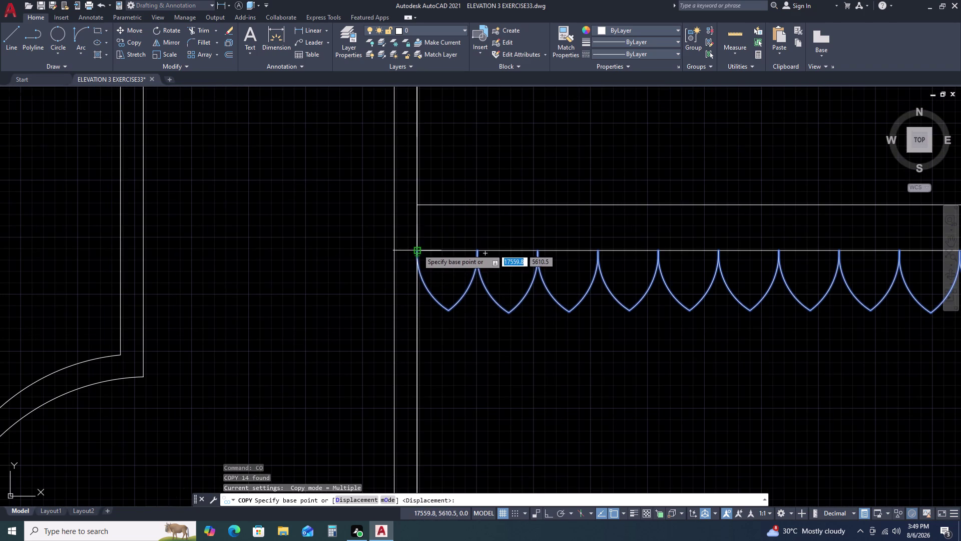
scroll(up, 3)
With Ortho on, copy from the row's left end to its right end.
click(415, 252)
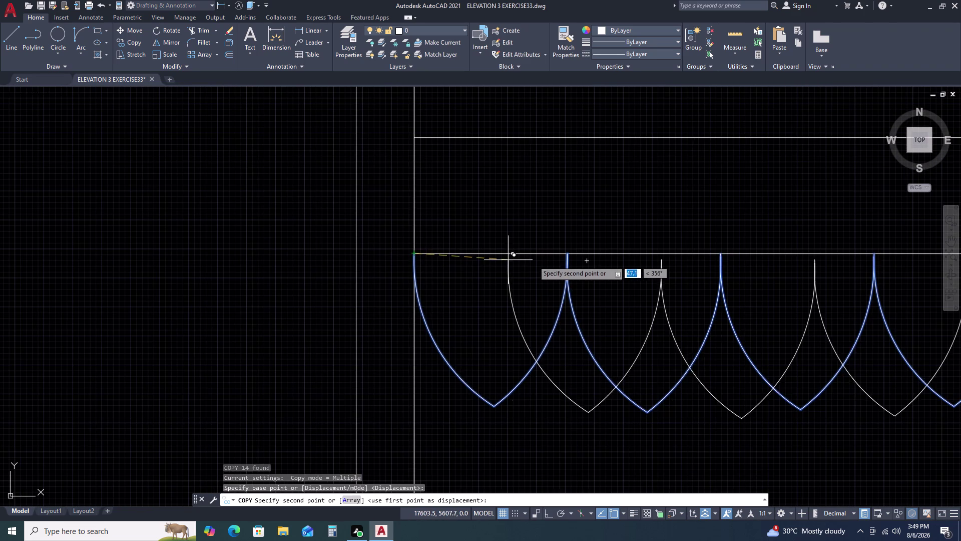
scroll(down, 3)
middle_drag(673, 261, 516, 276)
key(F8)
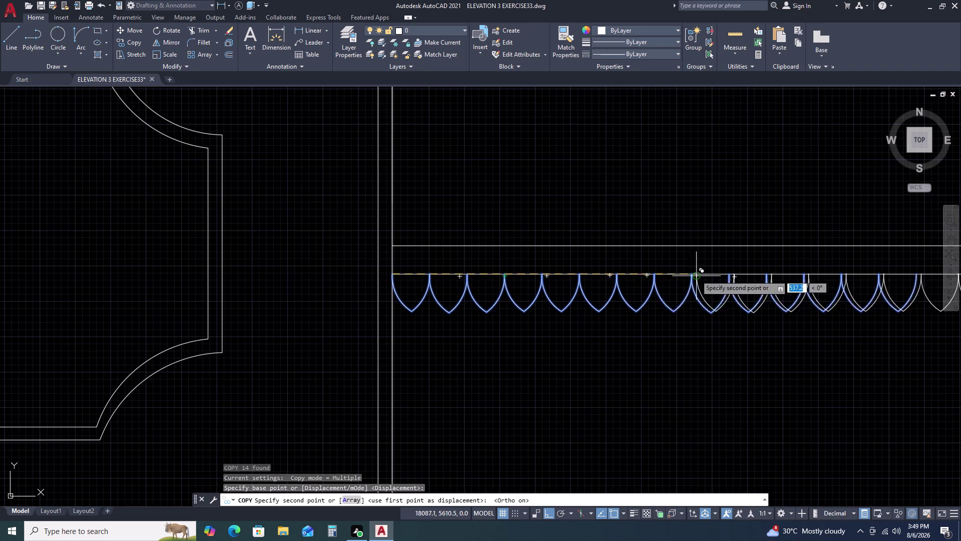
middle_drag(695, 275, 362, 307)
middle_click(357, 307)
scroll(up, 3)
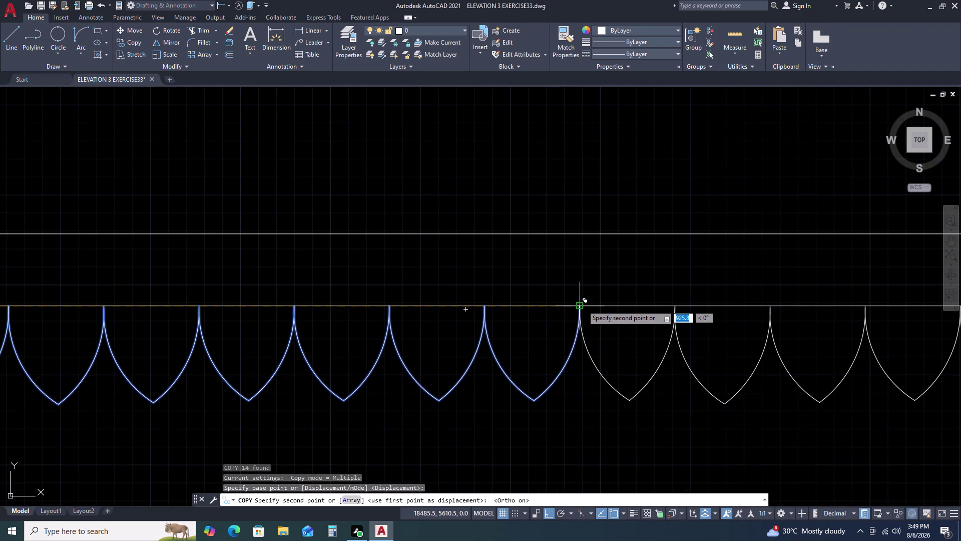
click(582, 304)
Place two more copies of the fourteen-scallop group further right along the row.
scroll(down, 3)
scroll(down, 3)
middle_drag(730, 313, 723, 316)
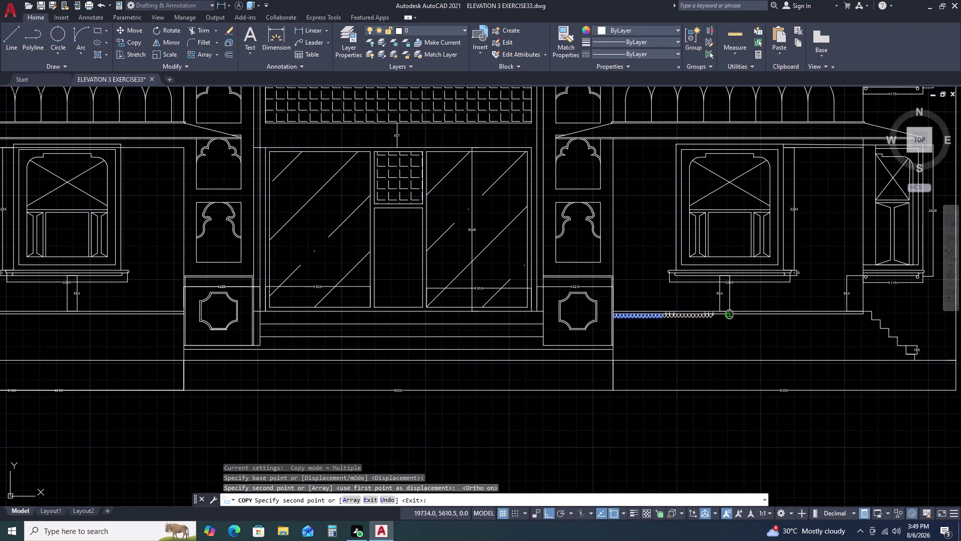
middle_drag(723, 316, 625, 330)
scroll(up, 3)
scroll(up, 3)
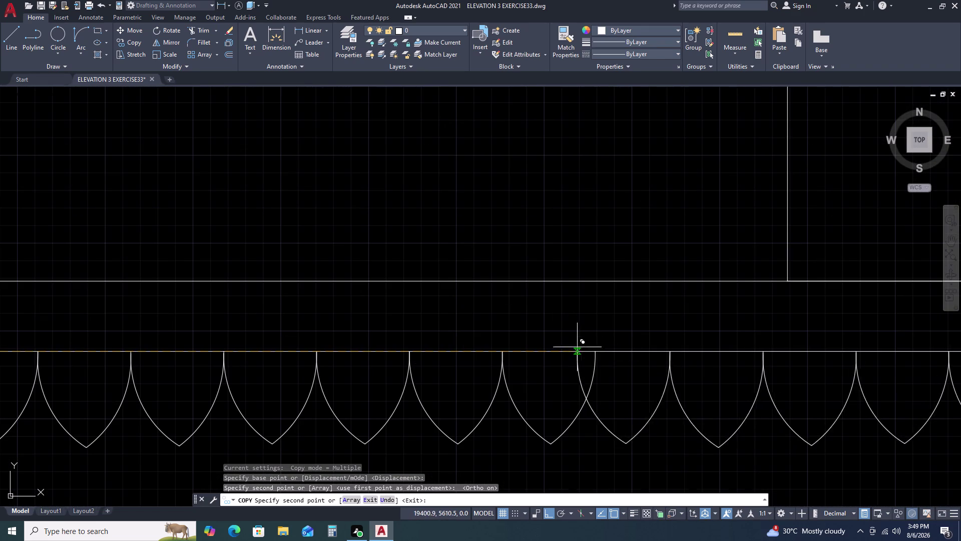
click(594, 349)
scroll(down, 3)
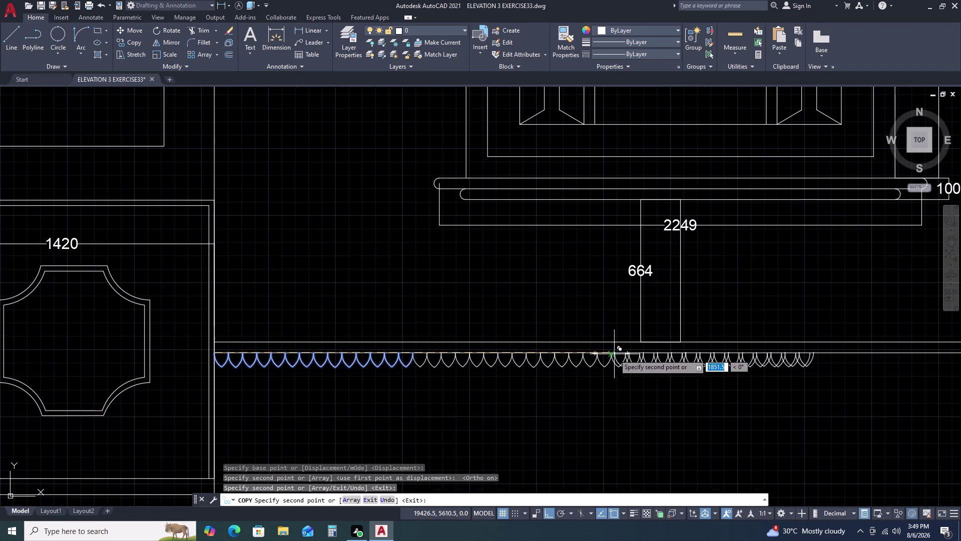
middle_drag(736, 353, 477, 367)
scroll(up, 3)
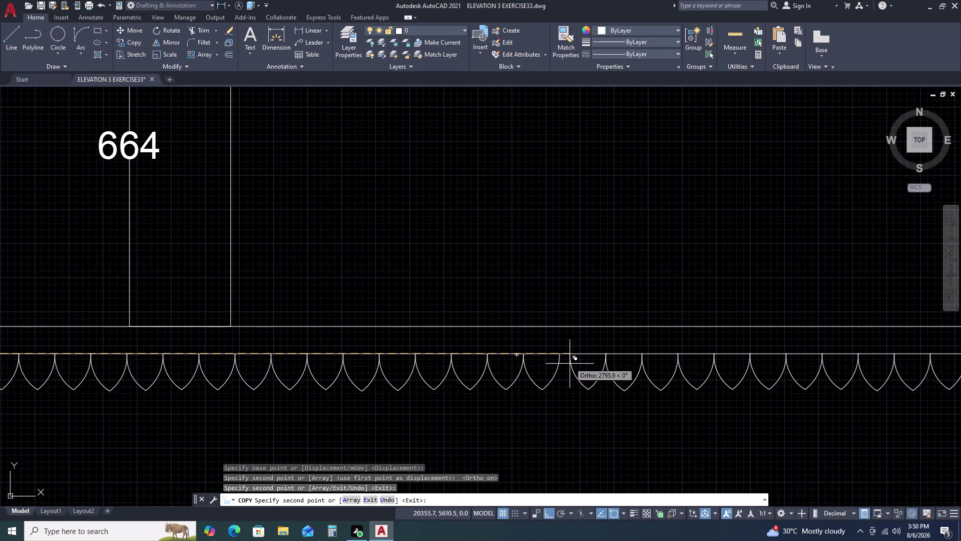
click(562, 356)
Place a final copy reaching the steps, then end copying.
scroll(down, 3)
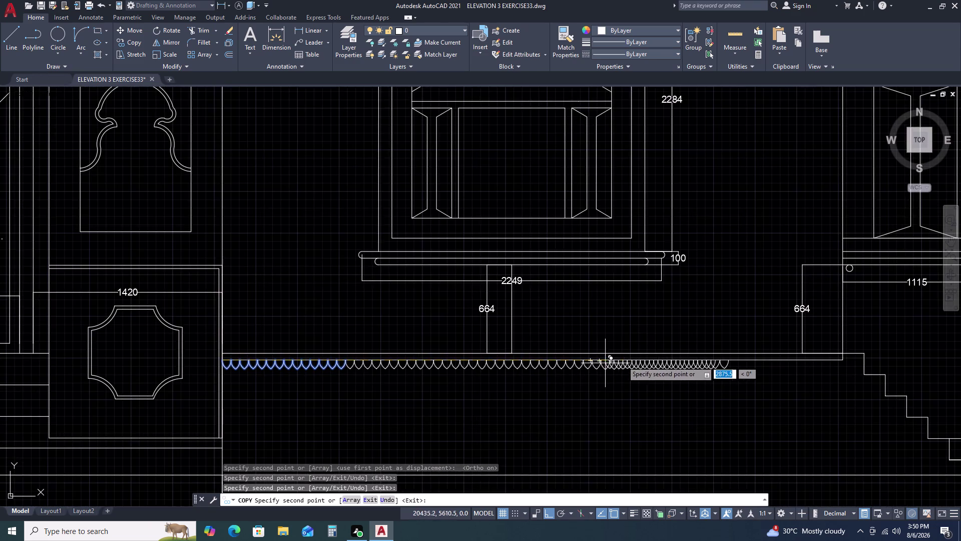
middle_drag(649, 357, 446, 377)
scroll(up, 3)
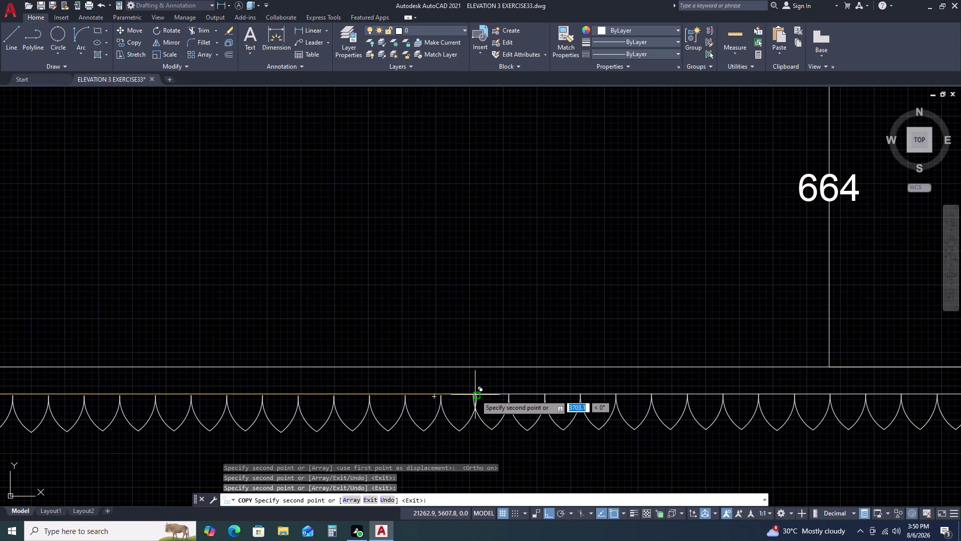
click(476, 395)
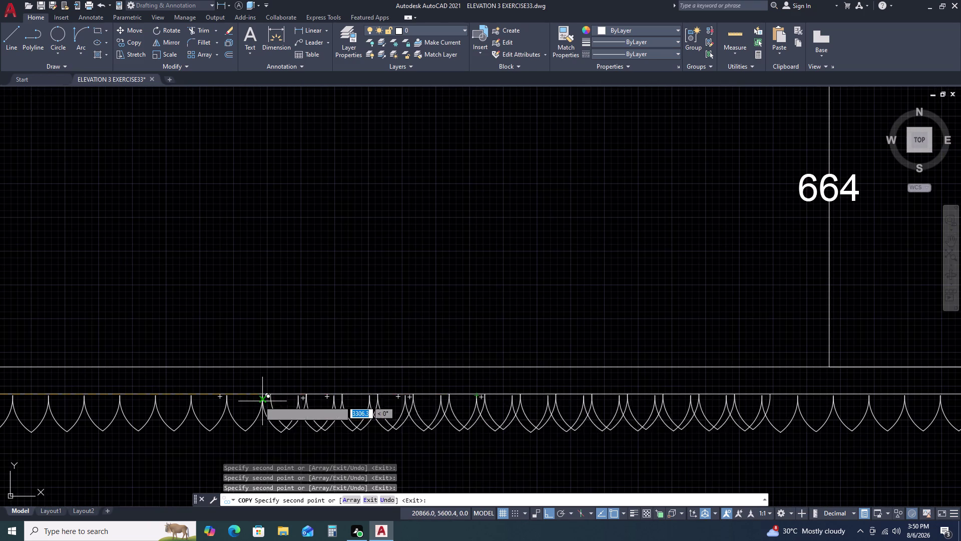
scroll(down, 3)
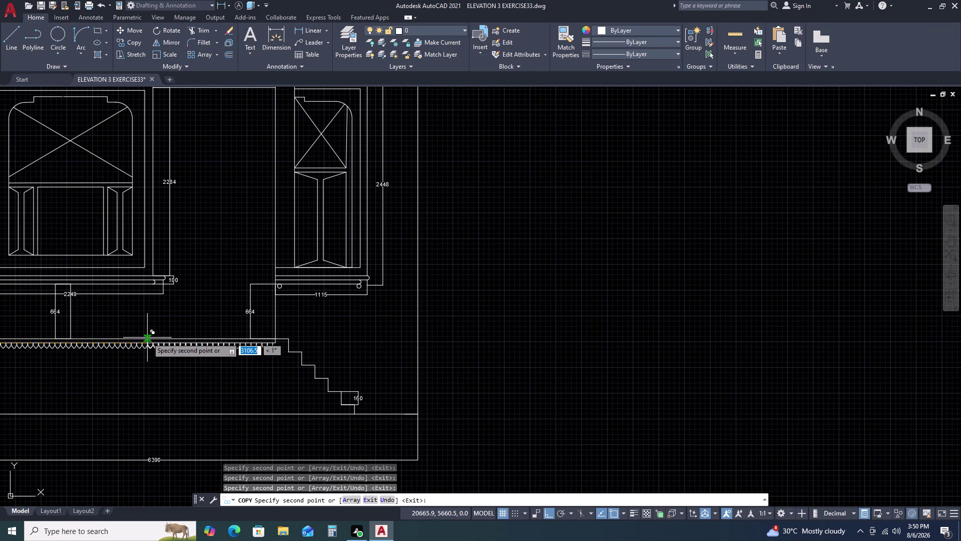
key(Escape)
middle_drag(126, 352, 138, 353)
middle_drag(345, 355, 369, 352)
middle_click(457, 345)
middle_drag(230, 373, 501, 349)
scroll(up, 3)
scroll(up, 3)
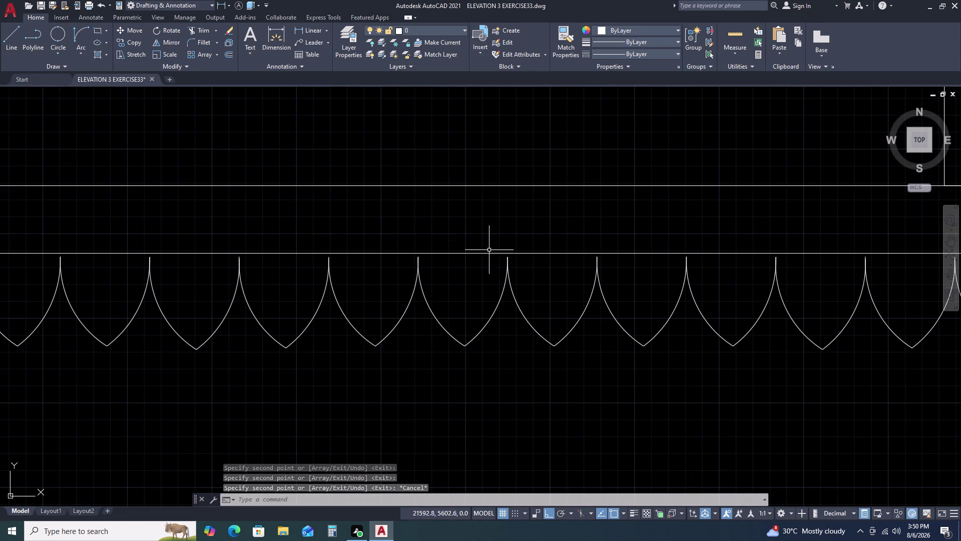
Move the five scallops near the row end up so their tips sit on the plinth line.
click(387, 231)
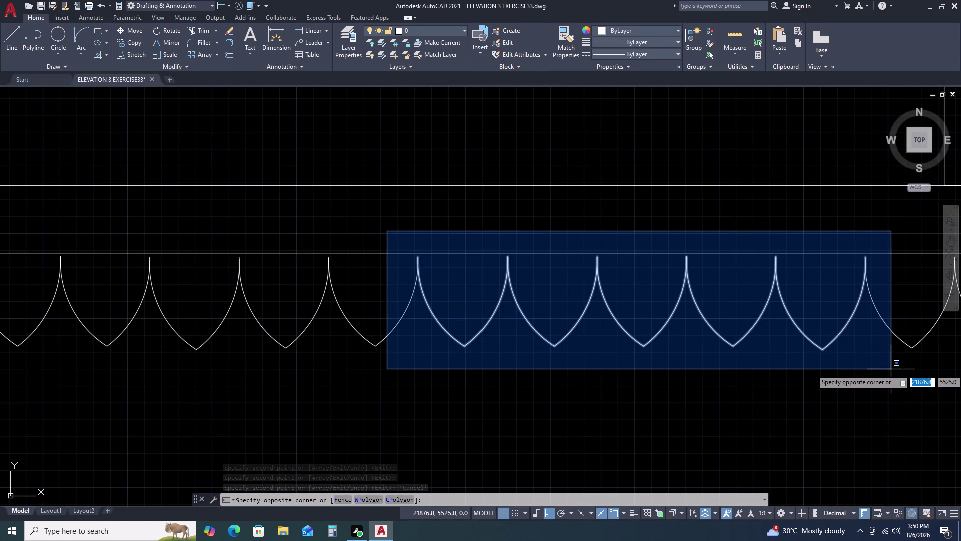
middle_click(892, 369)
double_click(875, 380)
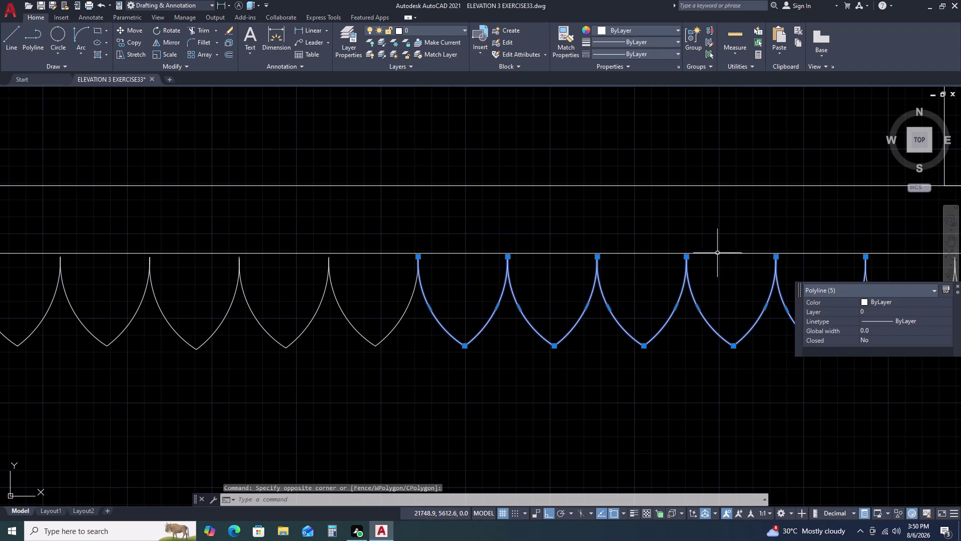
key(m)
key(space)
scroll(up, 3)
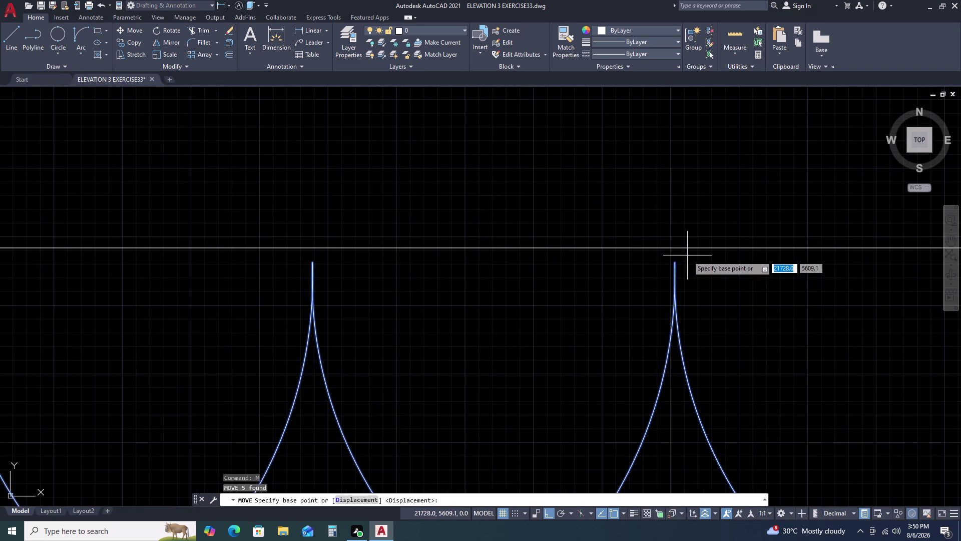
click(675, 262)
click(670, 244)
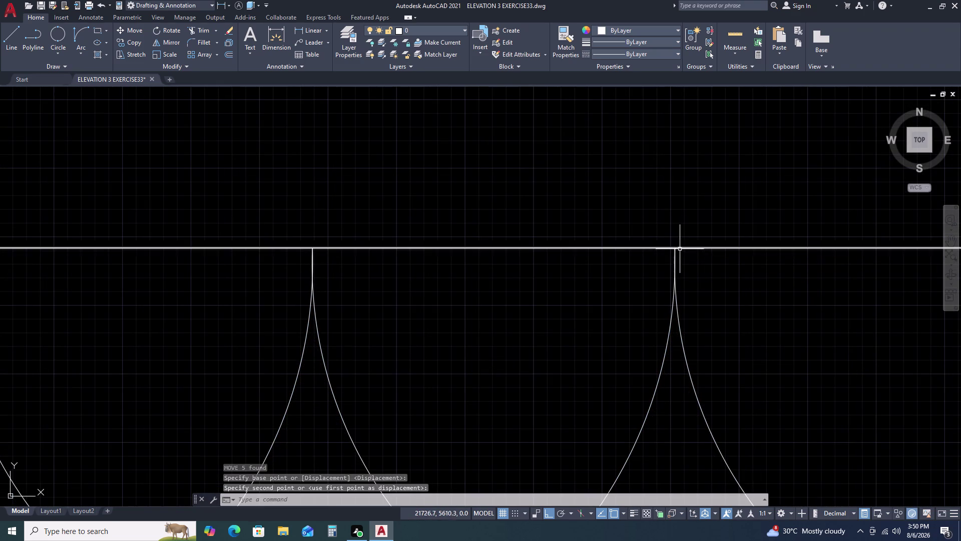
scroll(down, 3)
scroll(down, 3)
Shift the six scallops at the far end to close their gap in the row.
click(688, 261)
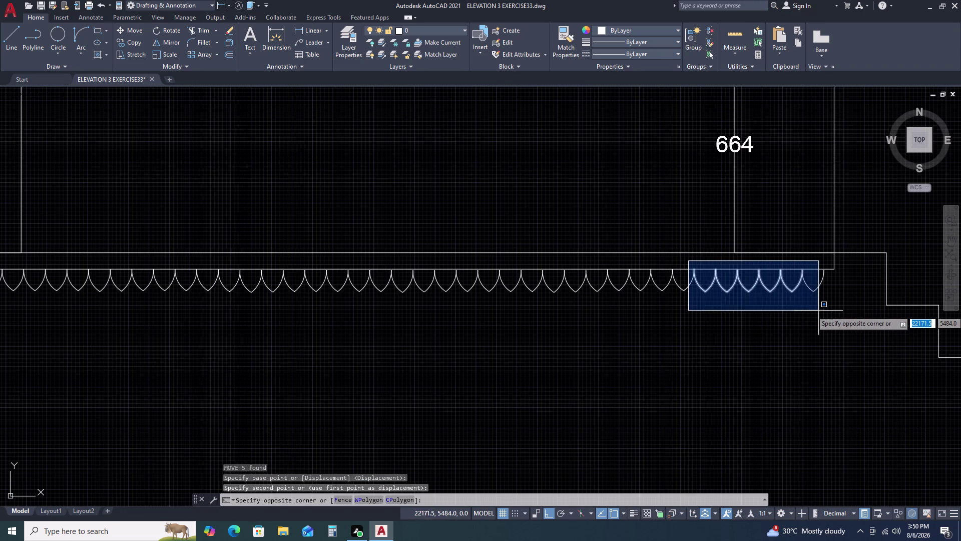
double_click(834, 308)
text(M)
key(space)
scroll(up, 3)
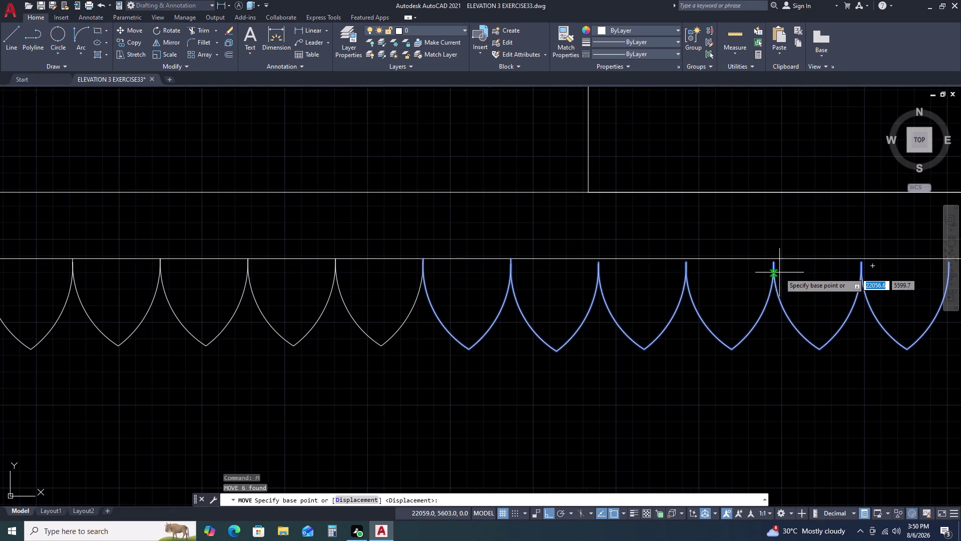
double_click(687, 264)
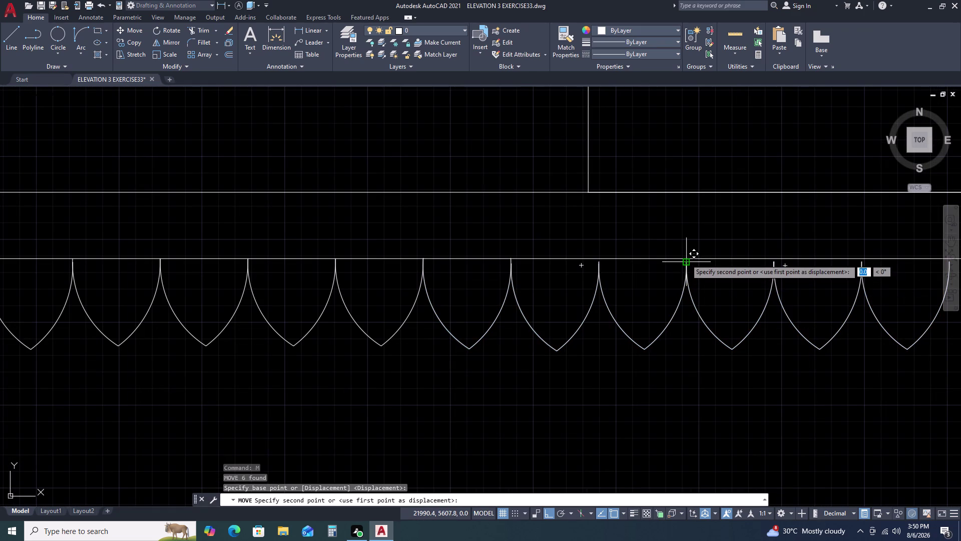
click(686, 259)
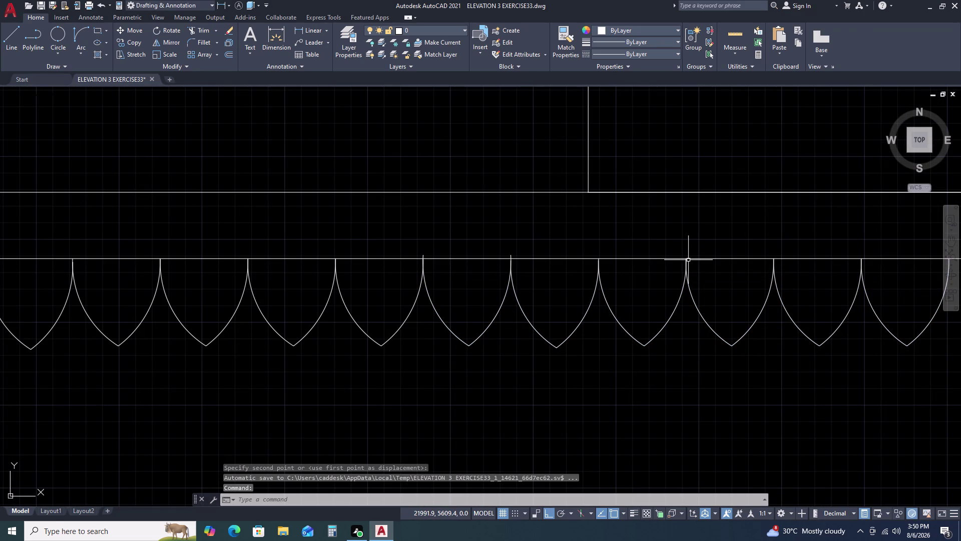
scroll(down, 3)
scroll(up, 3)
Move the misplaced scallop so its tip meets its neighbour's endpoint.
click(498, 197)
drag(497, 197, 503, 207)
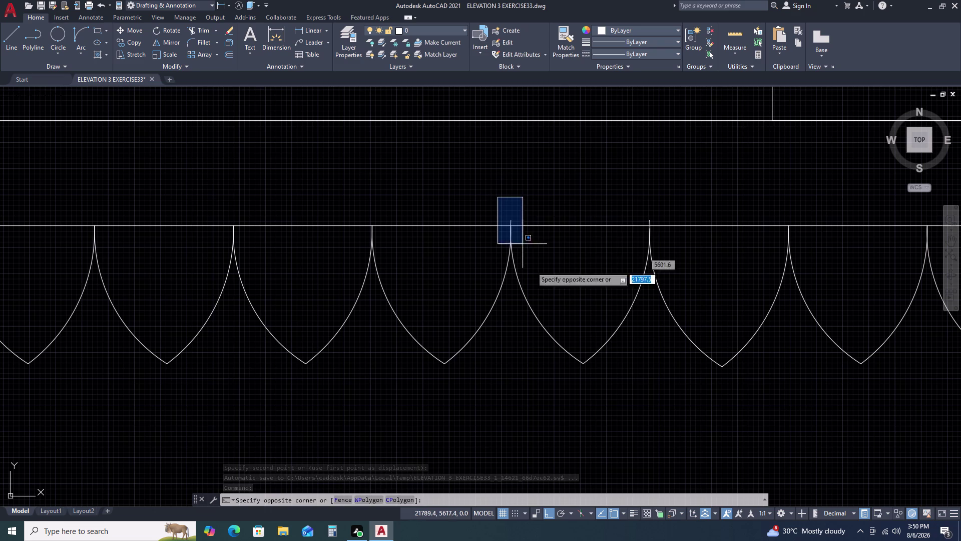
double_click(649, 363)
double_click(626, 342)
double_click(603, 320)
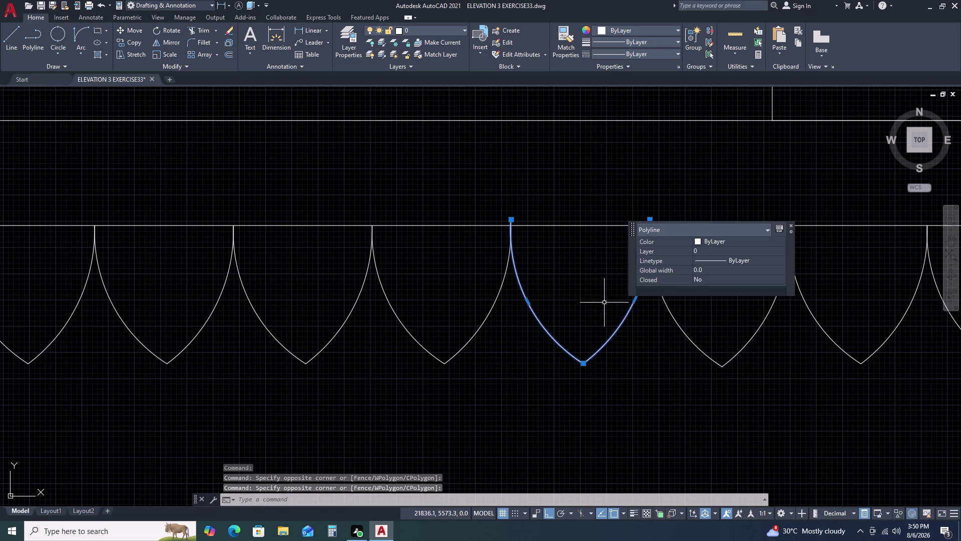
key(m)
key(space)
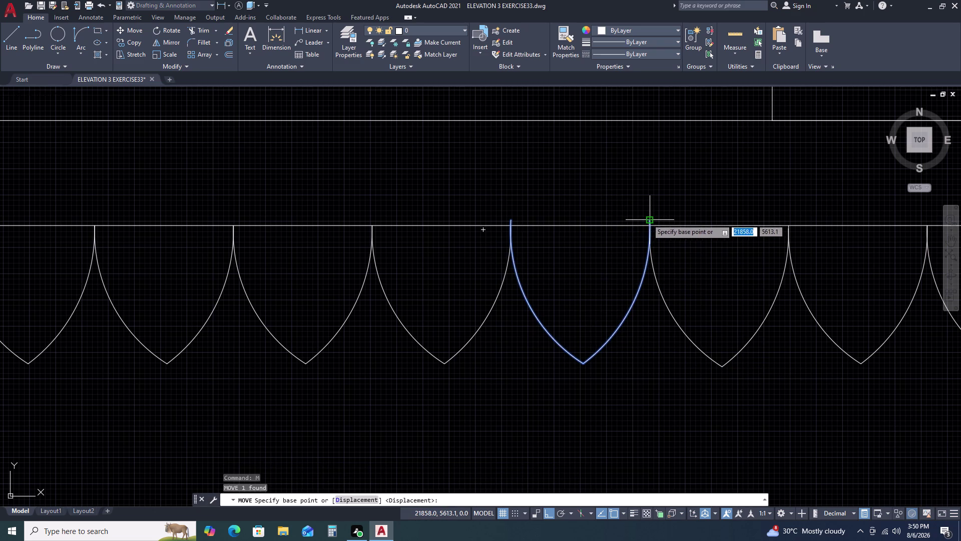
double_click(648, 218)
double_click(648, 224)
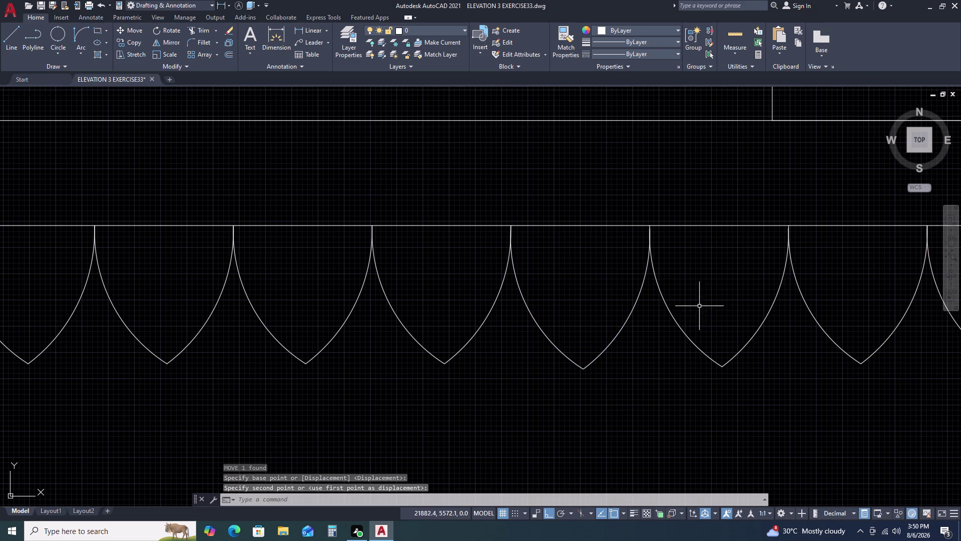
scroll(down, 3)
scroll(down, 3)
scroll(up, 3)
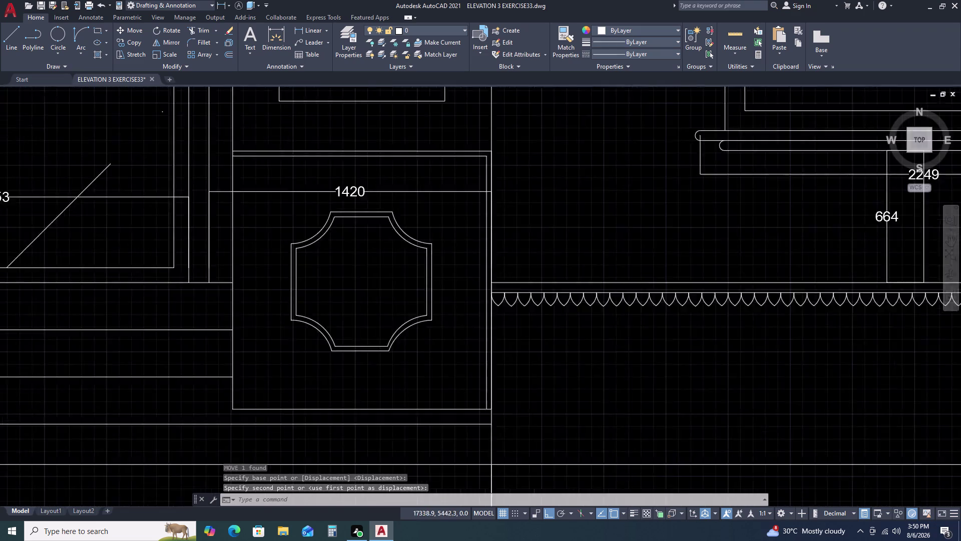
Pan to the scallop row's left end and select the plinth and scallop-row lines.
scroll(up, 3)
middle_drag(794, 321, 414, 323)
middle_click(374, 324)
middle_drag(691, 324, 660, 325)
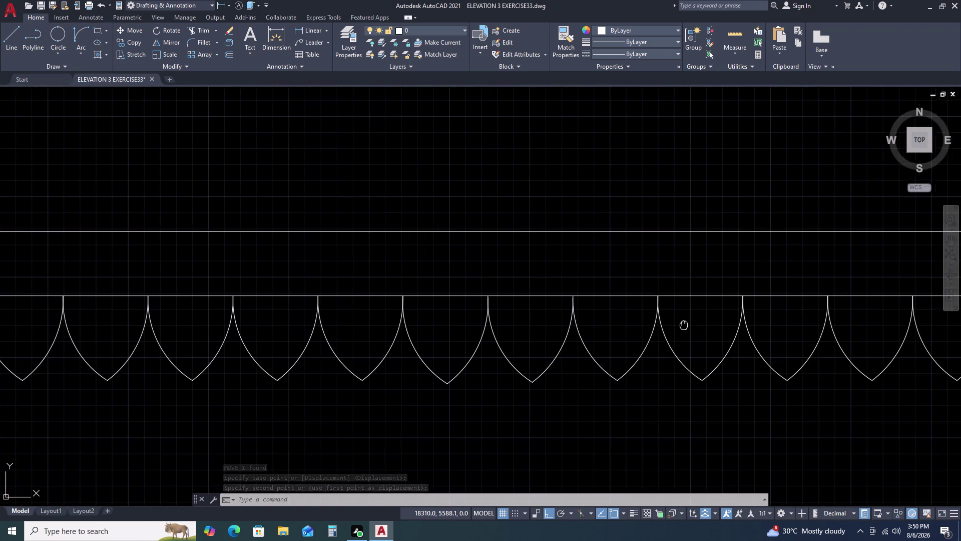
middle_drag(659, 325, 352, 325)
middle_drag(649, 323, 289, 316)
middle_drag(633, 324, 208, 288)
middle_drag(676, 287, 408, 286)
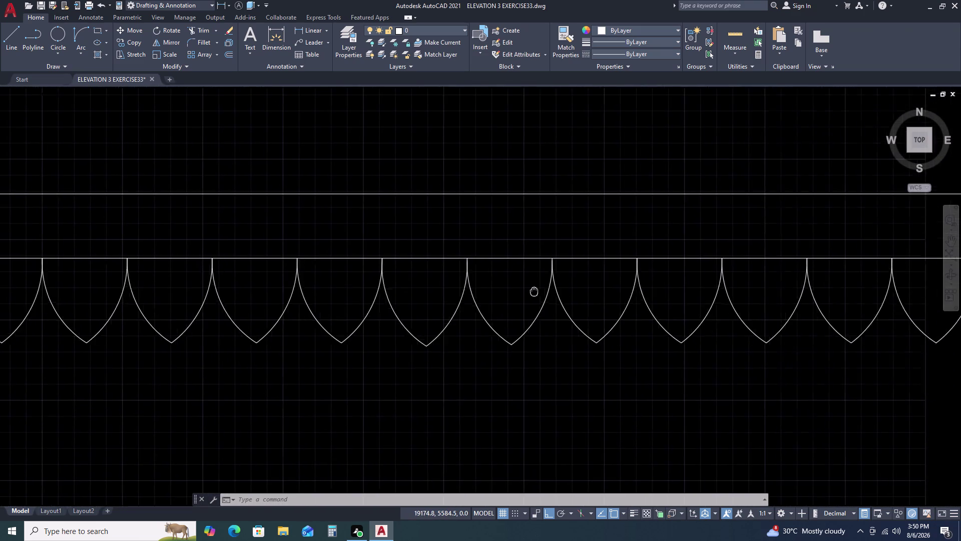
middle_drag(408, 285, 404, 285)
scroll(down, 3)
scroll(down, 3)
middle_drag(808, 314, 711, 316)
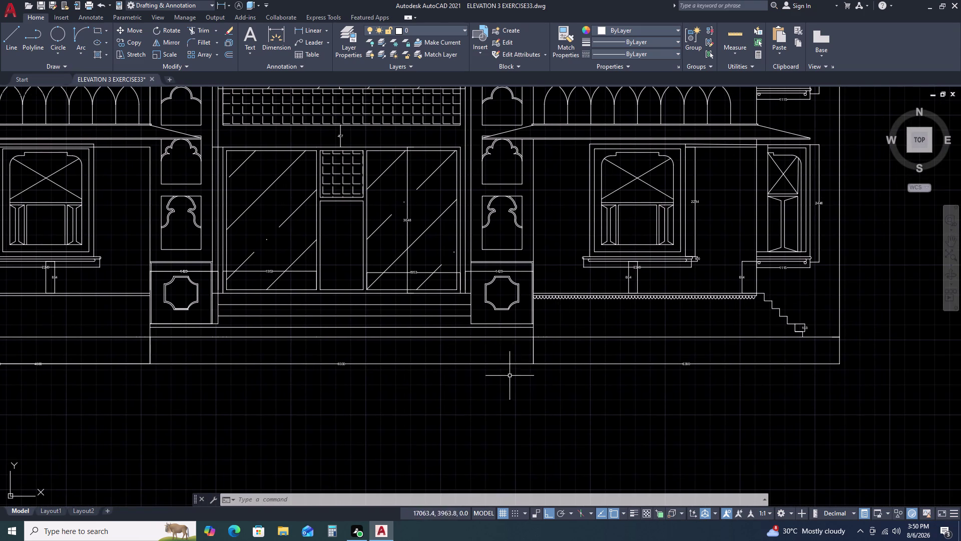
scroll(up, 3)
scroll(up, 3)
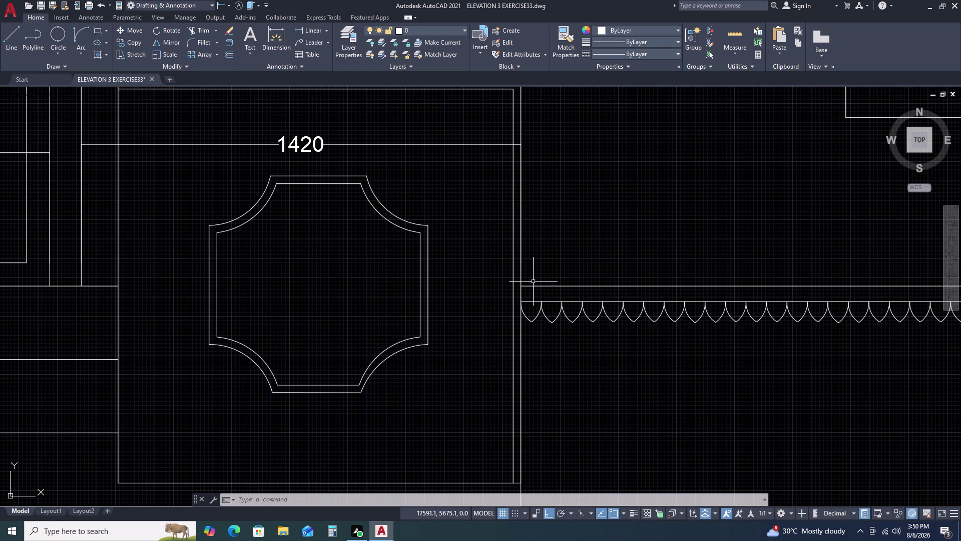
double_click(537, 282)
click(529, 304)
scroll(up, 3)
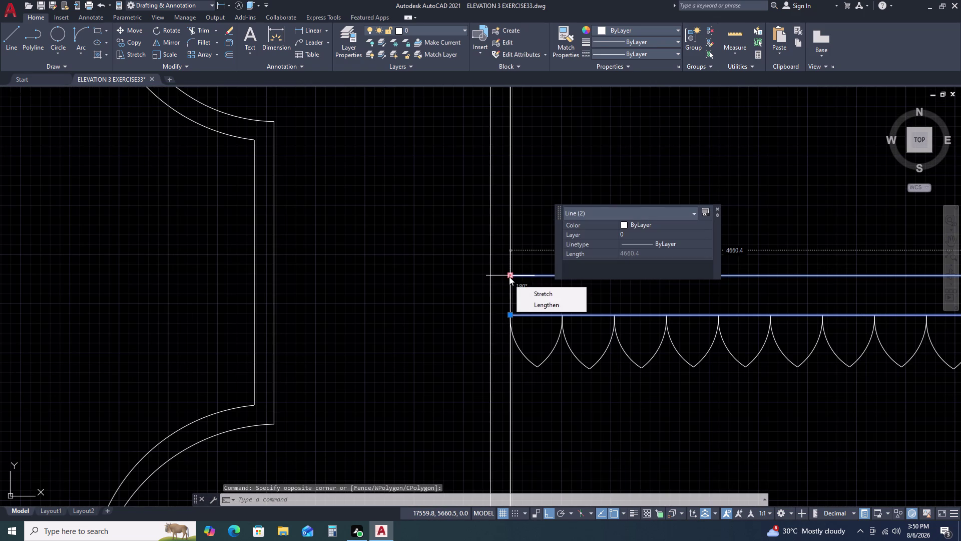
Stretch the upper plinth line's left endpoint 50 units left with Ortho on.
click(509, 276)
click(464, 277)
key(Escape)
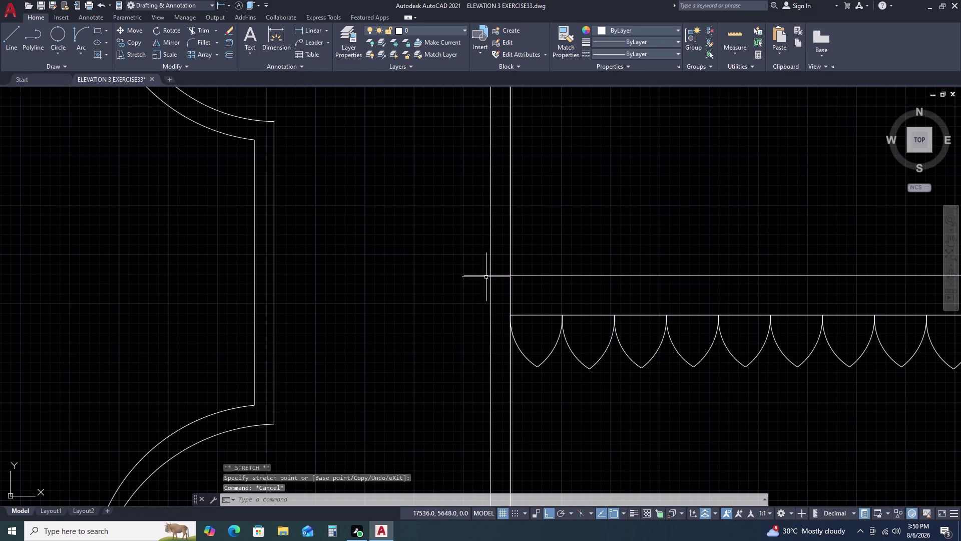
click(468, 272)
click(460, 284)
click(463, 275)
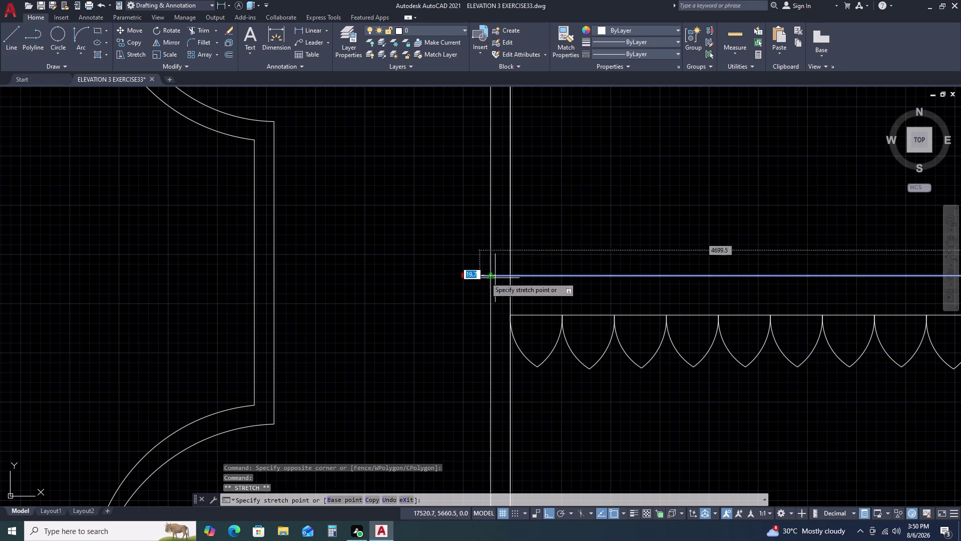
click(510, 278)
double_click(510, 278)
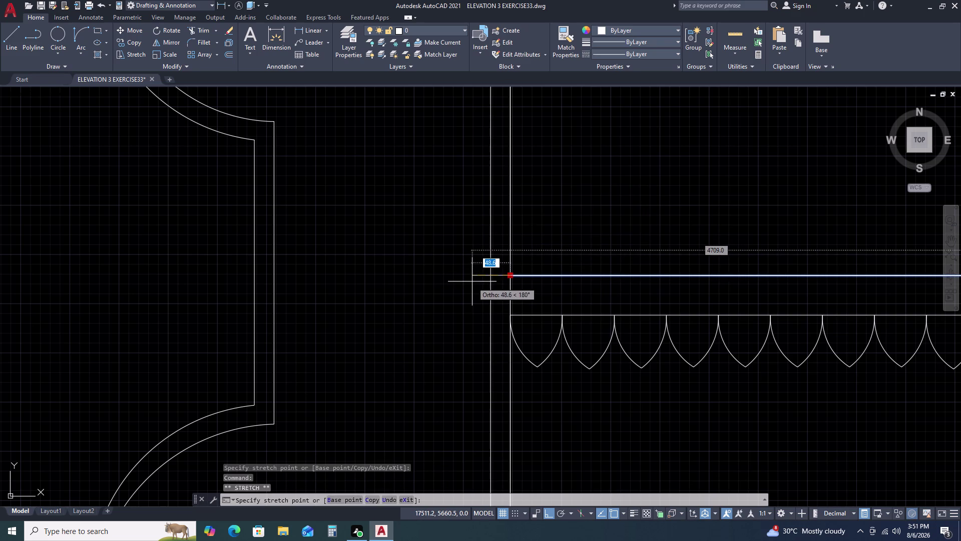
key(Clear)
key(Insert)
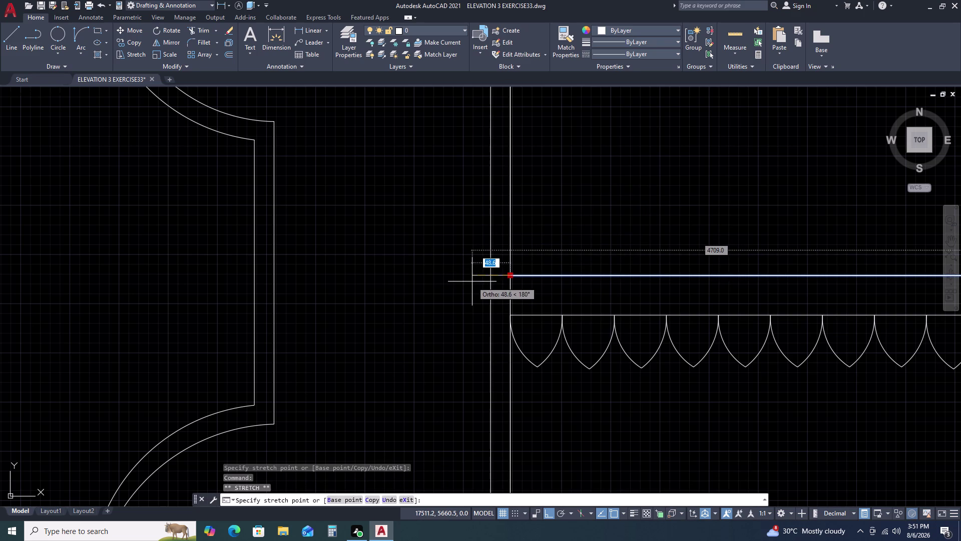
text(50)
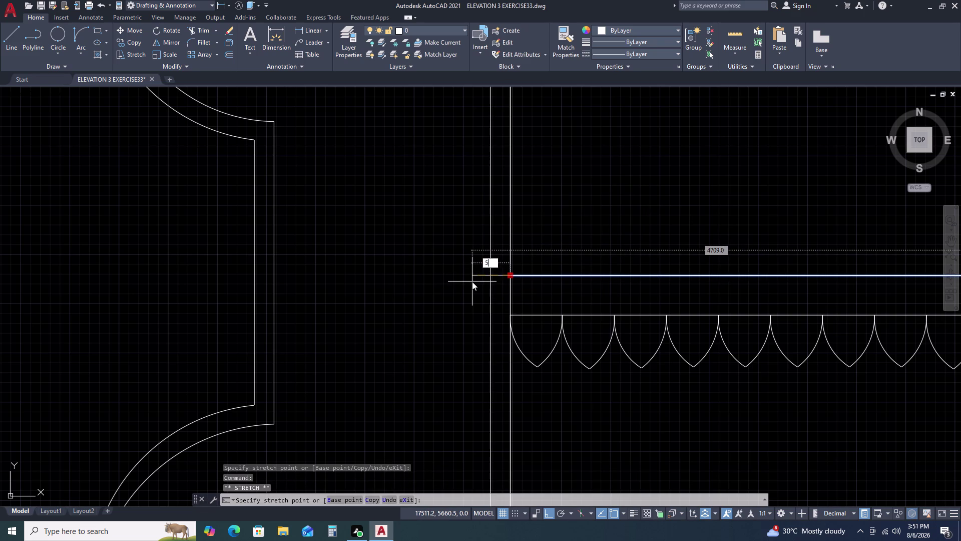
key(space)
Select the lower scallop-row line and attempt a 50-unit stretch of its left end.
click(520, 316)
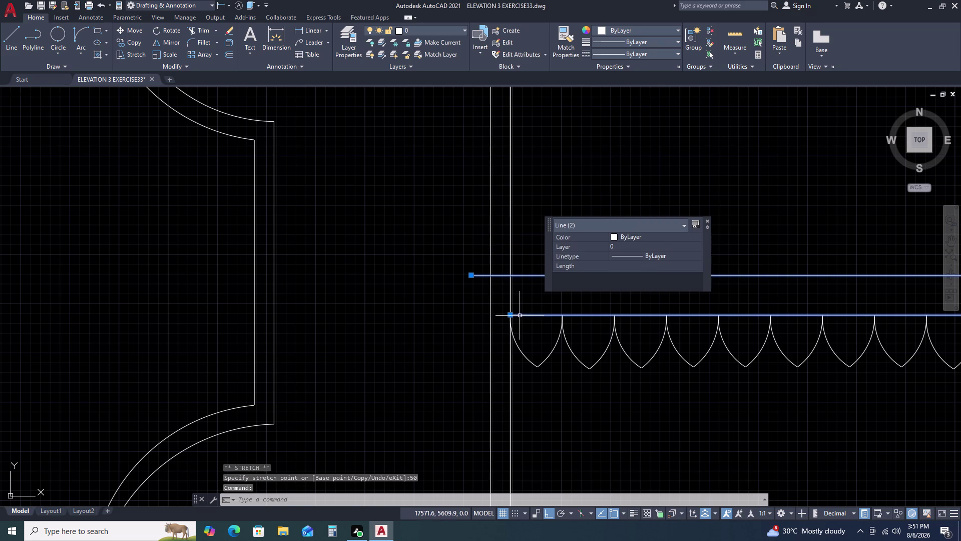
click(508, 314)
click(506, 315)
click(511, 315)
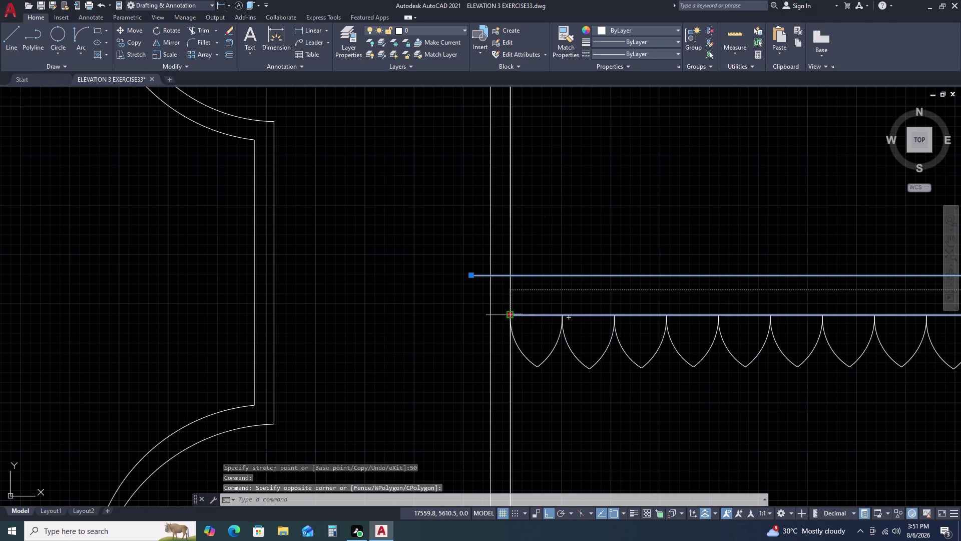
key(3)
key(BackSpace)
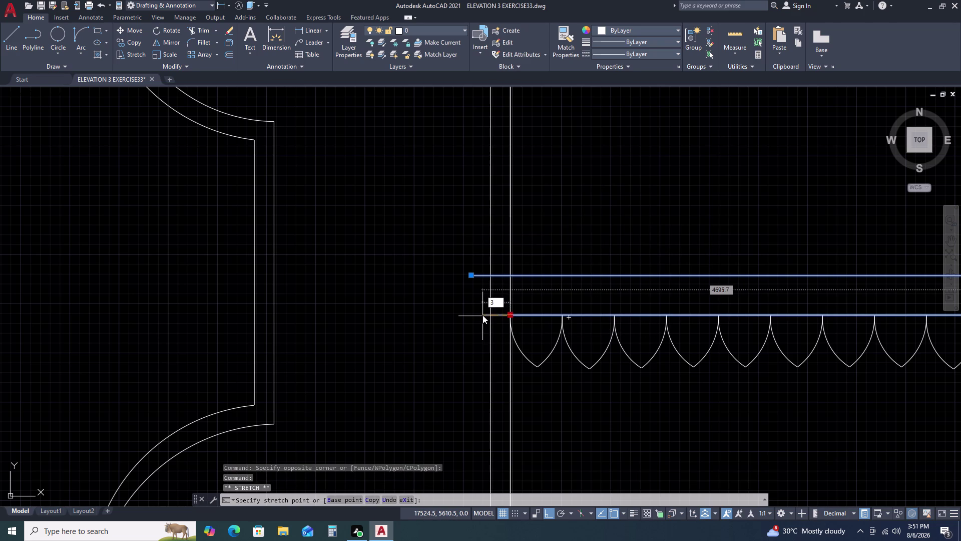
key(5)
text(0)
key(space)
text(L)
key(space)
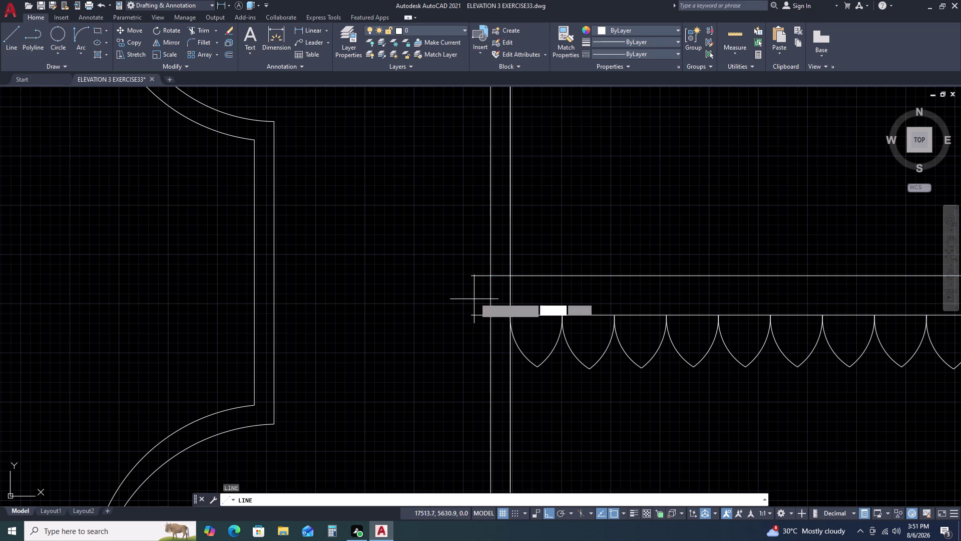
Abandon the unfinished line and pan to the elevation's left end.
drag(472, 275, 472, 280)
double_click(471, 316)
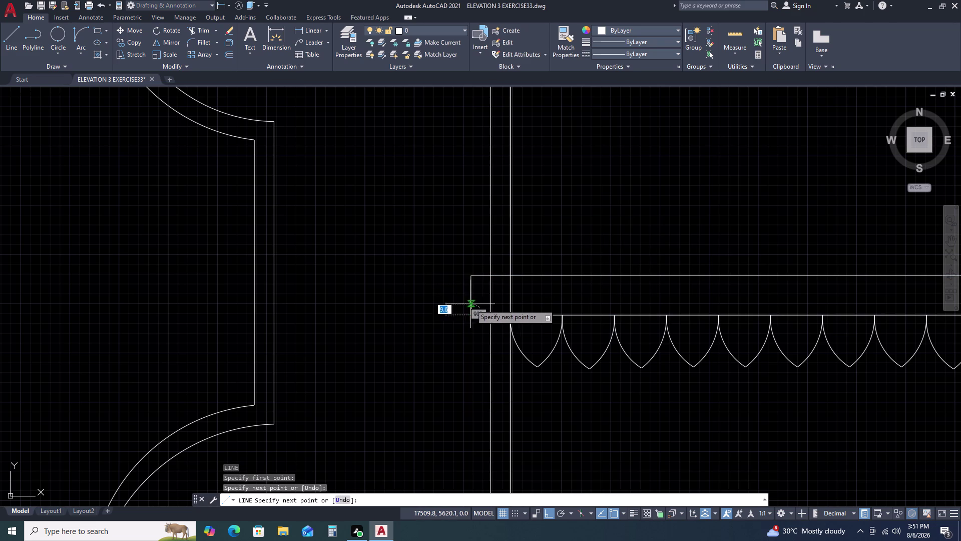
key(Escape)
scroll(down, 3)
middle_drag(638, 296, 388, 316)
scroll(down, 3)
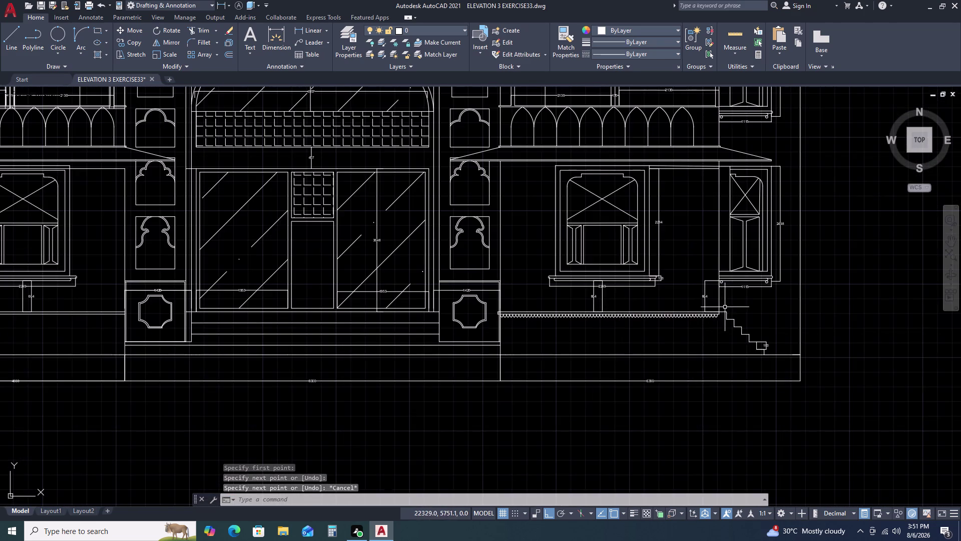
scroll(up, 3)
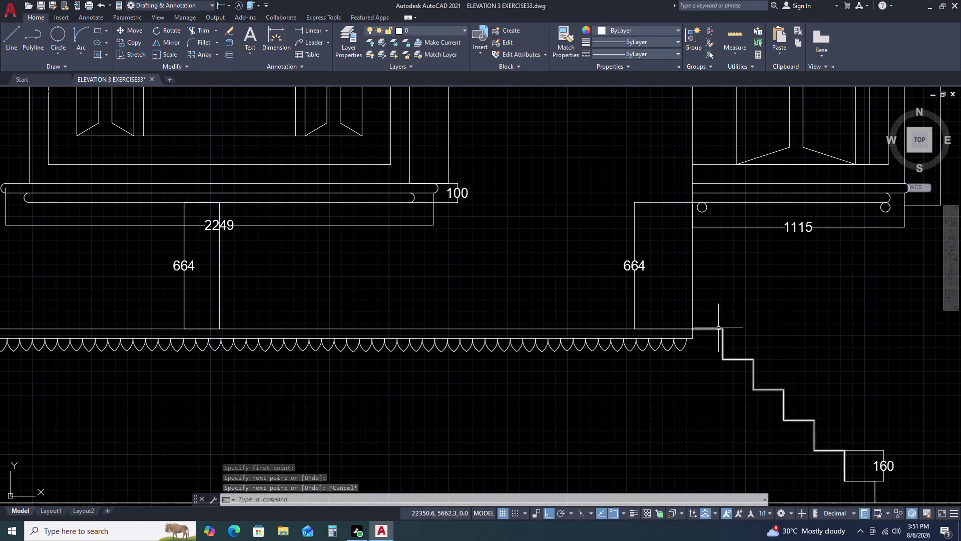
scroll(down, 3)
middle_drag(362, 336, 695, 266)
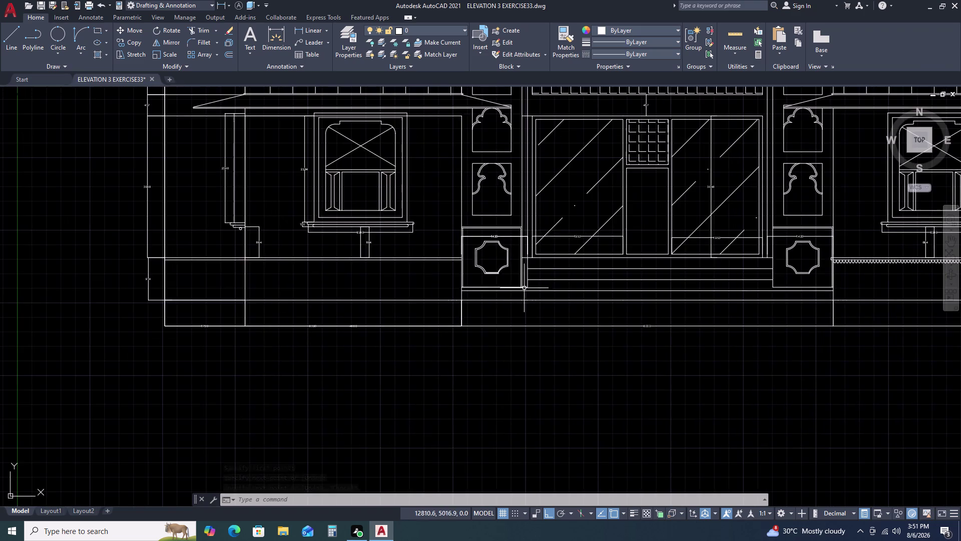
scroll(up, 3)
scroll(up, 3)
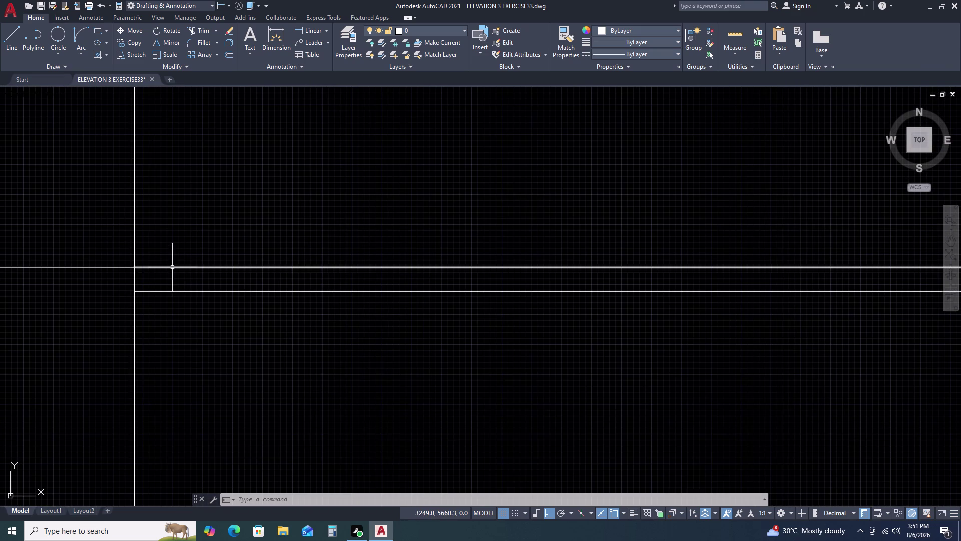
Extend both the upper and lower plinth lines 50 units left at the far end.
click(172, 267)
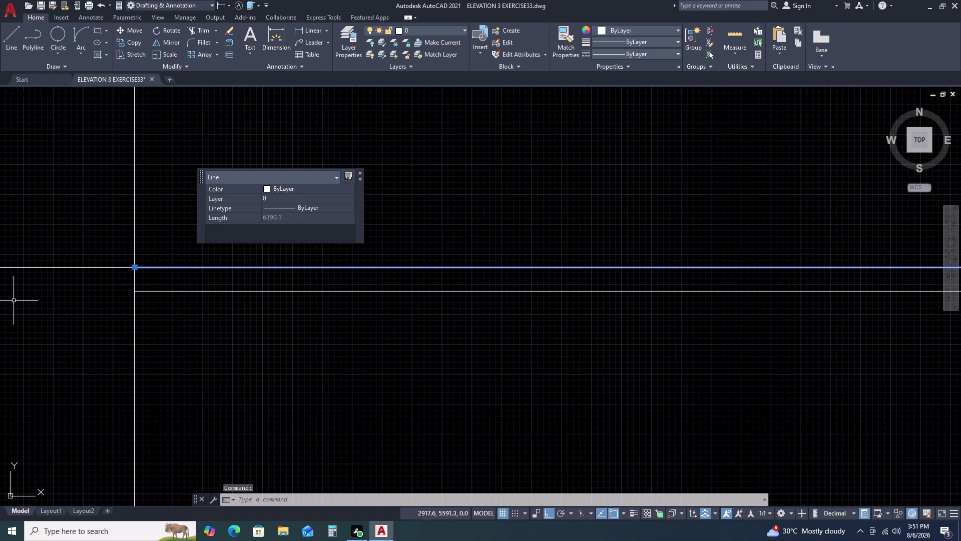
double_click(136, 266)
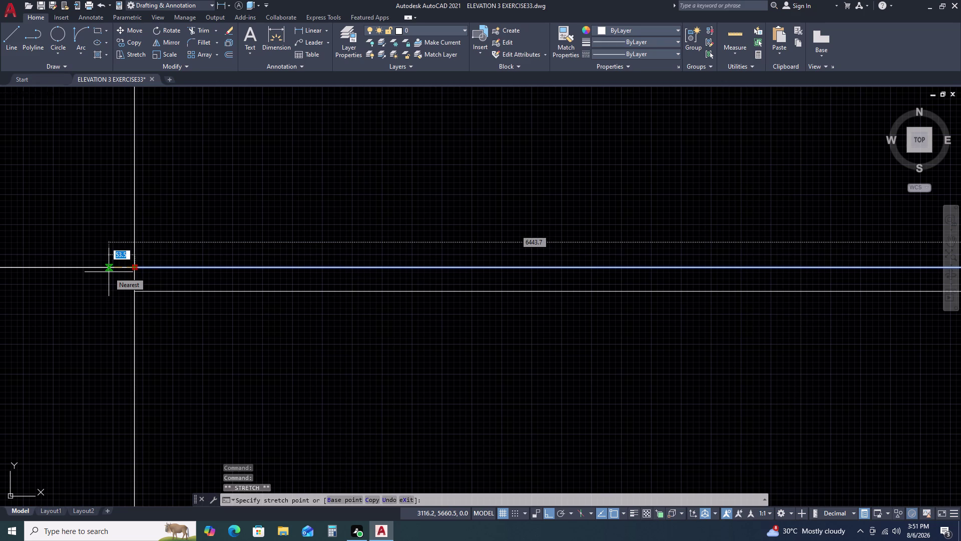
text(50)
key(space)
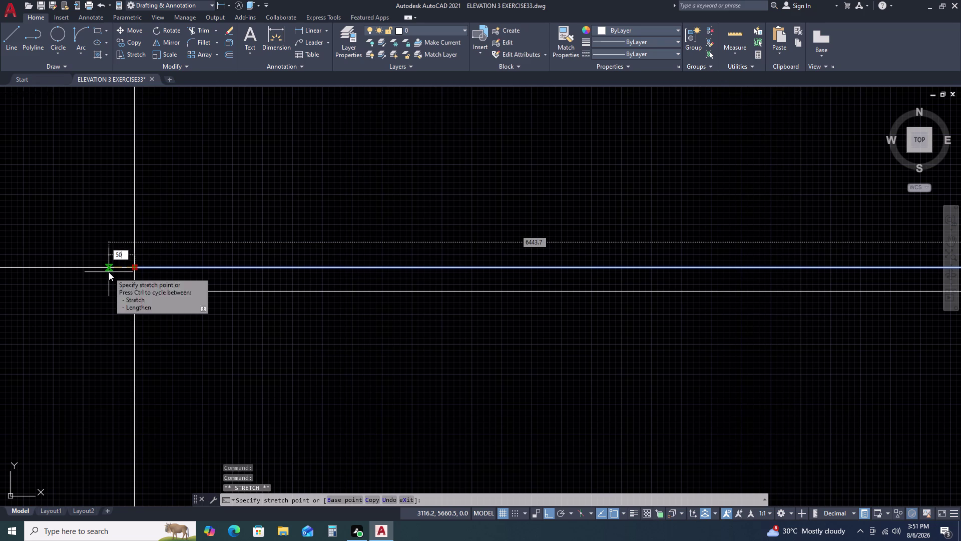
click(142, 291)
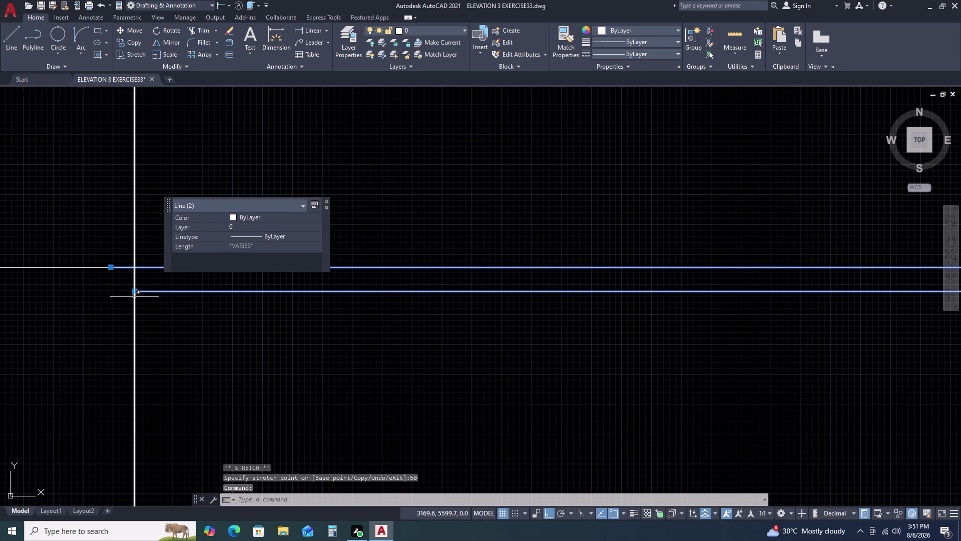
click(136, 291)
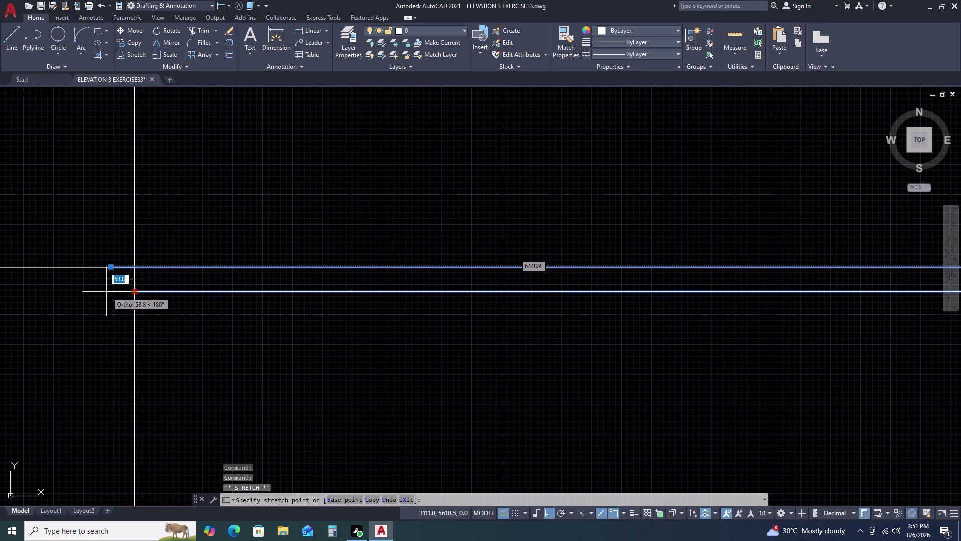
text(50)
key(space)
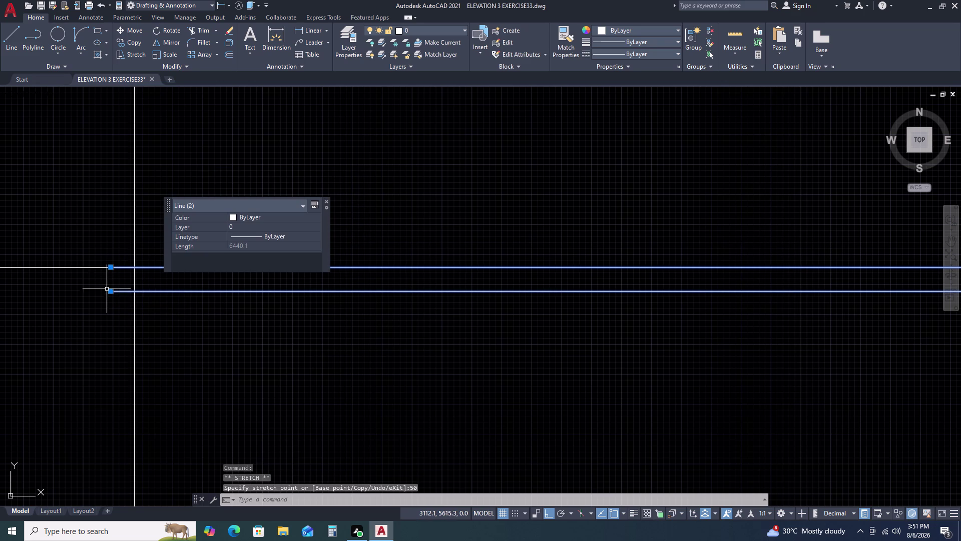
Start a line between the plinth line ends, abandon it, and pan to the plinth junction.
text(L)
key(space)
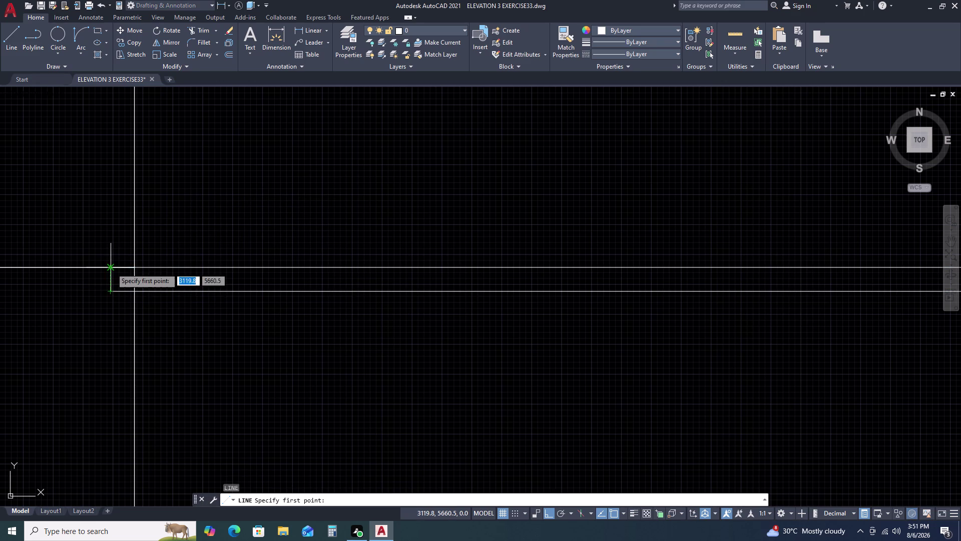
double_click(111, 268)
double_click(110, 290)
key(Escape)
scroll(down, 3)
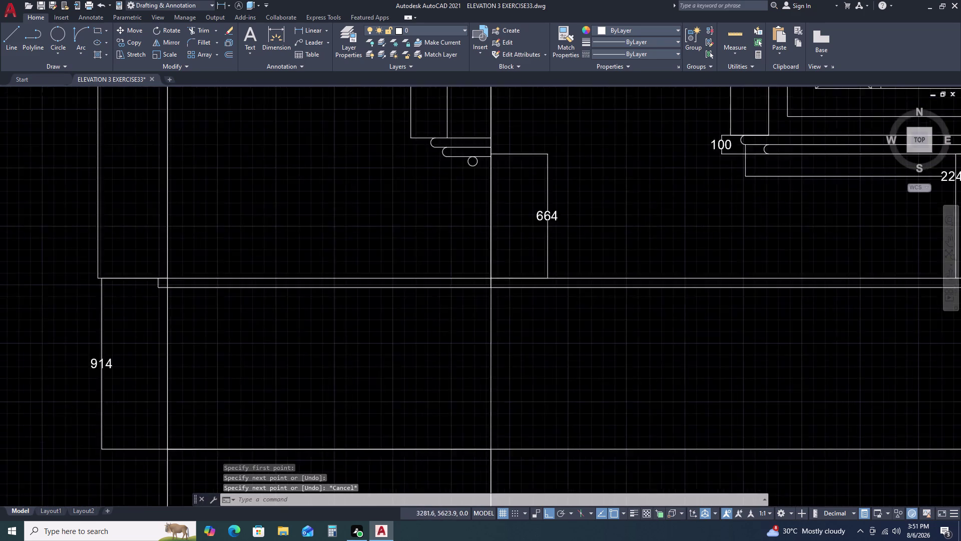
middle_drag(567, 281, 236, 289)
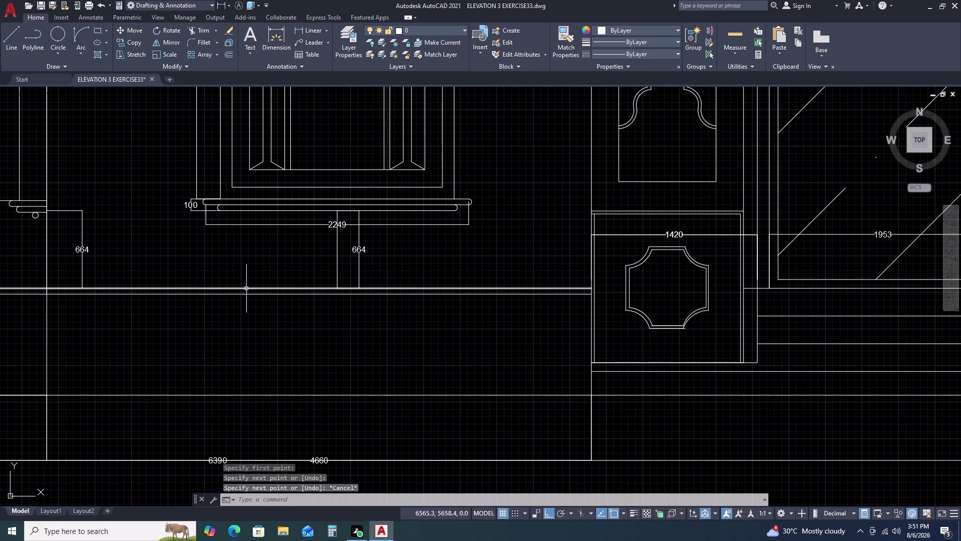
scroll(up, 3)
scroll(up, 3)
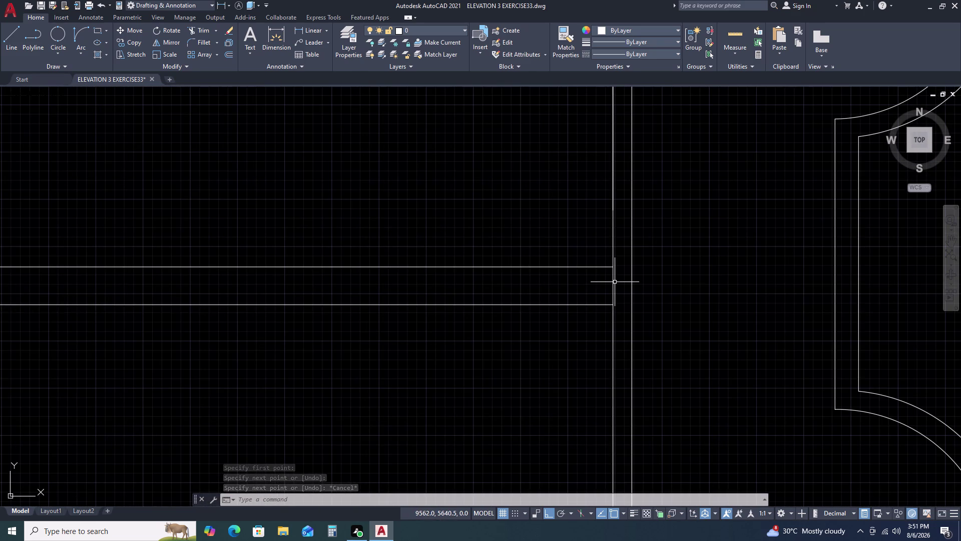
Trim the stray piece between the plinth lines and the stray ends at the plinth corner.
key(t)
text(R)
key(space)
click(614, 282)
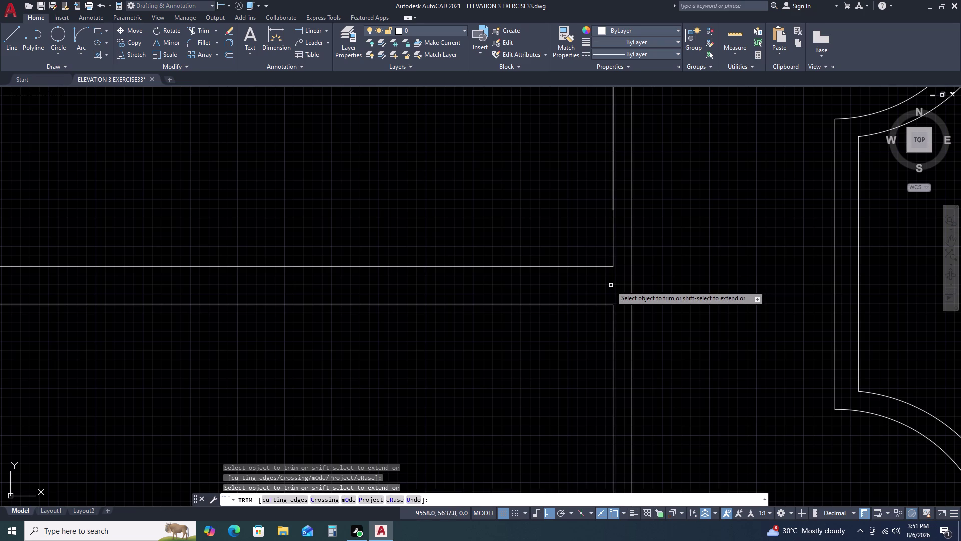
scroll(down, 3)
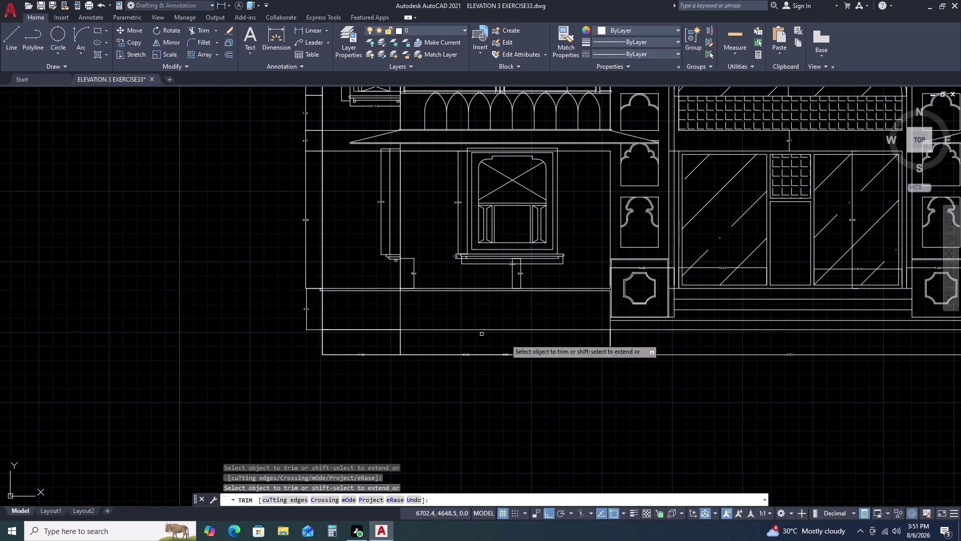
scroll(up, 3)
scroll(up, 3)
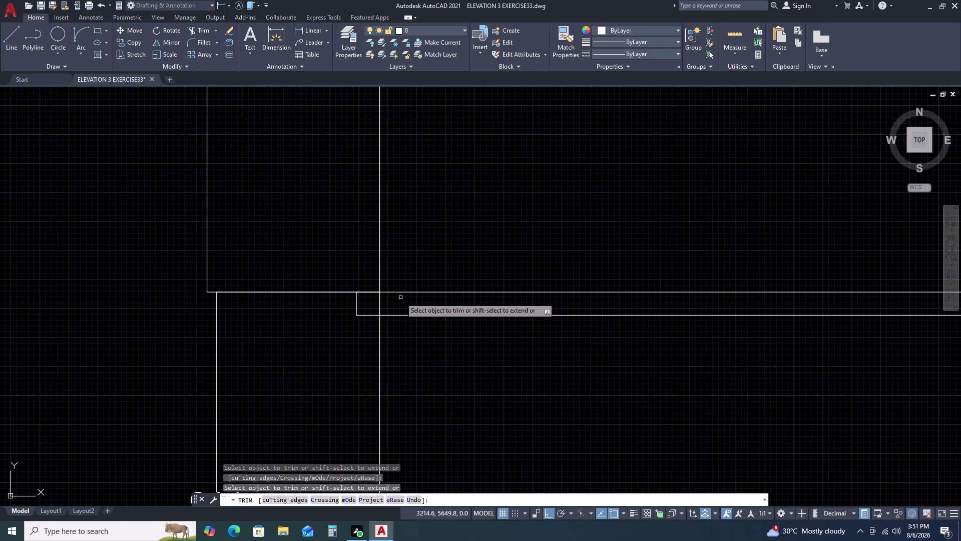
click(389, 302)
click(371, 302)
Trim the overlaps where the scallops meet the 1420 pedestal.
scroll(down, 3)
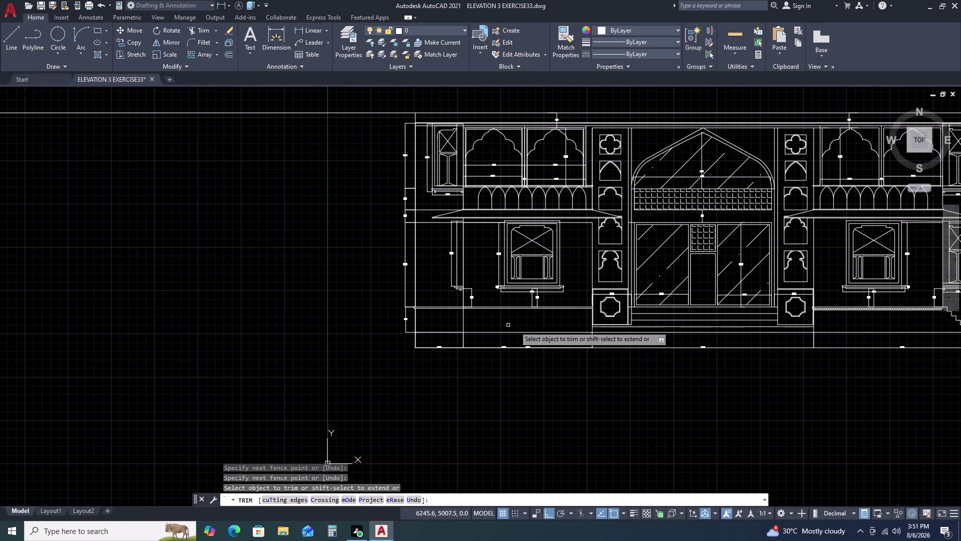
middle_drag(686, 292, 369, 321)
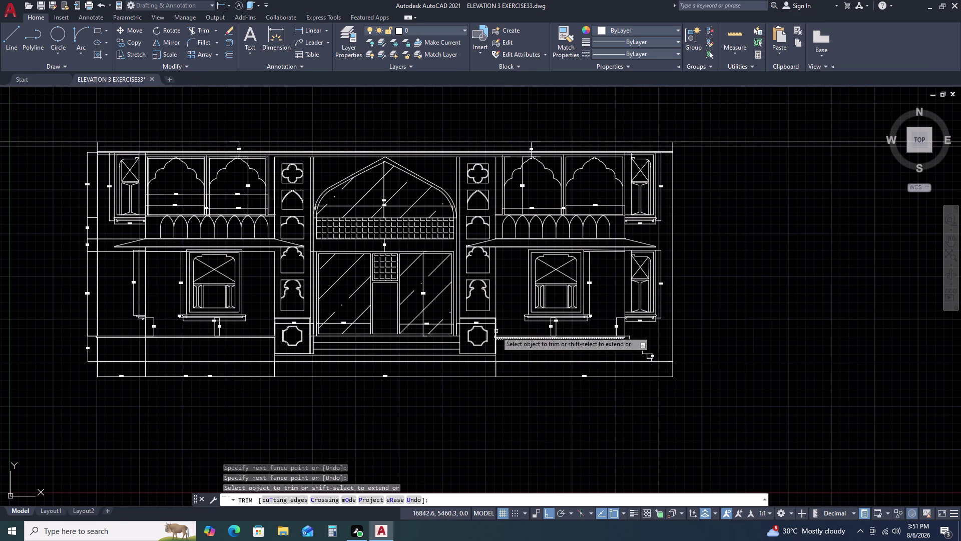
scroll(up, 3)
scroll(up, 3)
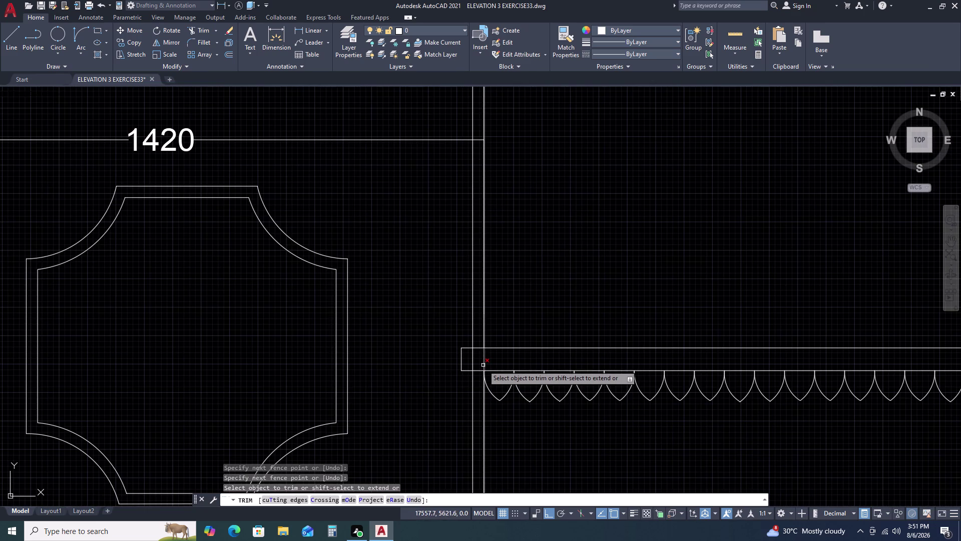
click(483, 364)
double_click(473, 358)
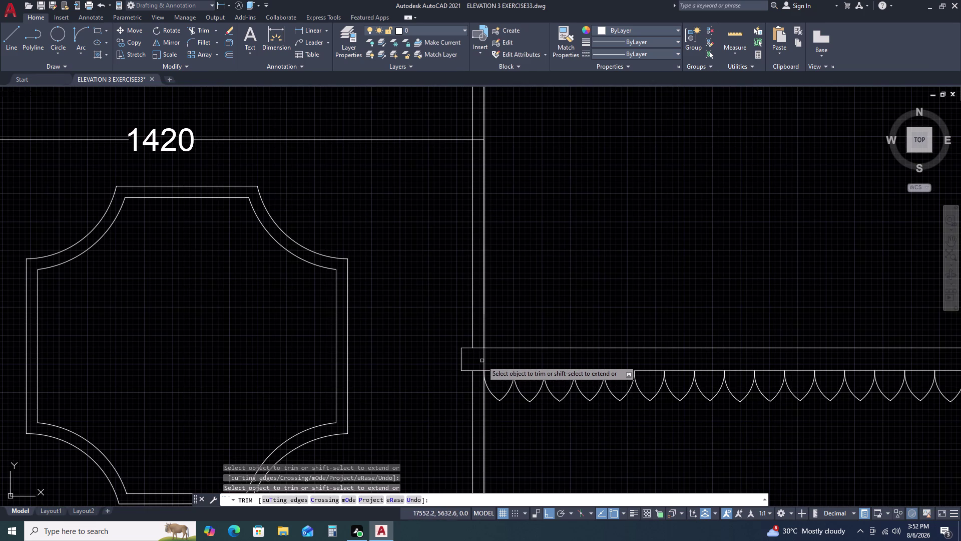
click(485, 360)
scroll(down, 3)
key(Escape)
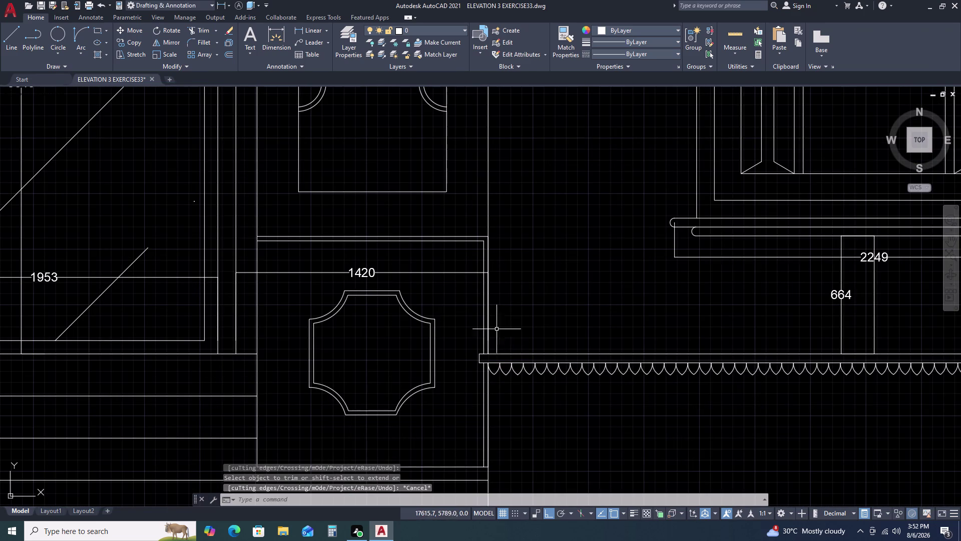
Delete the short stray lines beside the 1420 pedestal.
click(489, 325)
key(Delete)
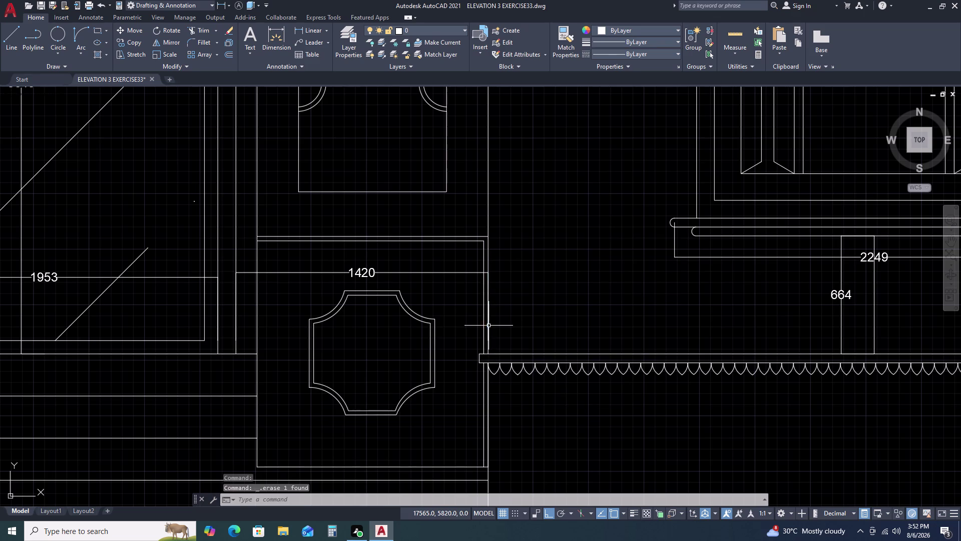
click(488, 397)
key(Delete)
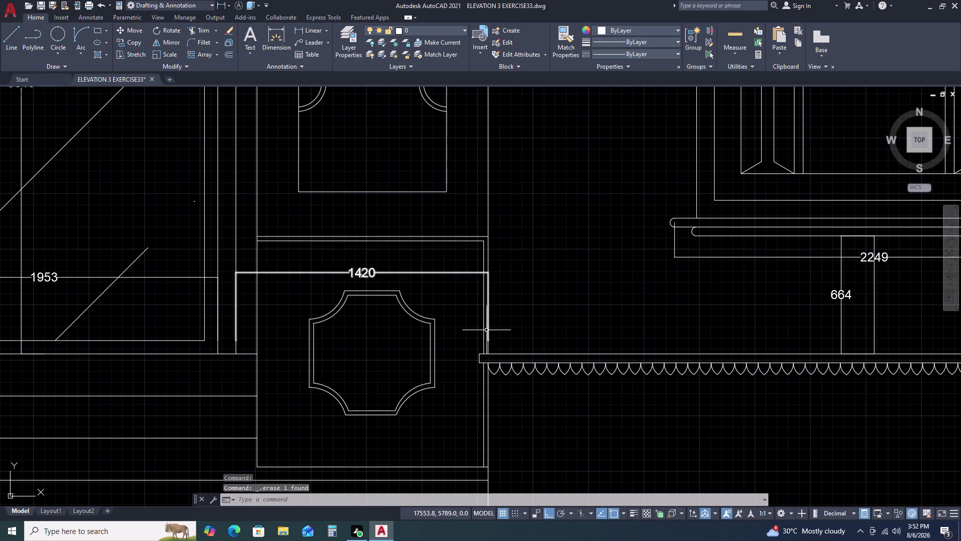
double_click(486, 323)
double_click(486, 299)
key(Delete)
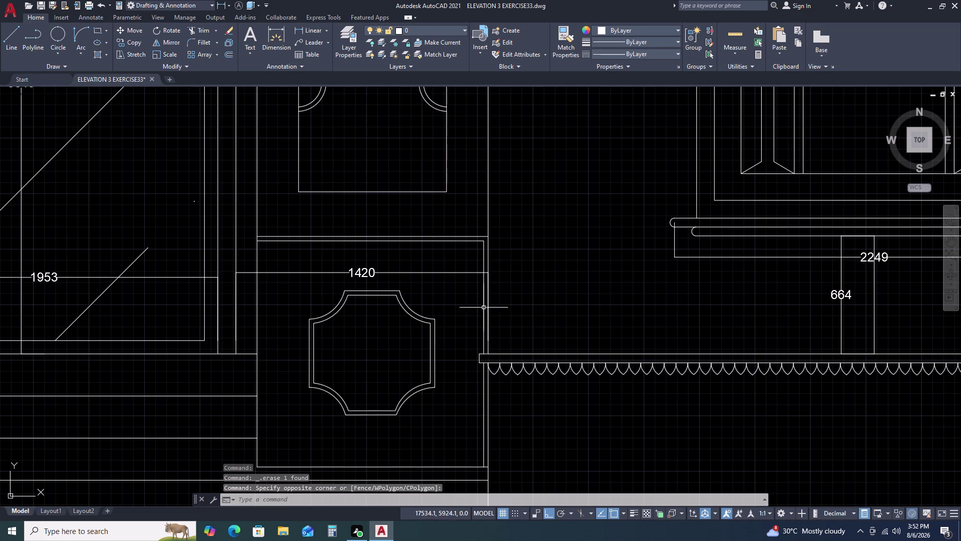
Begin a selection at the scallop row's left end.
scroll(down, 3)
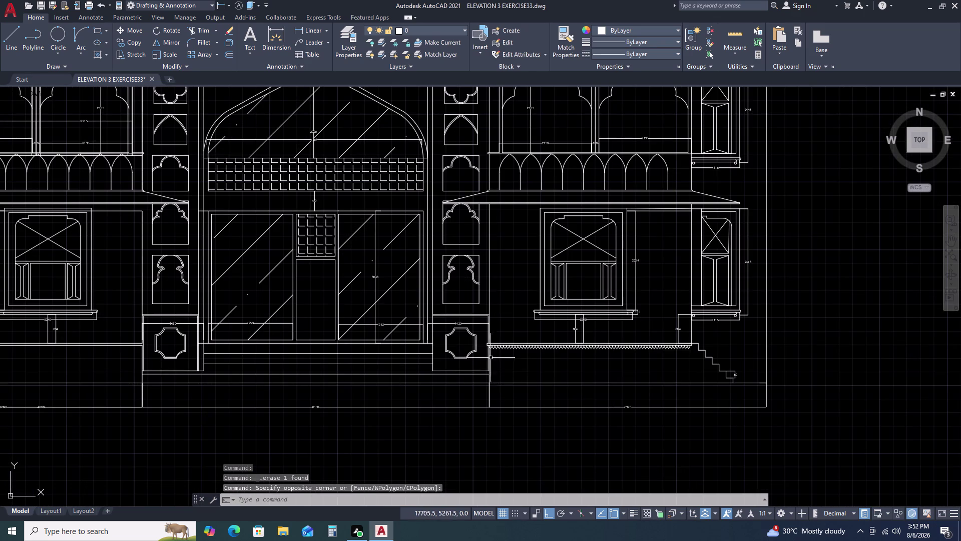
scroll(up, 3)
scroll(up, 3)
click(501, 291)
scroll(down, 3)
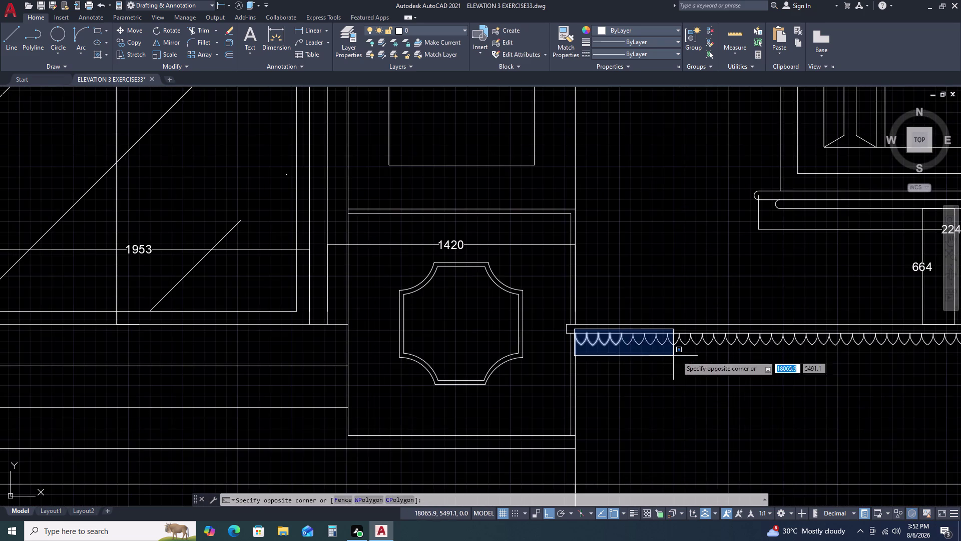
Select the scallop row and start a copy with its right endpoint as the base point.
middle_drag(685, 358, 395, 362)
middle_click(358, 363)
middle_drag(722, 378, 320, 379)
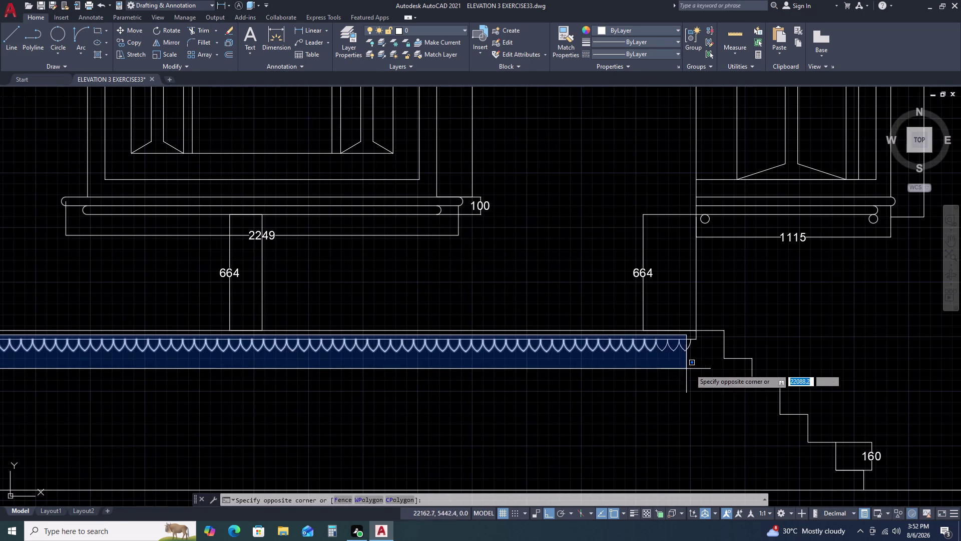
click(705, 369)
text(C)
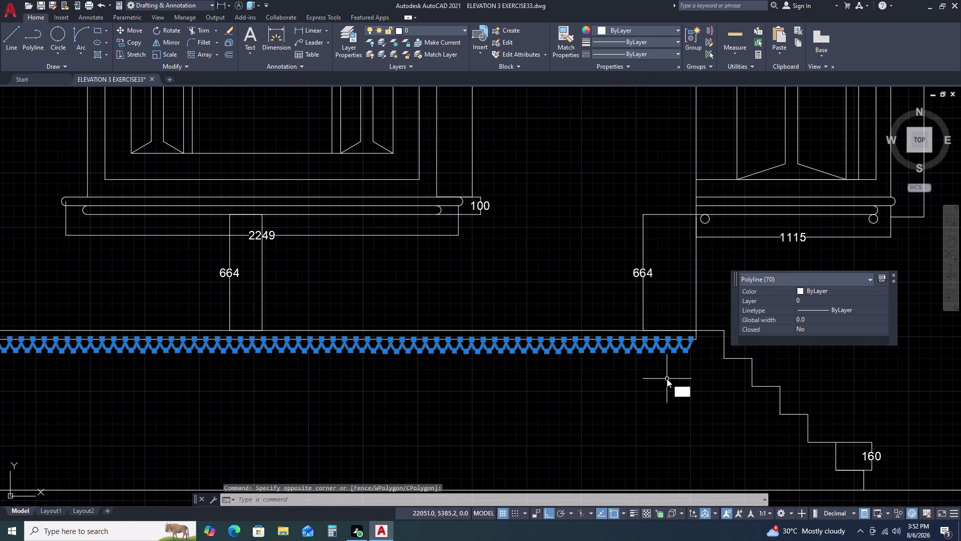
text(O)
key(space)
scroll(up, 3)
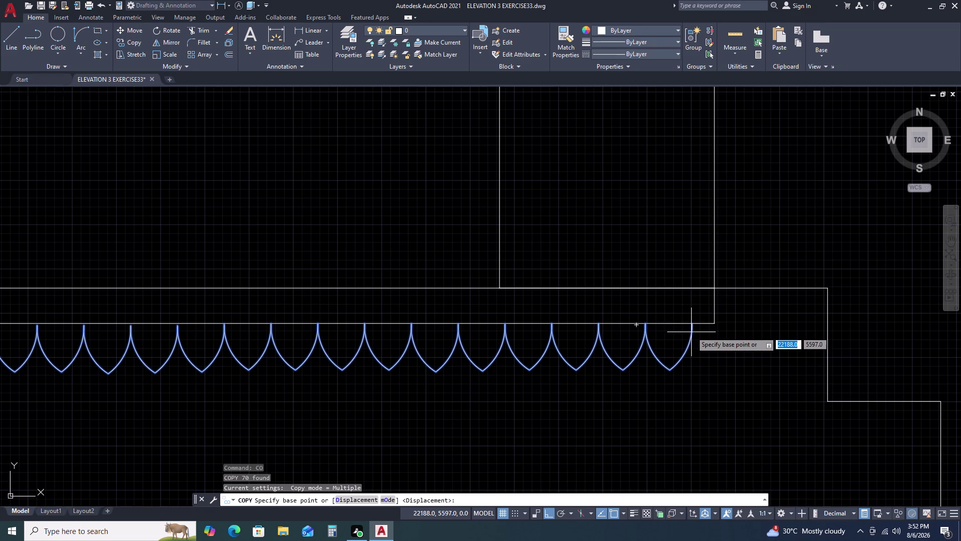
click(692, 324)
scroll(down, 3)
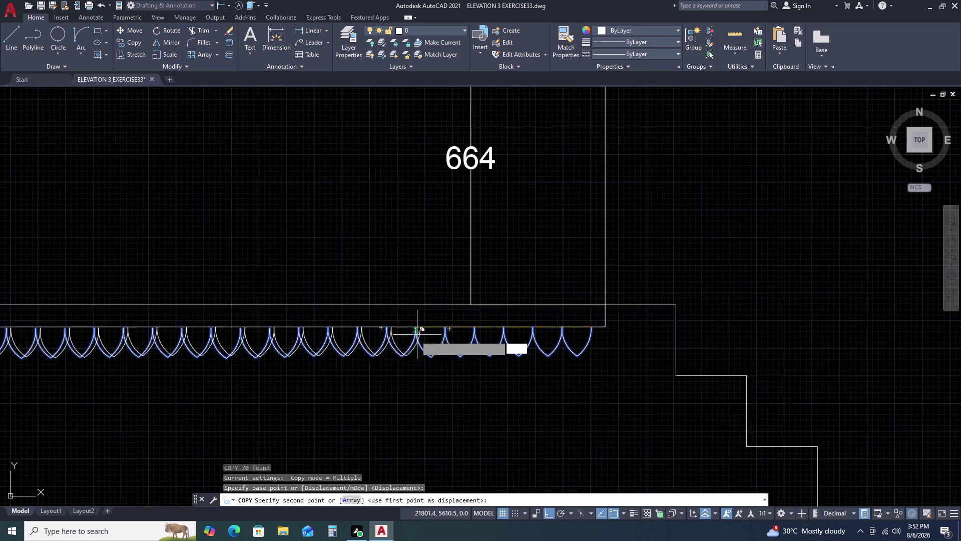
Place the scallop row copy beneath the left wing's plinth line.
middle_drag(79, 343, 625, 338)
scroll(down, 3)
middle_drag(244, 340, 739, 342)
scroll(up, 3)
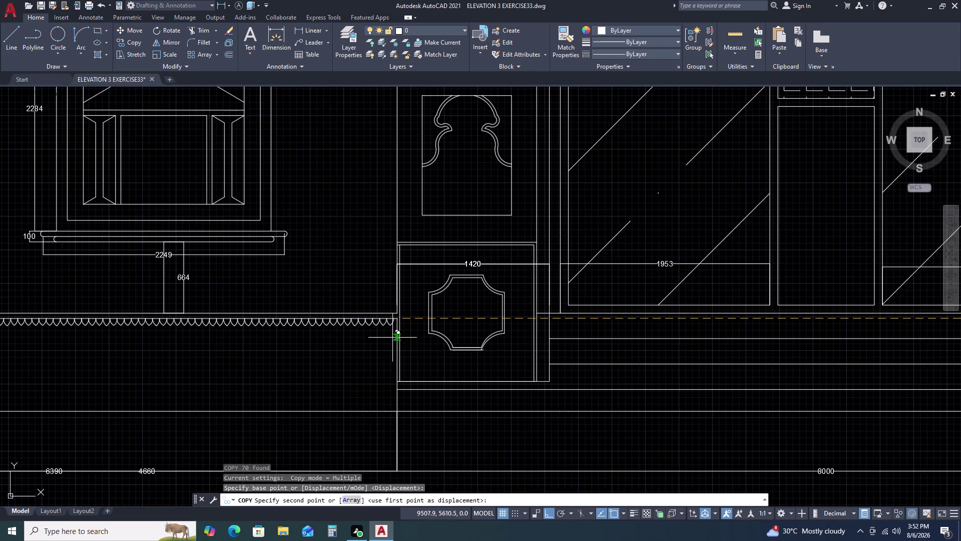
scroll(up, 3)
scroll(up, 3)
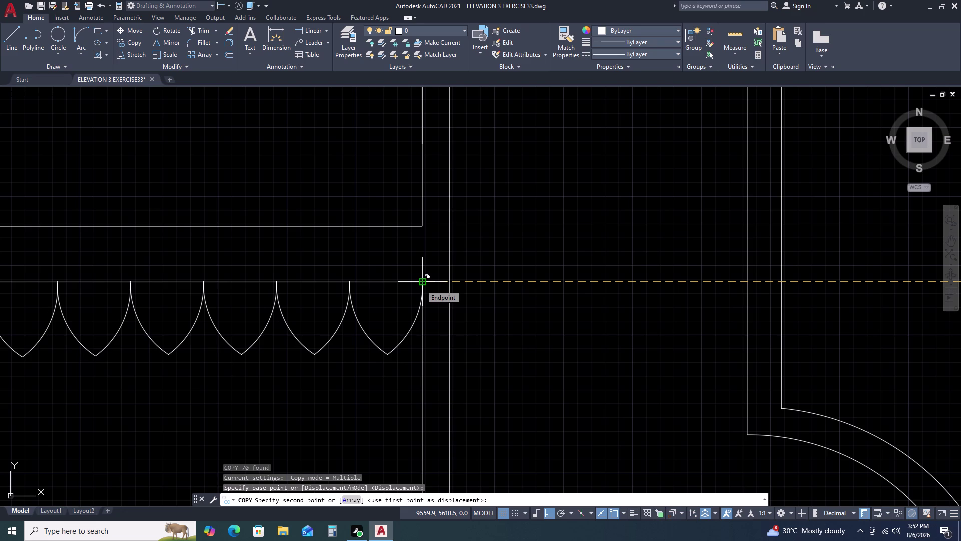
double_click(421, 284)
scroll(down, 3)
key(Escape)
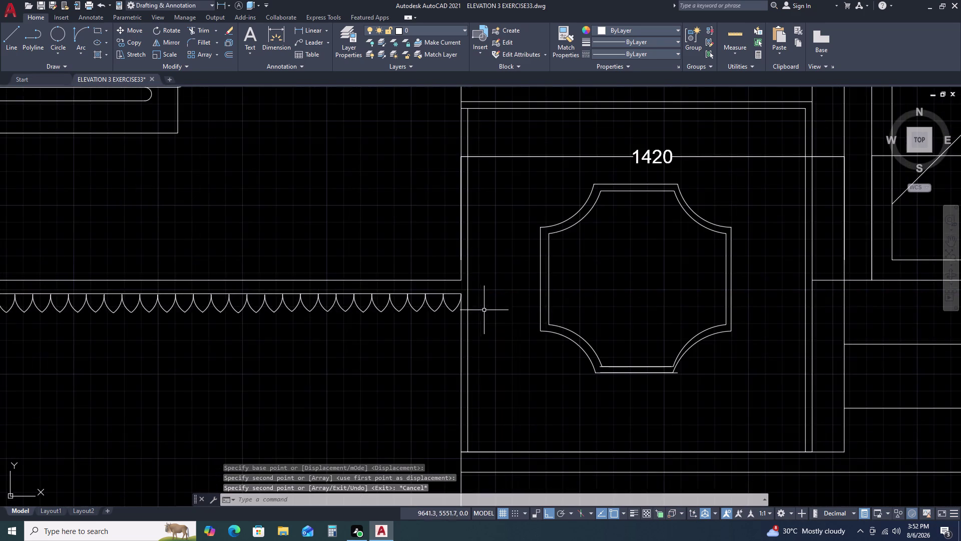
Pan across the elevation to compare both wings' scallop rows.
scroll(down, 3)
scroll(down, 3)
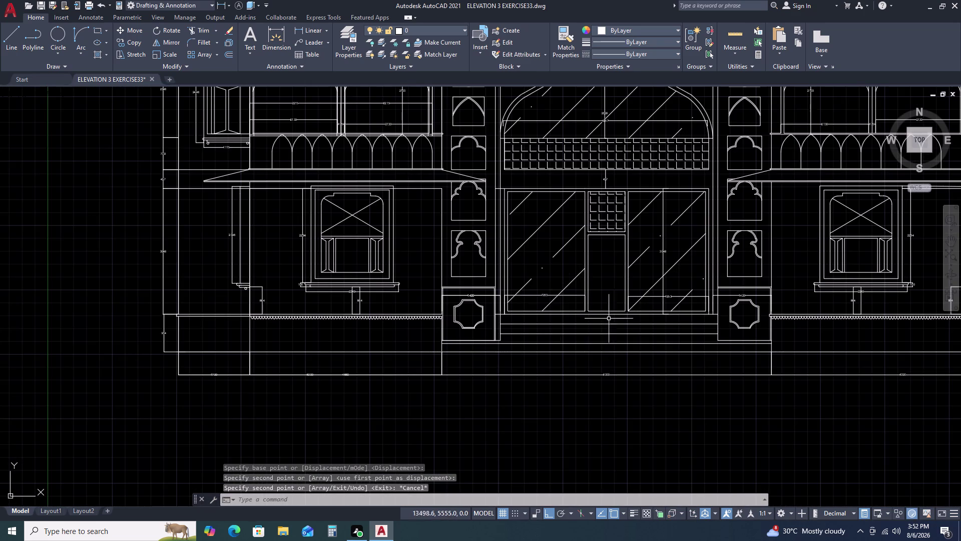
middle_click(649, 314)
middle_drag(645, 314, 599, 319)
middle_drag(671, 330, 519, 339)
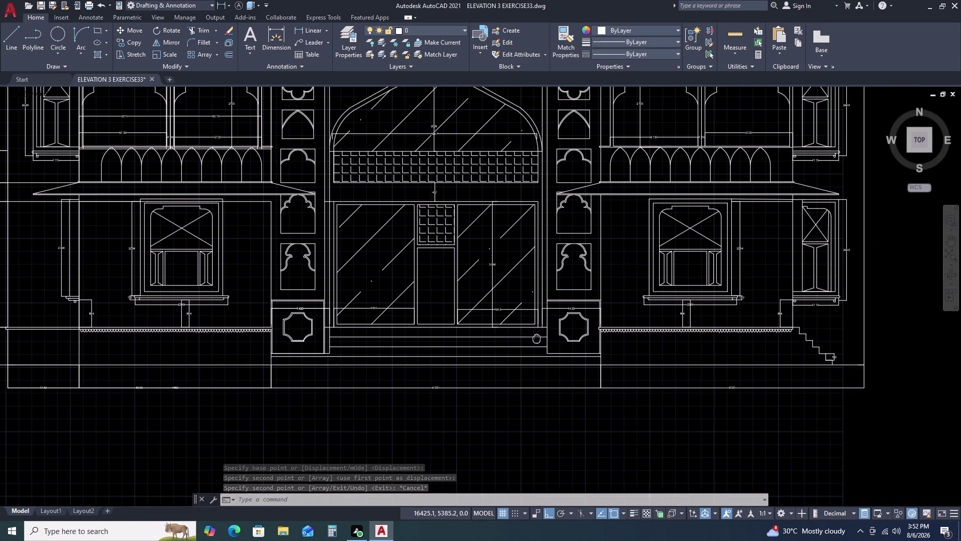
middle_drag(519, 339, 509, 339)
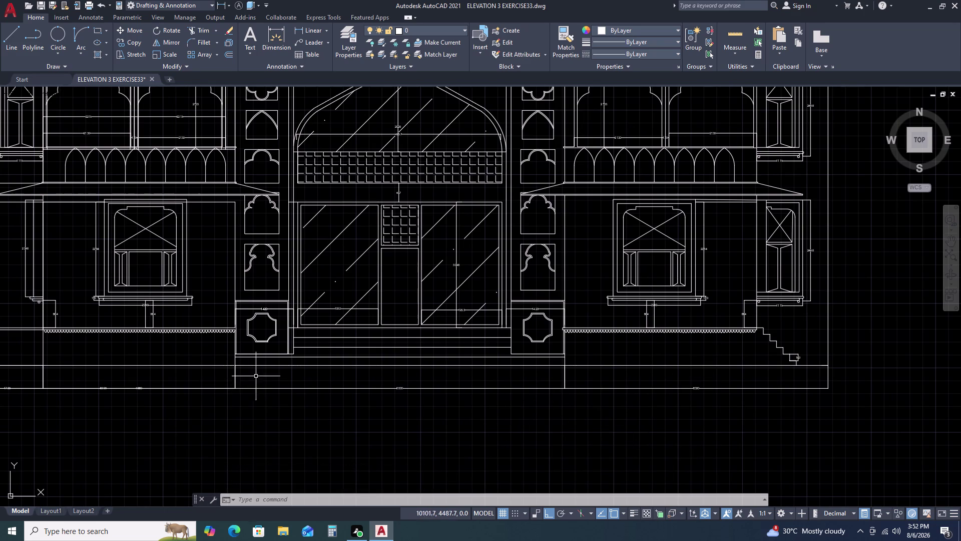
scroll(up, 3)
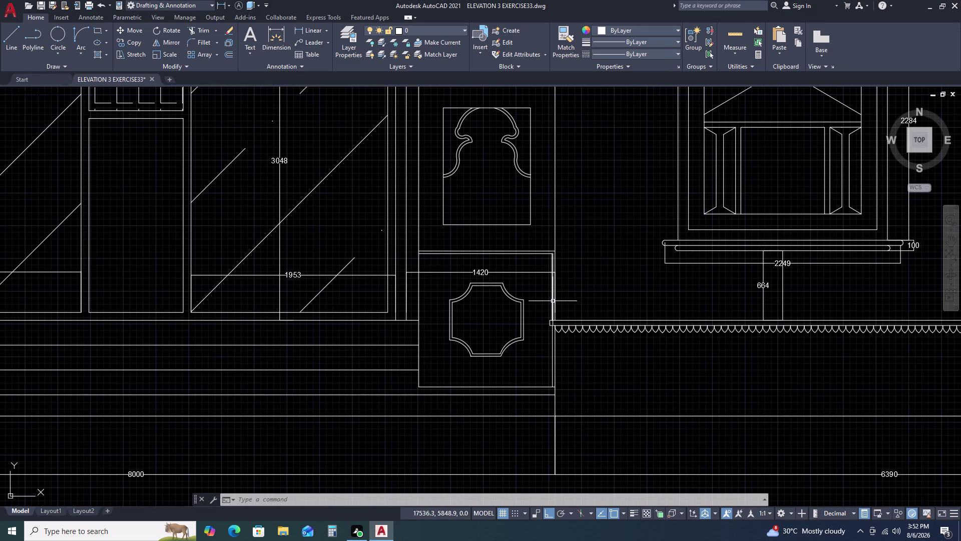
key(Escape)
scroll(down, 3)
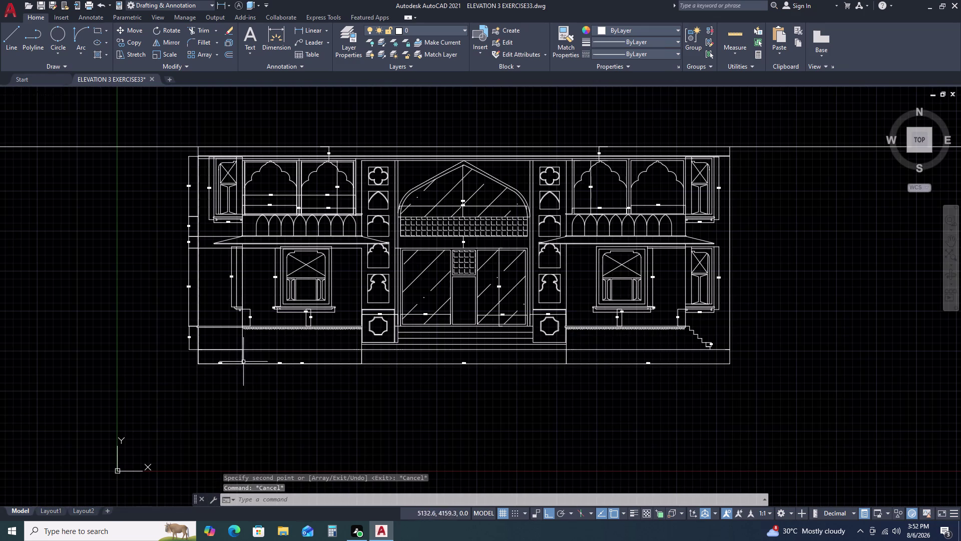
Delete the upright lines at the left end of the plinth.
scroll(up, 3)
middle_drag(324, 304, 426, 320)
middle_click(580, 338)
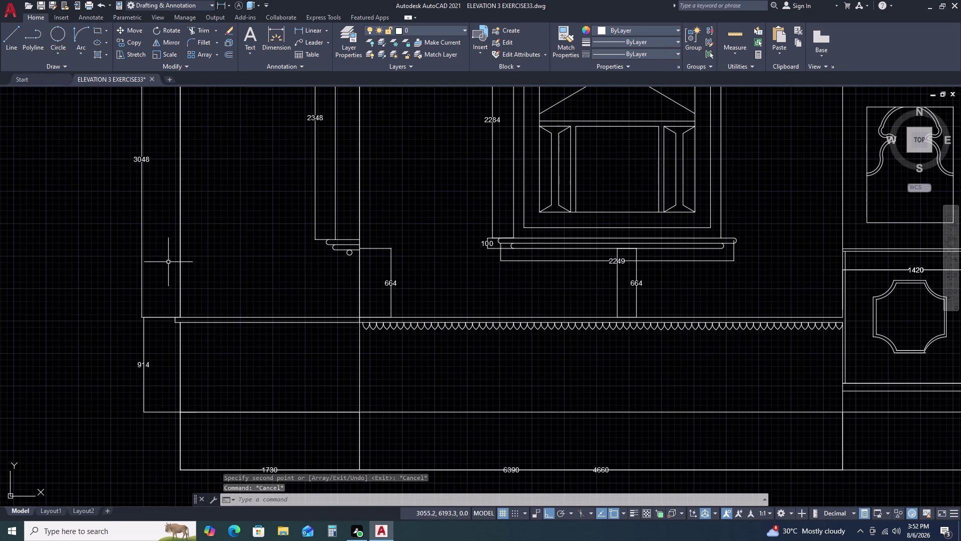
click(181, 265)
key(Delete)
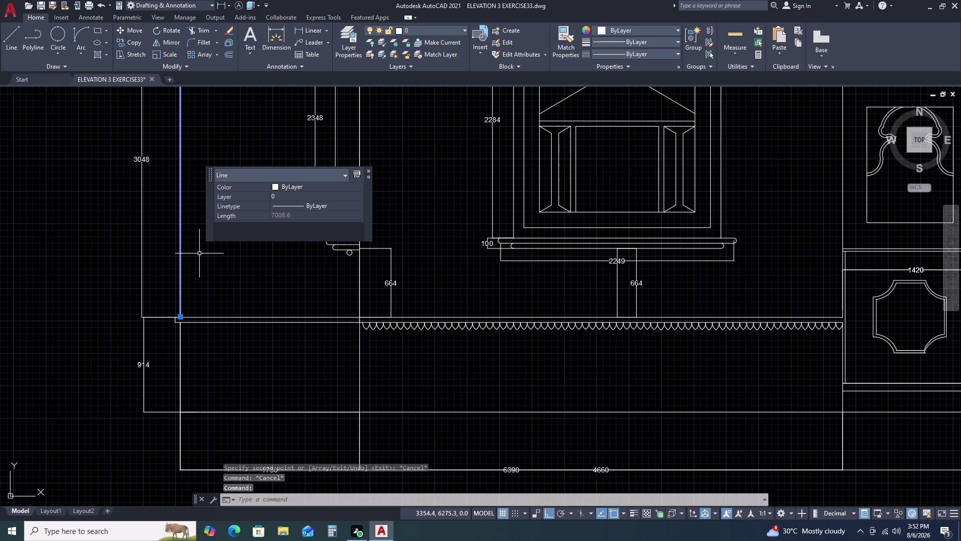
click(181, 352)
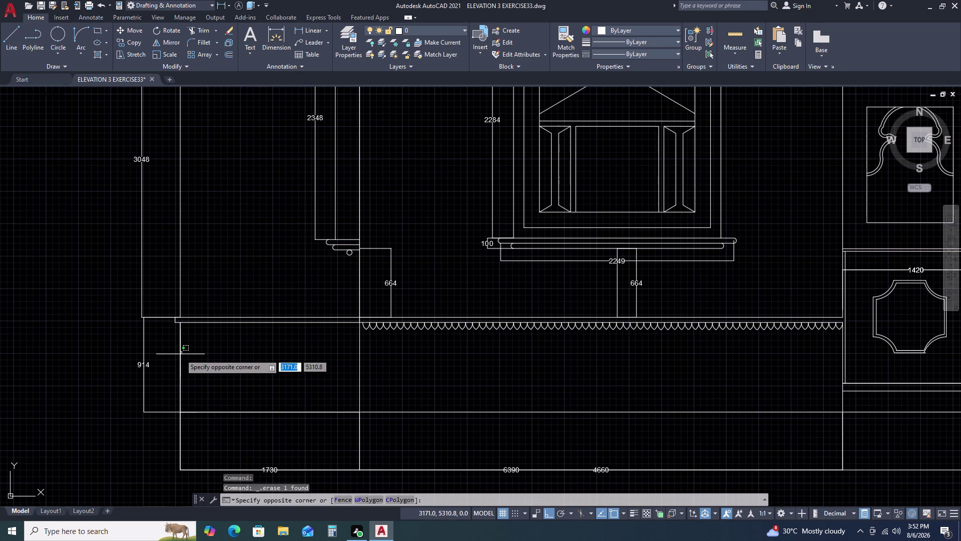
click(180, 354)
key(Delete)
scroll(down, 3)
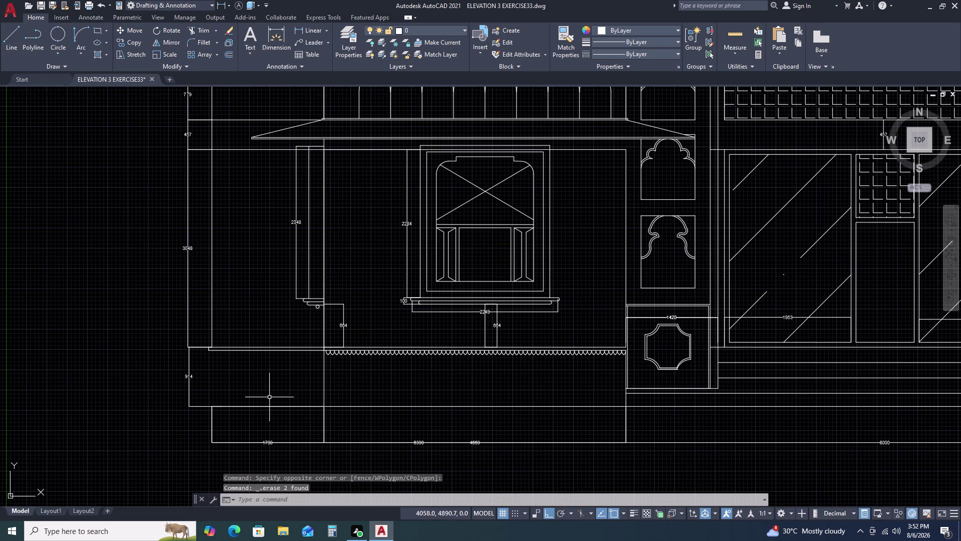
middle_drag(421, 403, 333, 379)
scroll(down, 3)
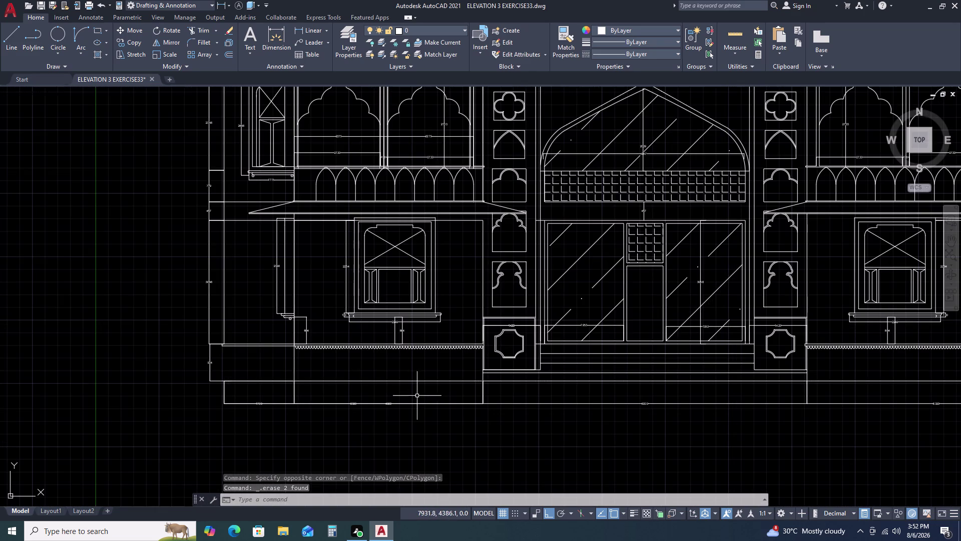
Undo the erase, then delete only the stray vertical plinth line after checking its properties.
key(ctrl+z)
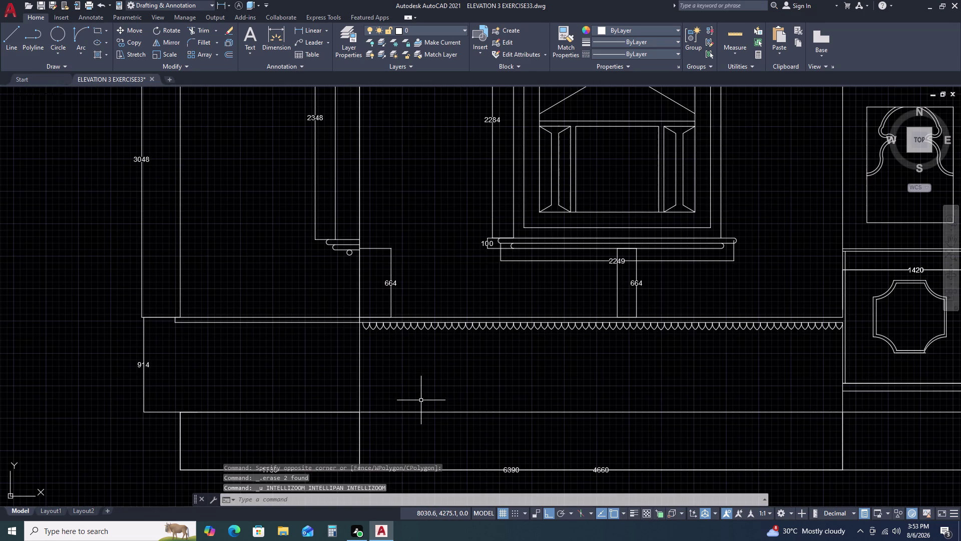
key(ctrl+z)
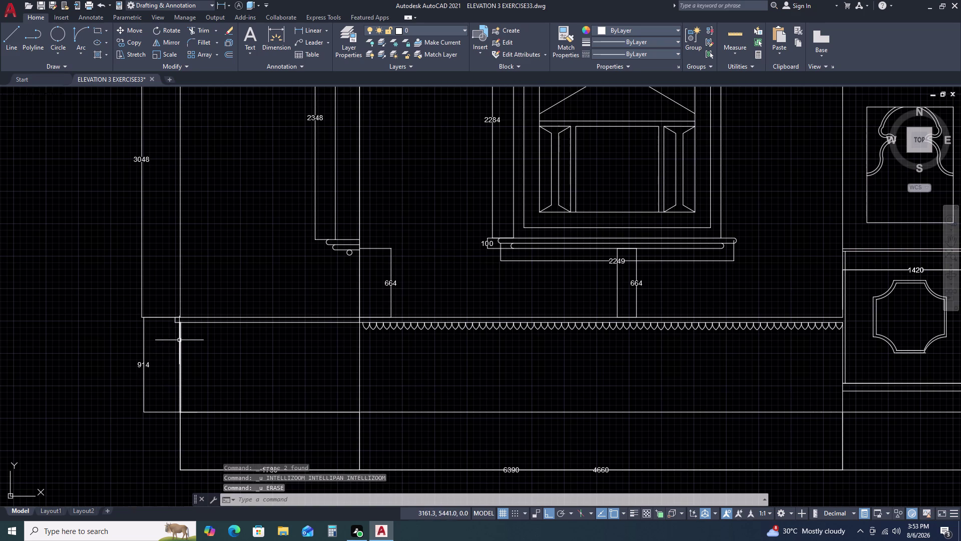
double_click(180, 339)
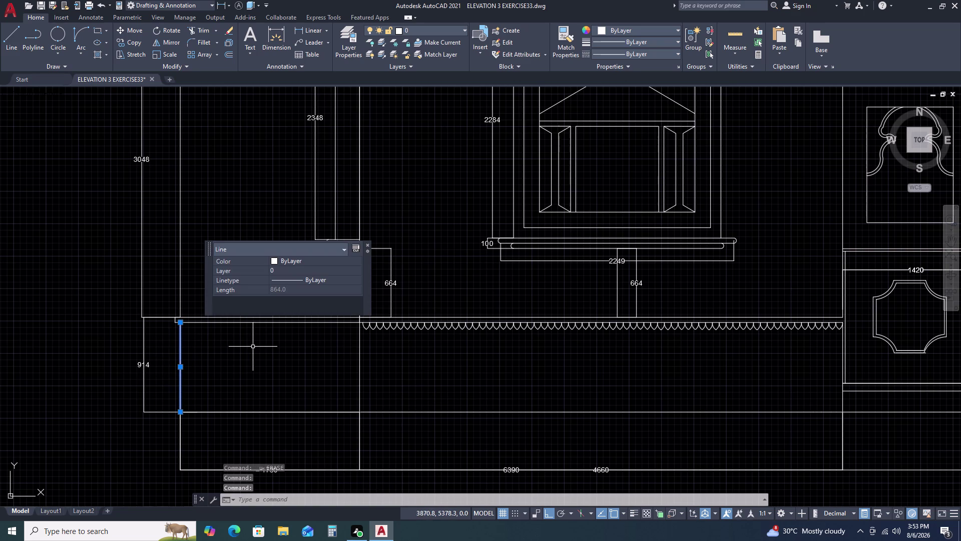
key(Delete)
scroll(down, 3)
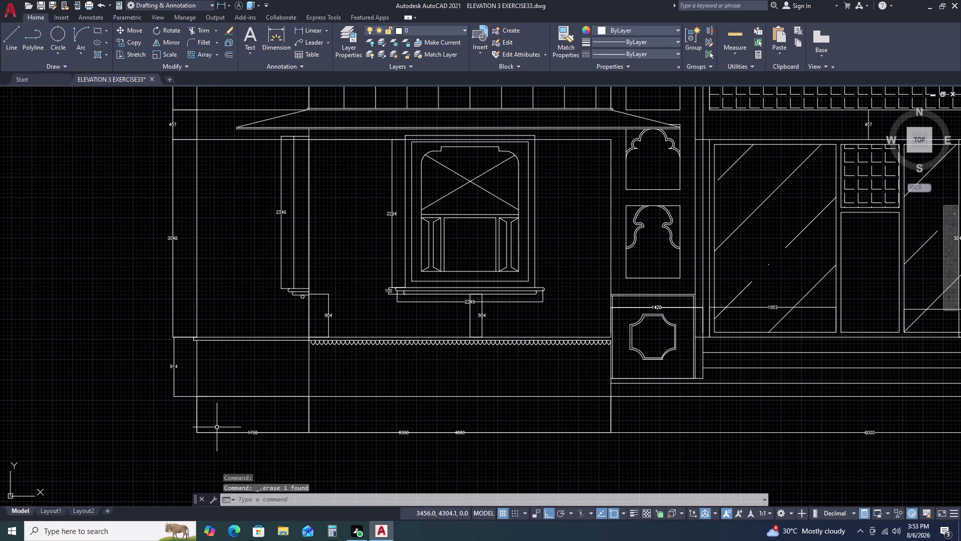